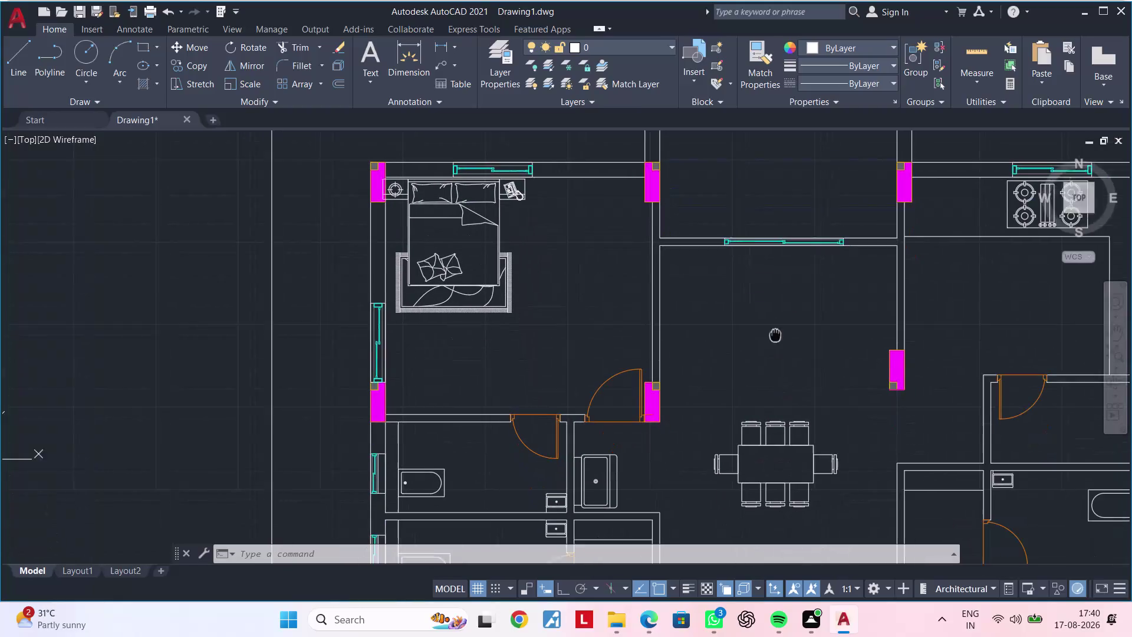
Cancel any active command and pan the floor plan to frame the upper rooms.
key(Escape)
key(Escape)
key(Escape)
scroll(down, 3)
middle_drag(775, 338, 649, 331)
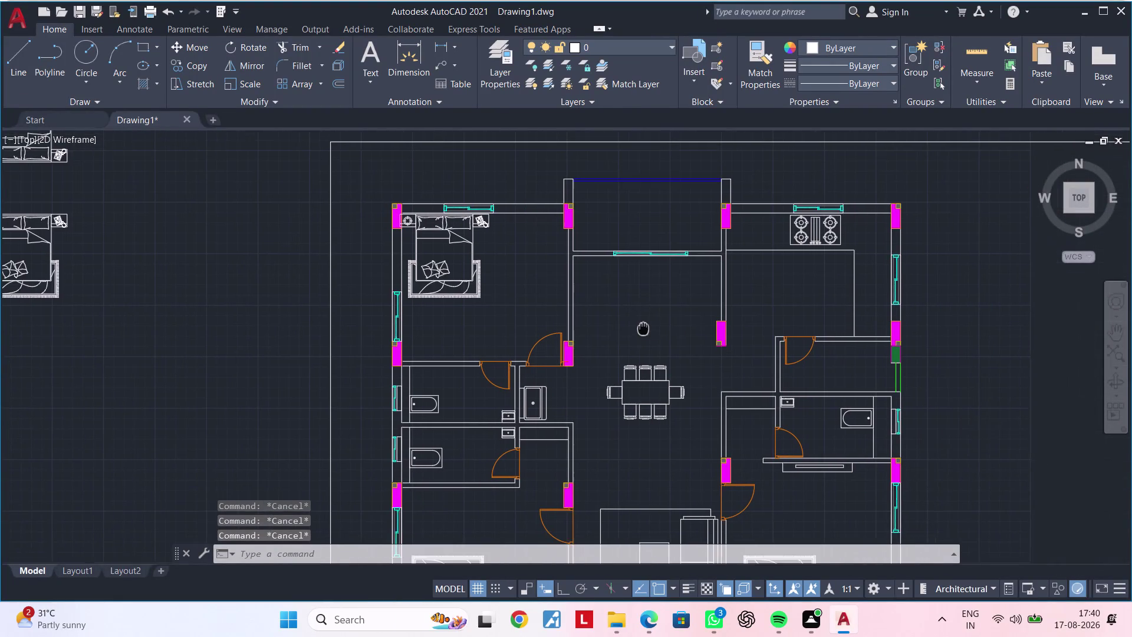
middle_drag(650, 330, 643, 329)
key(Escape)
key(Escape)
middle_drag(631, 284, 538, 282)
scroll(up, 3)
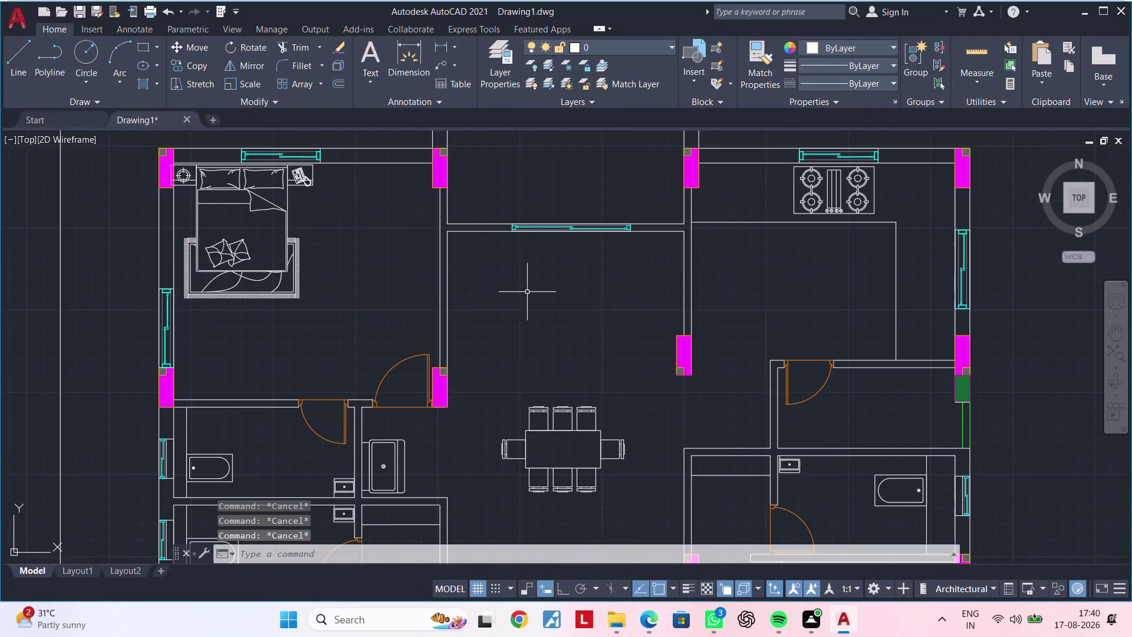
middle_drag(533, 289, 462, 330)
key(Escape)
key(Escape)
key(Escape)
key(Escape)
key(Escape)
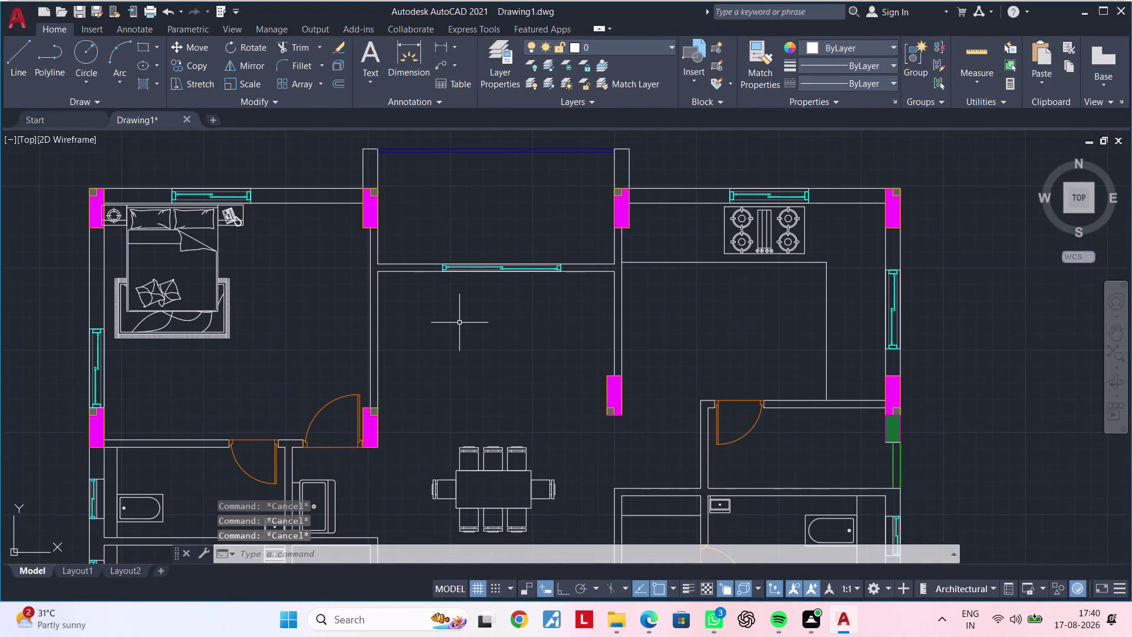
key(Escape)
key(Escape)
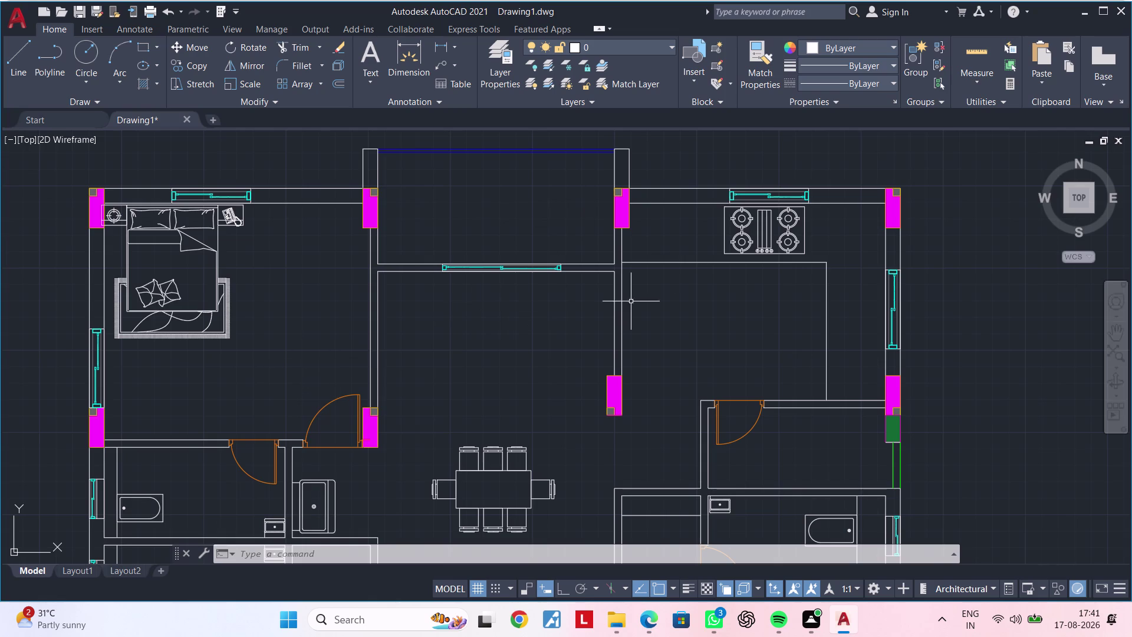
Open DesignCenter with the ADC command.
key(a)
key(d)
key(c)
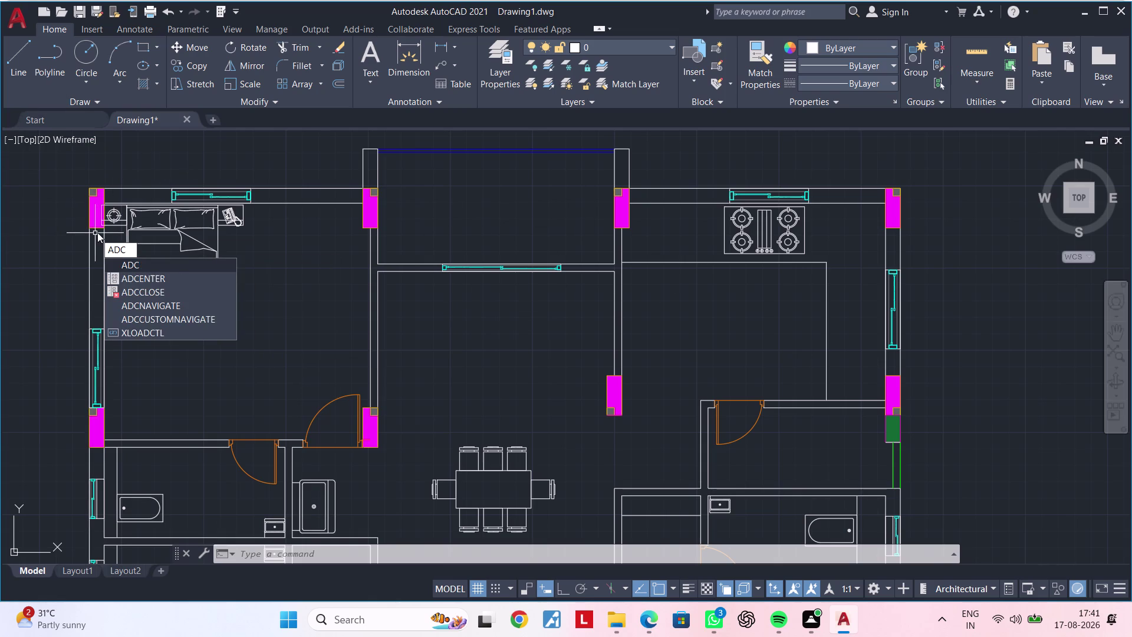
click(192, 276)
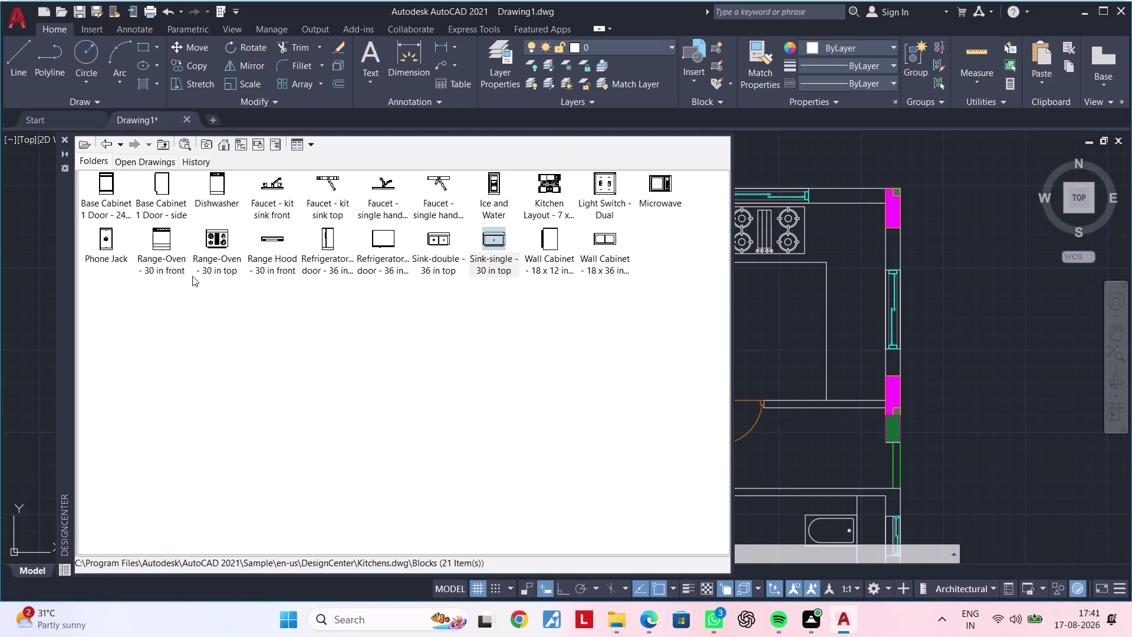
Load 01-06-cad-blocks-net-plan-chairs.dwg from Furnitures CAD Blocks > CHAIRS.
click(92, 142)
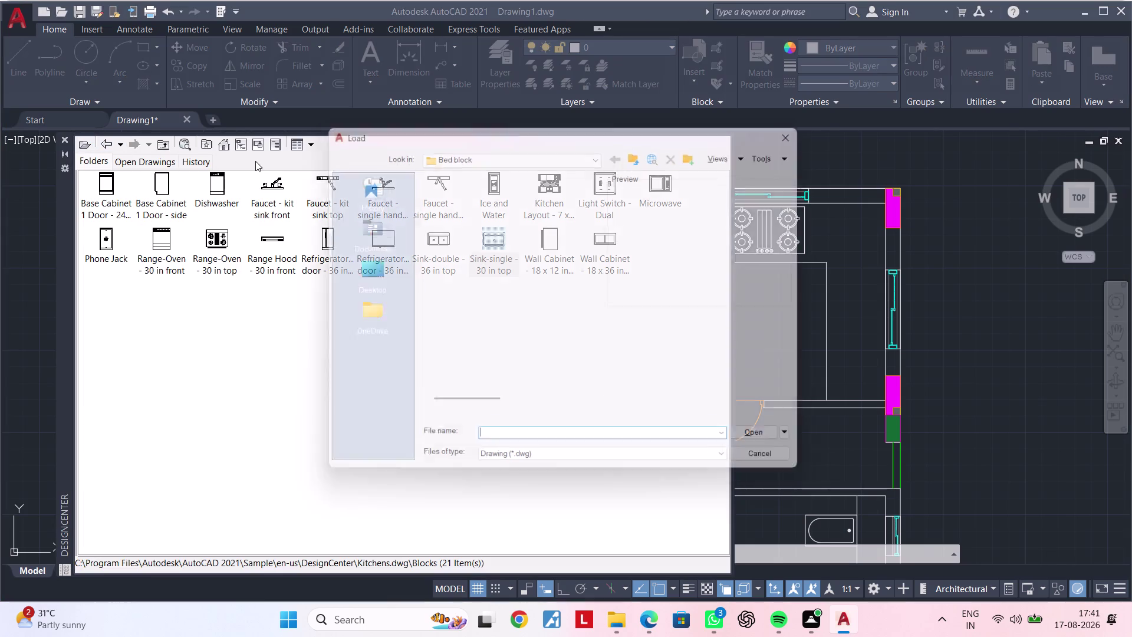
click(515, 155)
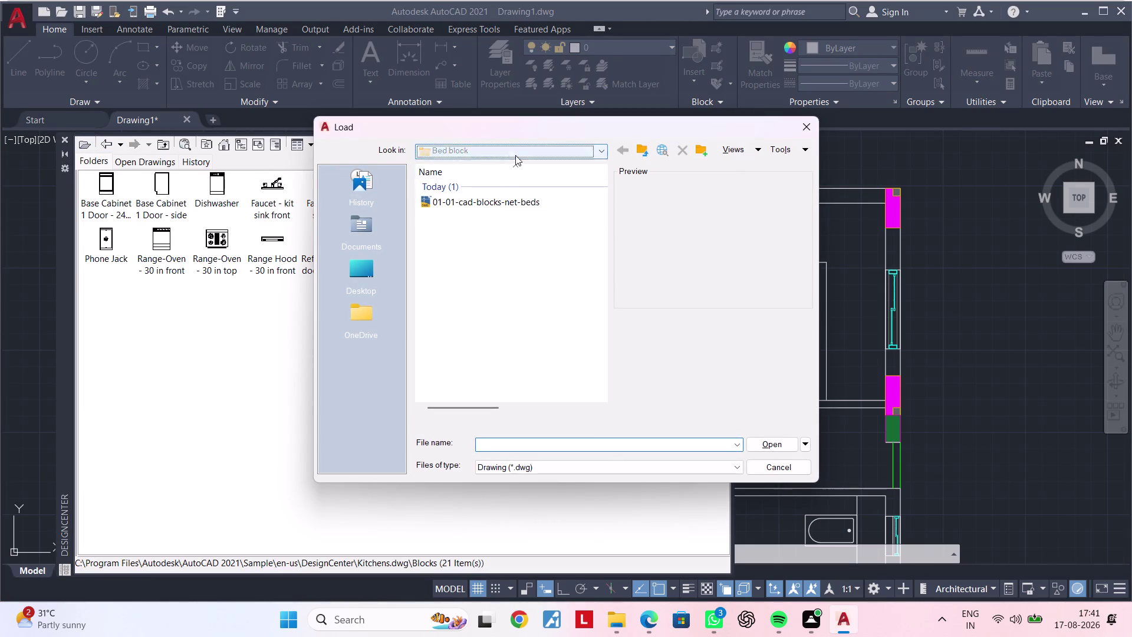
double_click(546, 261)
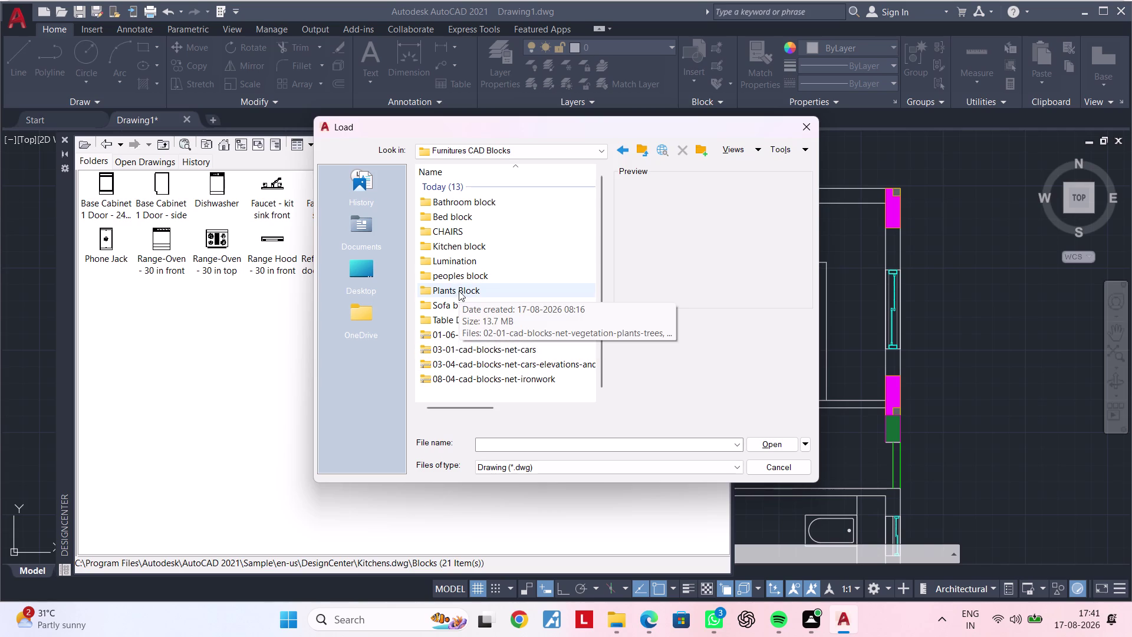
double_click(456, 226)
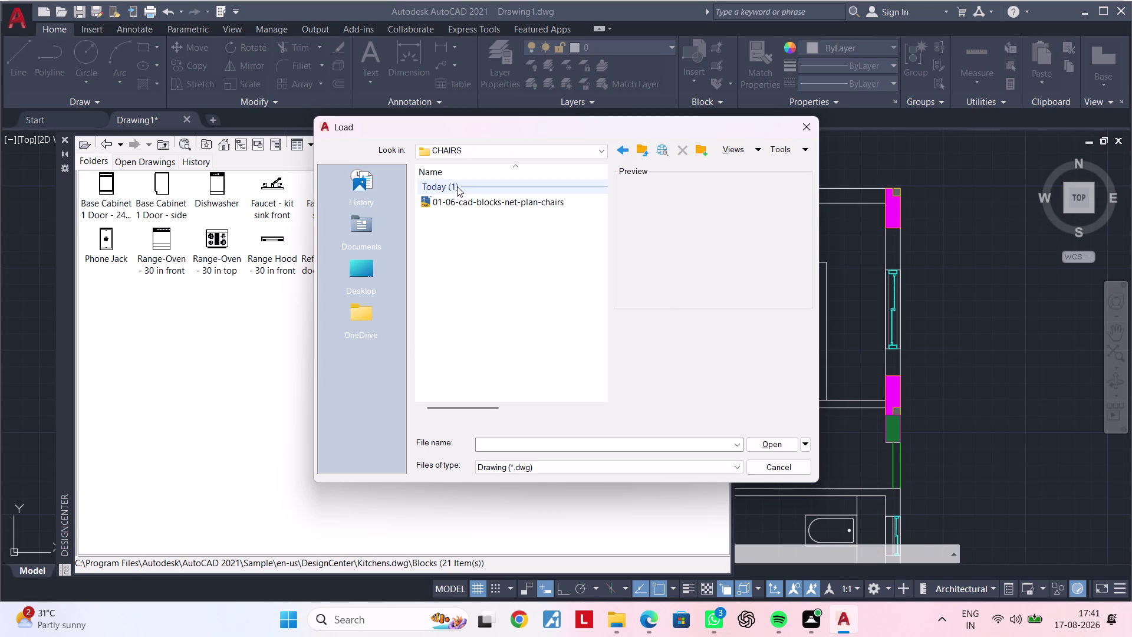
double_click(464, 204)
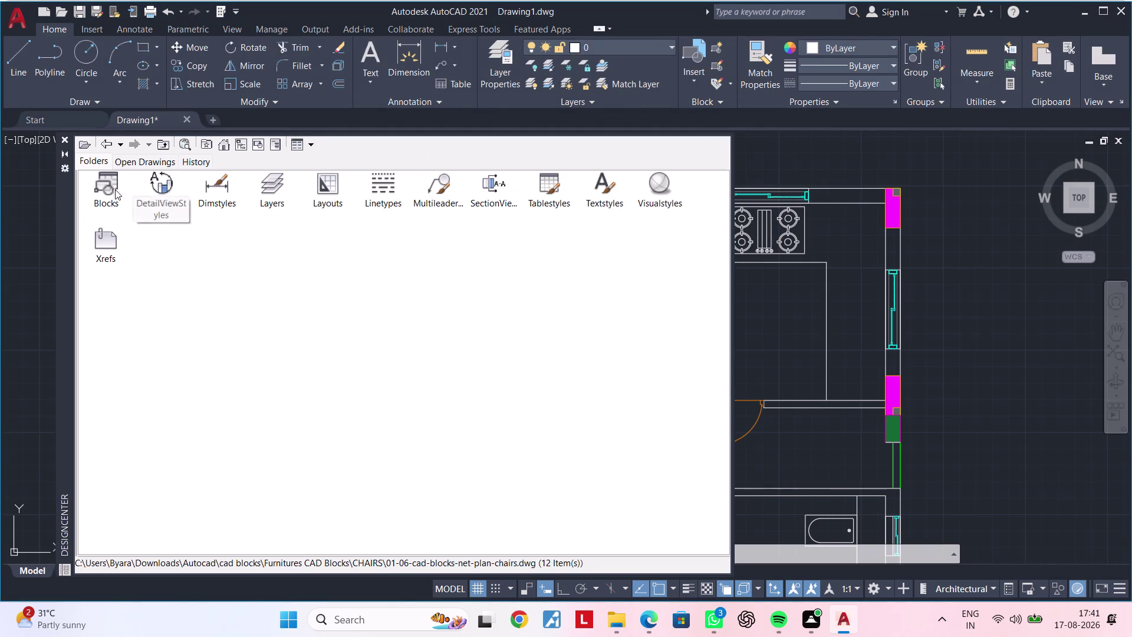
Open the chairs drawing's Blocks category and scroll through its 98 chair thumbnails.
click(110, 184)
double_click(111, 184)
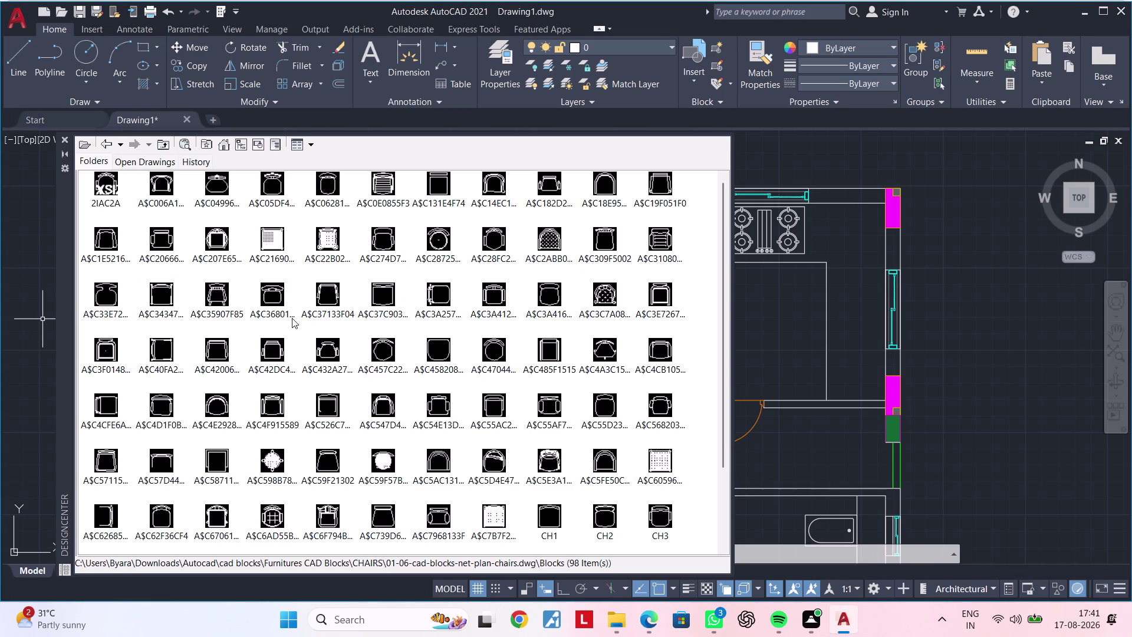
scroll(down, 3)
scroll(down, 3)
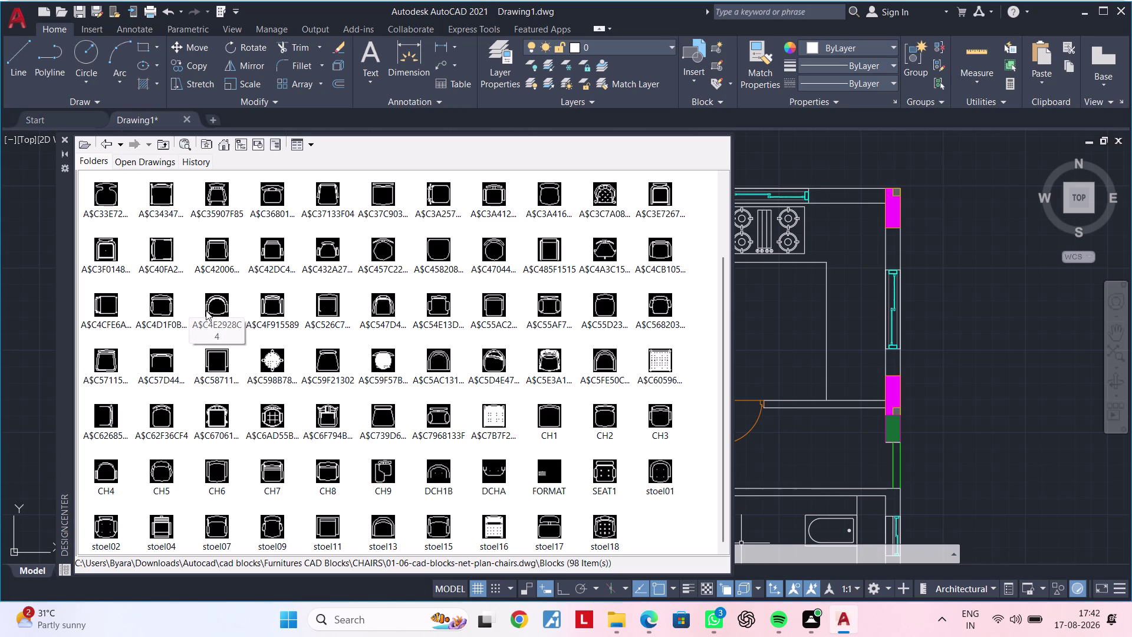
scroll(up, 3)
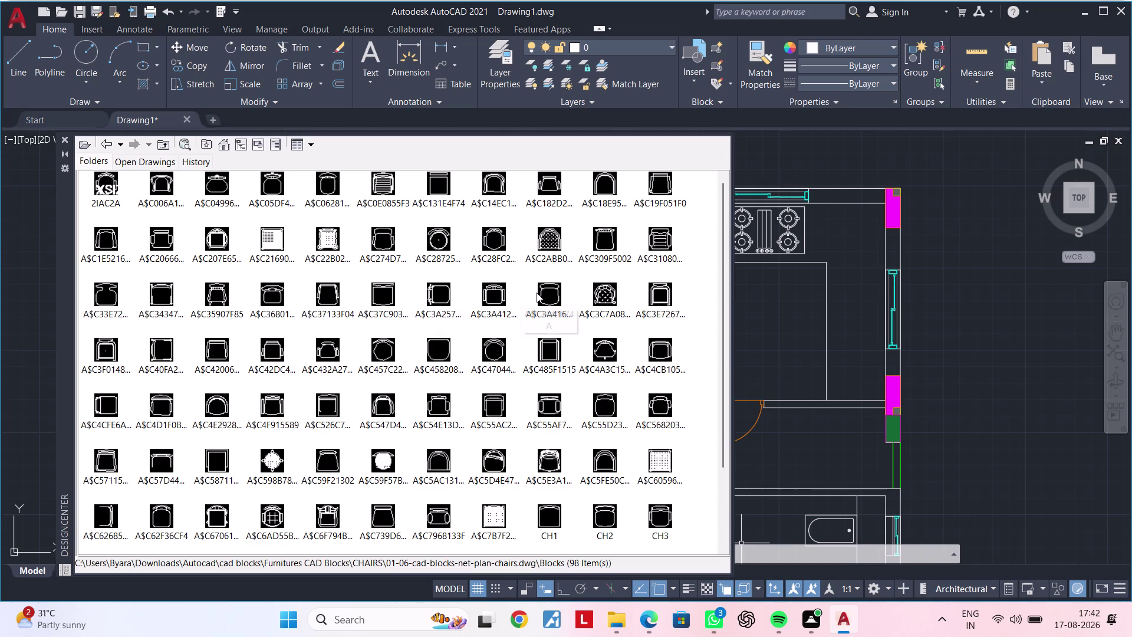
scroll(up, 3)
scroll(up, 3)
scroll(up, 3)
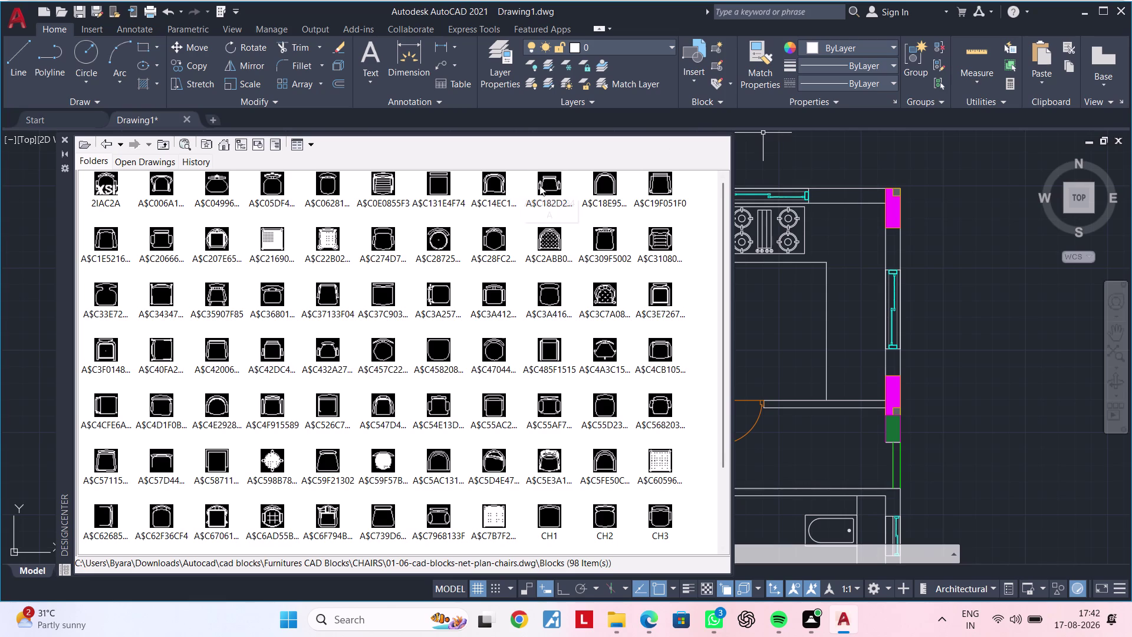
click(337, 190)
click(331, 185)
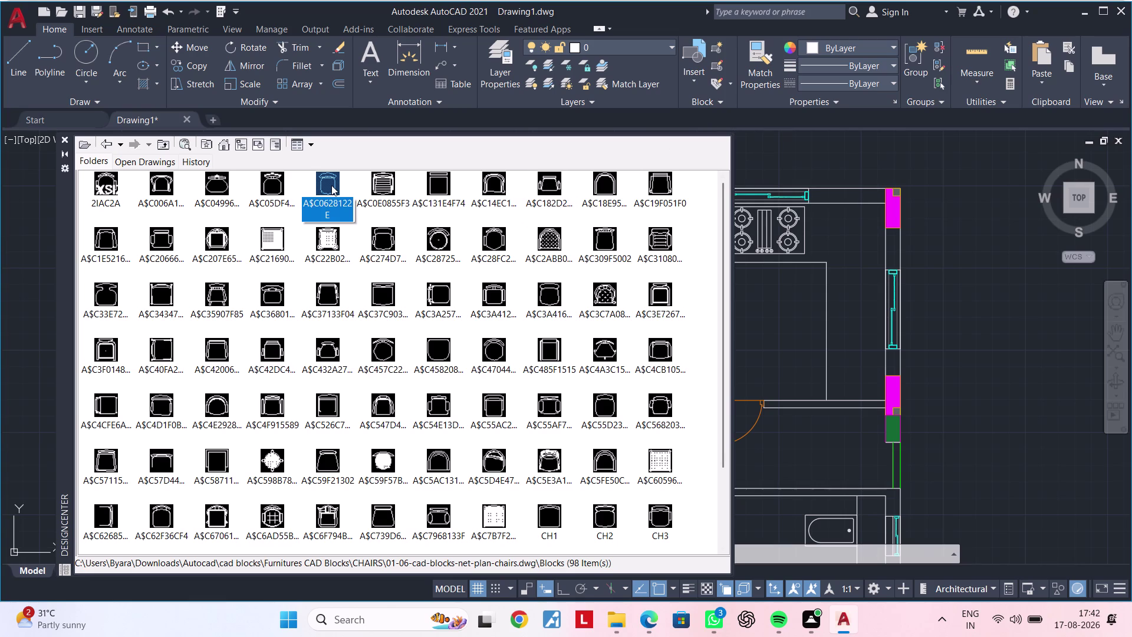
double_click(330, 184)
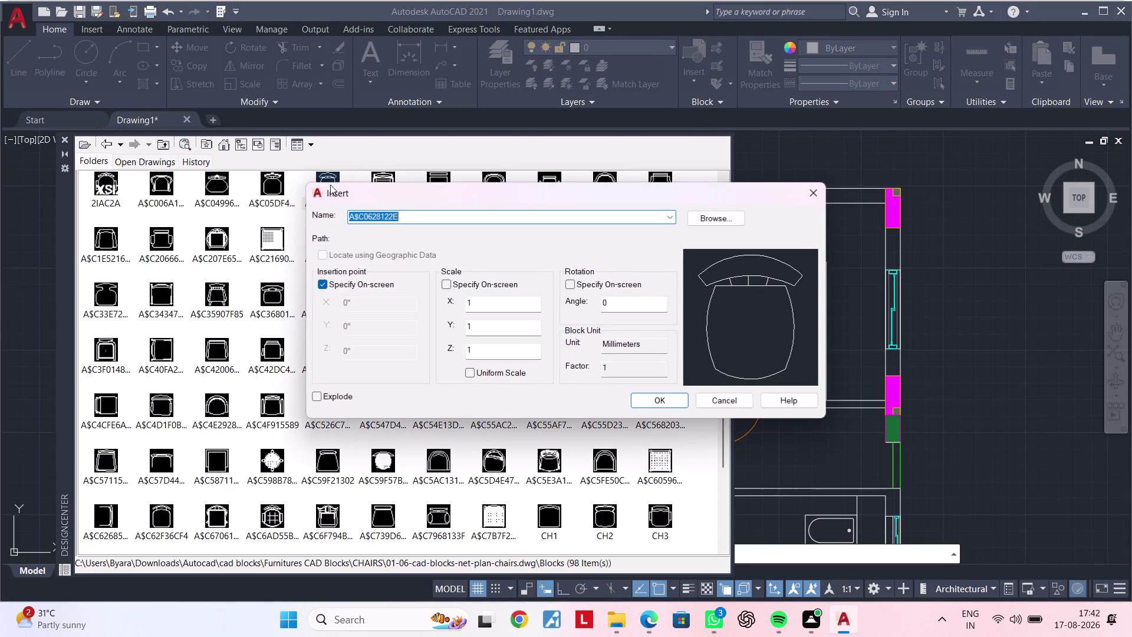
click(806, 189)
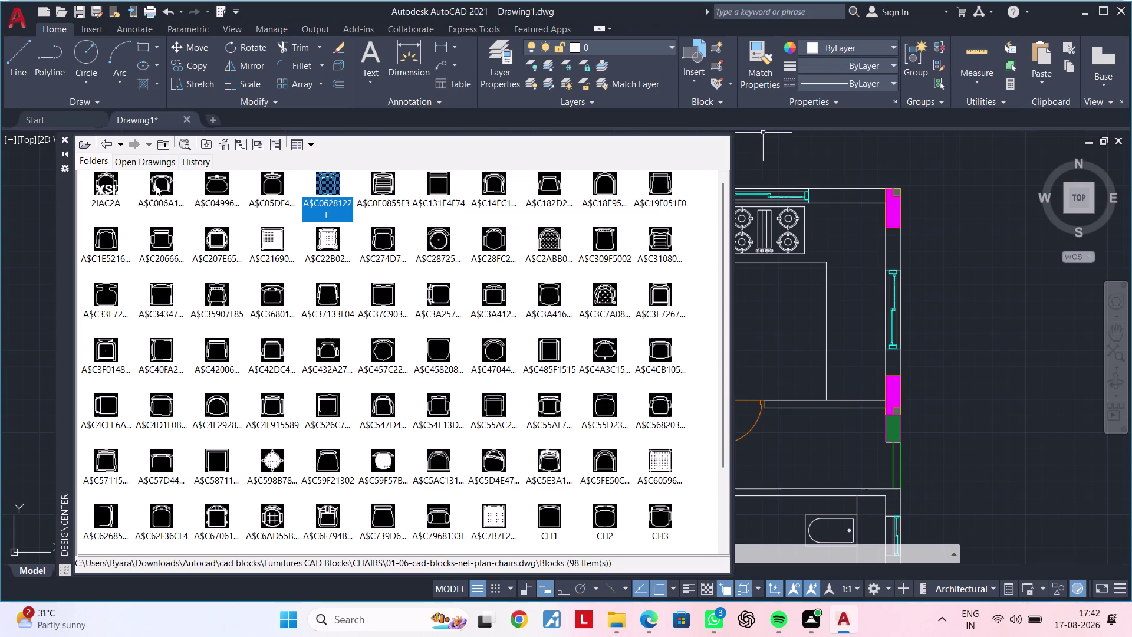
double_click(159, 185)
double_click(166, 184)
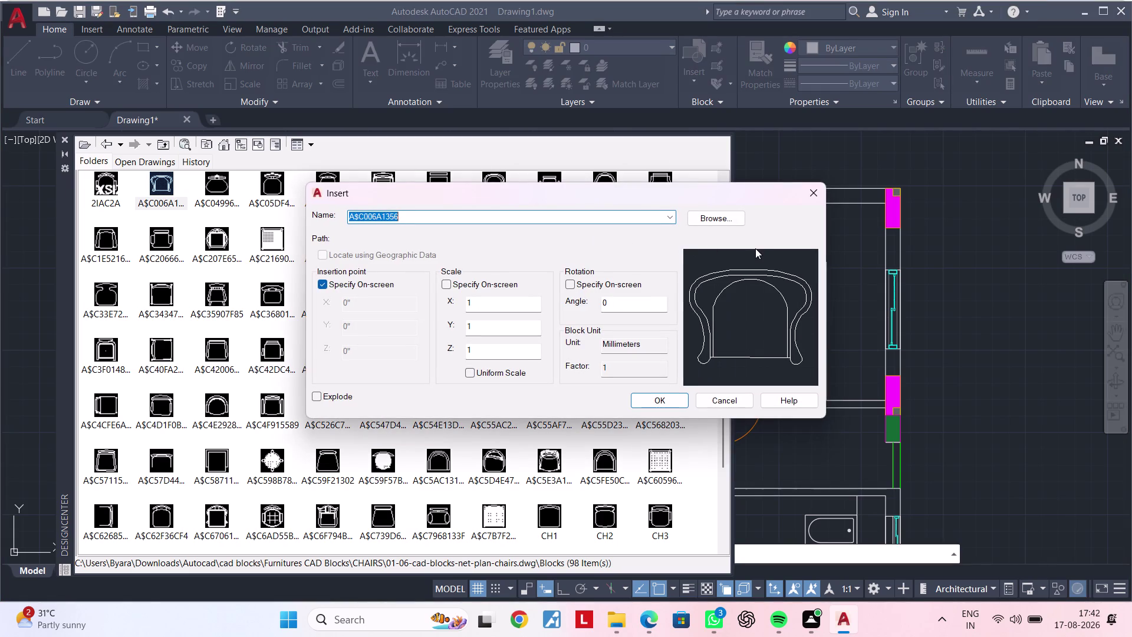
click(814, 194)
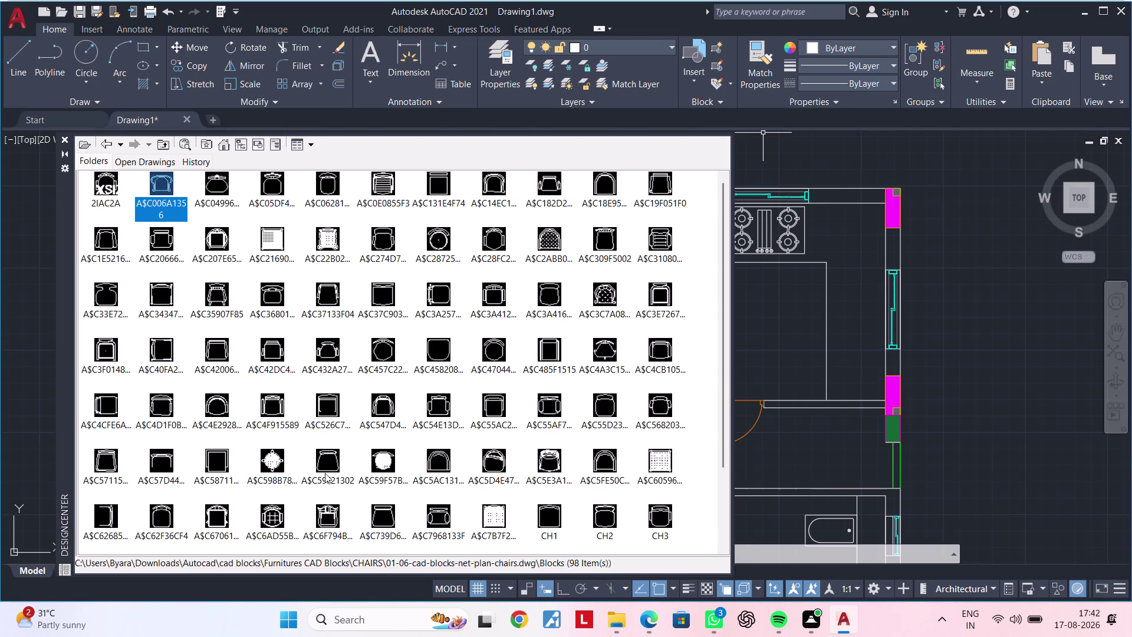
scroll(down, 3)
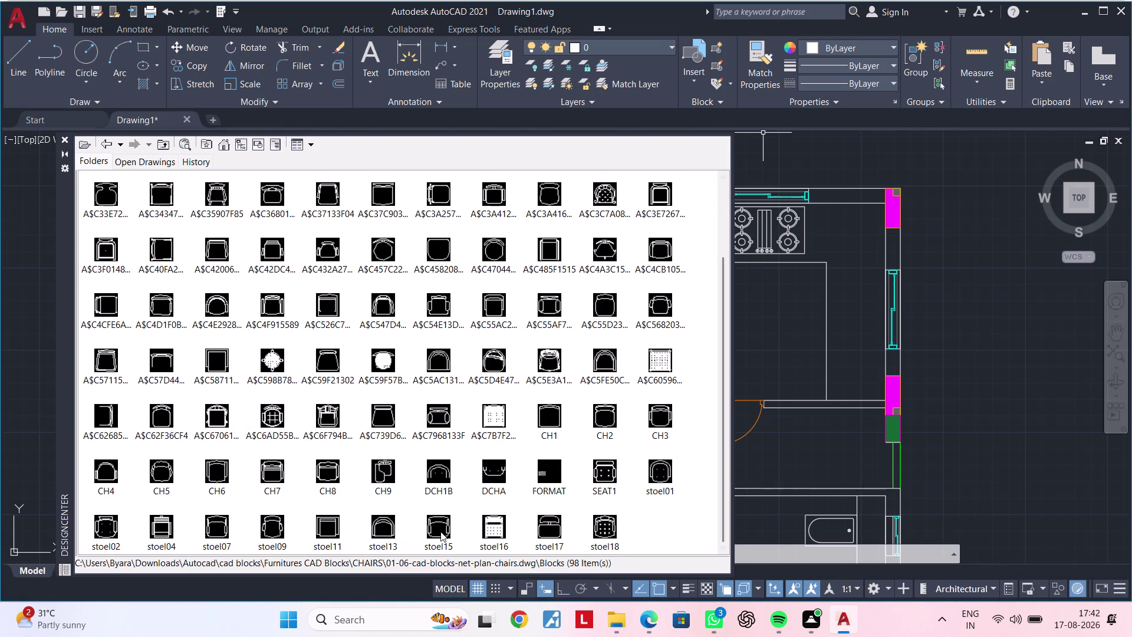
double_click(441, 531)
double_click(439, 519)
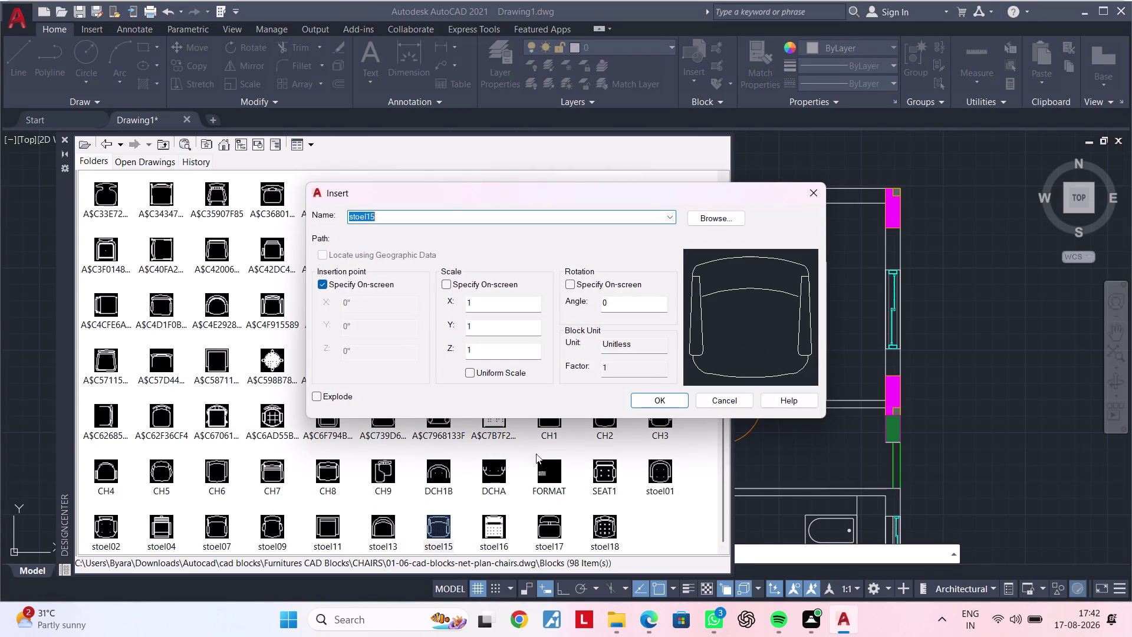
click(813, 198)
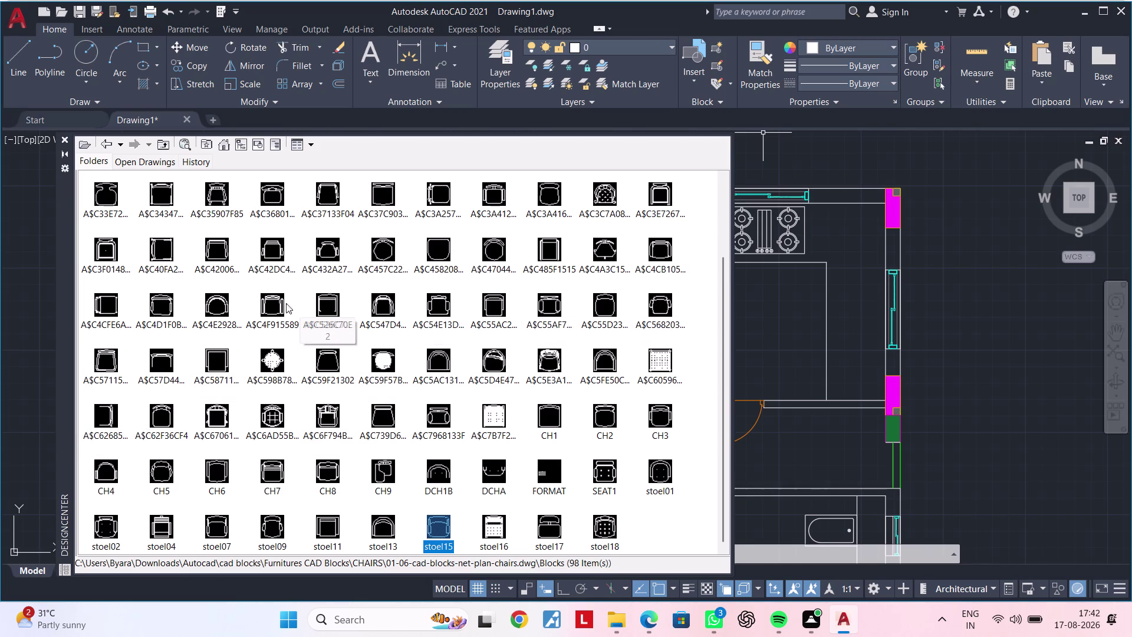
scroll(up, 3)
click(218, 304)
scroll(up, 3)
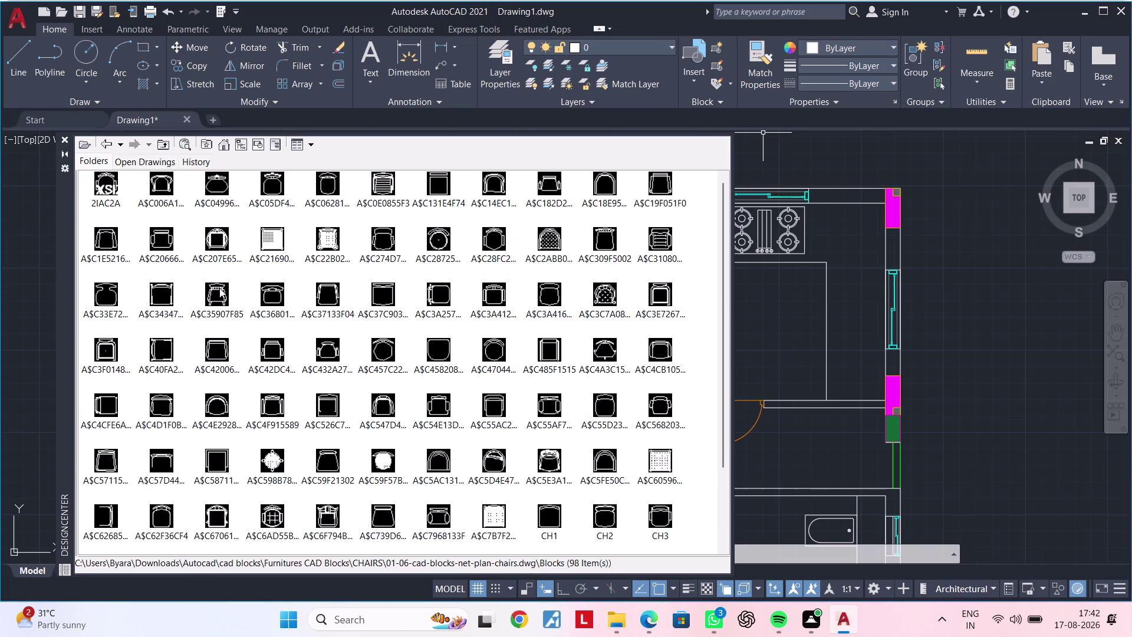
double_click(215, 400)
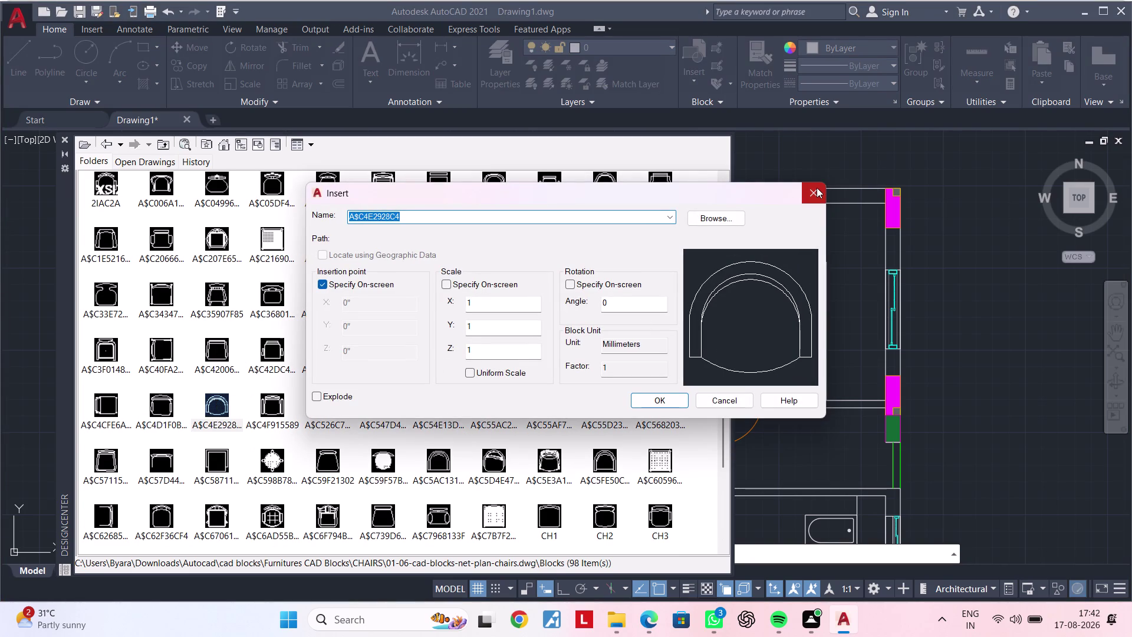
click(811, 181)
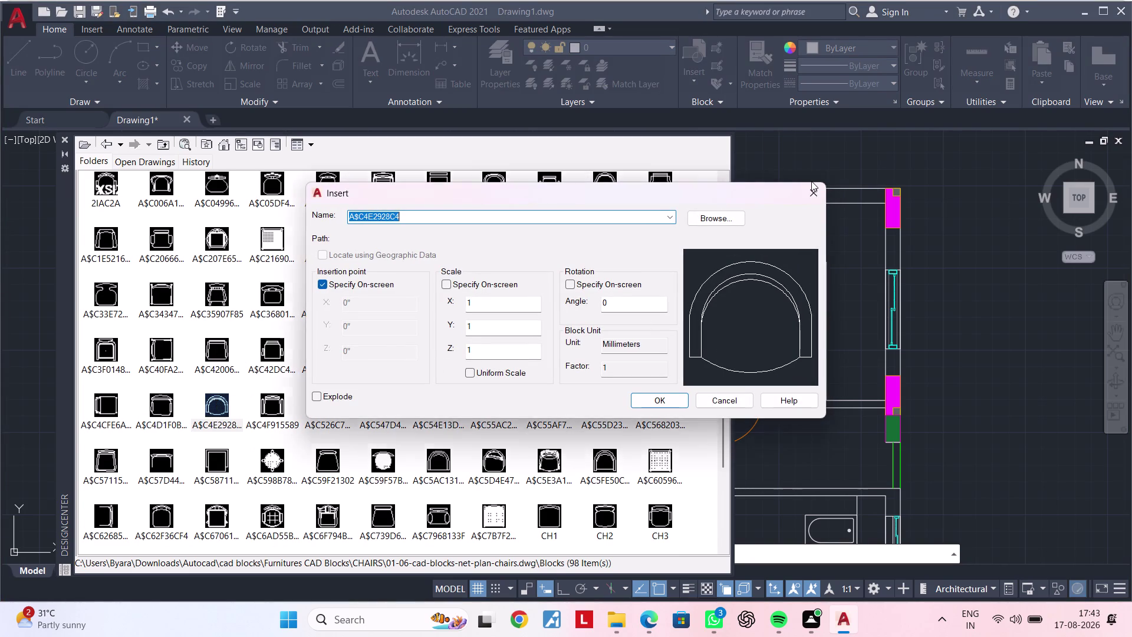
click(809, 185)
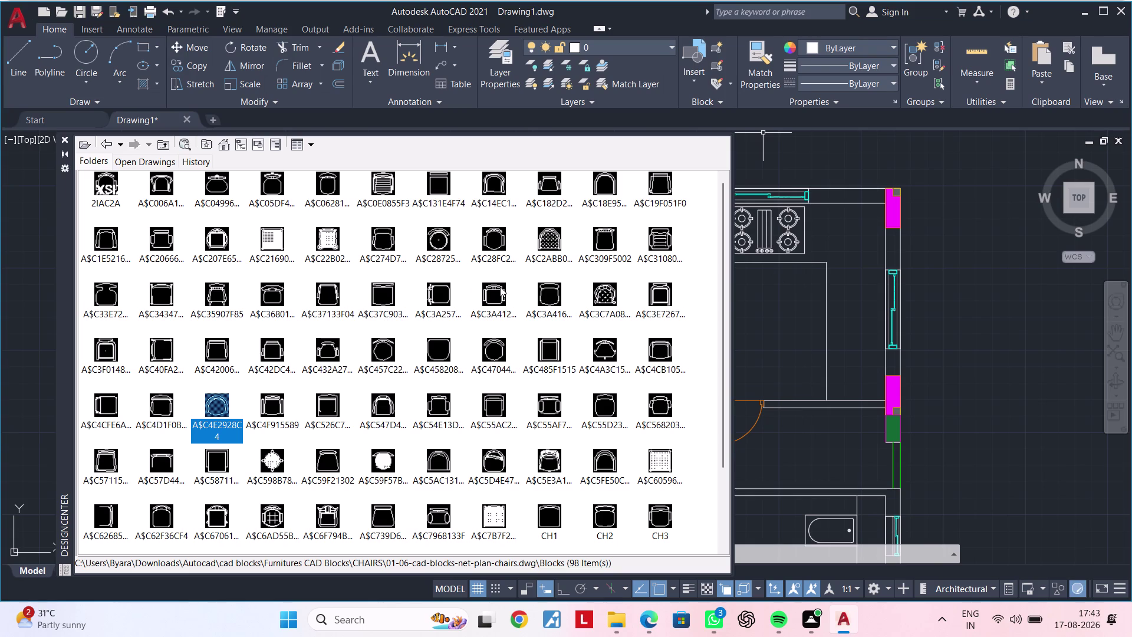
scroll(up, 3)
double_click(491, 236)
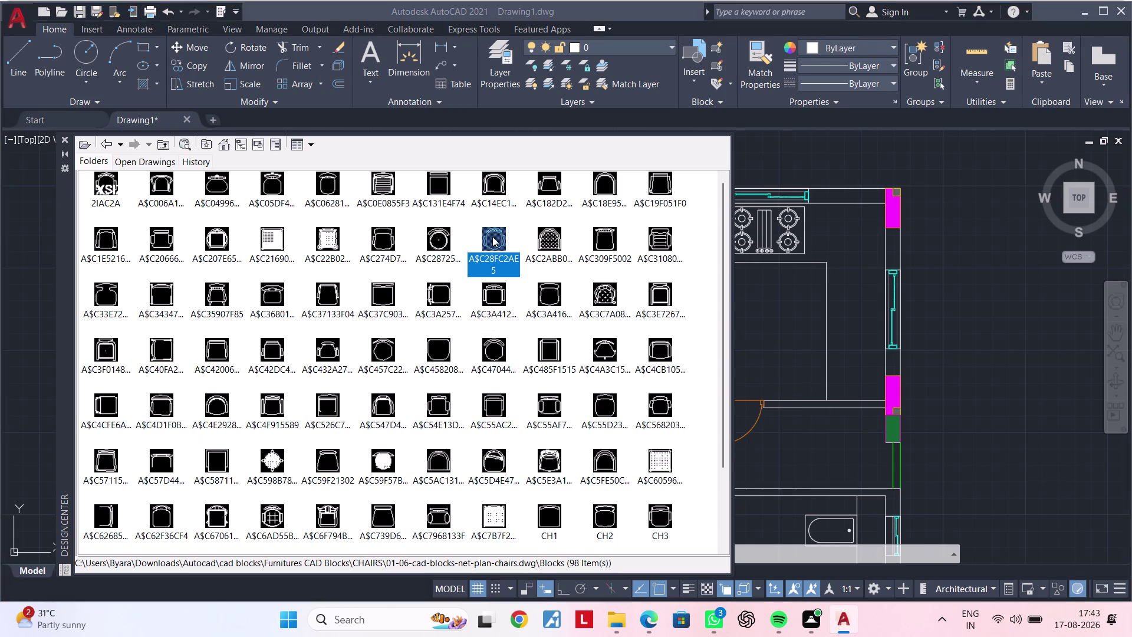
click(816, 190)
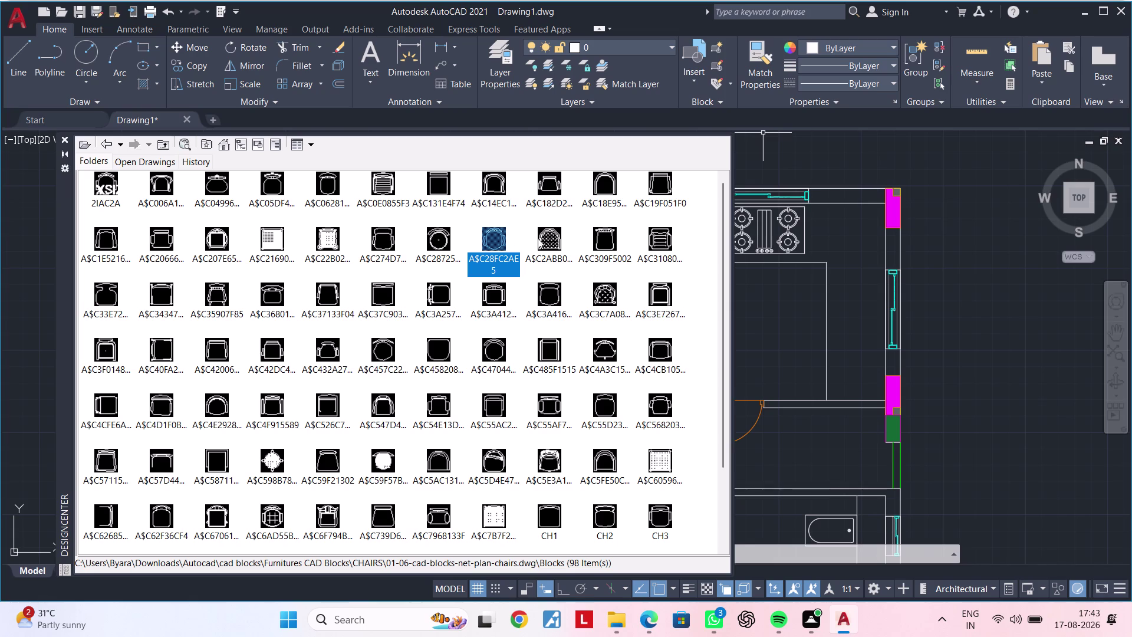
double_click(543, 185)
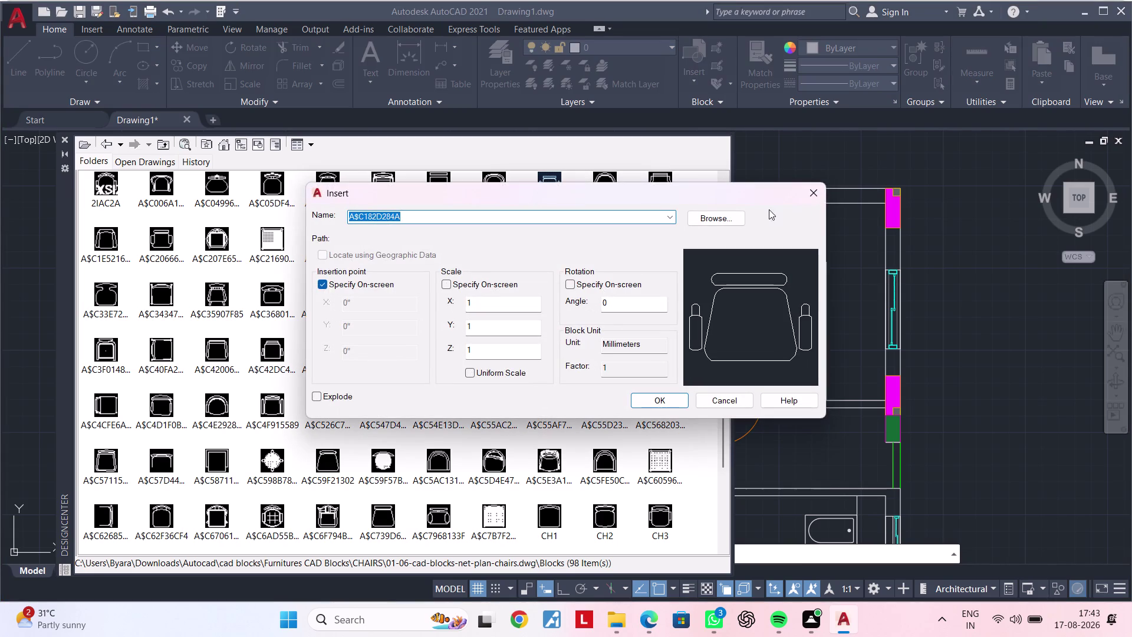
click(810, 193)
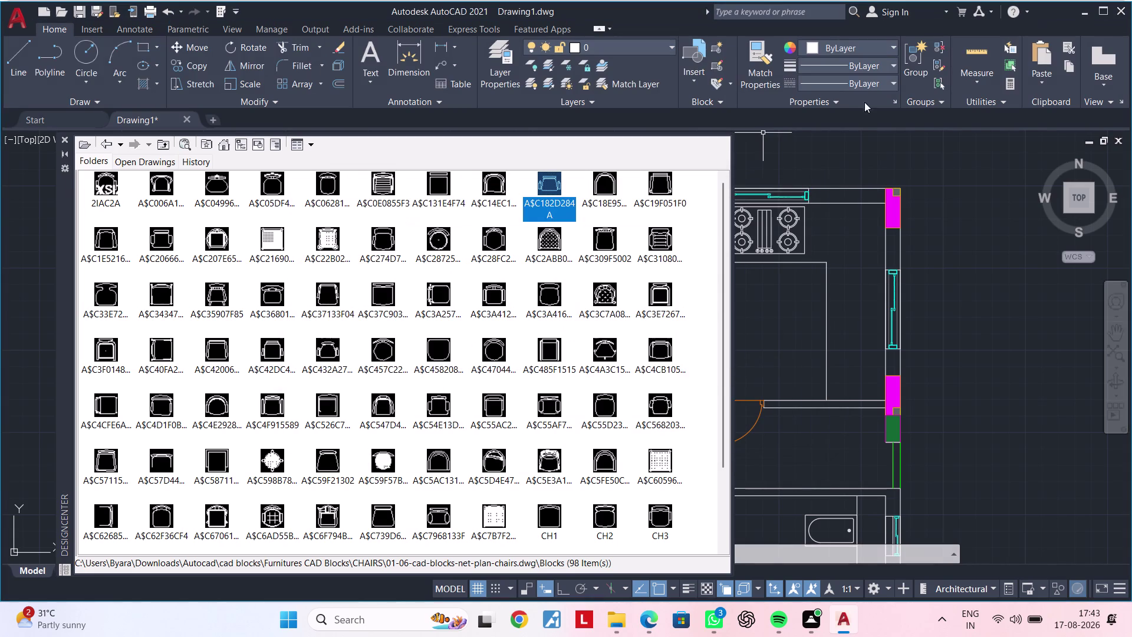
scroll(up, 3)
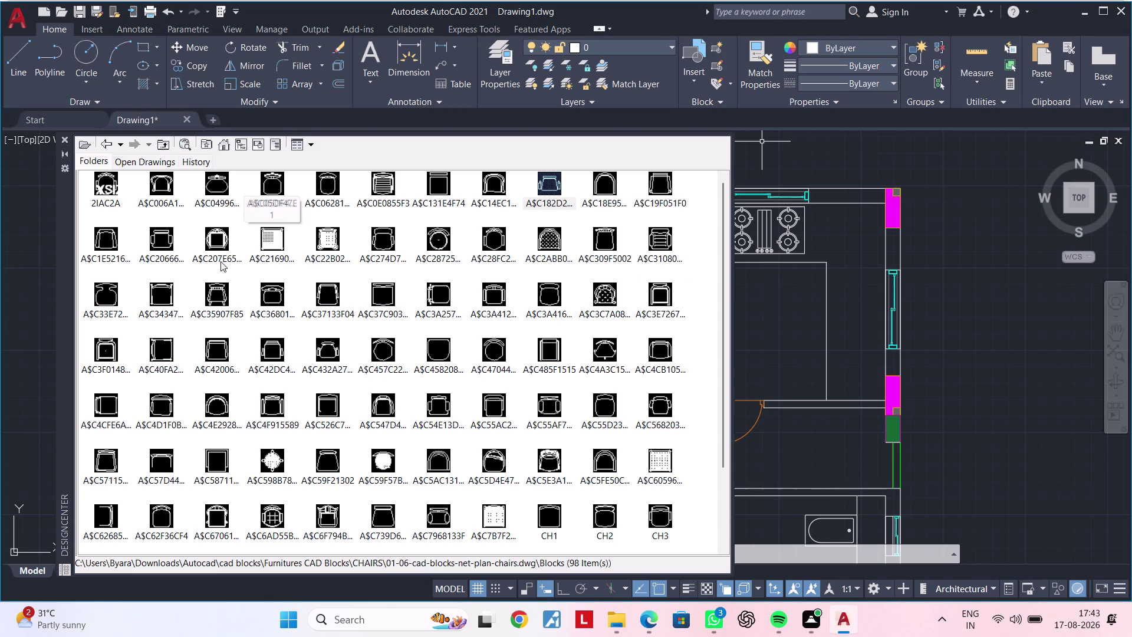
double_click(214, 238)
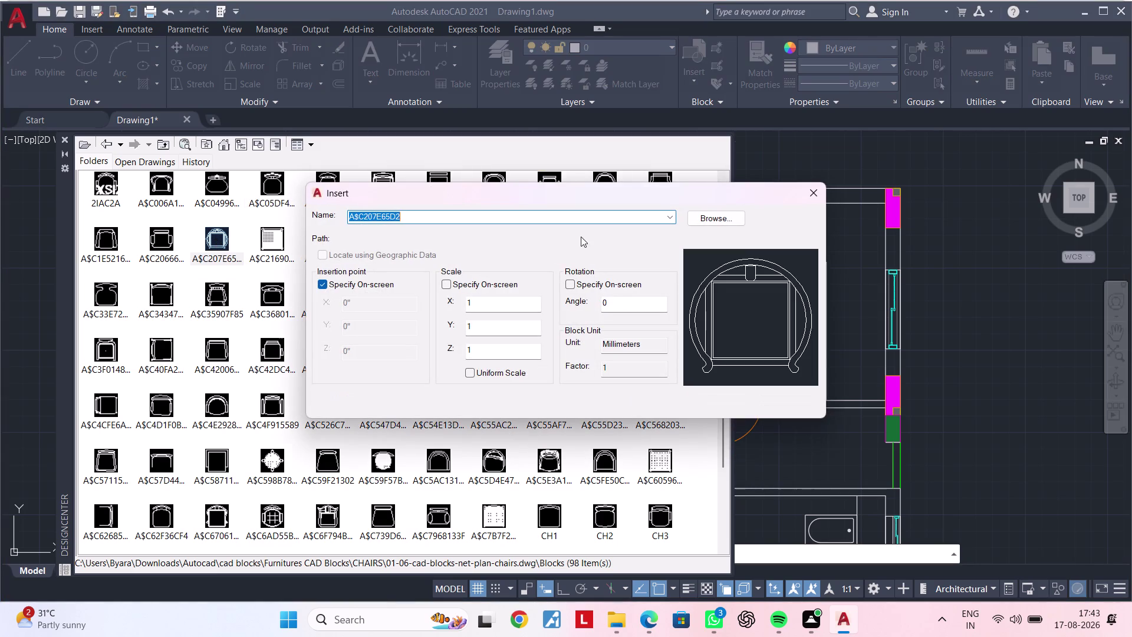
click(820, 198)
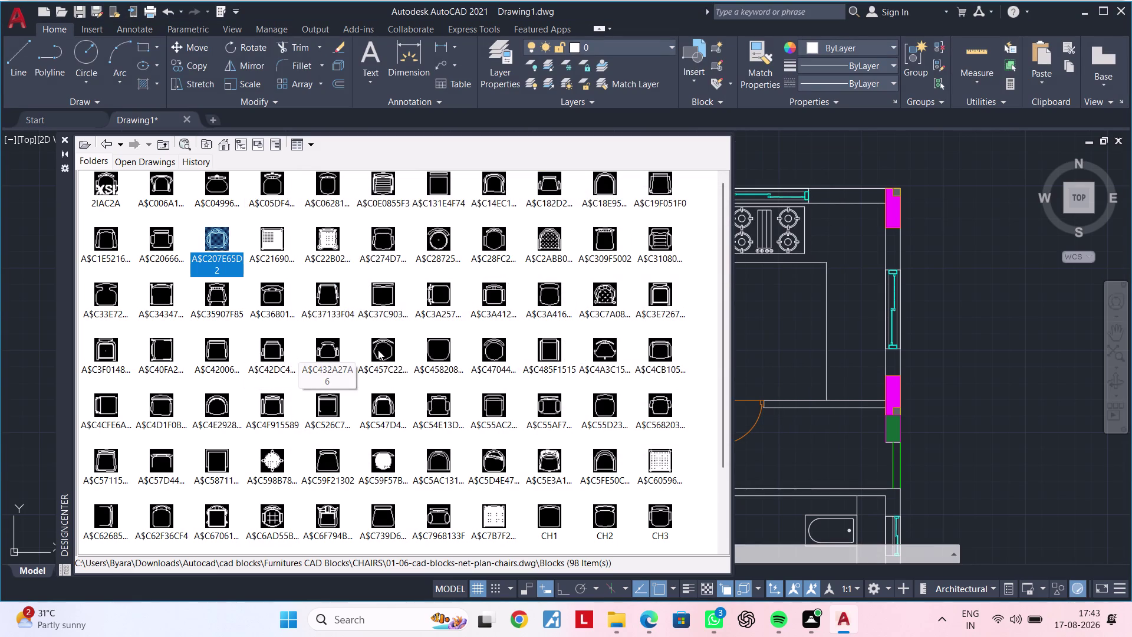
double_click(322, 355)
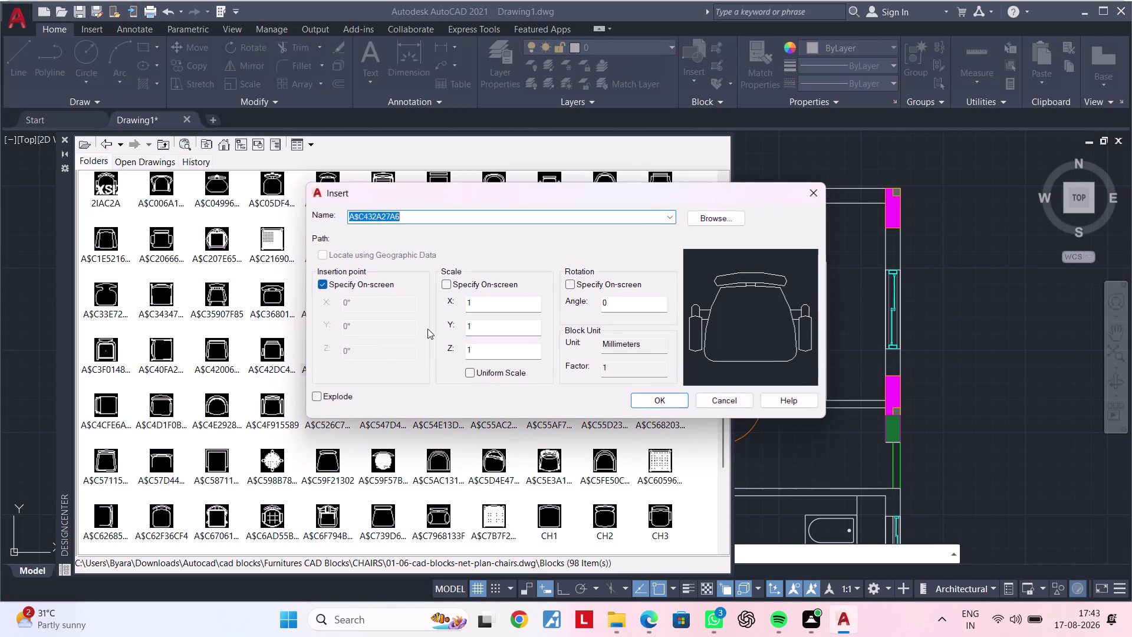
click(819, 194)
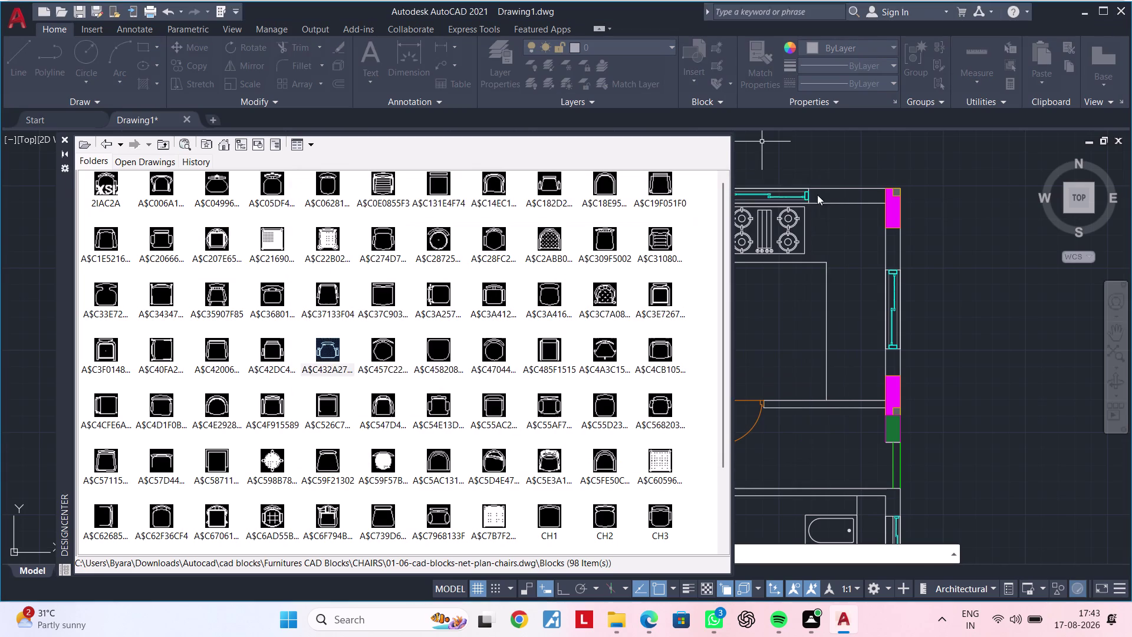
double_click(216, 404)
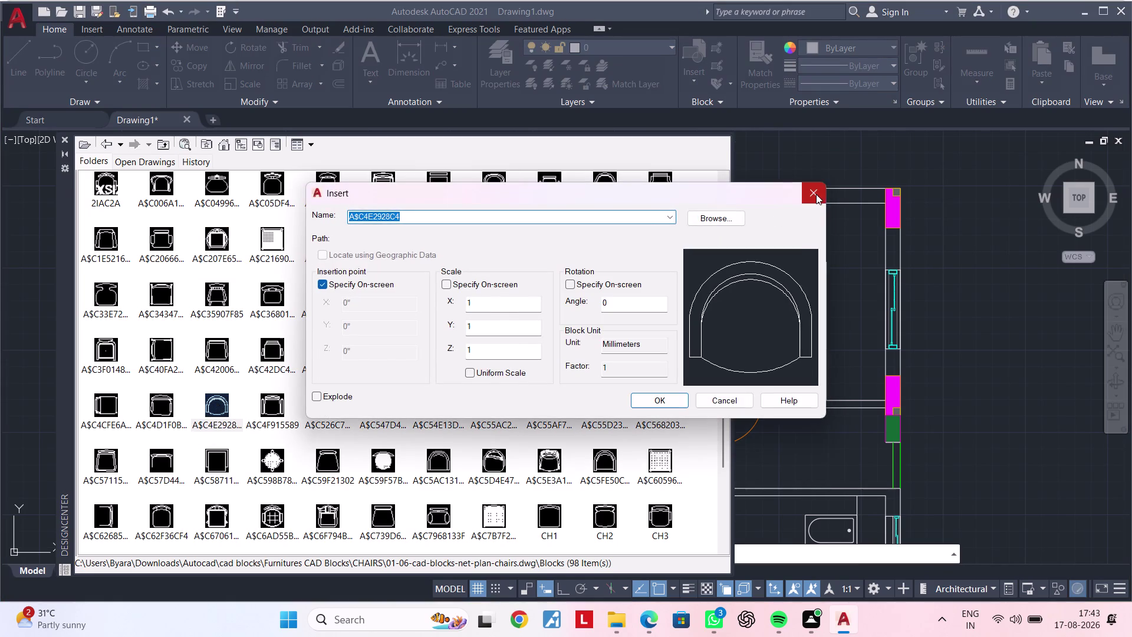
click(815, 194)
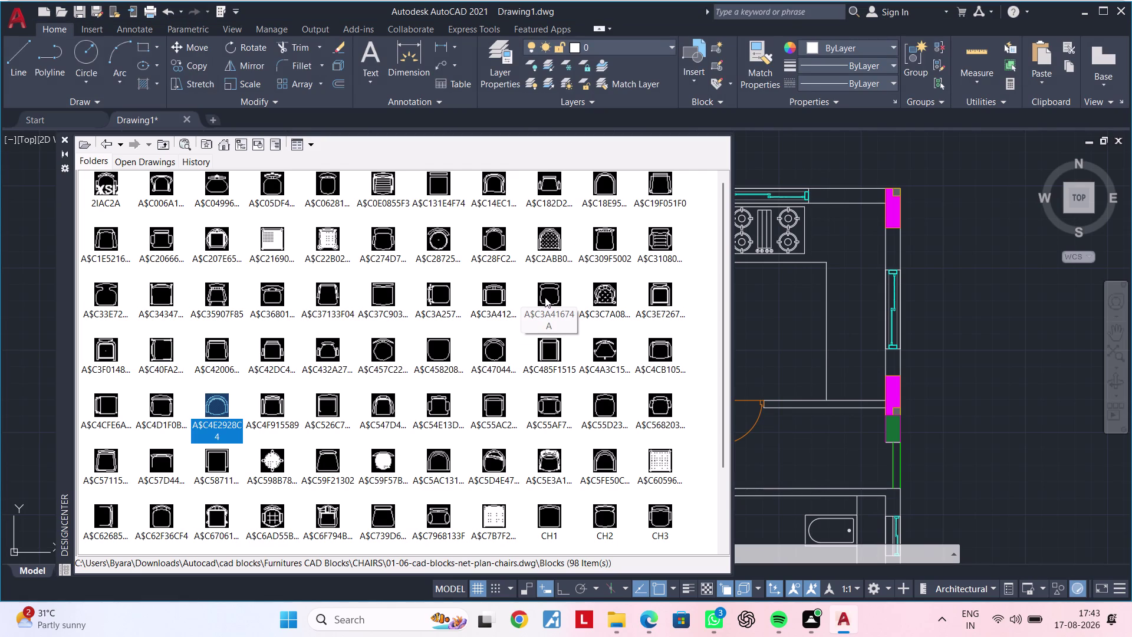
double_click(658, 352)
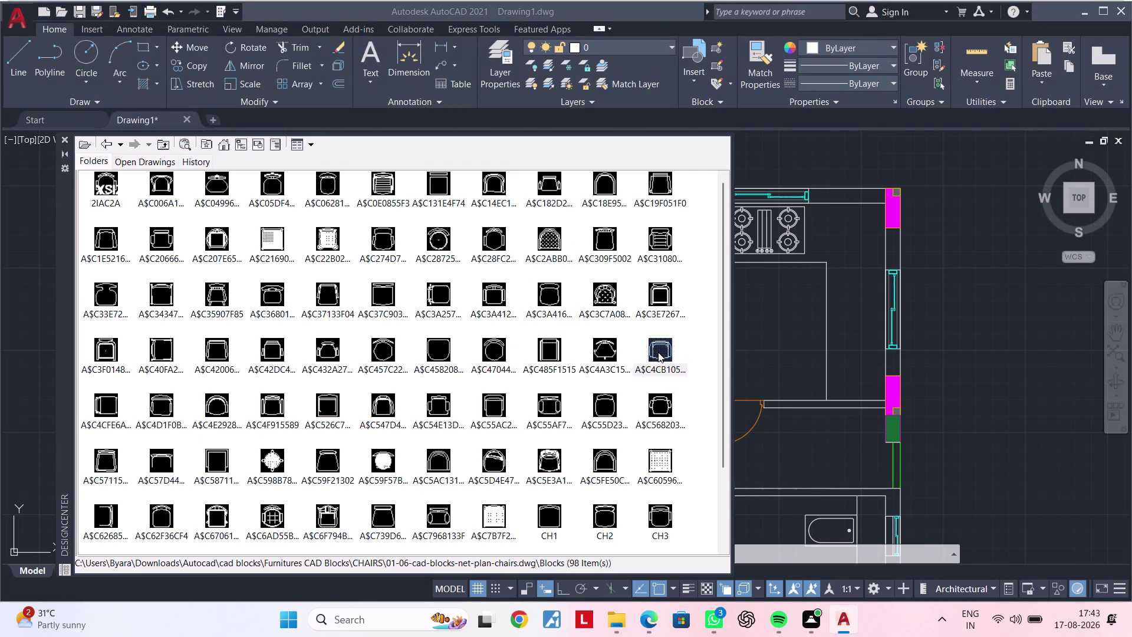
click(810, 199)
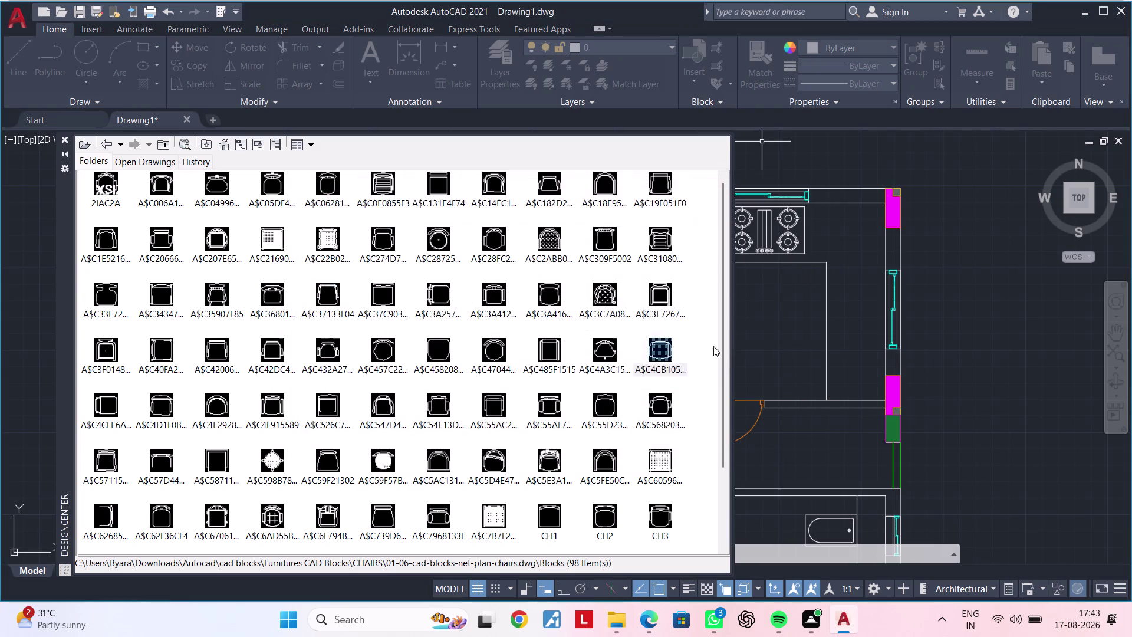
Escape the stray selection window and open DesignCenter's Load dialog on the CHAIRS folder.
drag(661, 348, 847, 328)
click(841, 329)
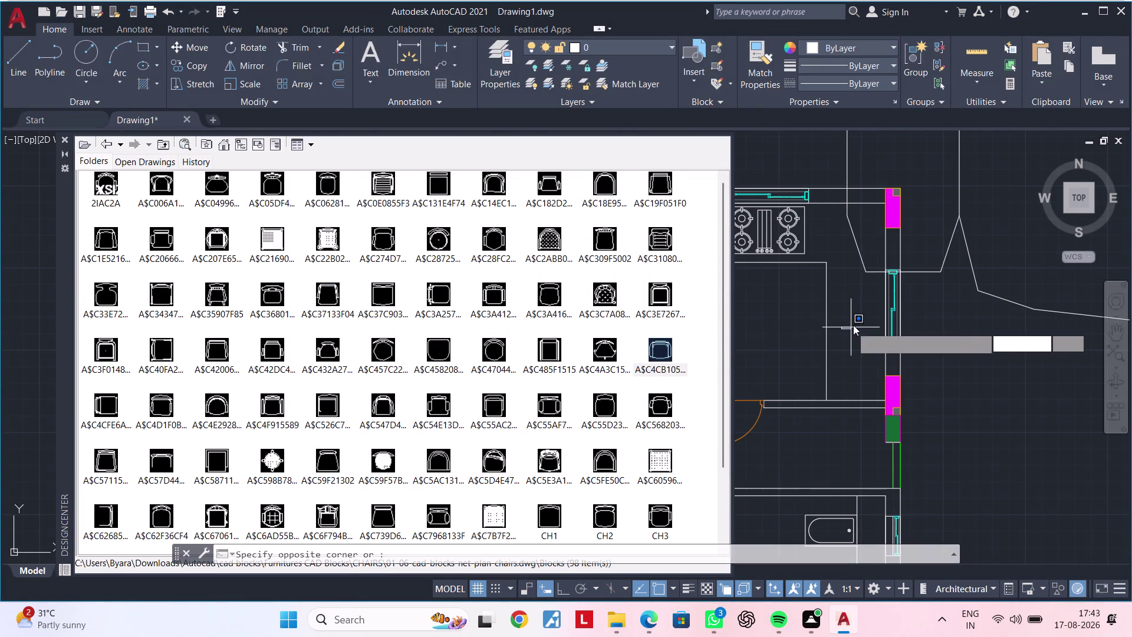
scroll(down, 3)
scroll(down, 3)
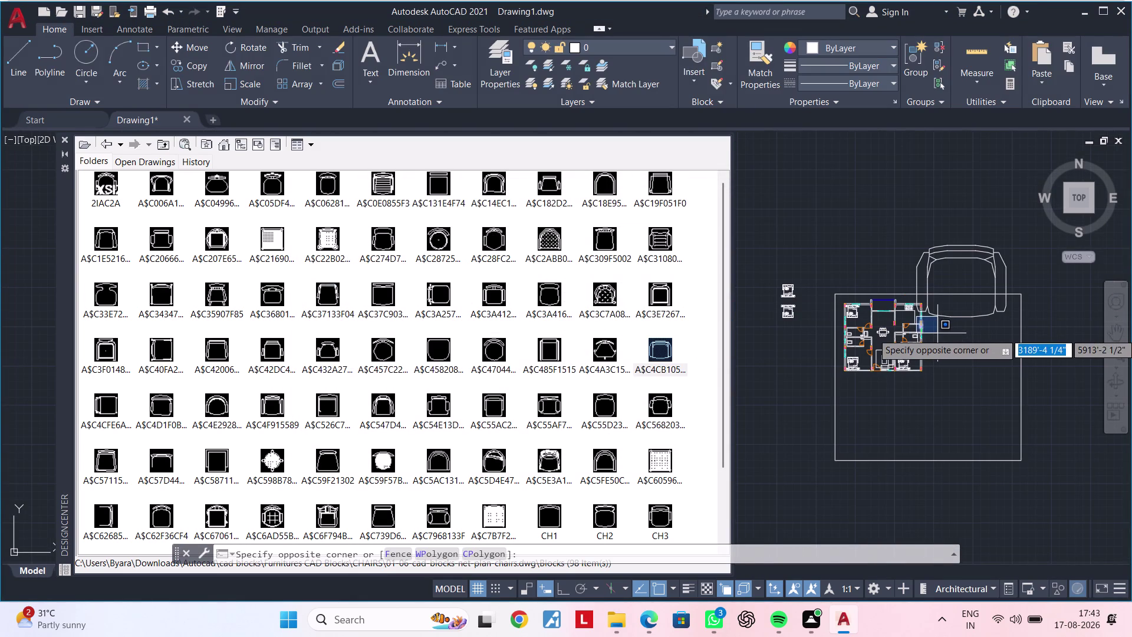
key(Escape)
key(Escape)
key(Escape)
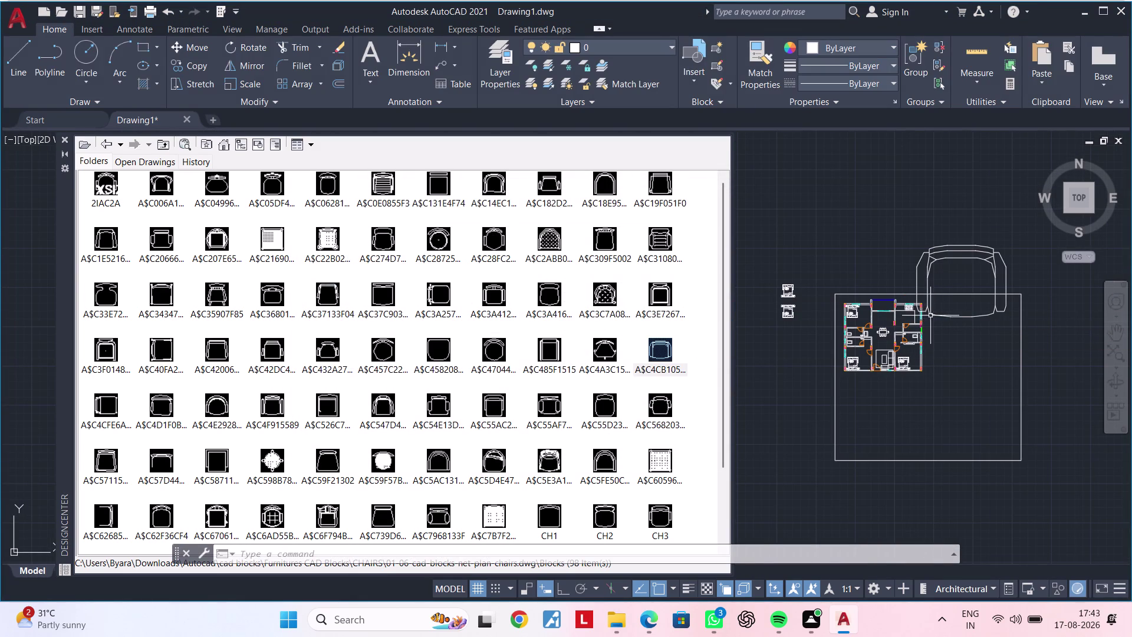
scroll(down, 3)
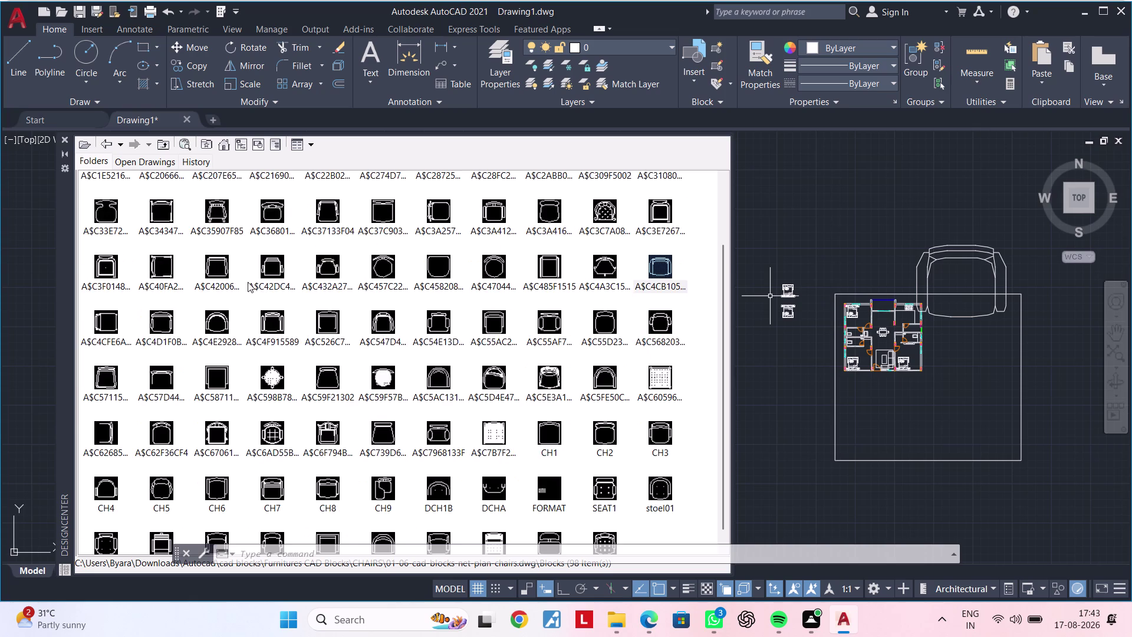
scroll(up, 3)
click(78, 145)
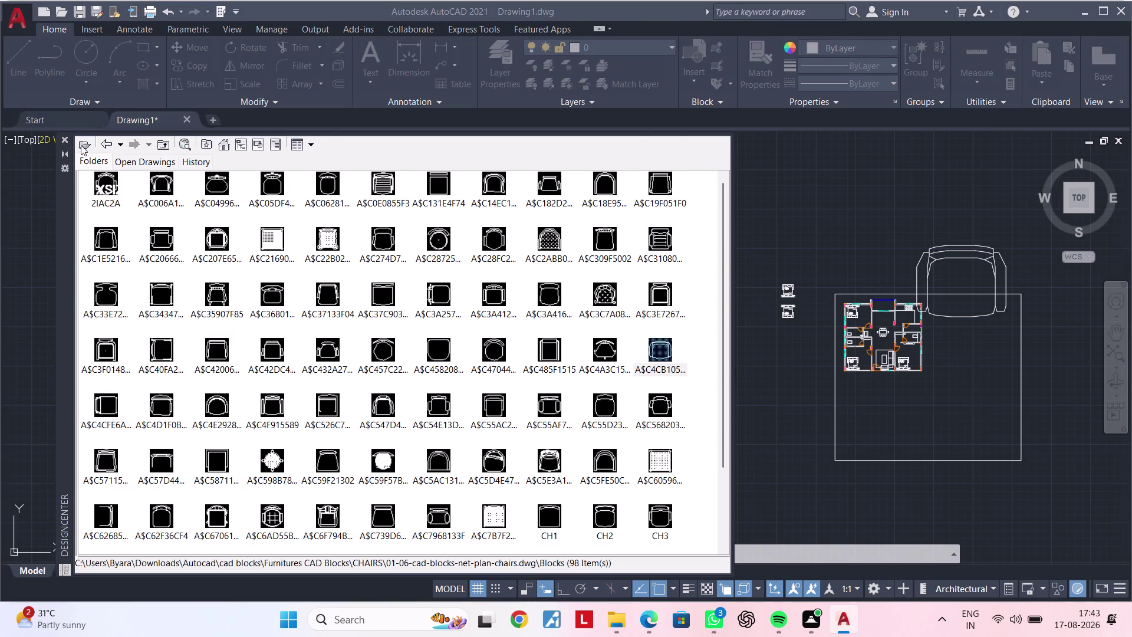
click(544, 160)
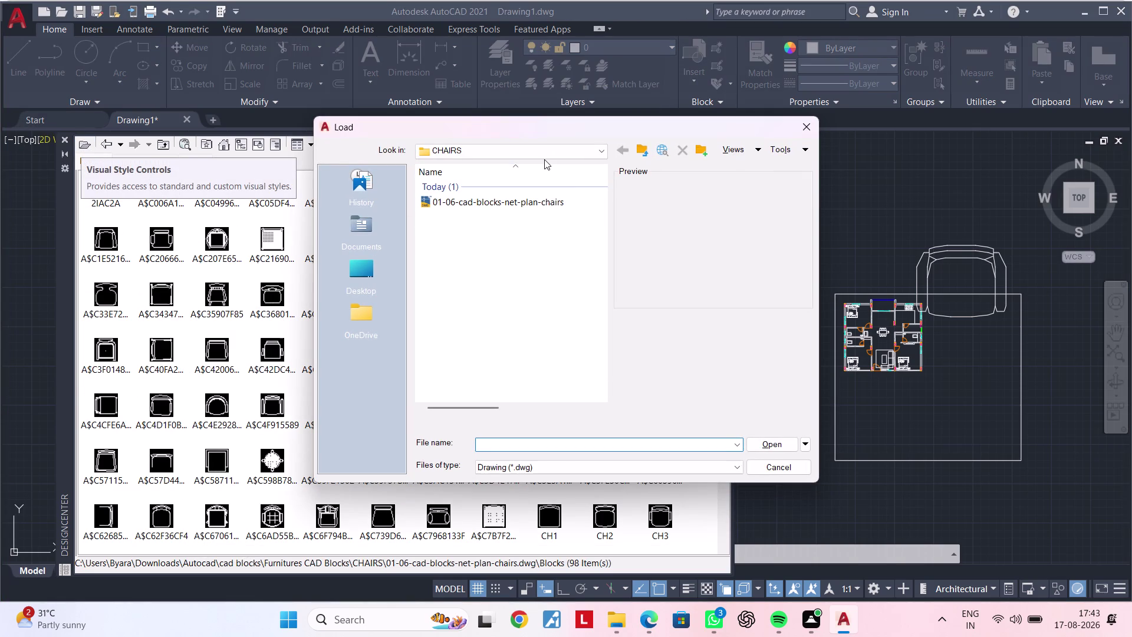
Load the sofa armchair elevations drawing from Sofa block, view its blocks, then go back.
click(546, 154)
double_click(577, 259)
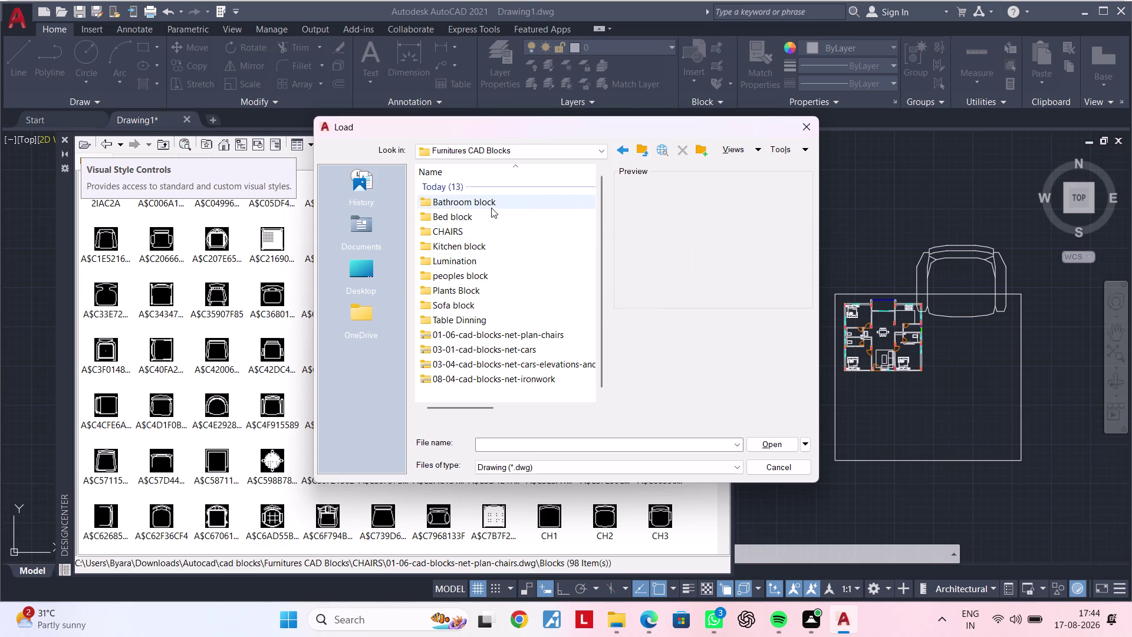
double_click(486, 307)
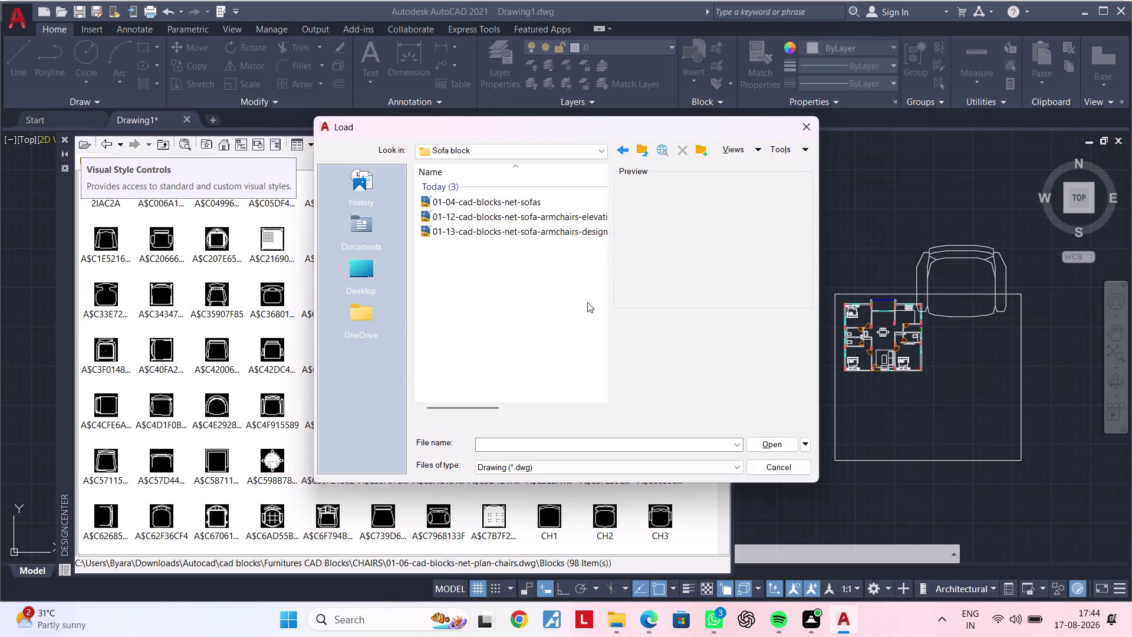
double_click(564, 219)
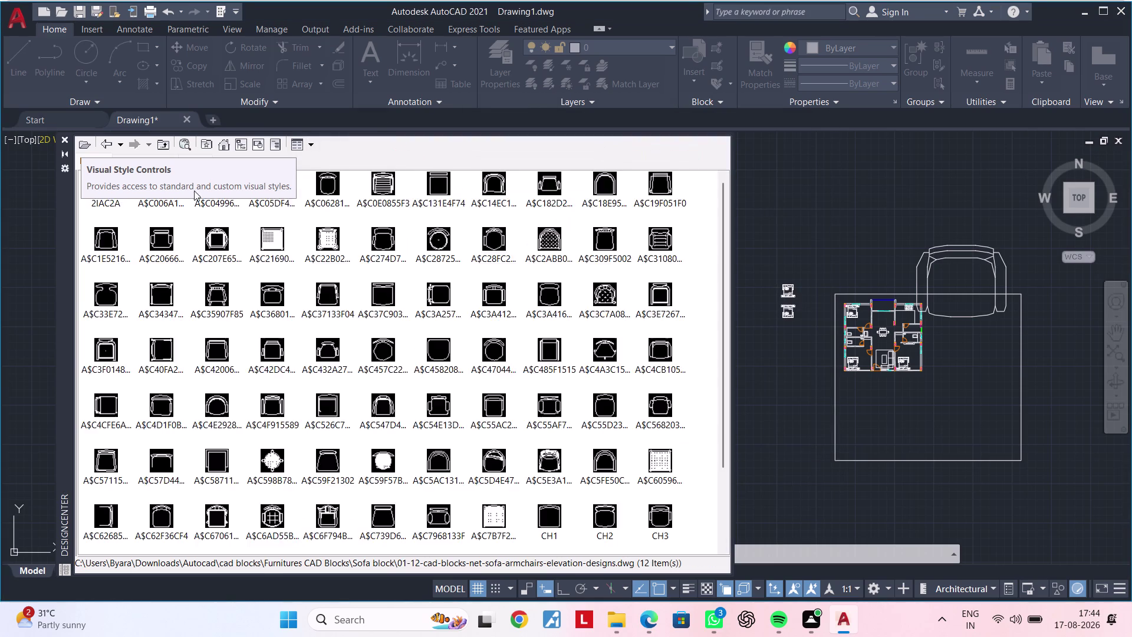
double_click(113, 204)
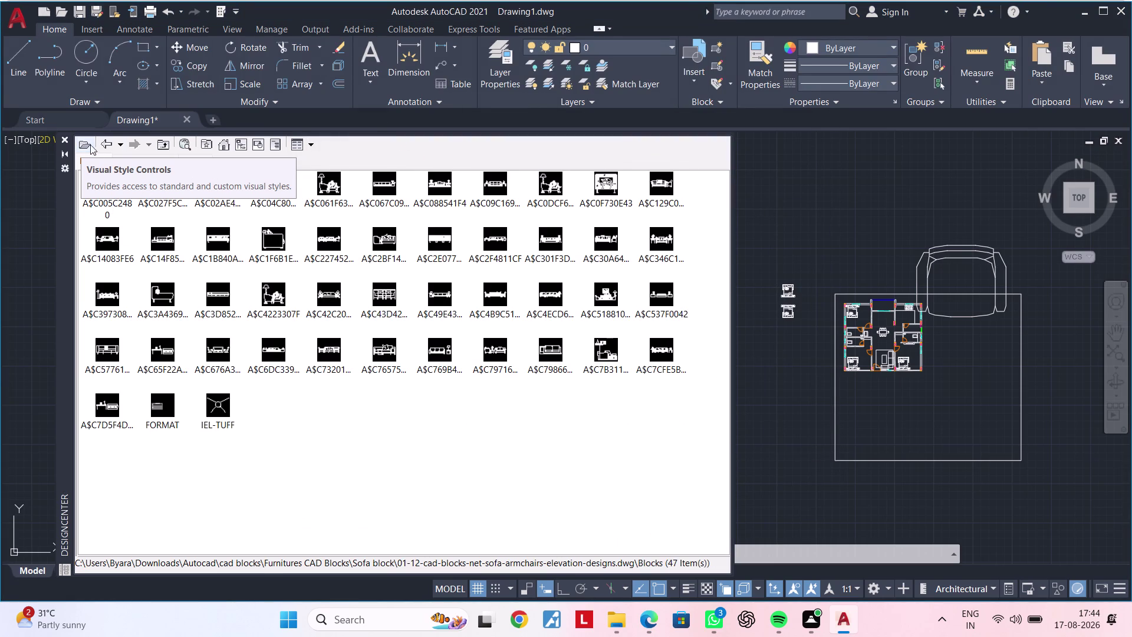
click(103, 145)
click(103, 144)
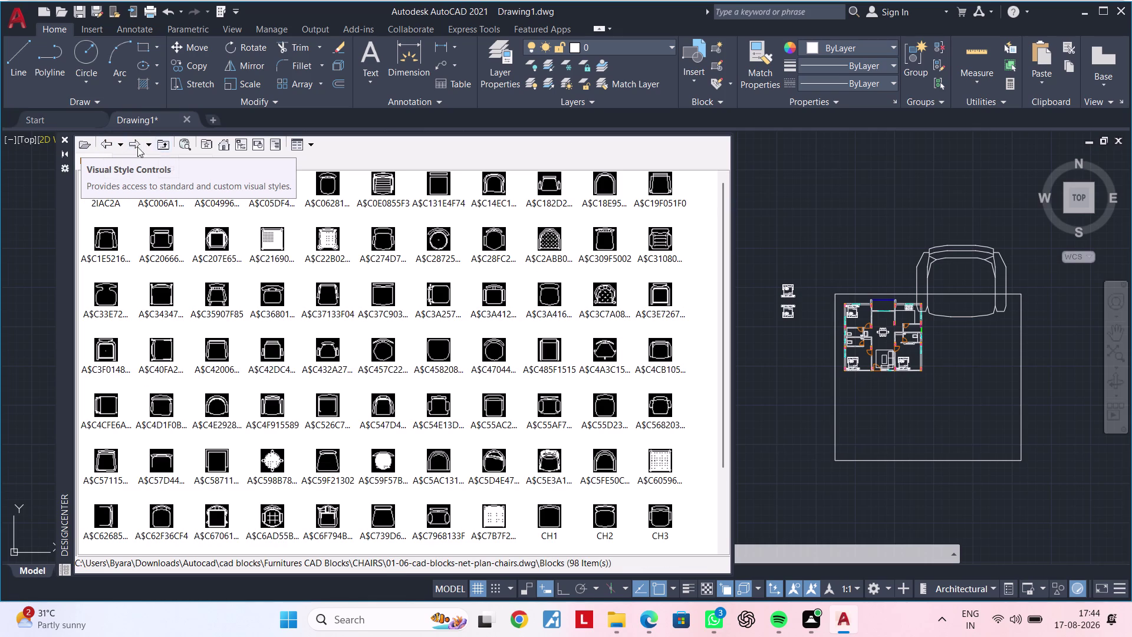
Load another drawing from the Sofa block folder, view its blocks, then step back.
click(89, 146)
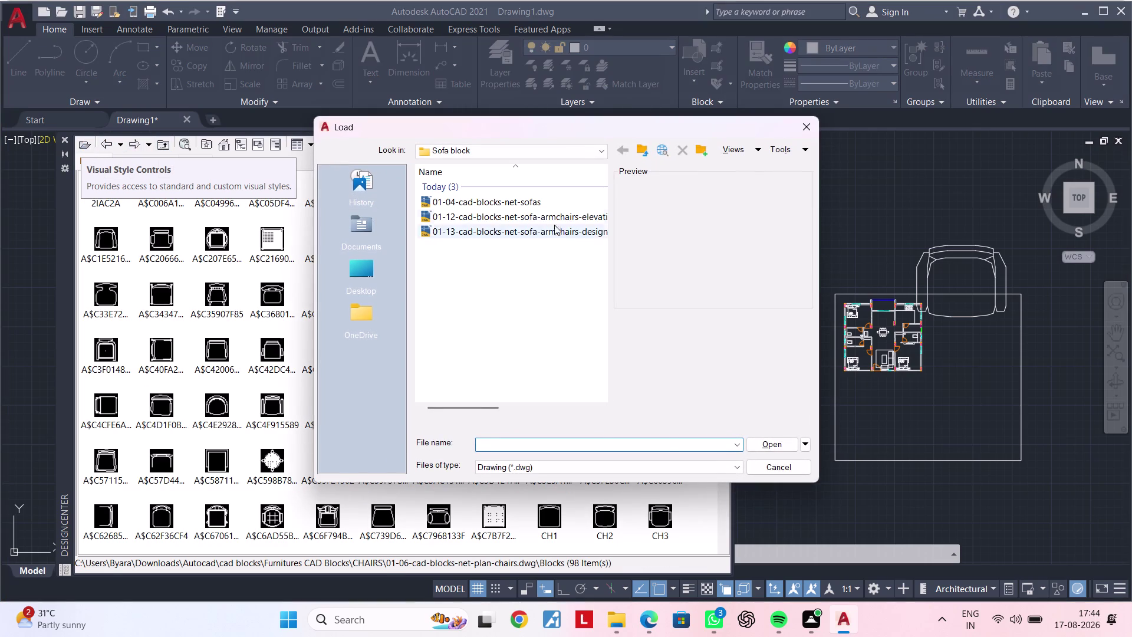
double_click(536, 218)
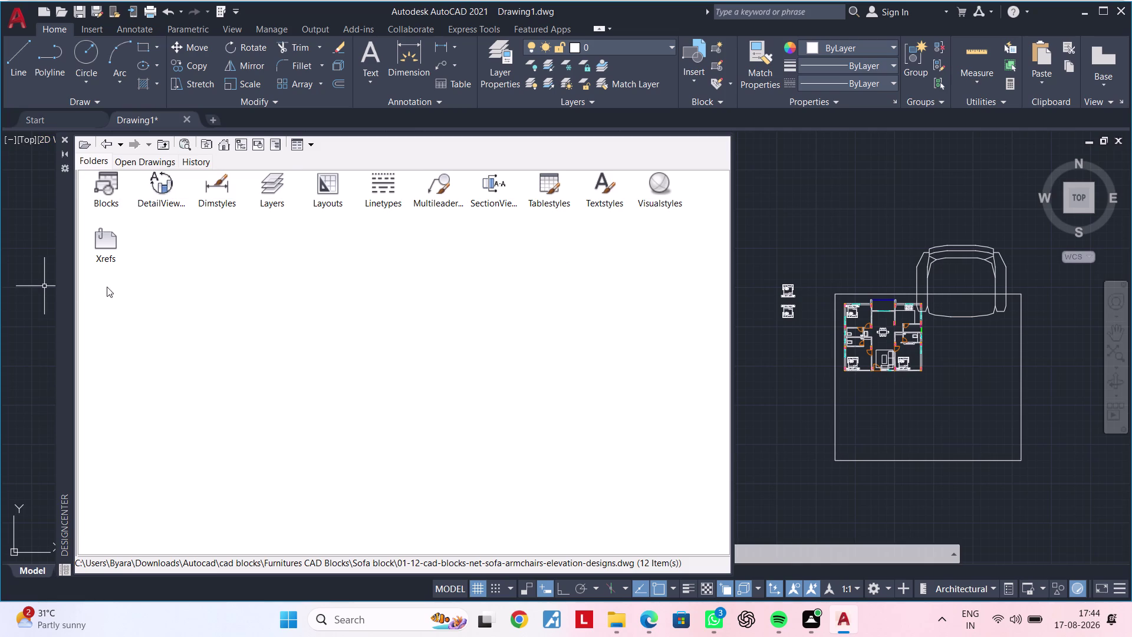
double_click(97, 188)
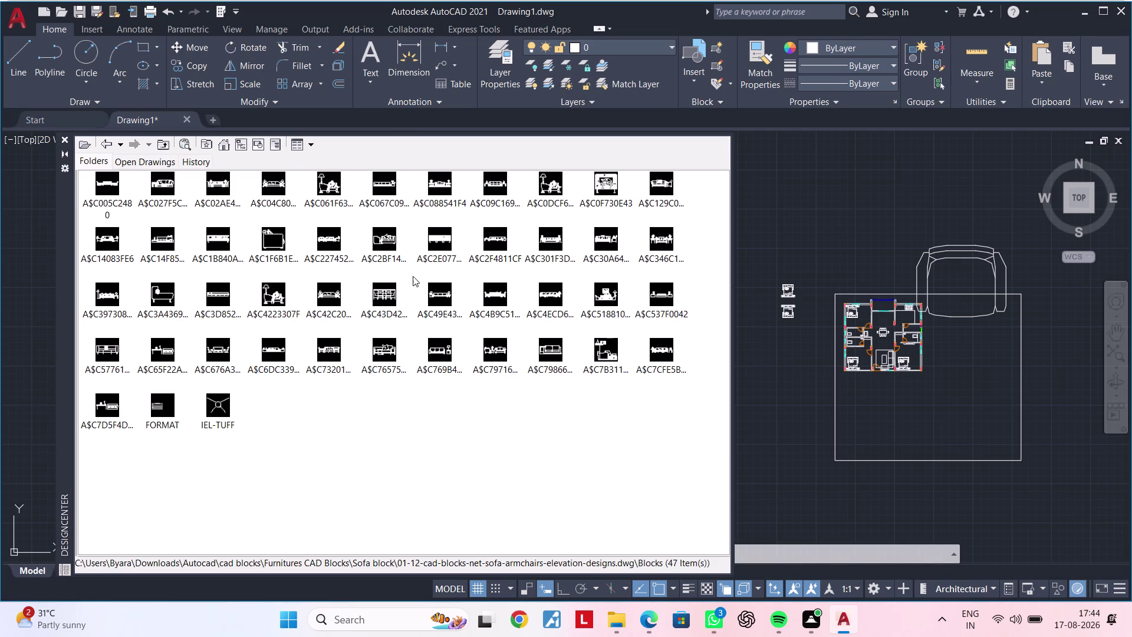
click(106, 141)
click(106, 141)
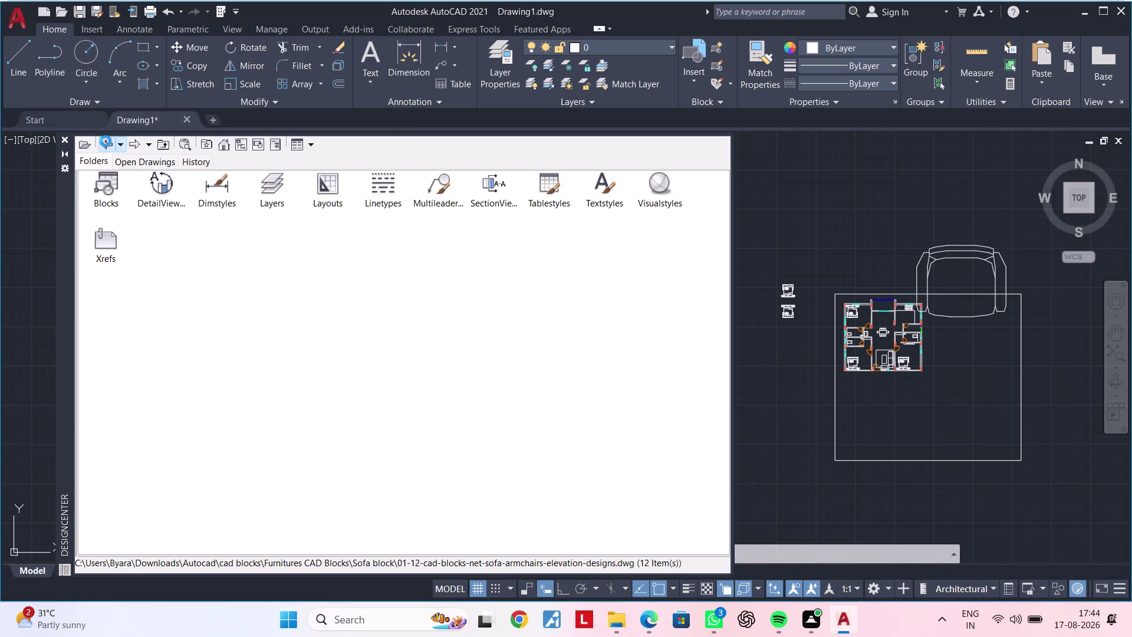
click(87, 148)
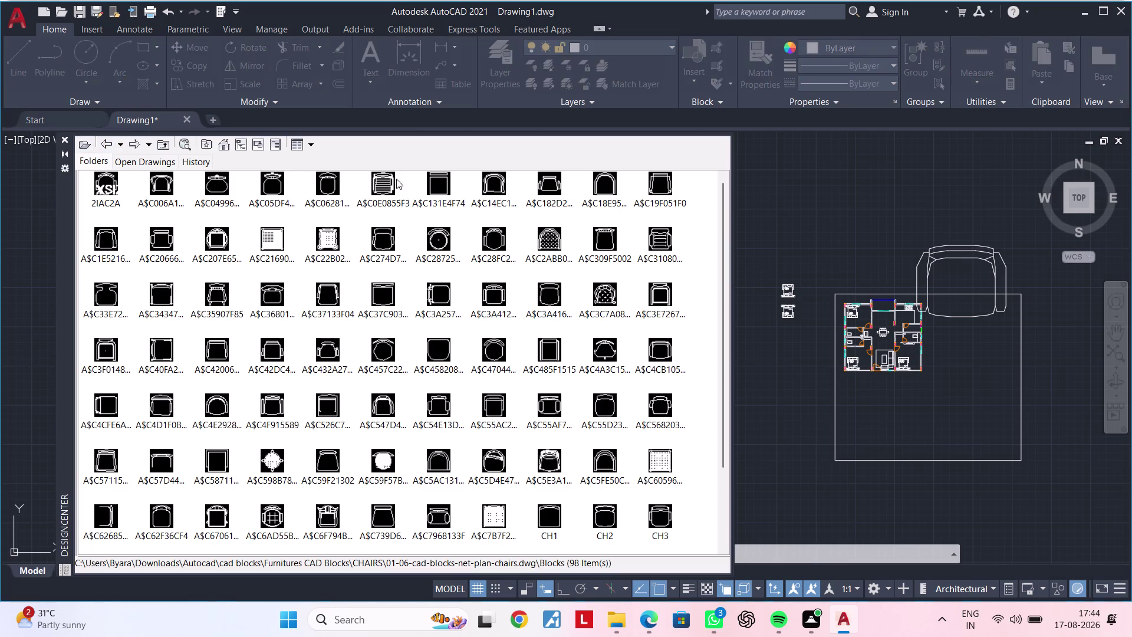
Load 01-13-cad-blocks-net-sofa-armchairs-designs.dwg and show its 92 blocks.
click(550, 228)
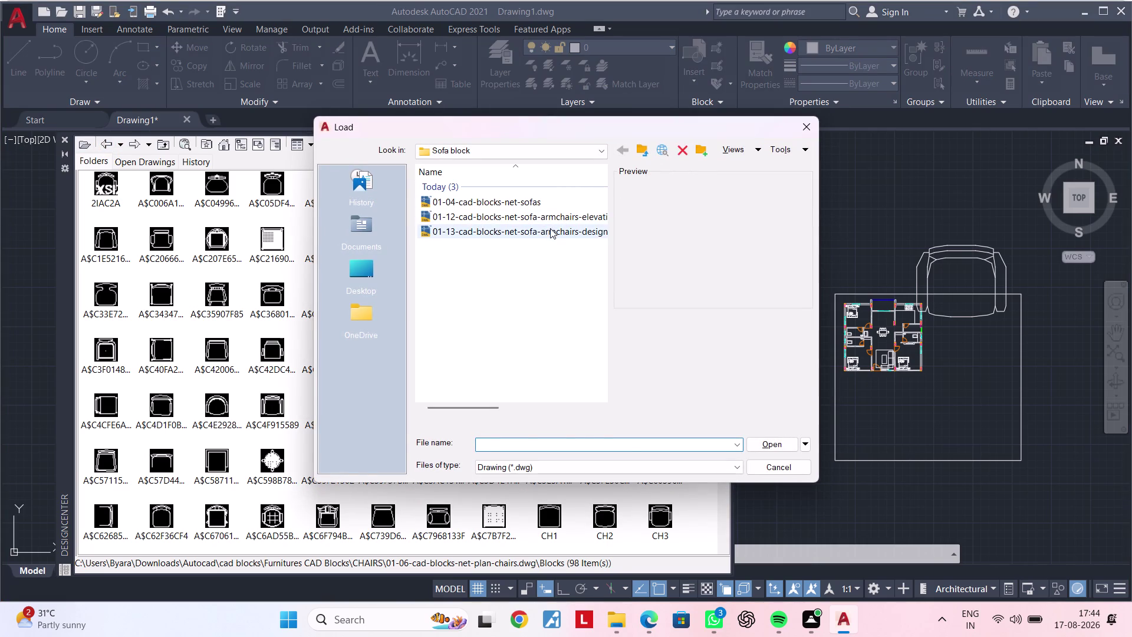
click(550, 228)
click(111, 183)
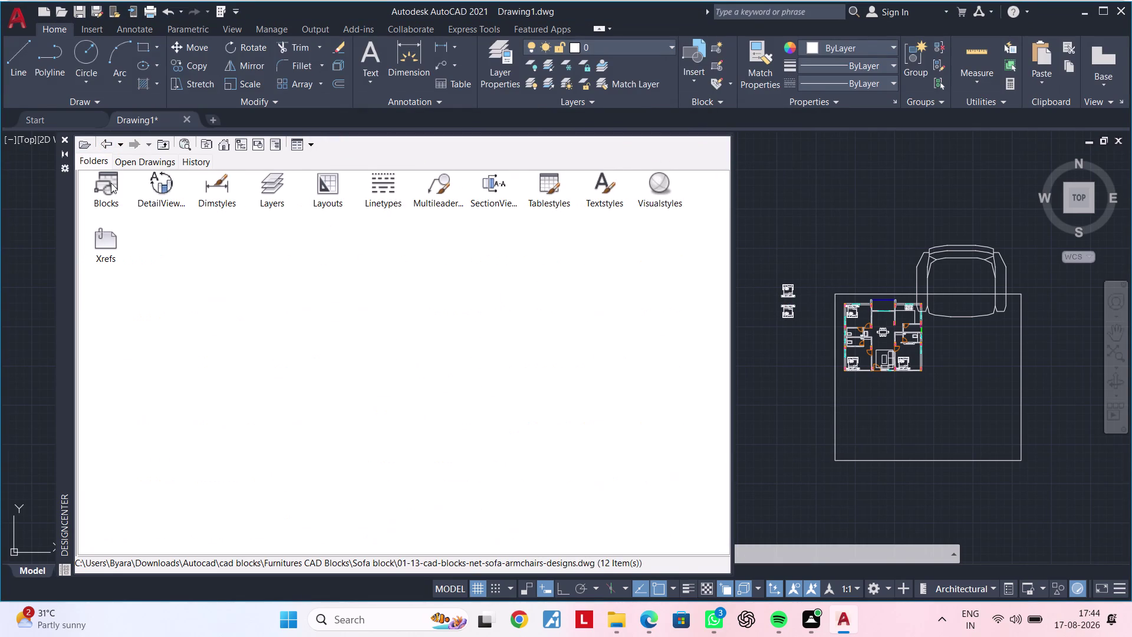
click(111, 183)
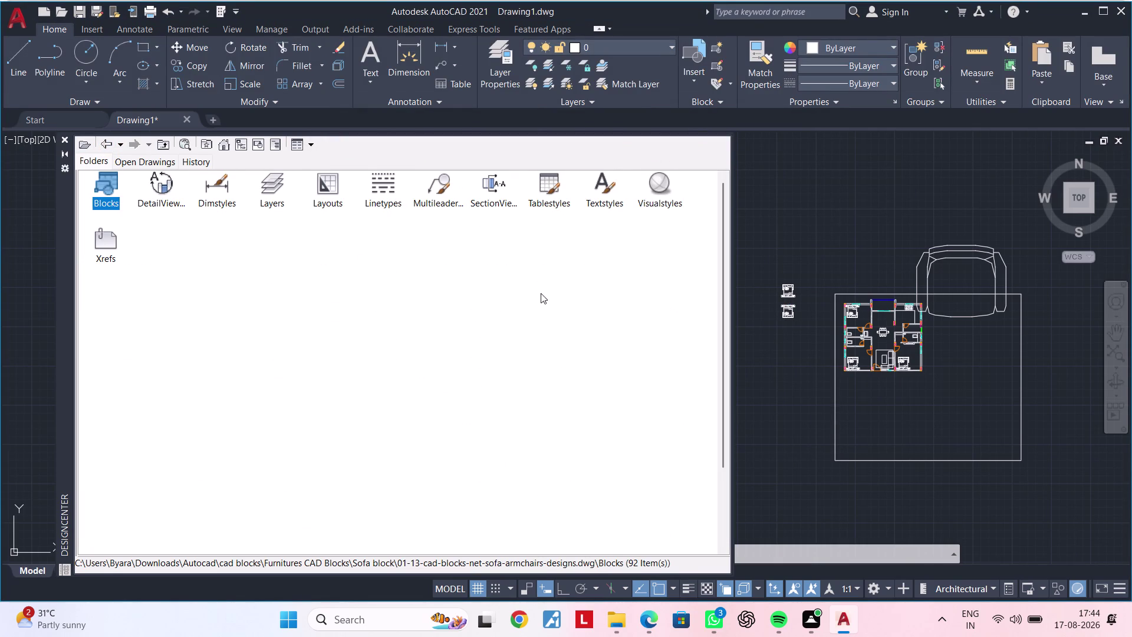
scroll(up, 3)
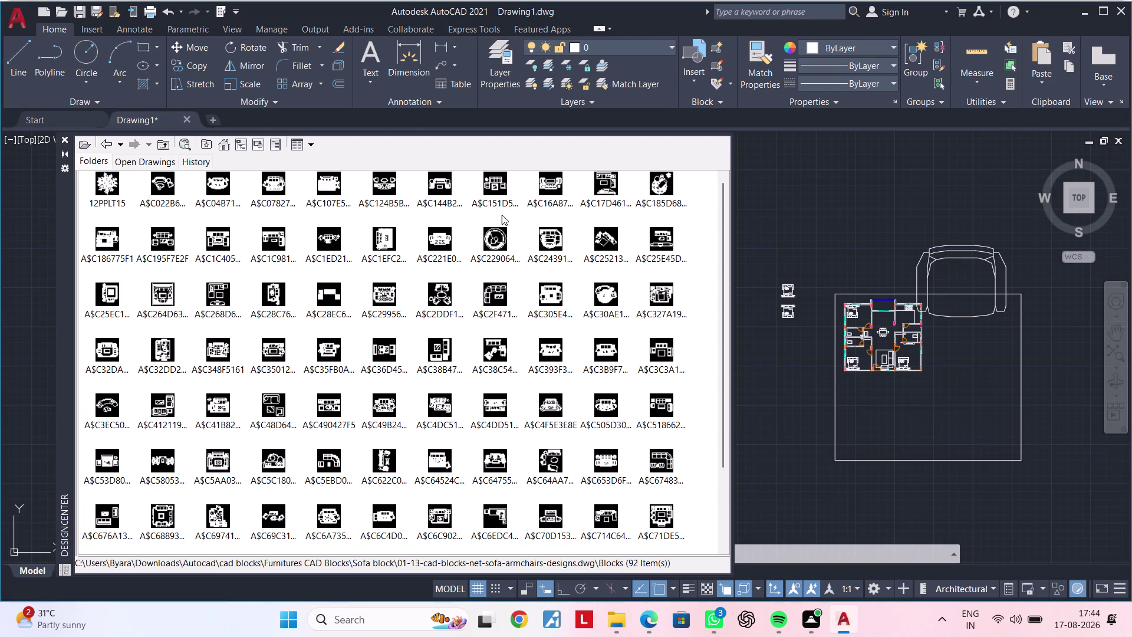
Try inserting the round sofa set, then drag the curved sofa block into the drawing.
scroll(up, 3)
click(215, 182)
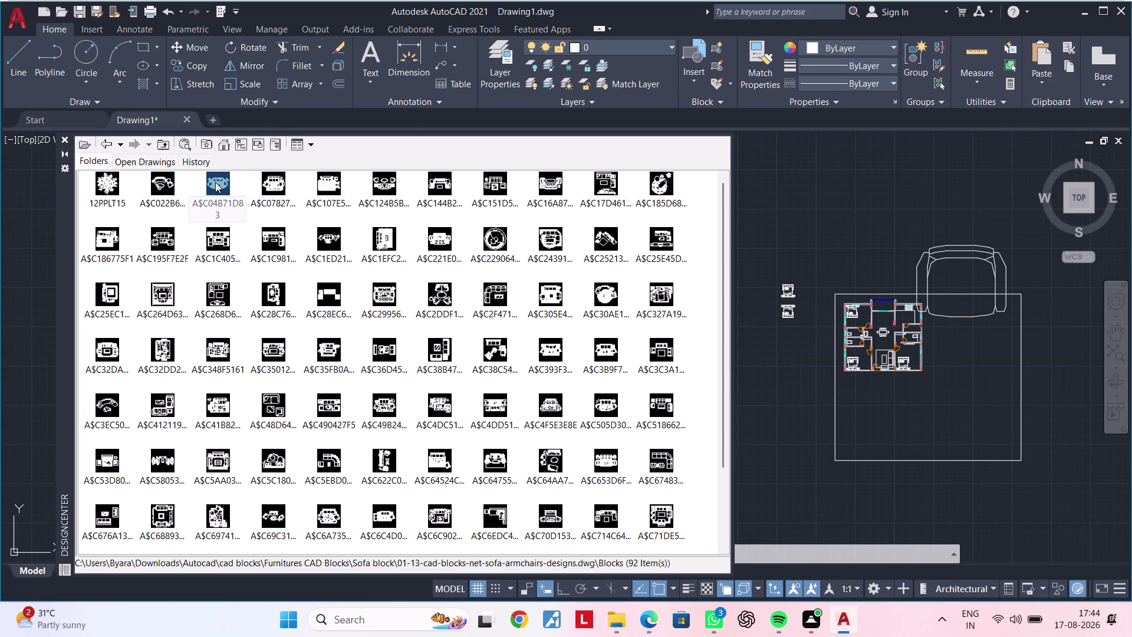
double_click(215, 182)
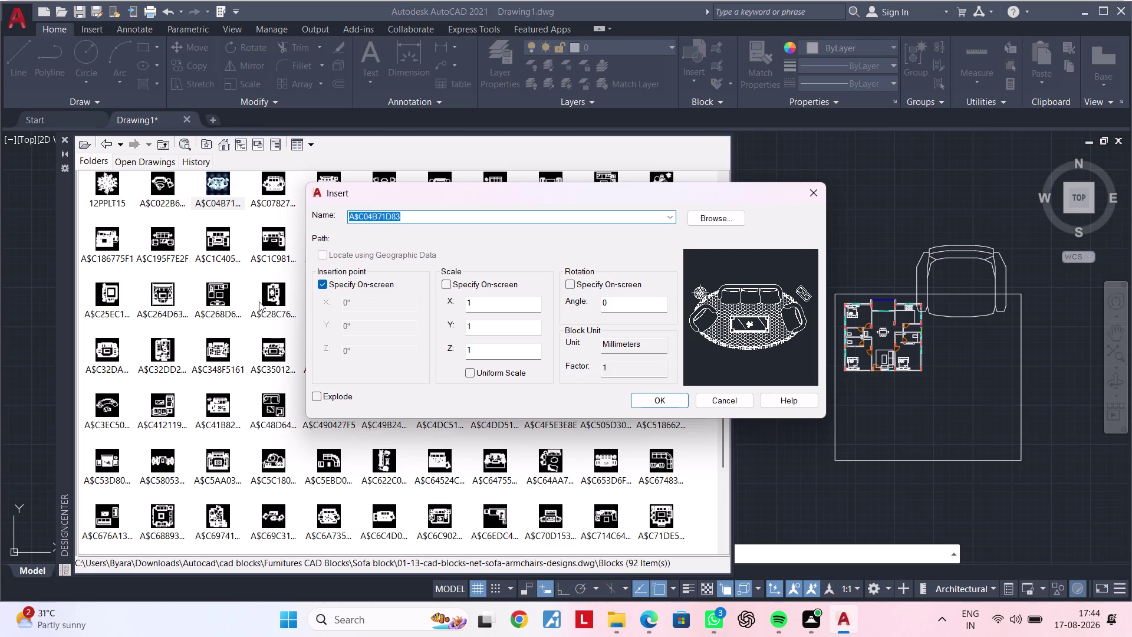
key(Escape)
double_click(113, 407)
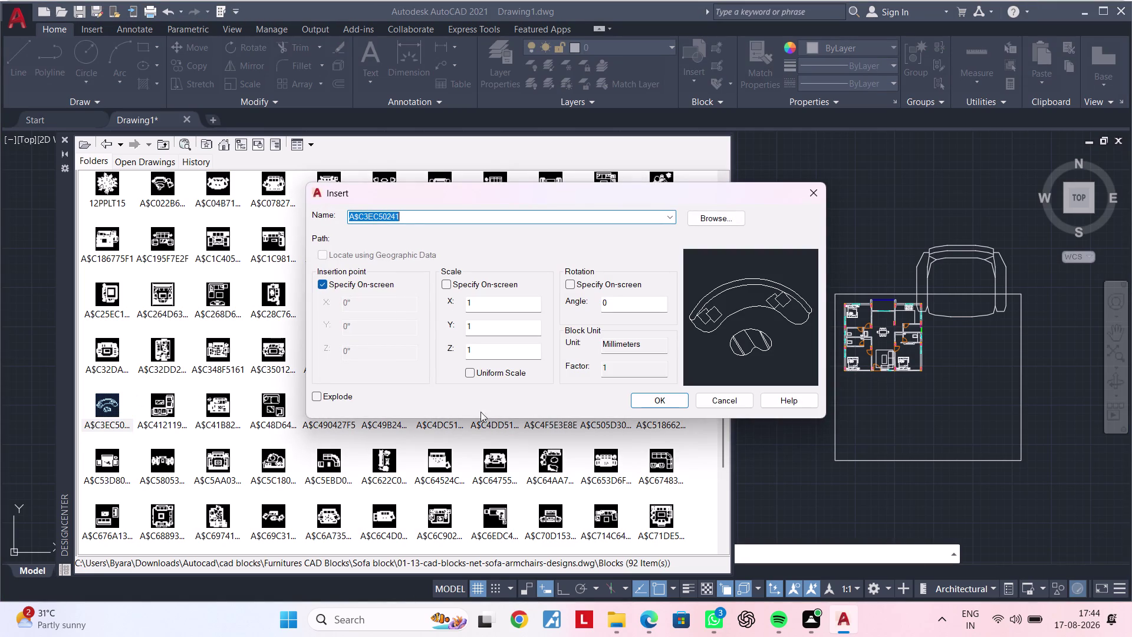
click(818, 198)
click(106, 404)
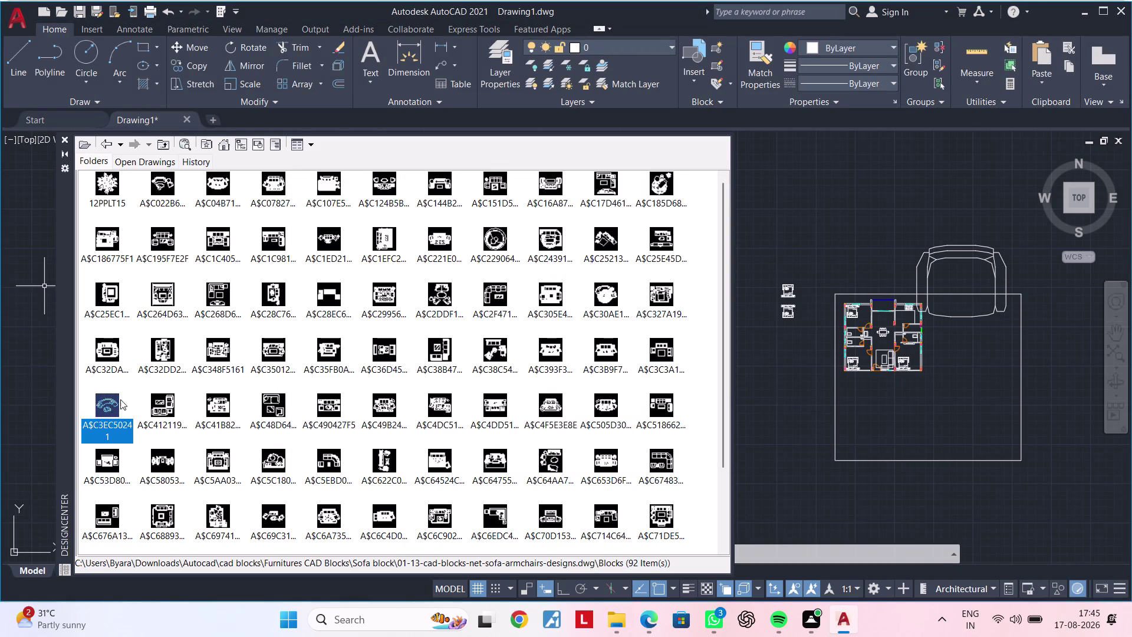
drag(130, 398, 884, 392)
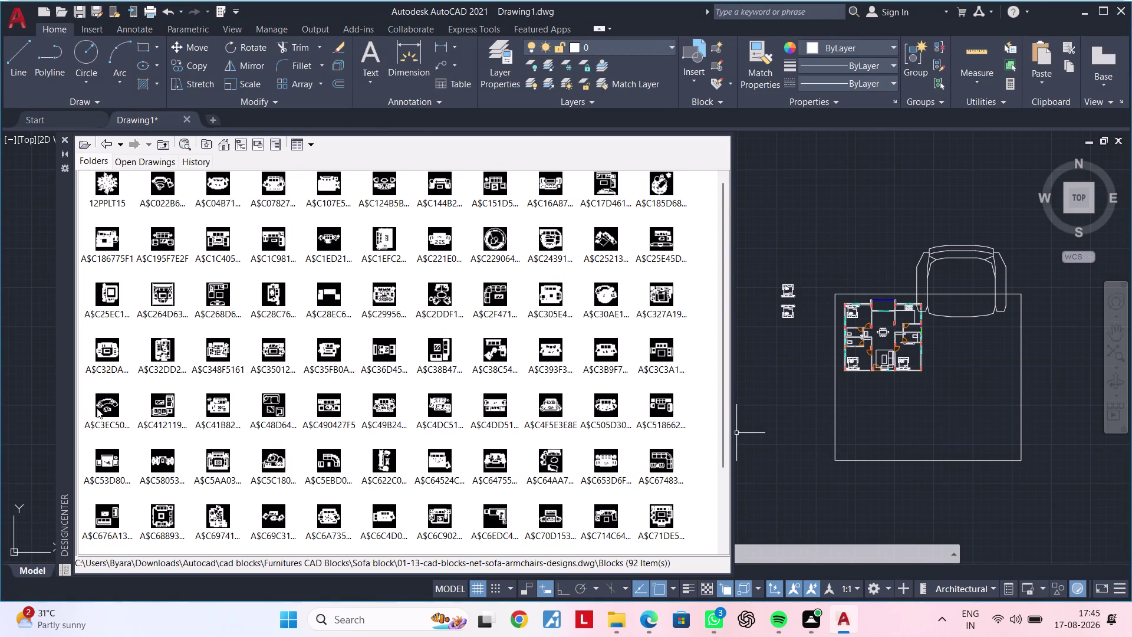
drag(105, 401, 323, 401)
drag(324, 400, 945, 364)
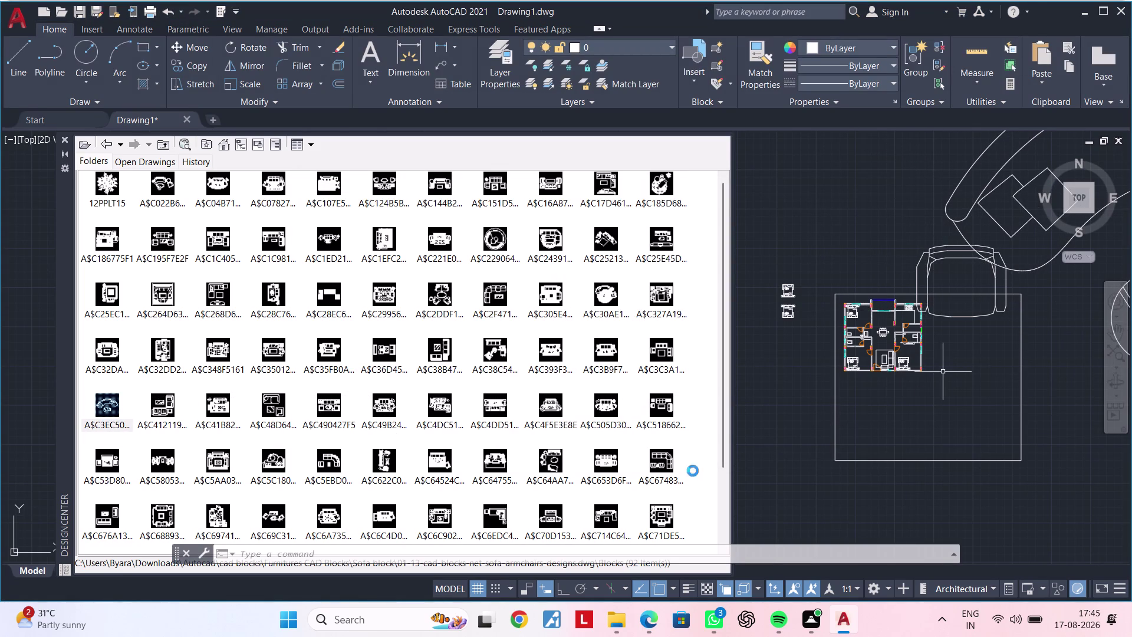
Insert the lounge set block and place it in the drawing.
scroll(up, 3)
scroll(down, 3)
scroll(down, 3)
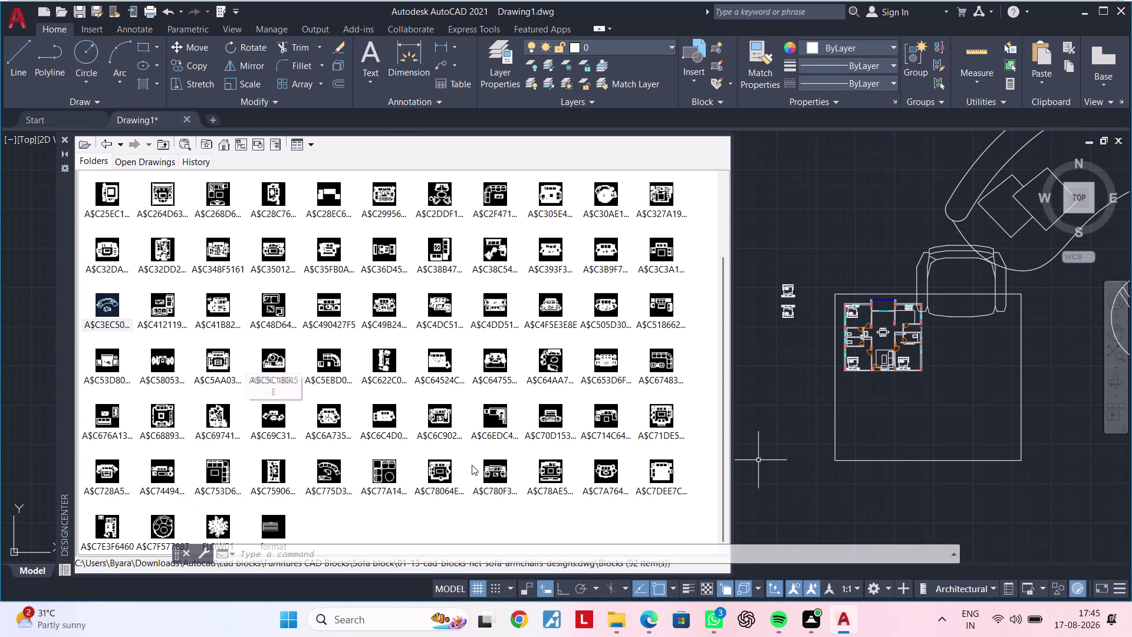
scroll(up, 3)
scroll(down, 3)
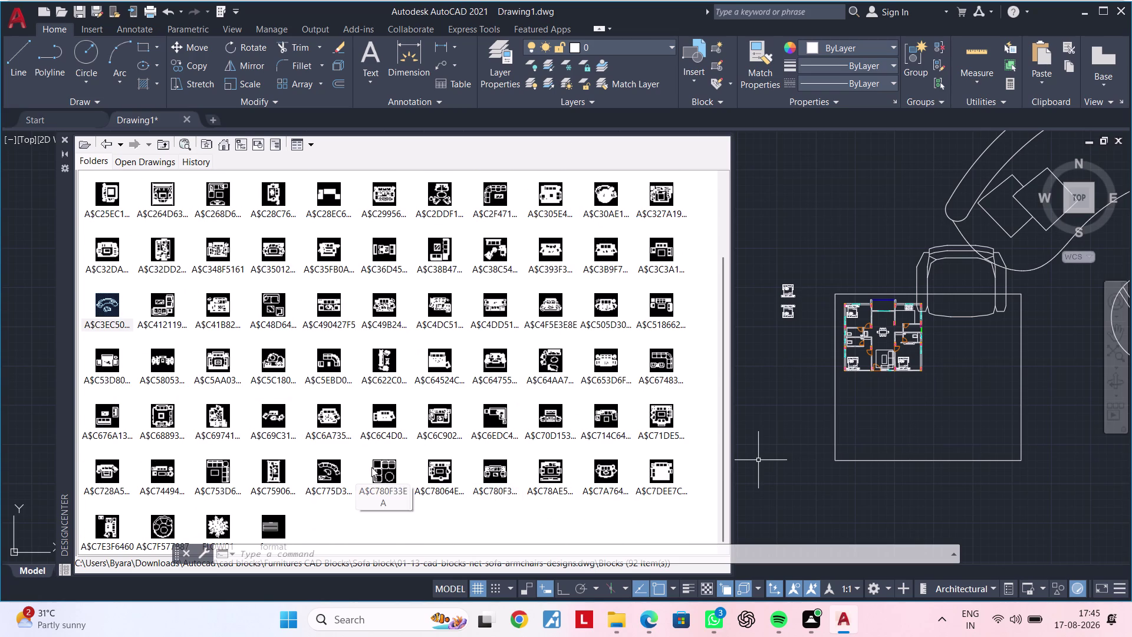
double_click(274, 409)
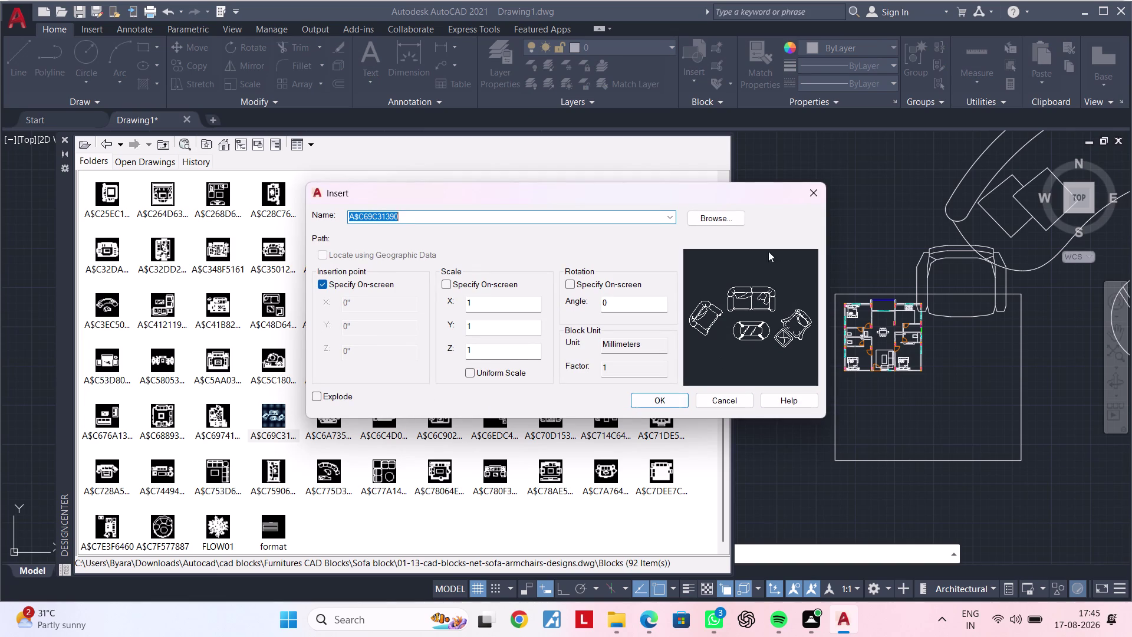
click(811, 194)
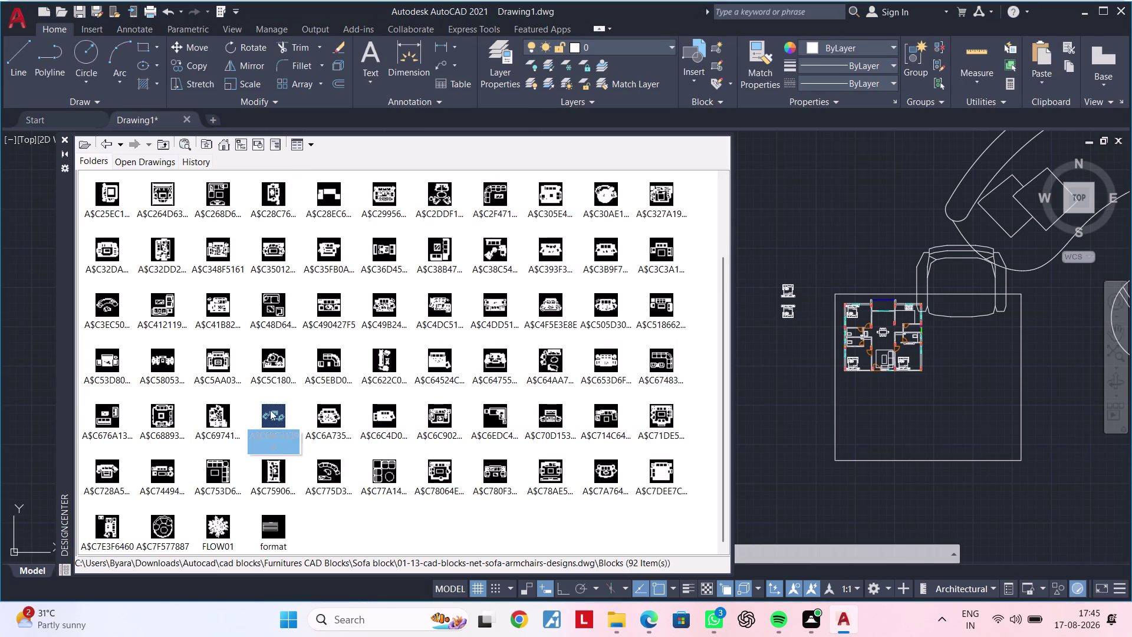
drag(270, 414, 792, 422)
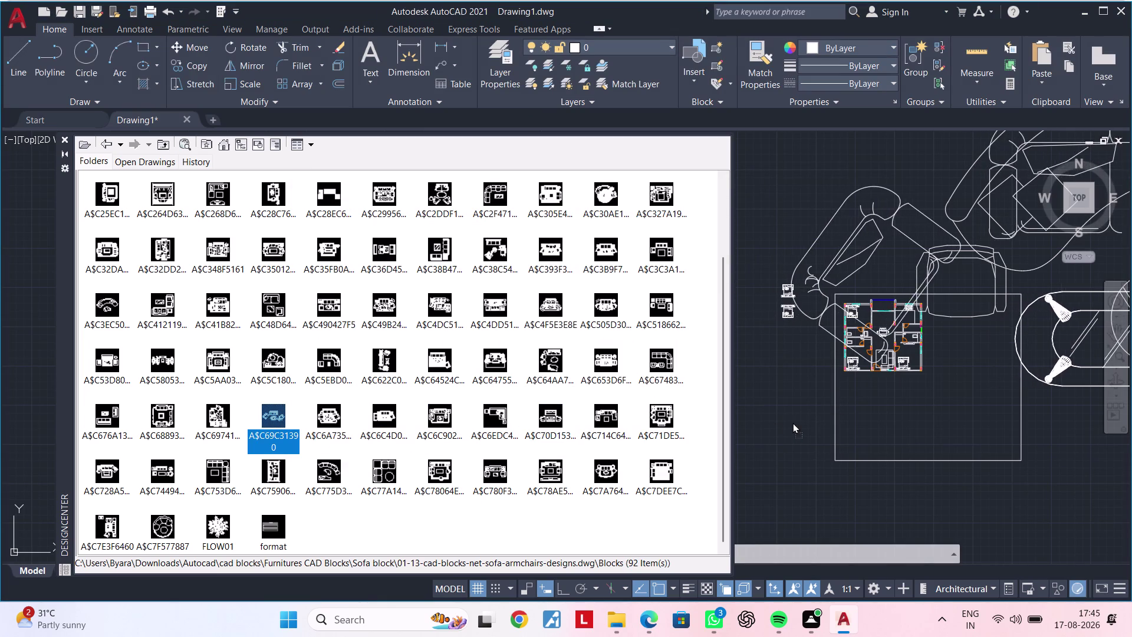
drag(792, 422, 964, 506)
double_click(964, 505)
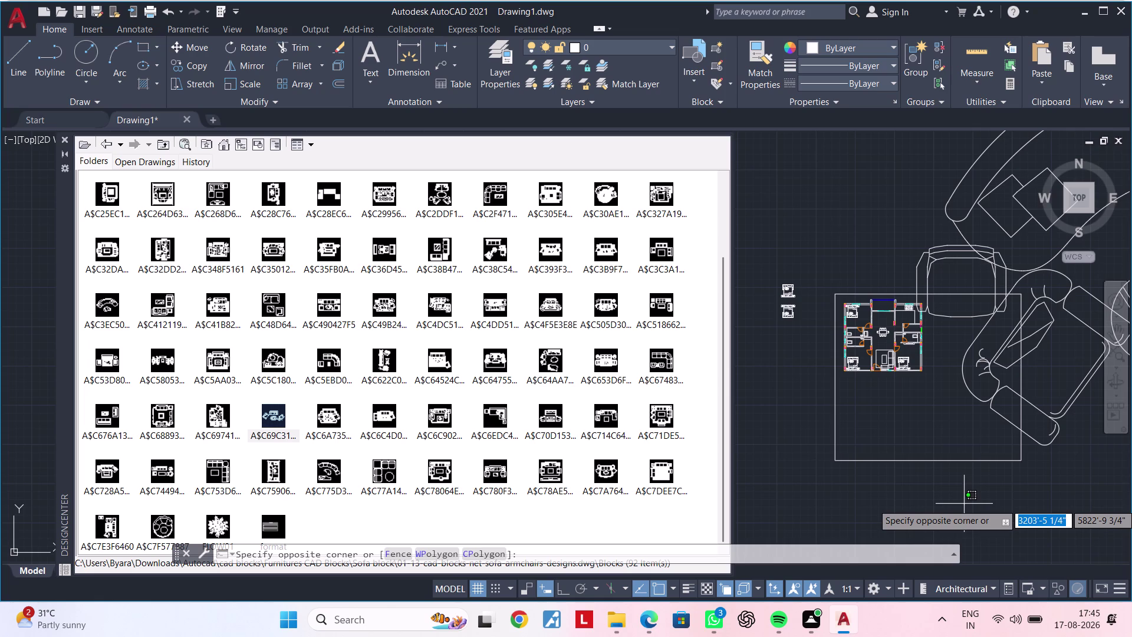
Cancel the unfinished selection and close DesignCenter.
key(Escape)
key(Escape)
key(Escape)
key(Escape)
key(Escape)
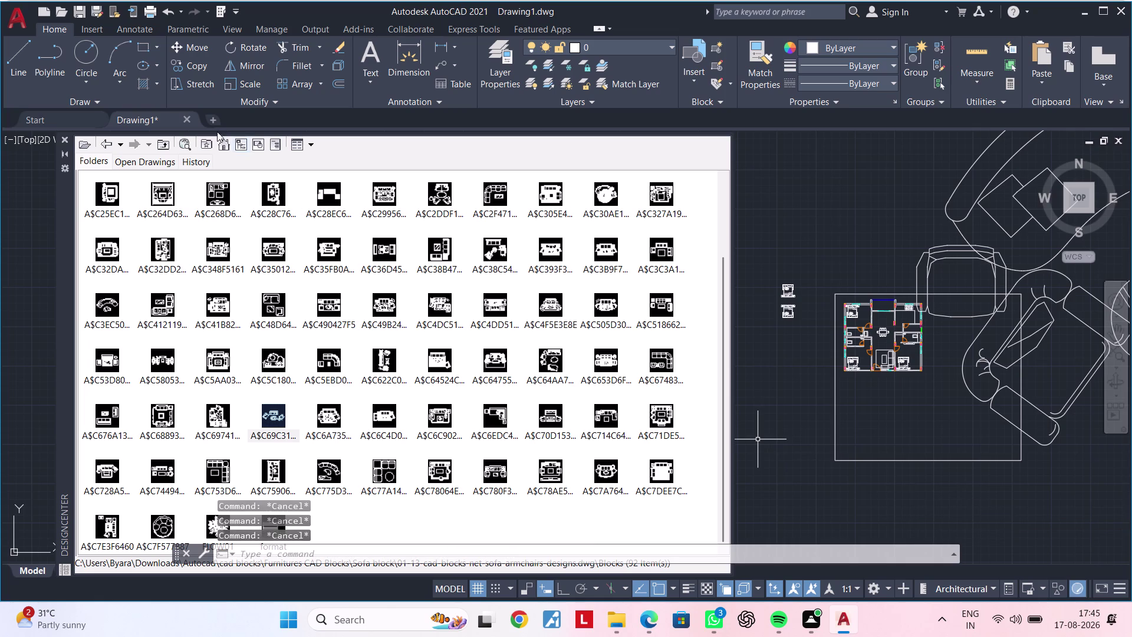
click(67, 141)
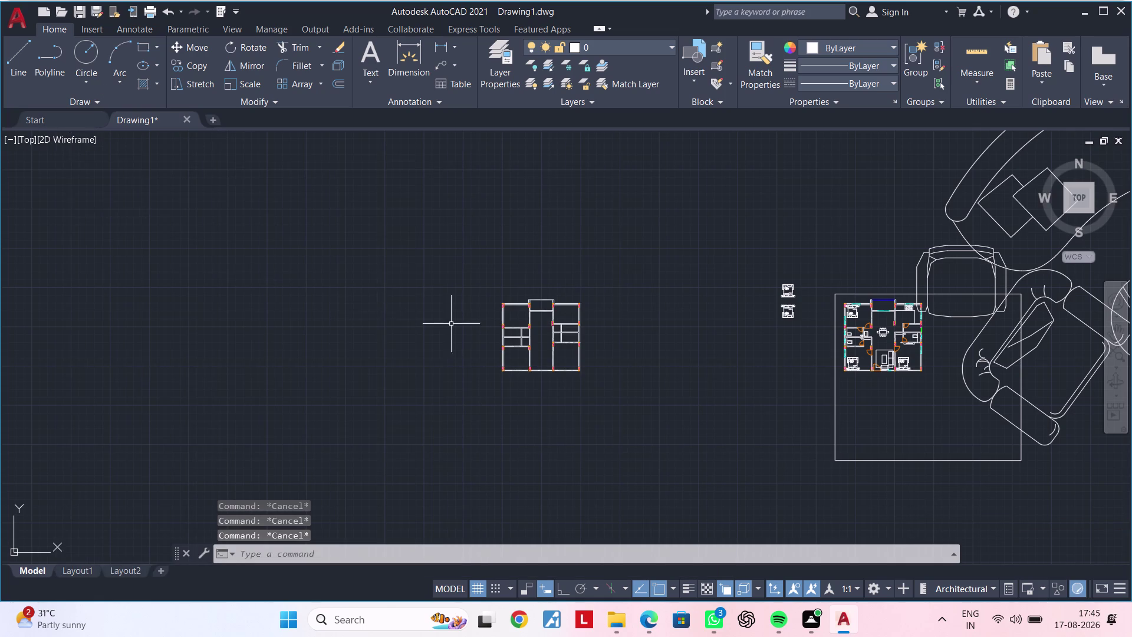
Move the sofa, table and armchairs to the left of the plan.
scroll(down, 3)
middle_drag(641, 398, 177, 361)
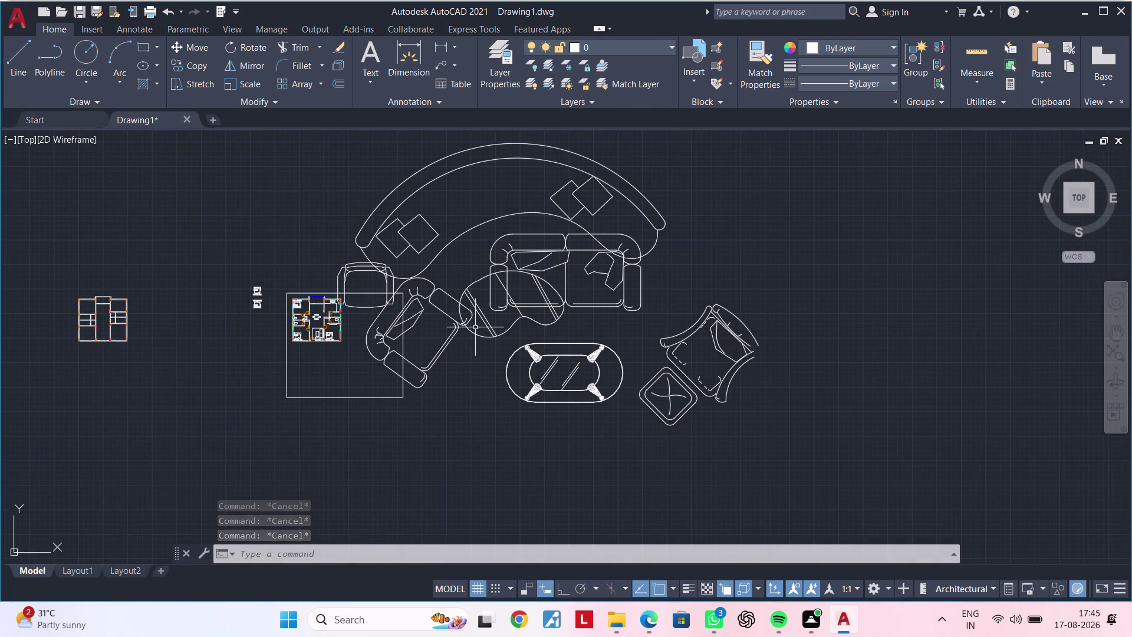
scroll(down, 3)
middle_drag(494, 357, 518, 372)
click(558, 386)
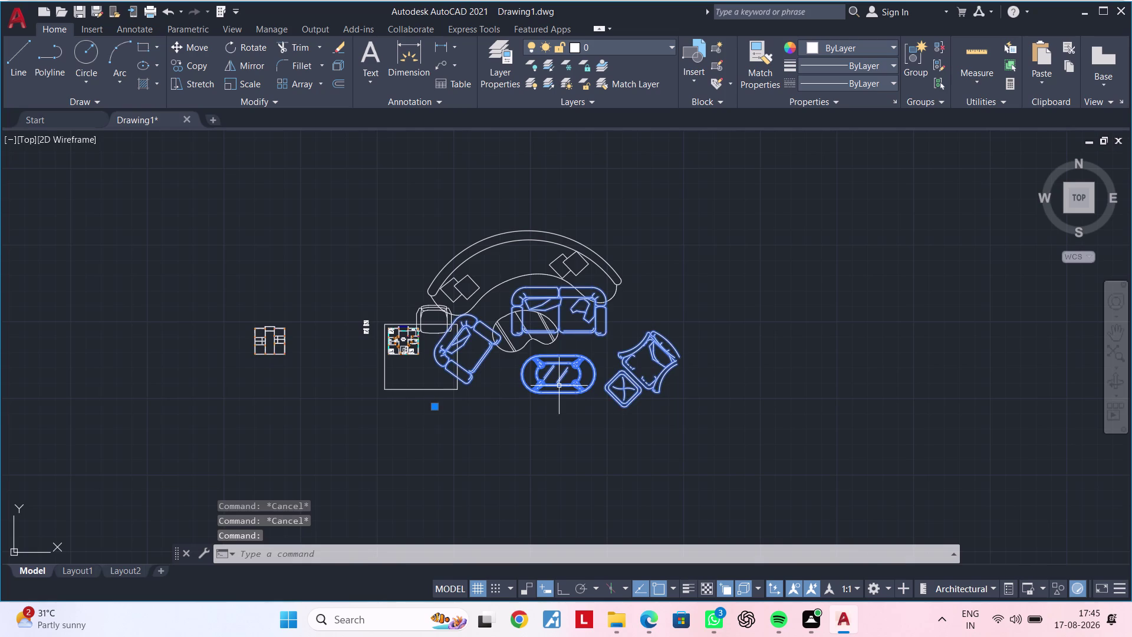
text(M)
key(space)
click(559, 385)
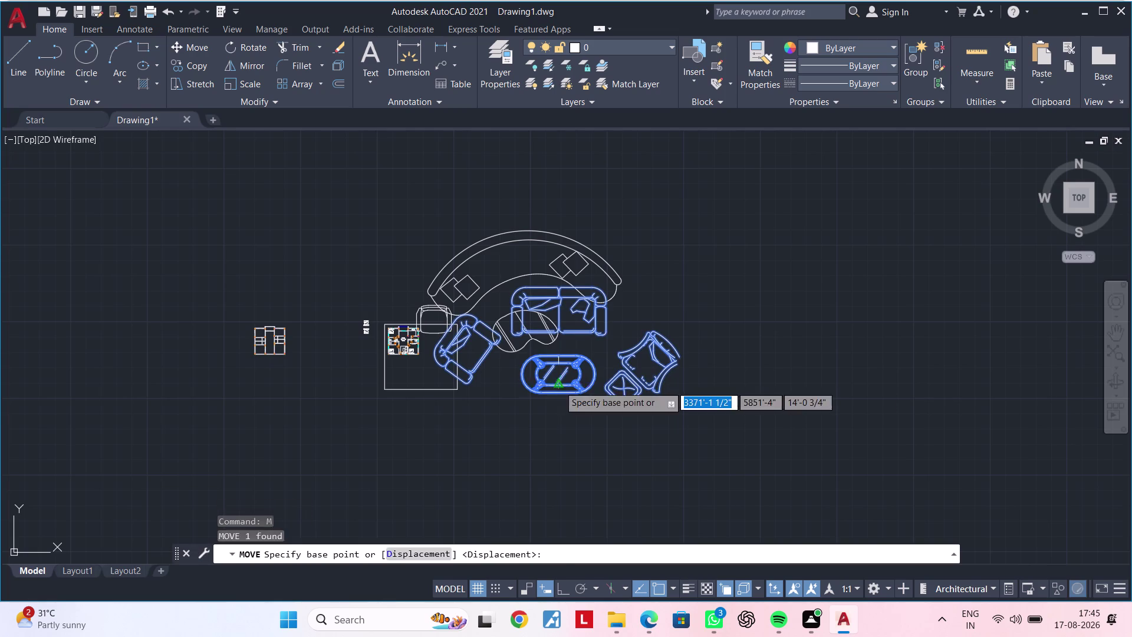
middle_drag(185, 417, 395, 380)
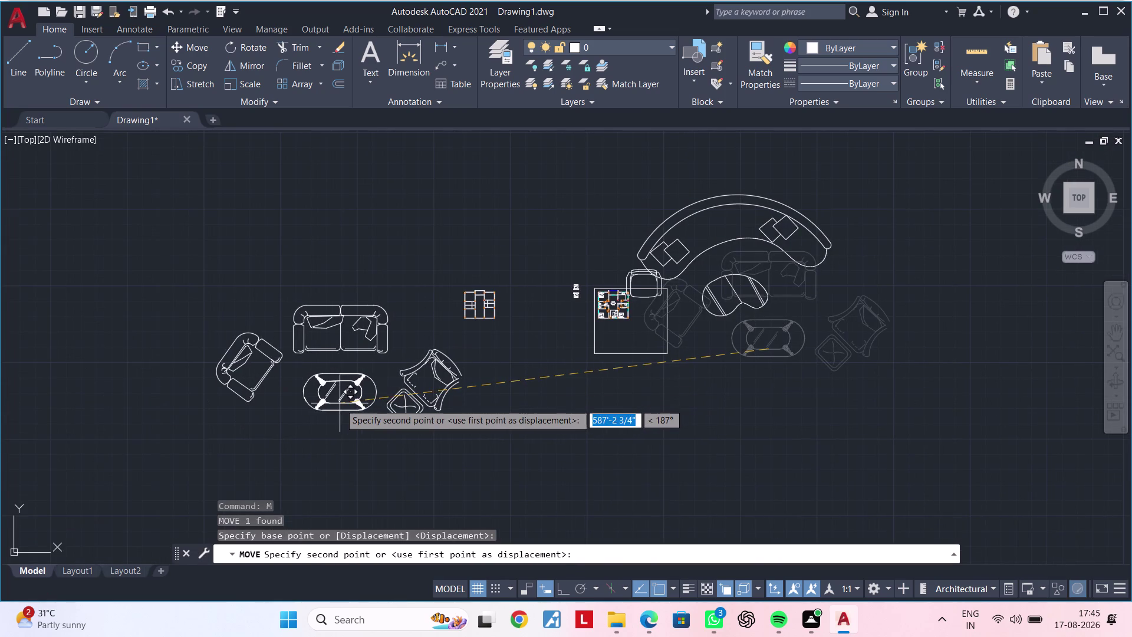
click(335, 400)
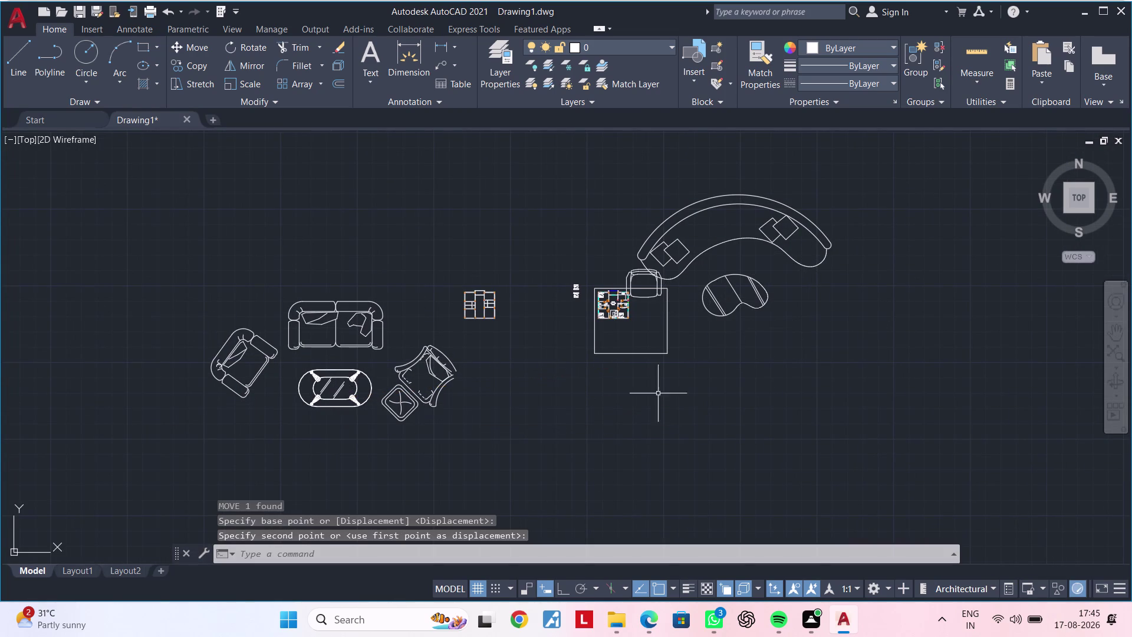
Move the curved sofa and ottoman onto the apartment floor plan.
scroll(up, 3)
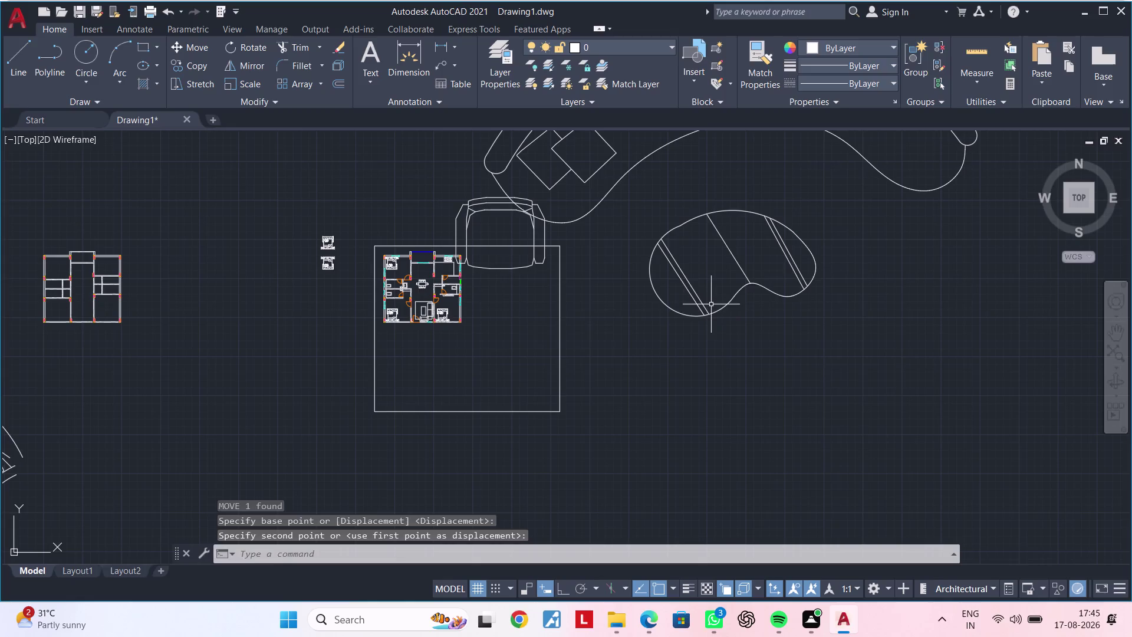
click(709, 312)
scroll(down, 3)
middle_drag(717, 345, 716, 368)
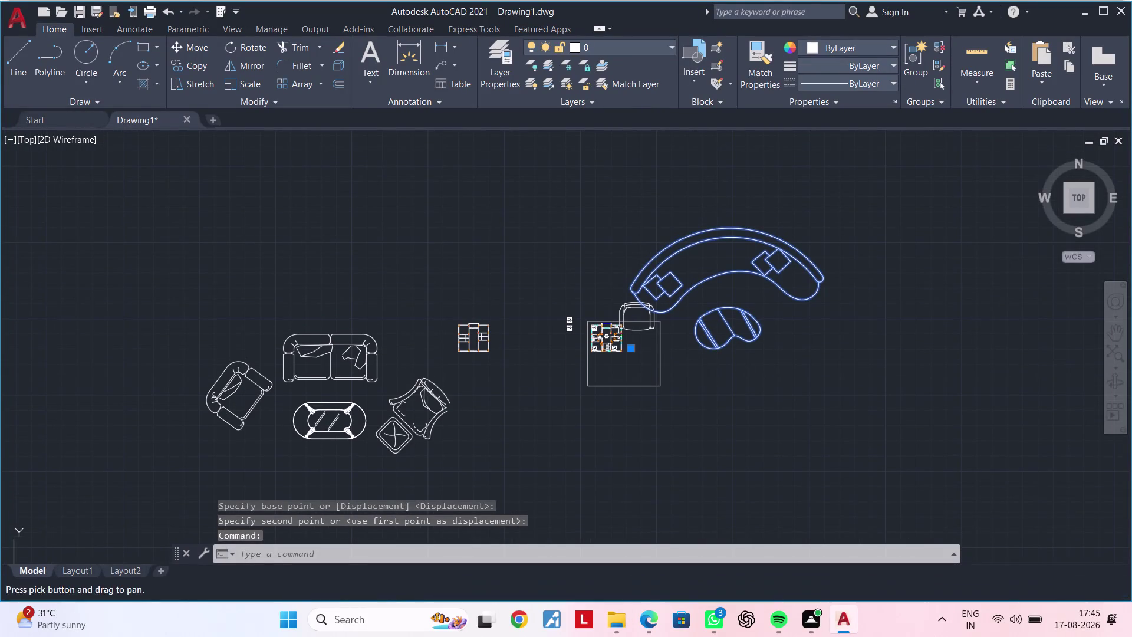
text(M)
key(space)
click(701, 281)
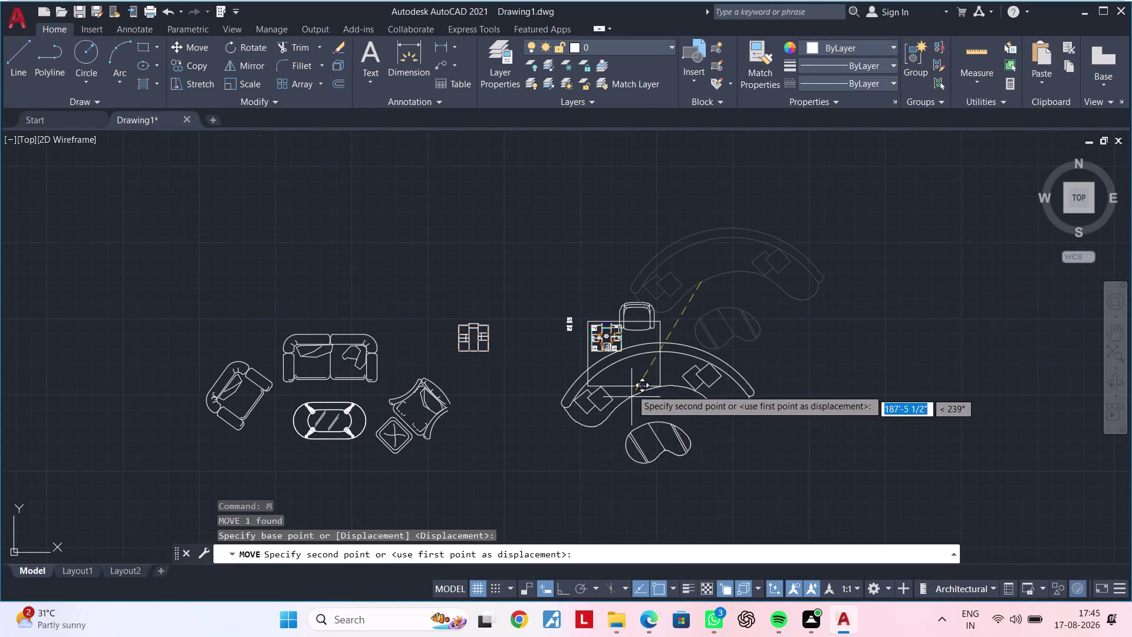
scroll(up, 3)
scroll(up, 3)
click(566, 260)
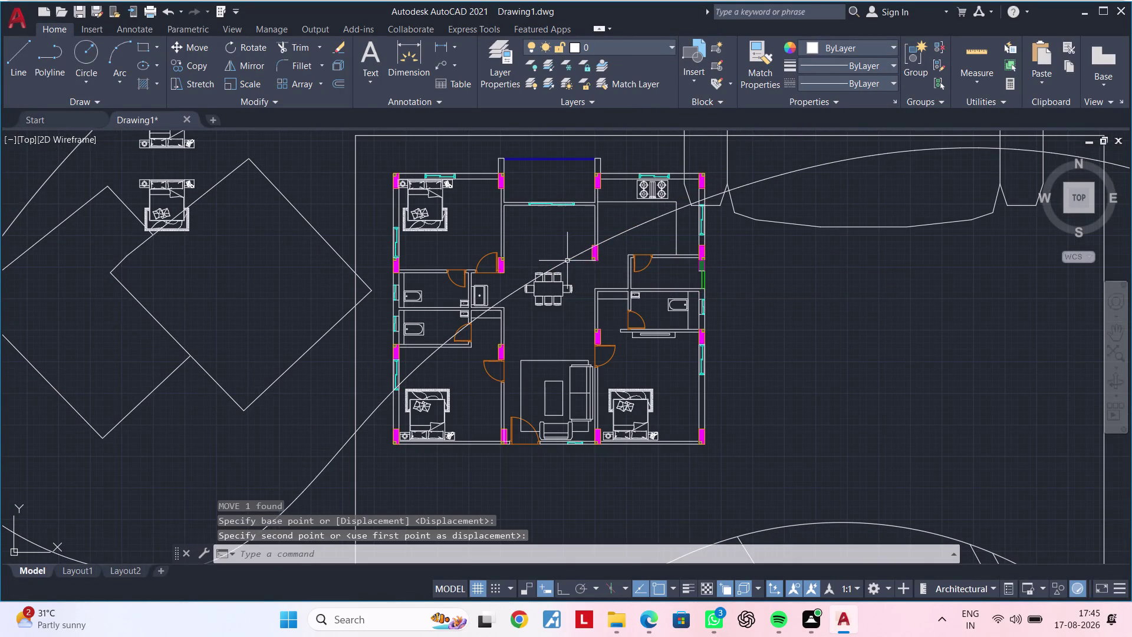
Select the curved sofa over the plan and start the SCALE command.
click(581, 253)
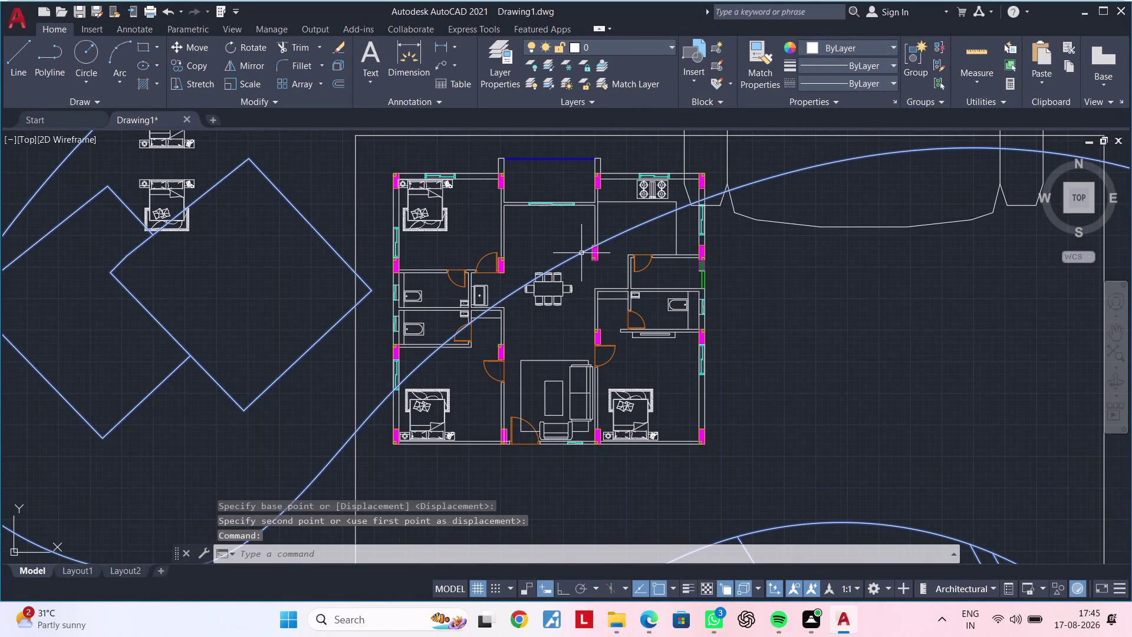
text(SC)
key(space)
Scale the curved sofa down to room size from a picked base point.
click(582, 253)
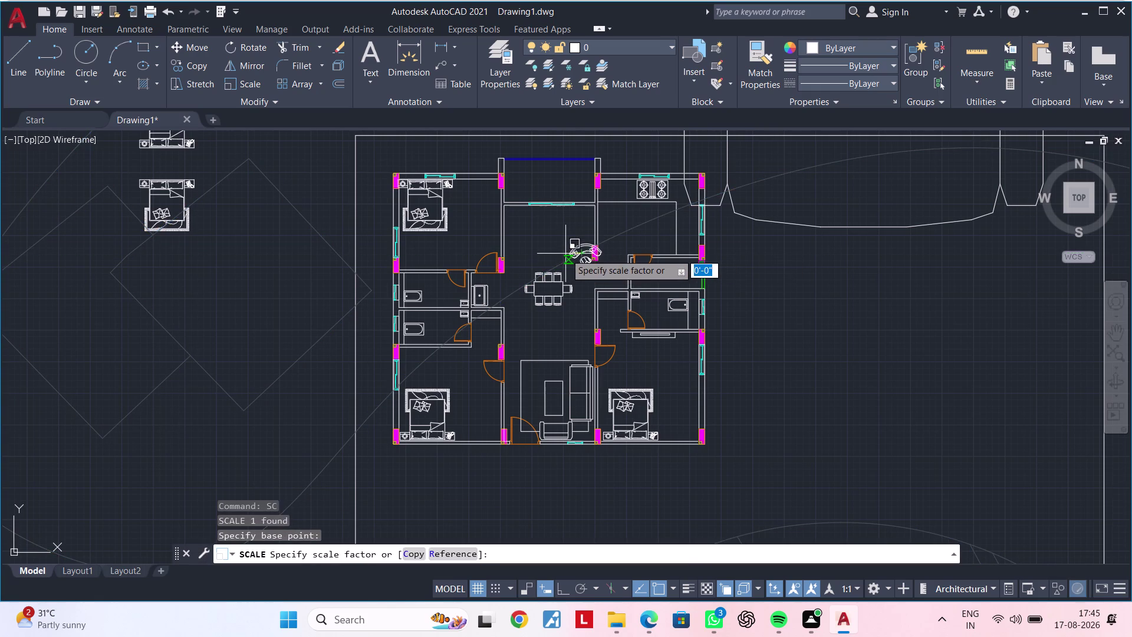
scroll(up, 3)
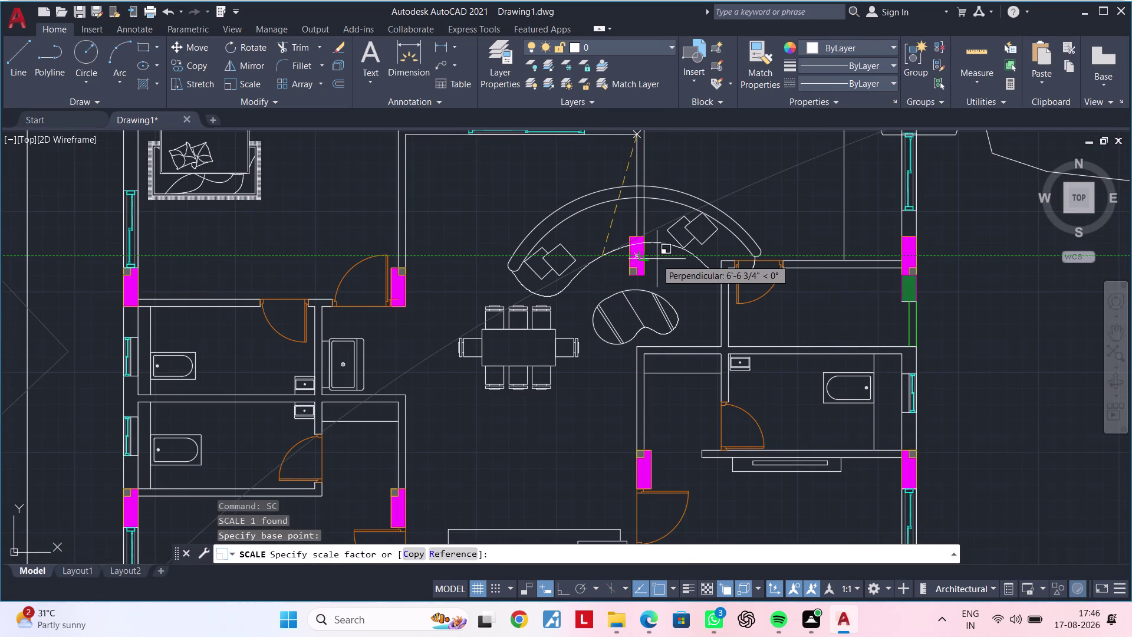
click(637, 258)
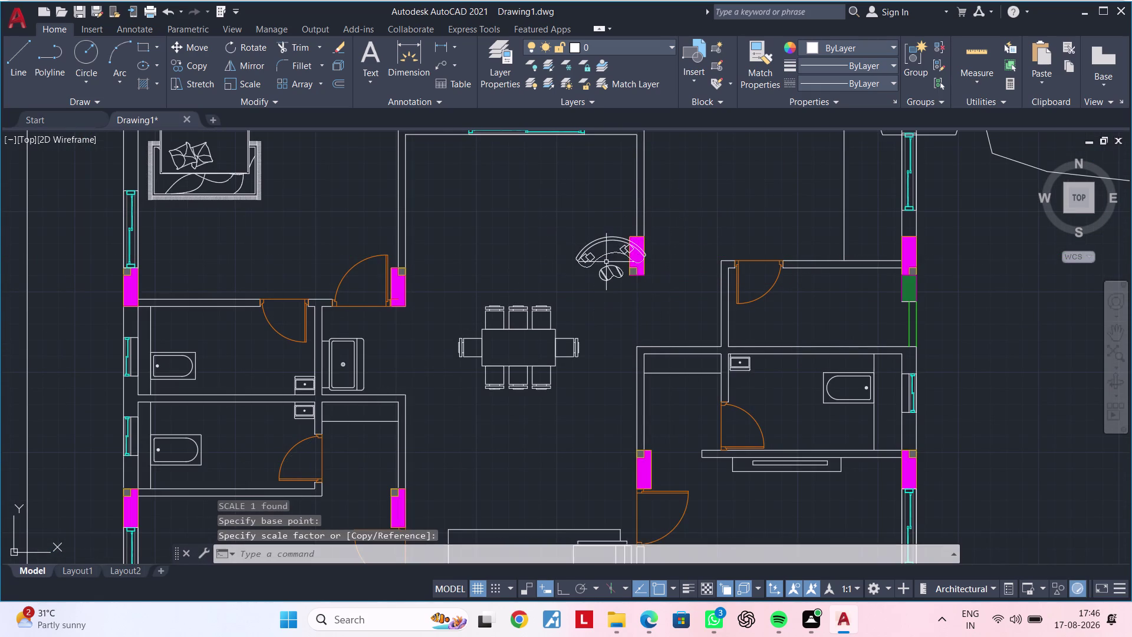
scroll(up, 3)
middle_drag(600, 261, 611, 308)
Rotate the curved sofa and ottoman a quarter turn with ortho on.
click(611, 294)
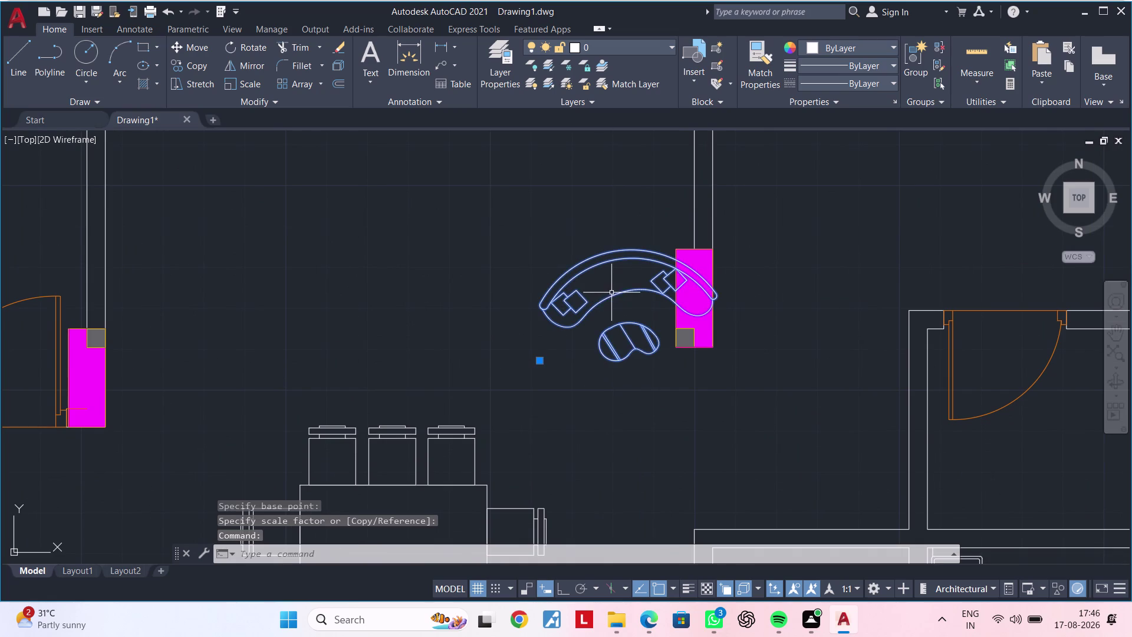
text(RO)
key(space)
click(597, 183)
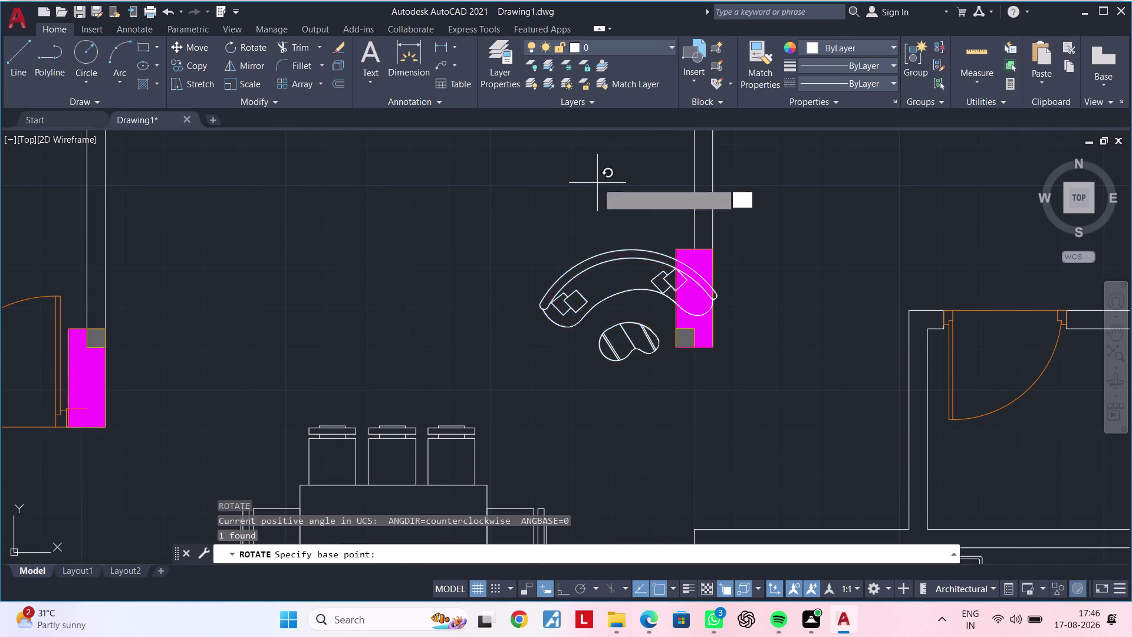
click(561, 583)
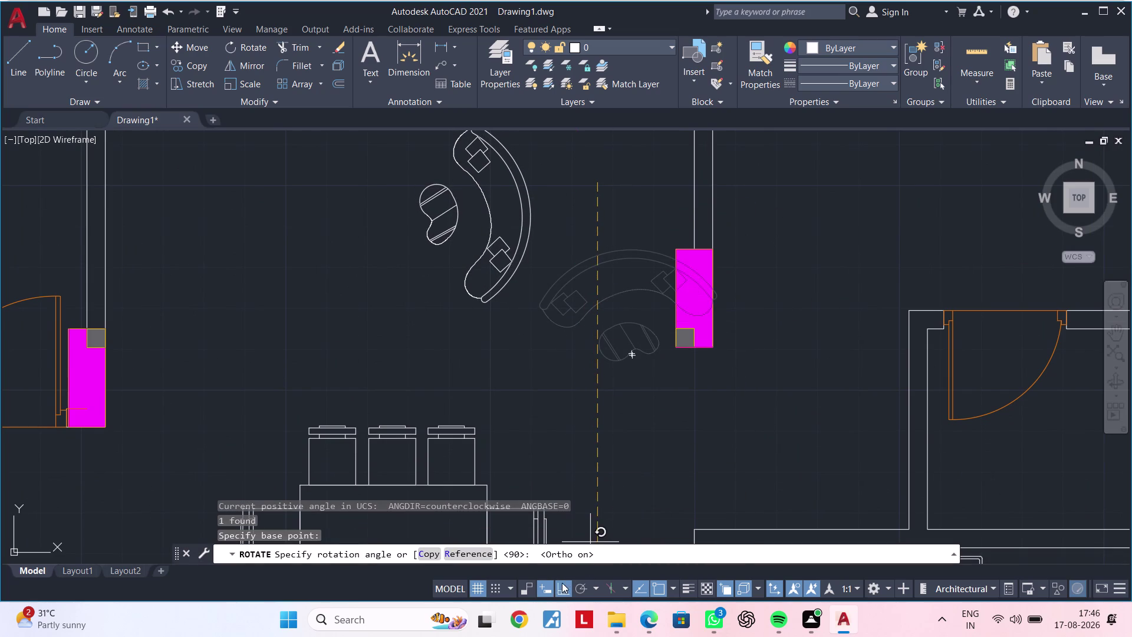
click(577, 452)
middle_drag(591, 422, 618, 495)
scroll(down, 3)
middle_drag(595, 414, 619, 413)
click(592, 334)
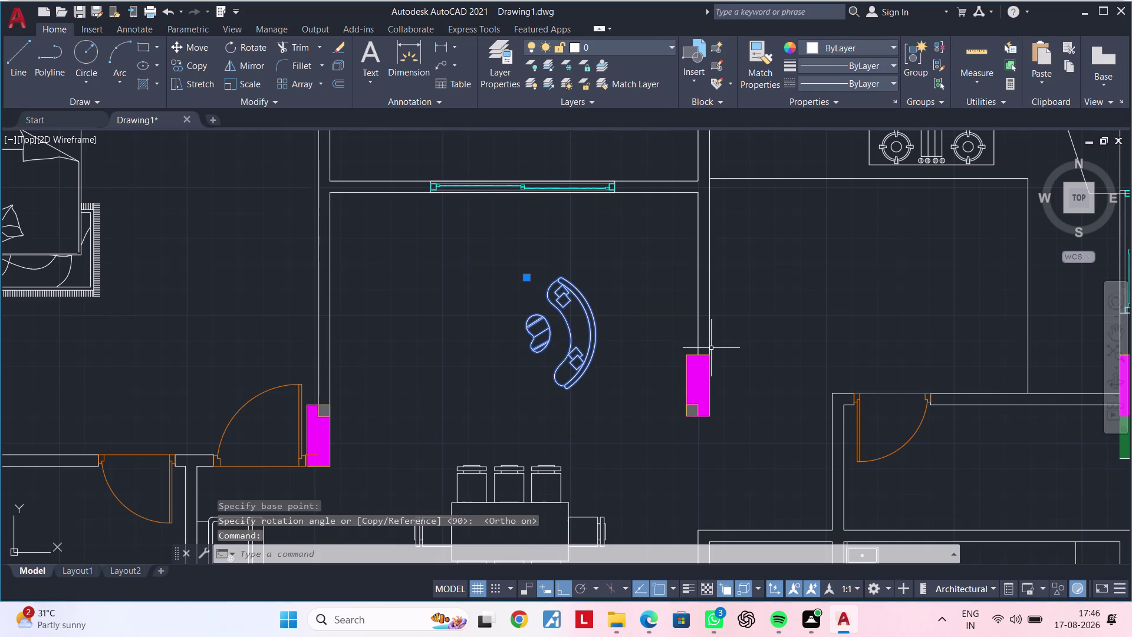
Move the curved sofa near the room's right wall, then view the whole plan.
text(M)
key(space)
click(571, 322)
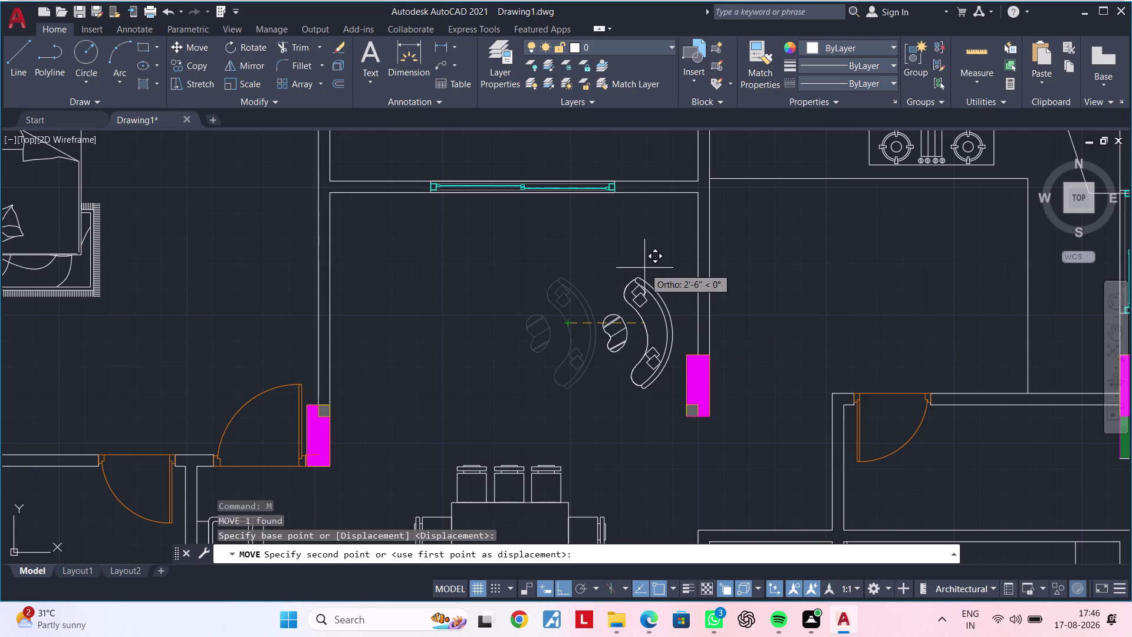
click(563, 587)
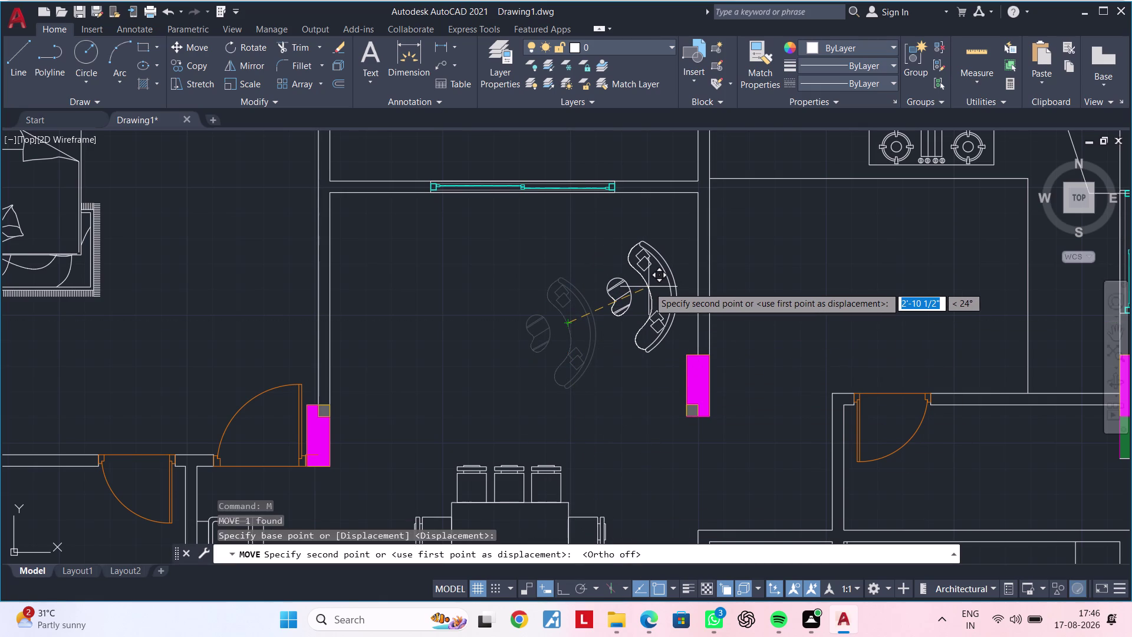
click(647, 287)
scroll(up, 3)
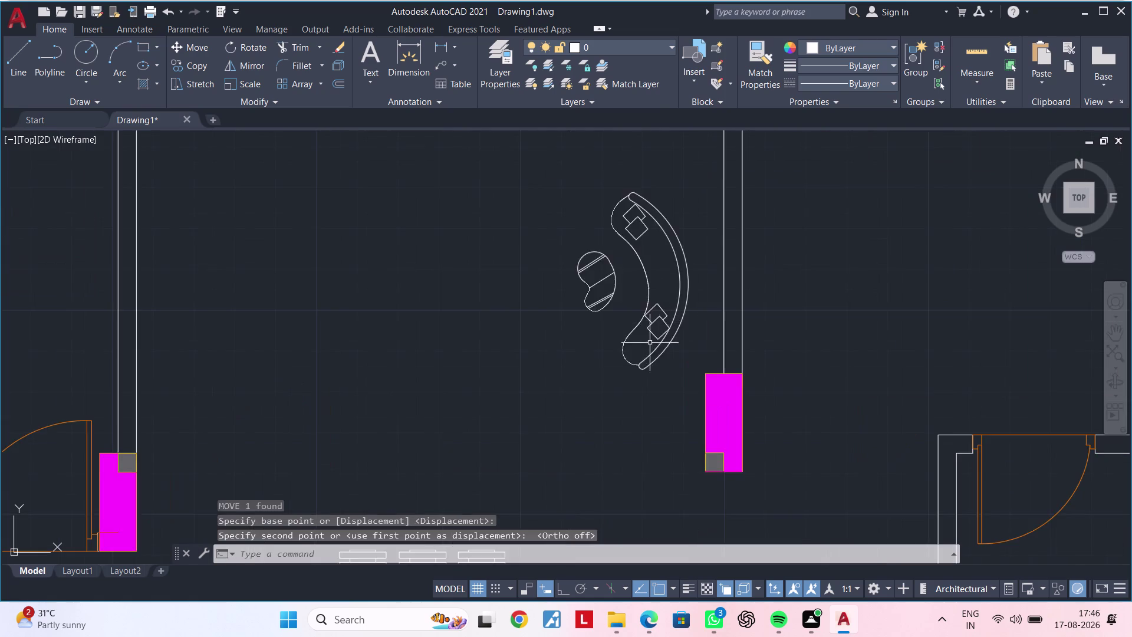
scroll(down, 3)
scroll(down, 3)
middle_drag(658, 384, 663, 364)
middle_drag(654, 380, 656, 380)
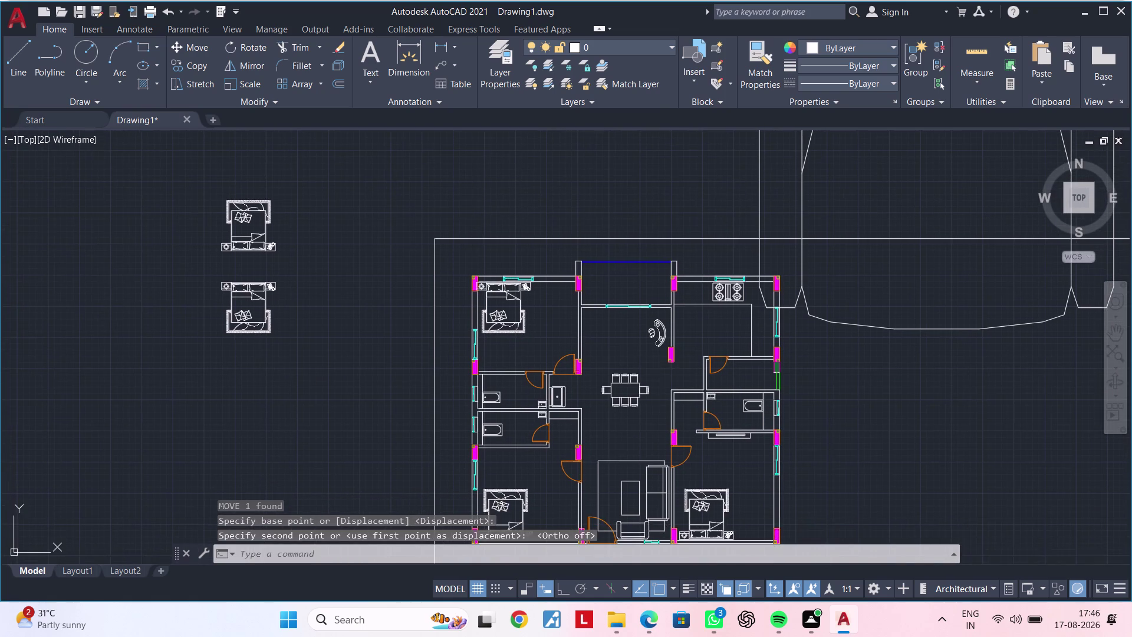
middle_drag(655, 381, 695, 358)
scroll(up, 3)
key(Escape)
key(Escape)
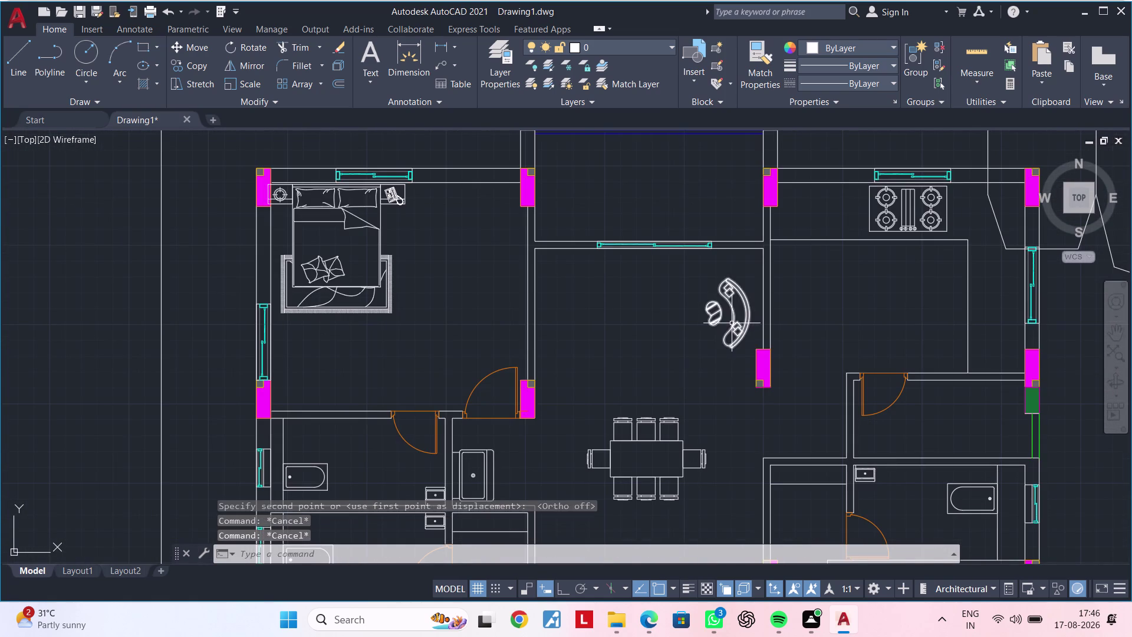
Scale the curved sofa up to a larger size.
click(731, 323)
text(SC)
key(space)
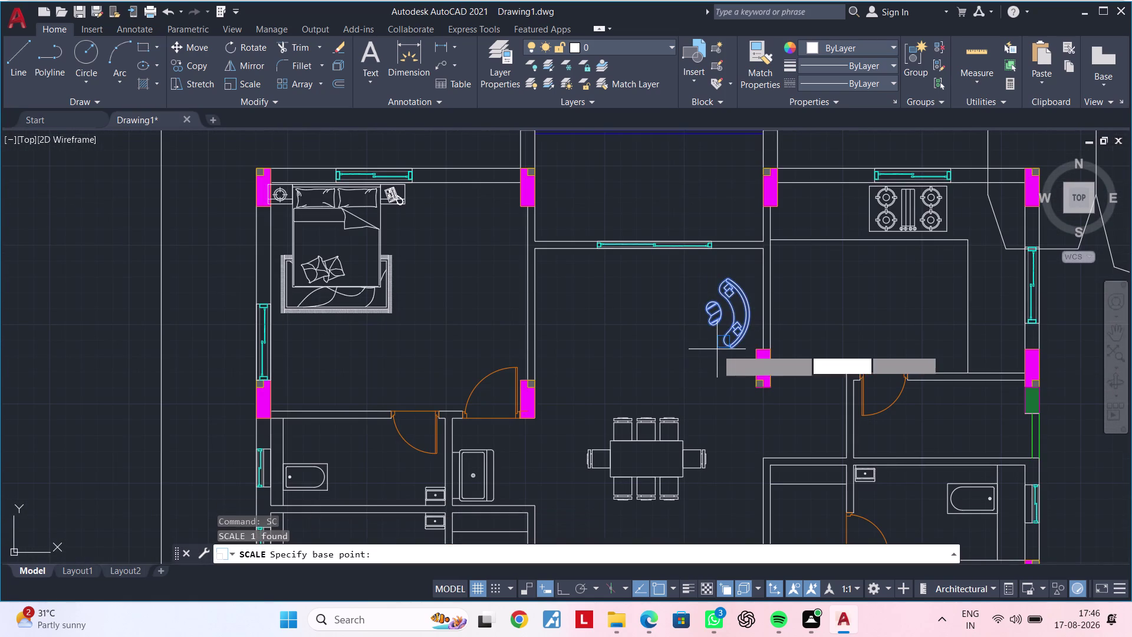
click(716, 267)
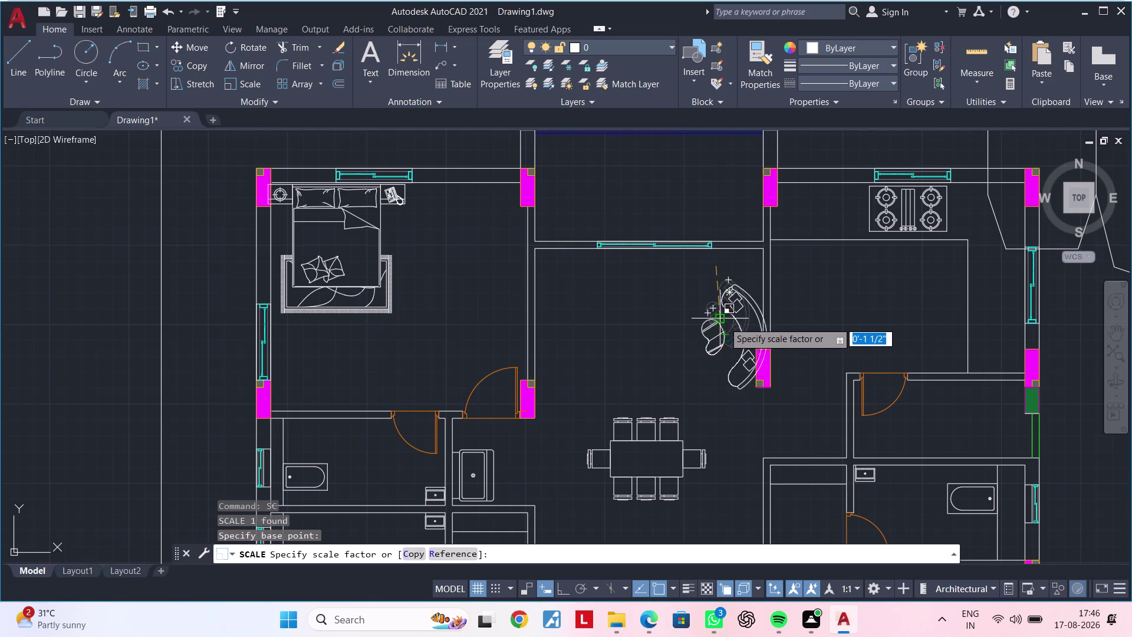
click(723, 312)
key(Escape)
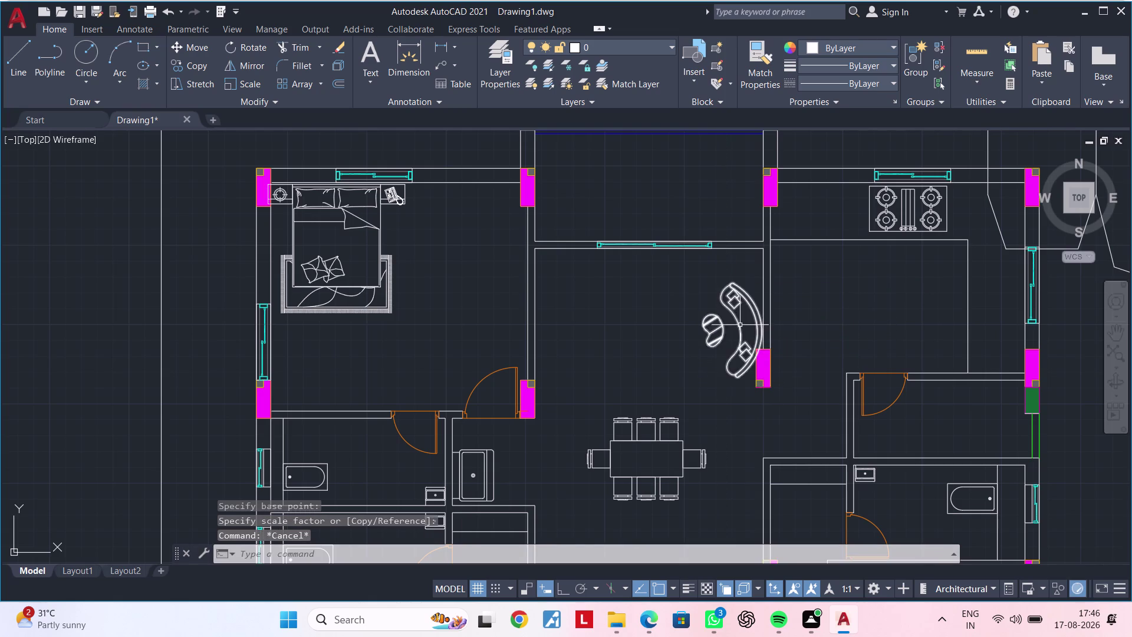
Move the enlarged sofa into its final spot near the top wall.
click(740, 324)
text(M)
key(space)
click(734, 320)
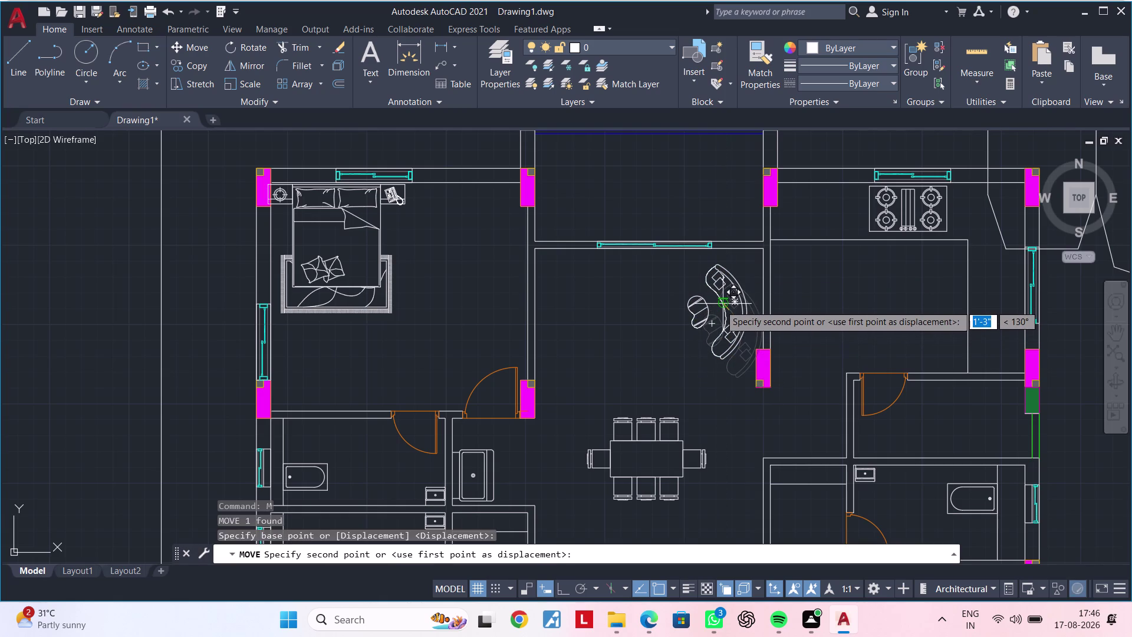
click(720, 304)
scroll(down, 3)
middle_drag(712, 332, 736, 330)
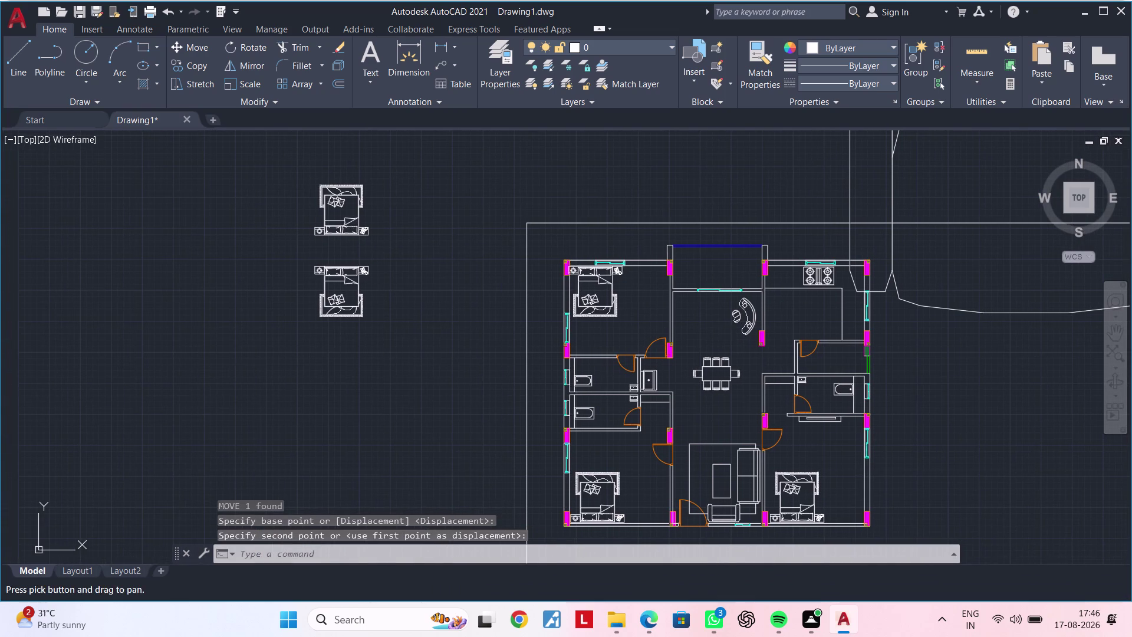
Explode the spare sofa set block into separate pieces.
key(Escape)
key(Escape)
key(Escape)
key(Escape)
middle_drag(753, 333, 769, 330)
scroll(down, 3)
middle_drag(742, 378, 720, 326)
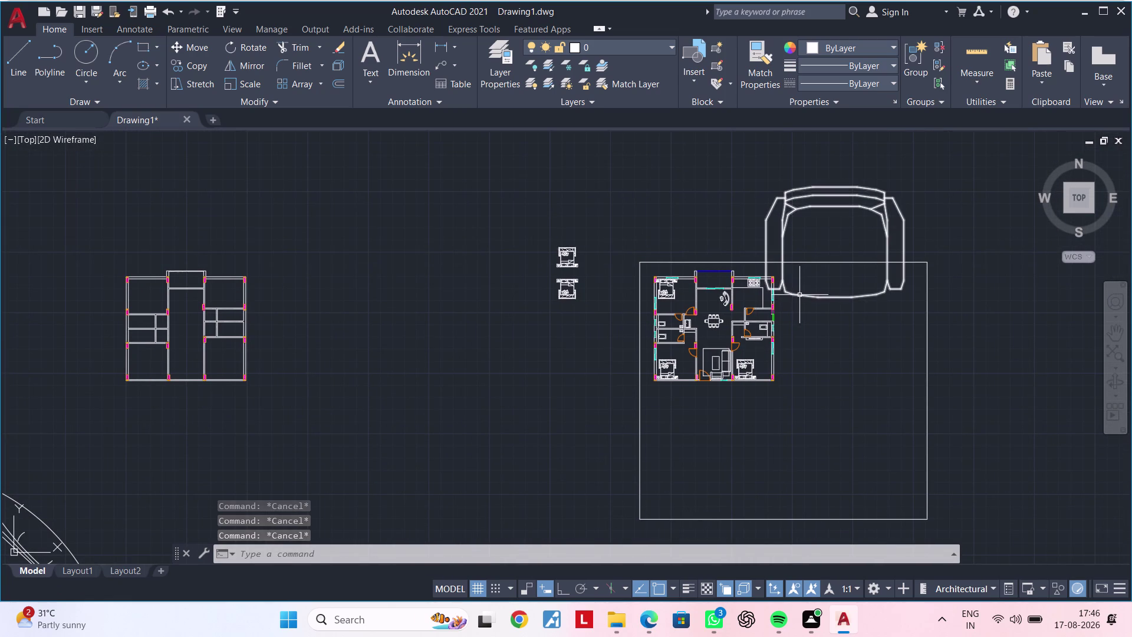
scroll(down, 3)
middle_drag(638, 409, 707, 354)
scroll(up, 3)
middle_drag(506, 420, 638, 348)
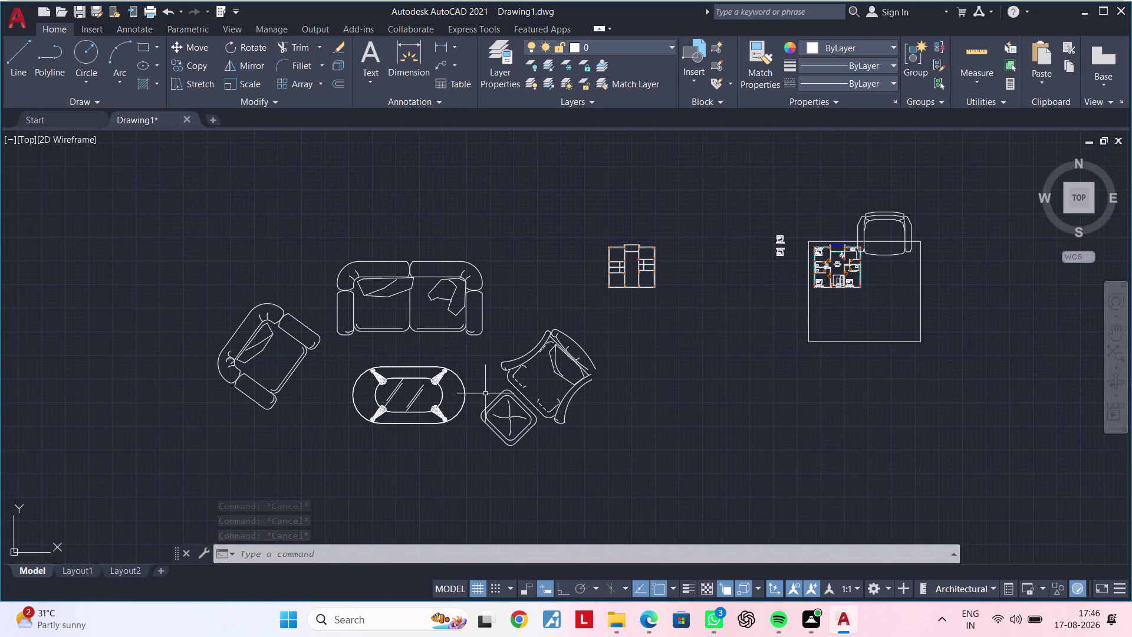
click(402, 411)
middle_drag(308, 438, 308, 438)
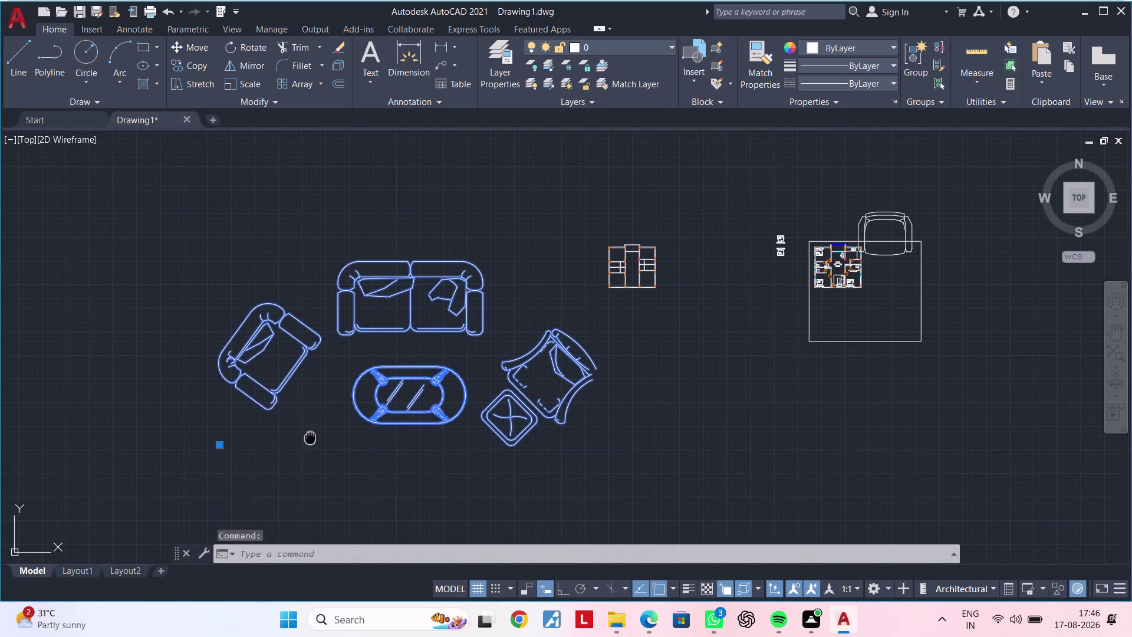
middle_drag(308, 438, 405, 426)
text(X)
key(space)
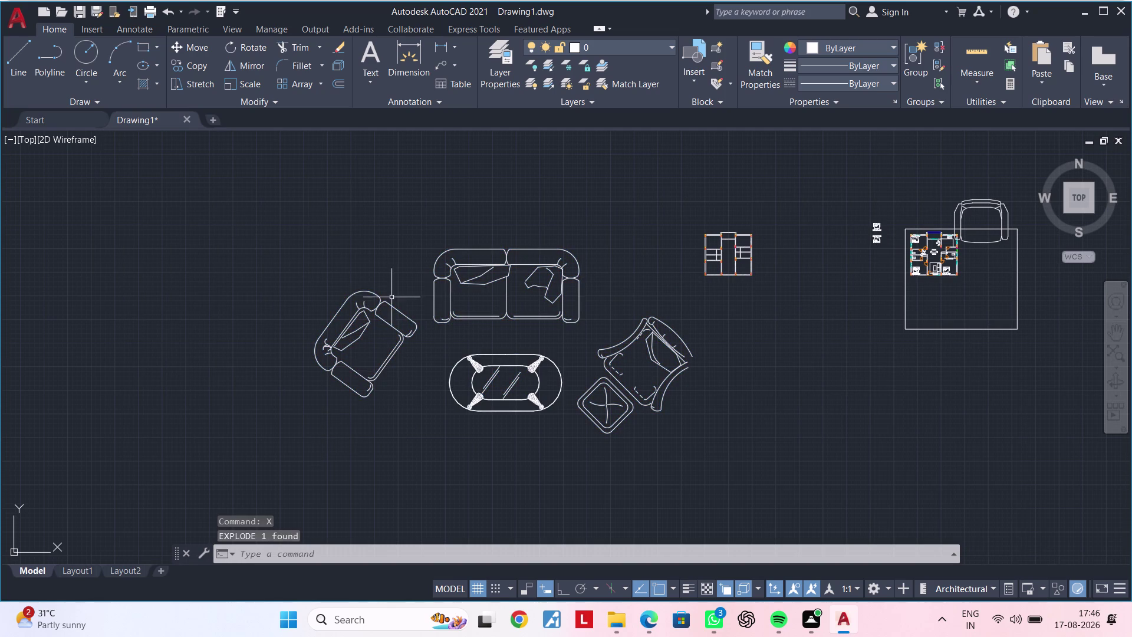
Window-select all parts of the angled armchair.
click(399, 269)
click(302, 423)
key(Escape)
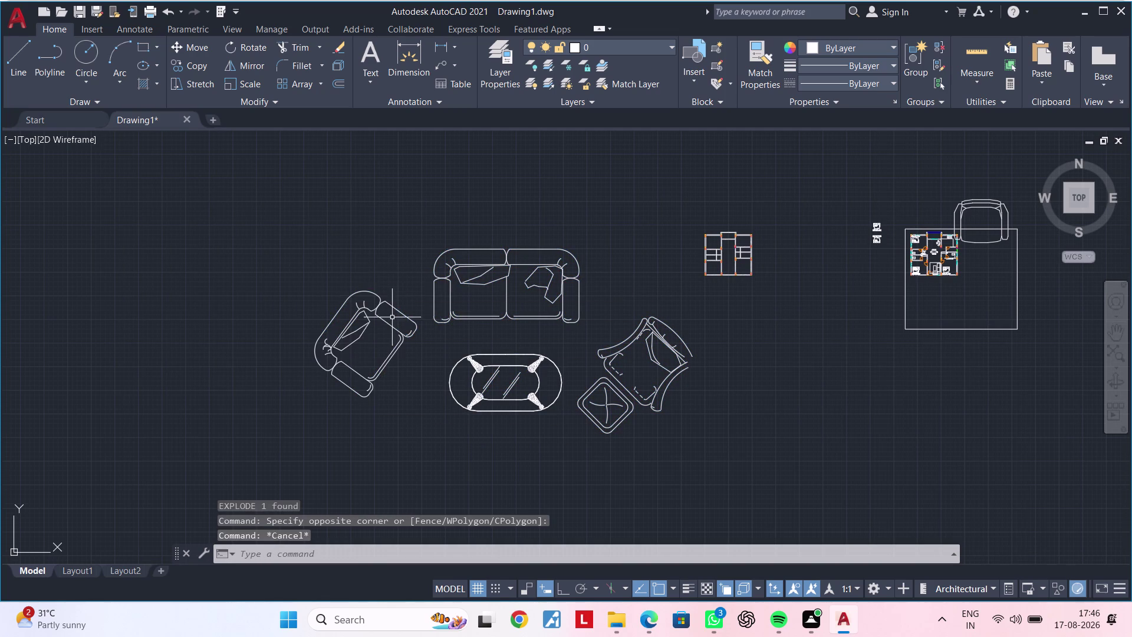
click(414, 272)
click(299, 433)
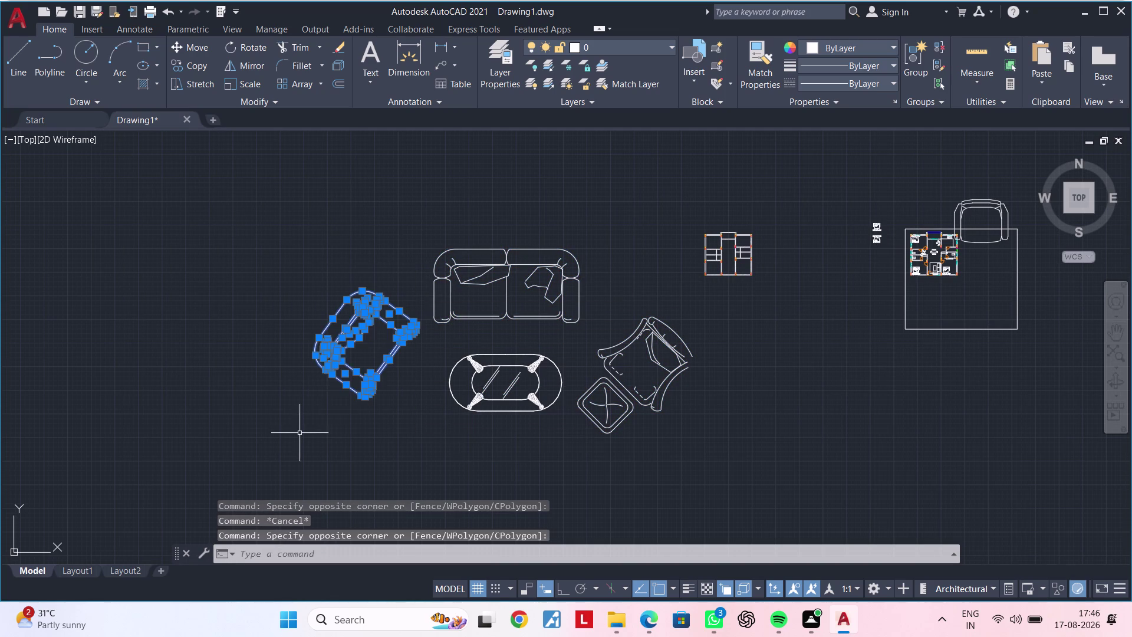
scroll(up, 3)
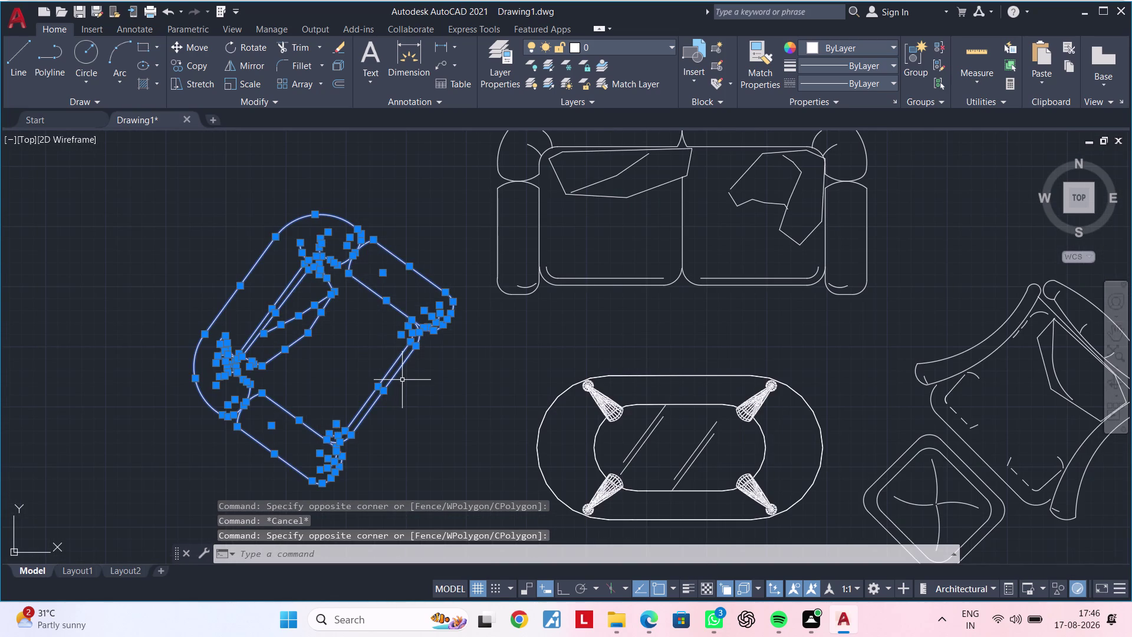
Create a block named CH from the selected armchair.
text(B)
key(space)
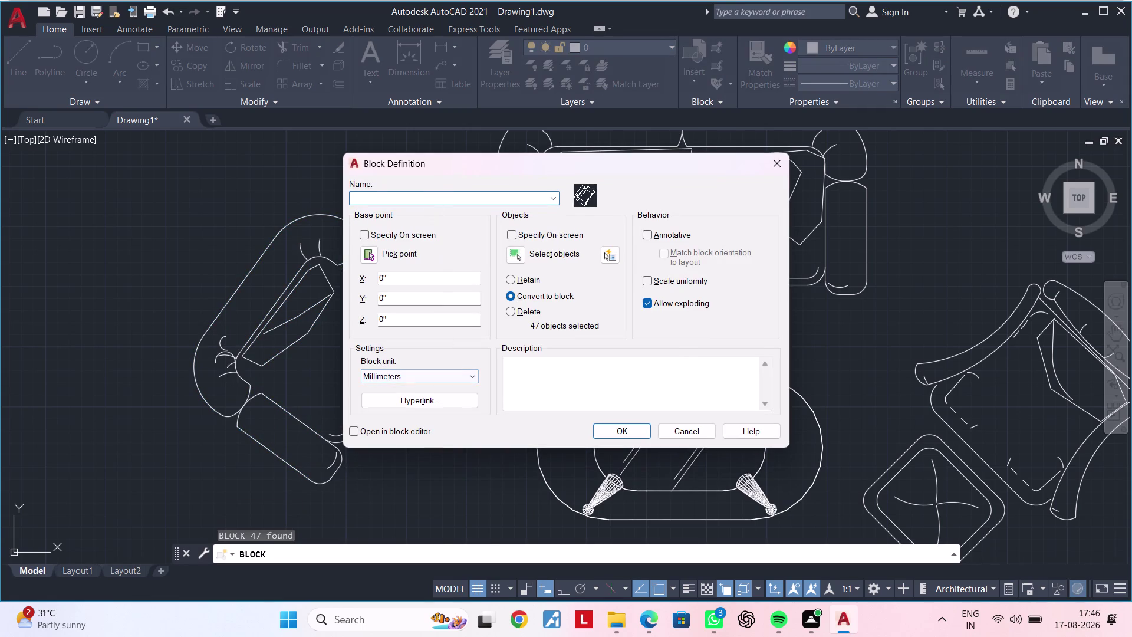
click(430, 198)
key(c)
key(h)
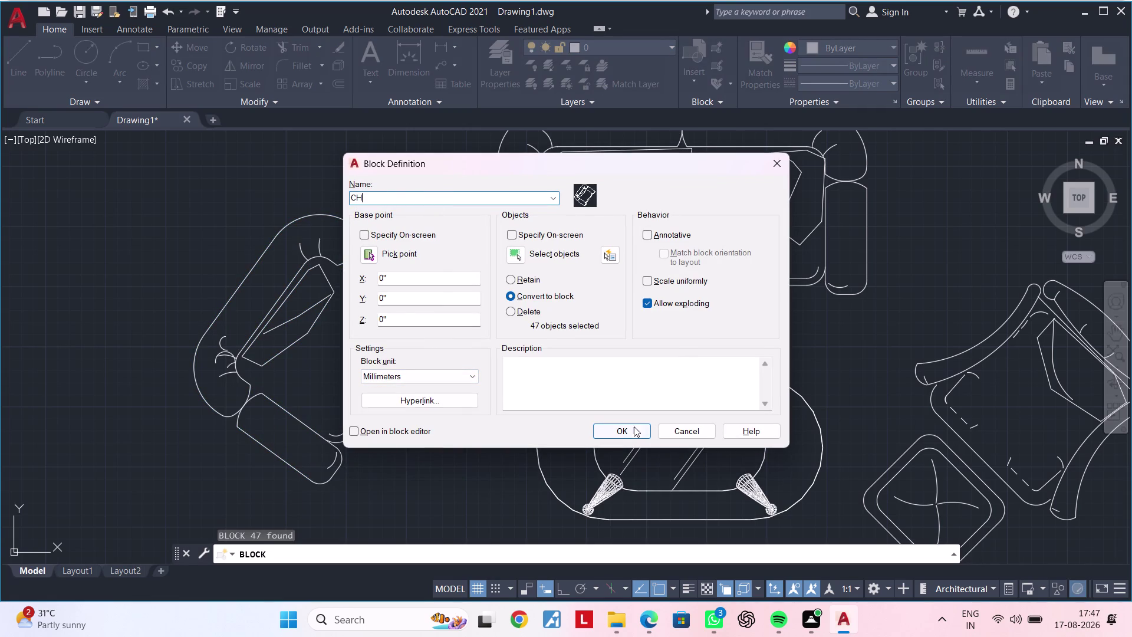
click(625, 426)
click(386, 384)
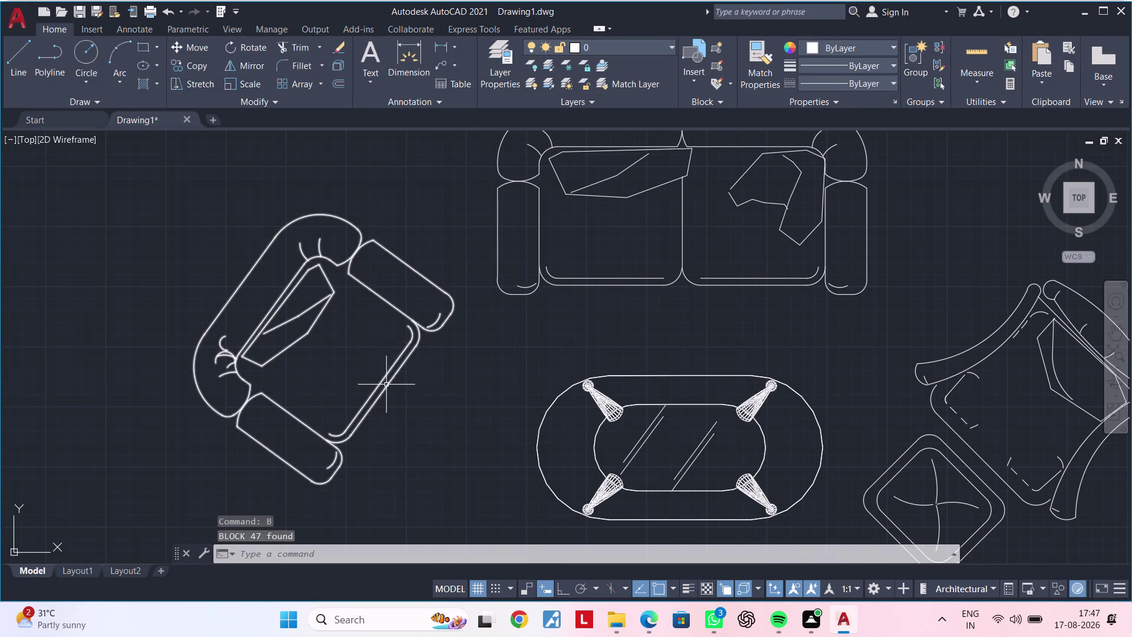
scroll(down, 3)
Move the CH armchair block inside the apartment plan.
text(M)
key(space)
click(371, 381)
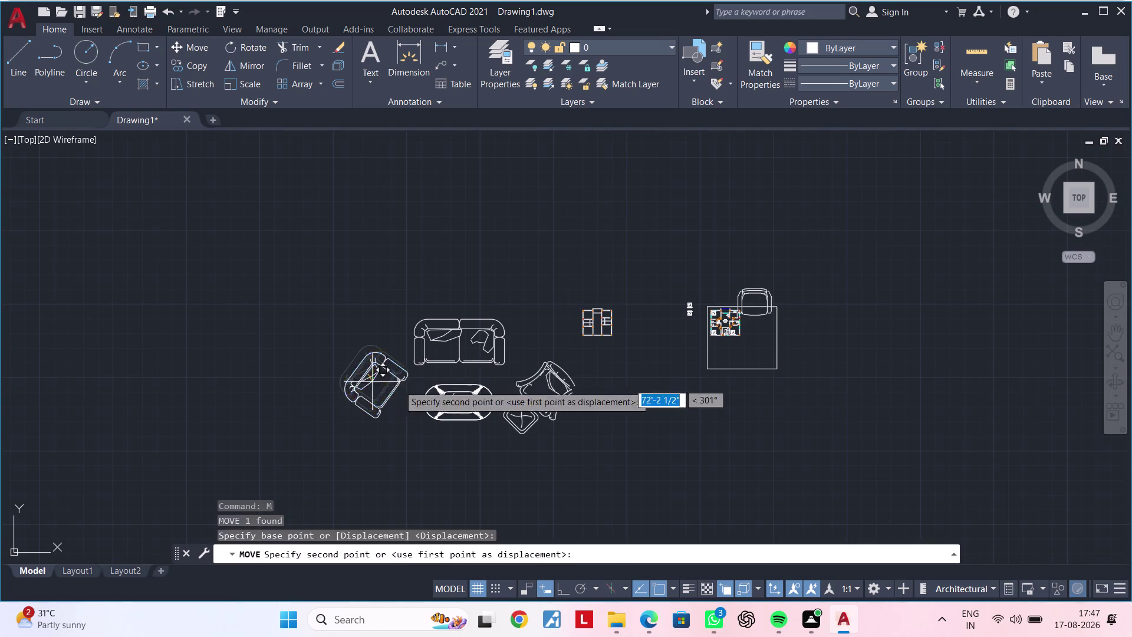
scroll(down, 3)
middle_drag(695, 373, 392, 396)
scroll(up, 3)
scroll(up, 3)
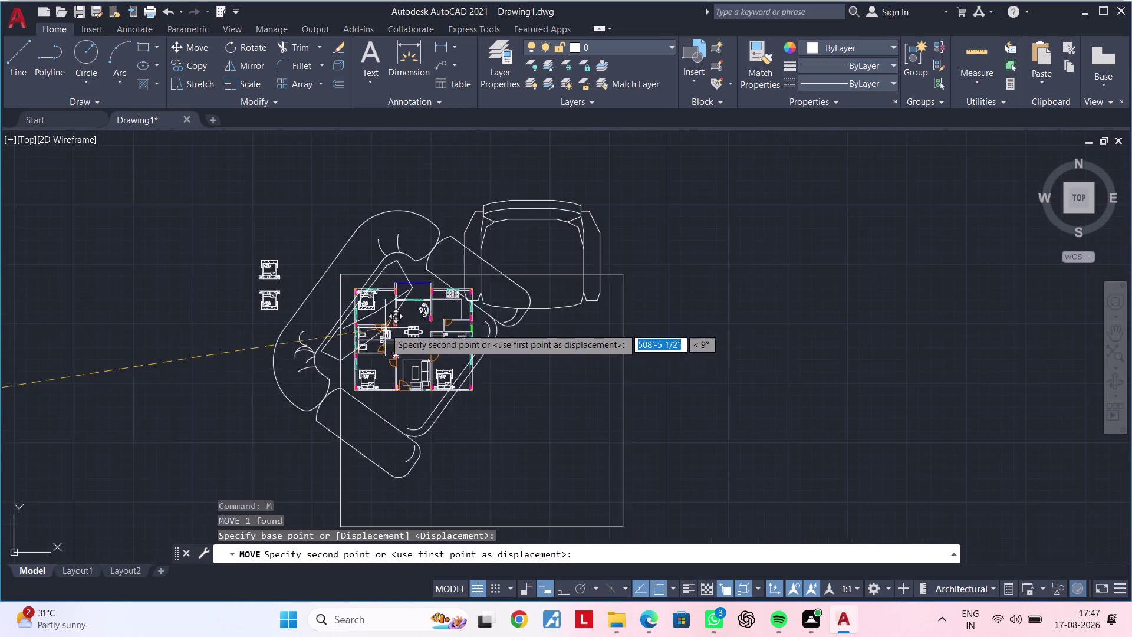
scroll(up, 3)
scroll(up, 3)
click(451, 373)
Scale the oversized armchair down to a realistic size.
click(460, 354)
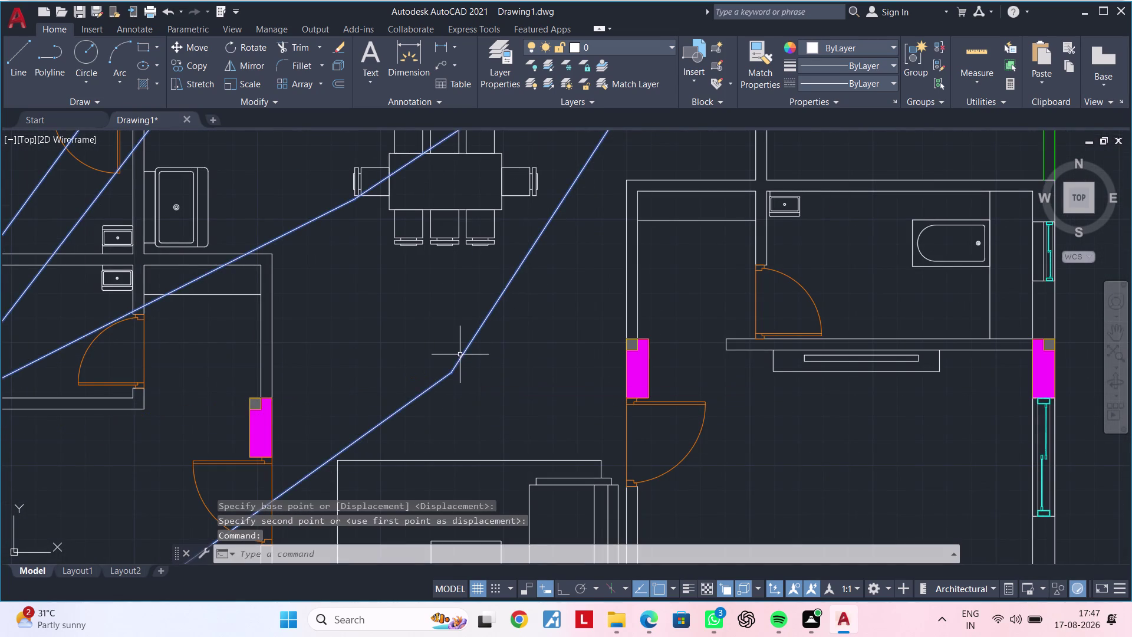
text(S)
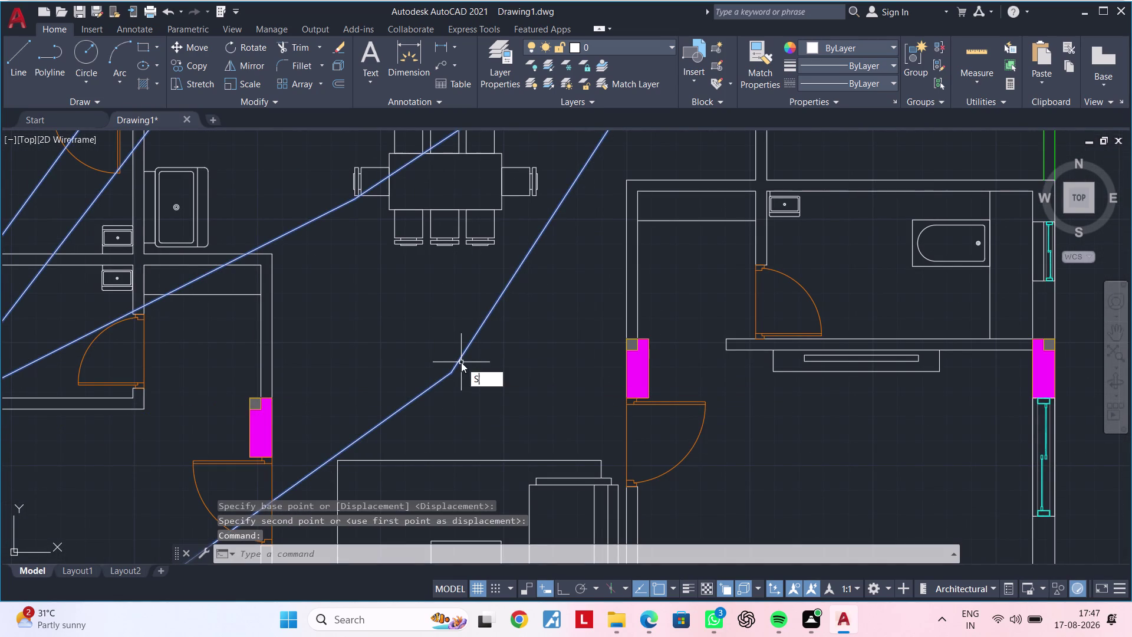
text(C)
key(space)
click(461, 362)
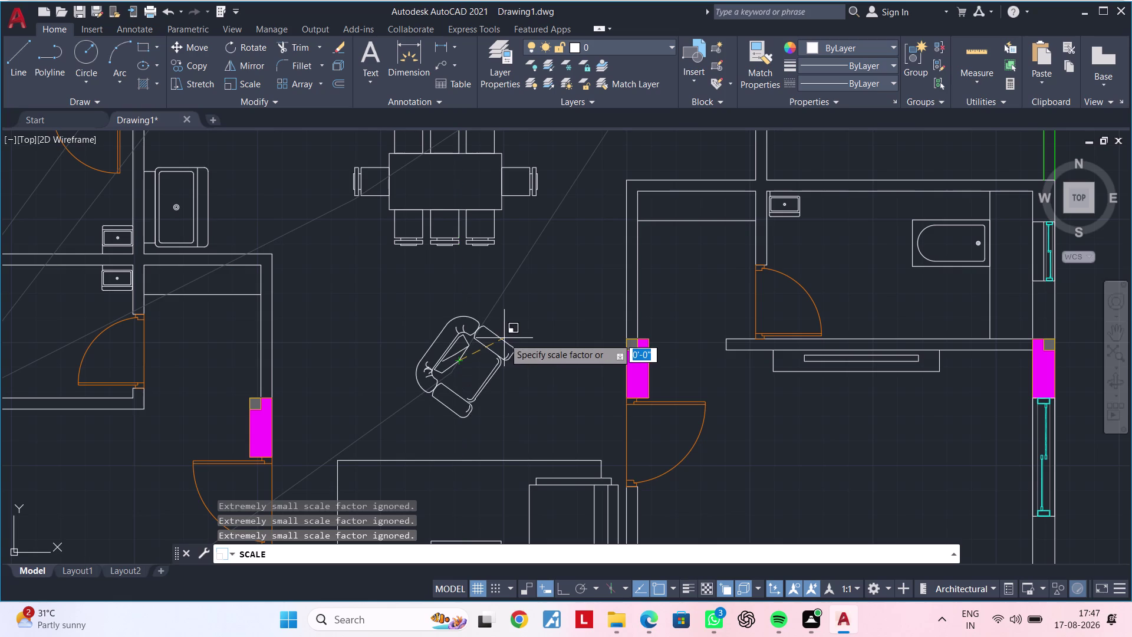
click(501, 340)
scroll(down, 3)
middle_drag(491, 372, 432, 442)
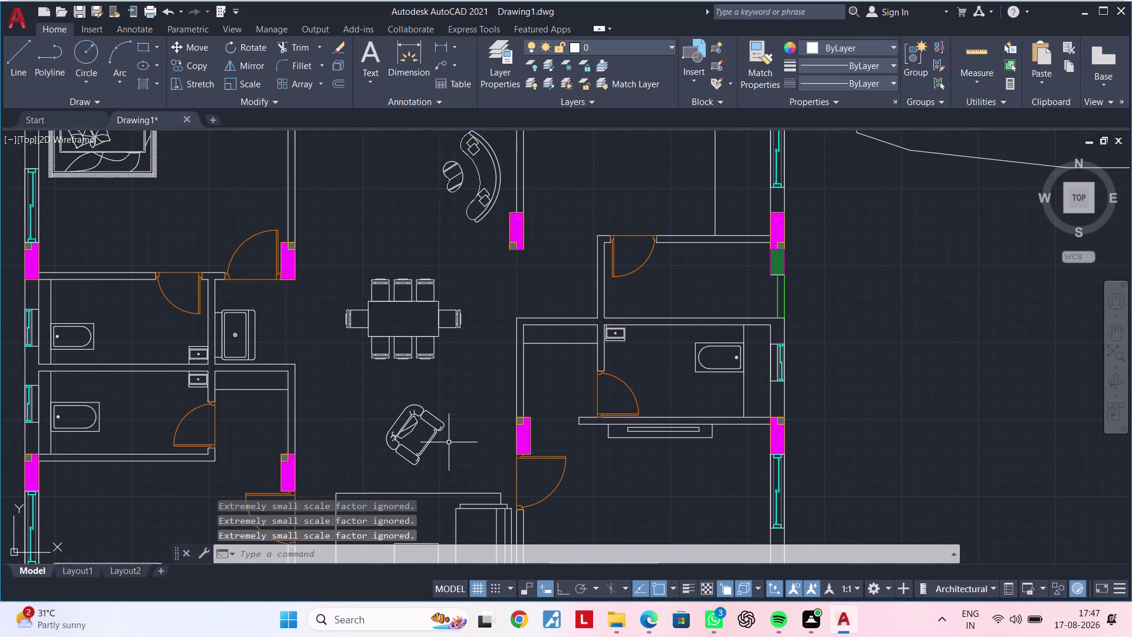
Move the shrunken armchair beside the curved sofa in the living room.
click(440, 426)
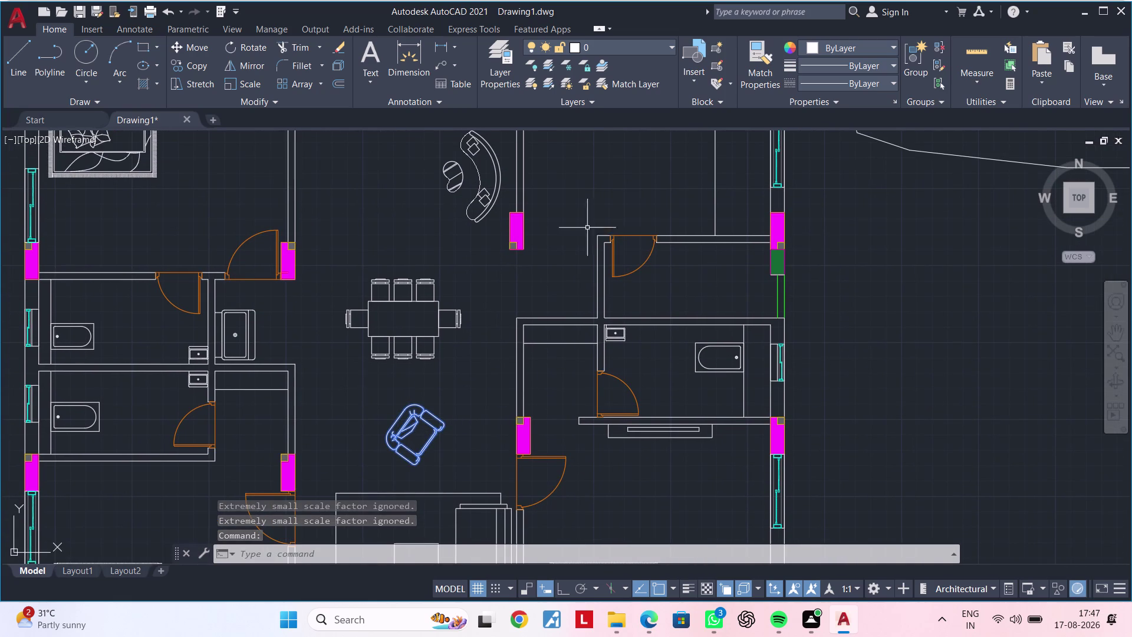
text(M)
key(space)
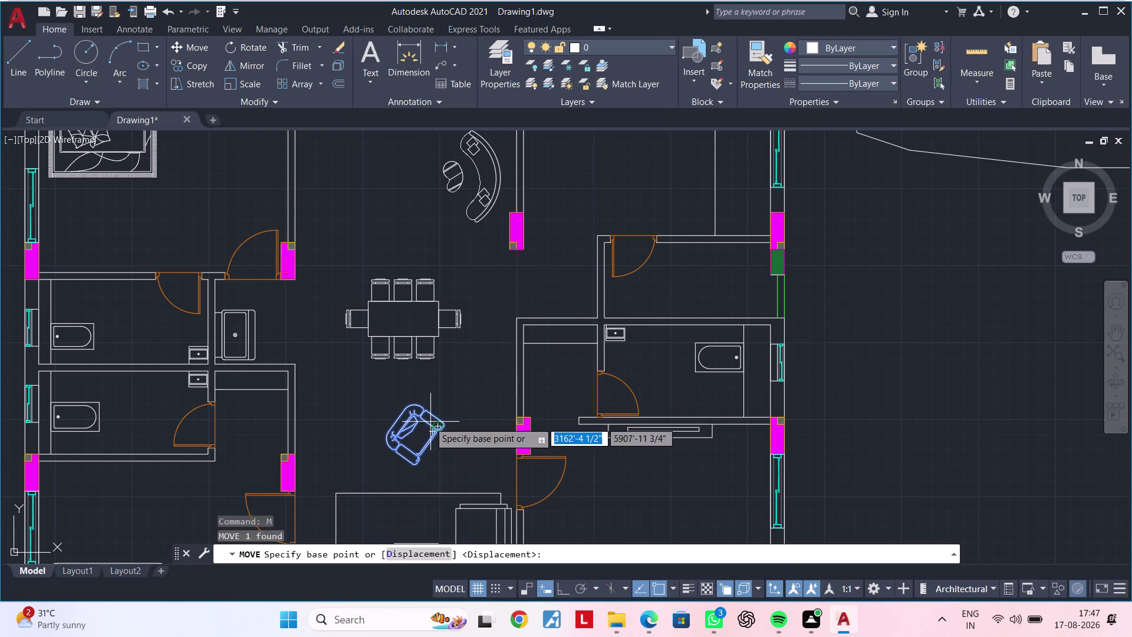
drag(423, 422, 422, 412)
middle_drag(392, 171, 412, 258)
scroll(up, 3)
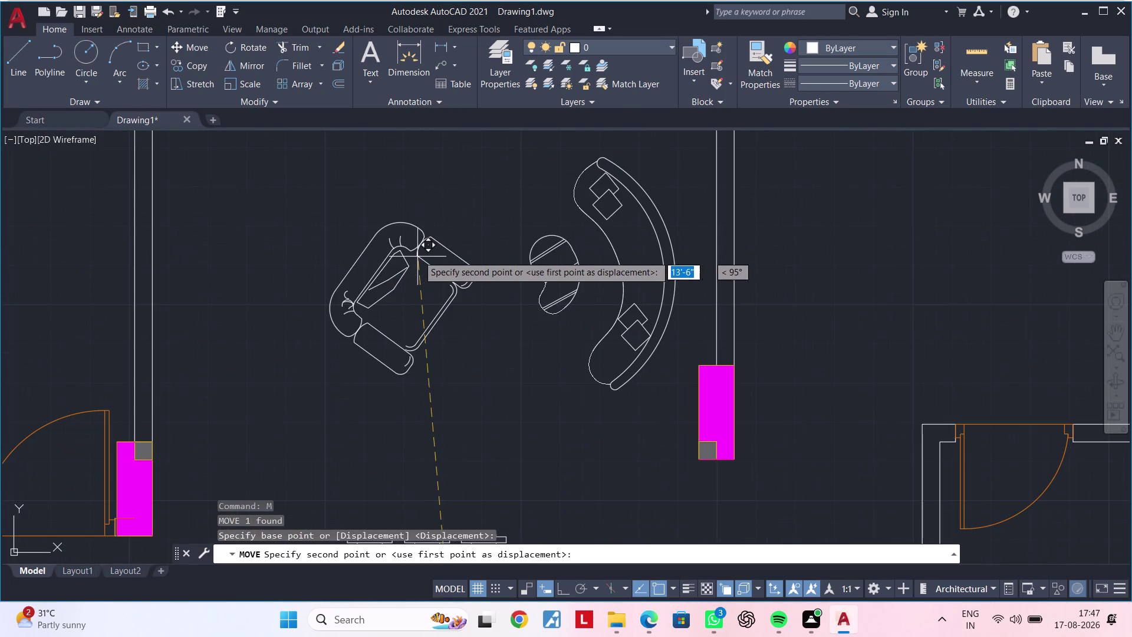
scroll(down, 3)
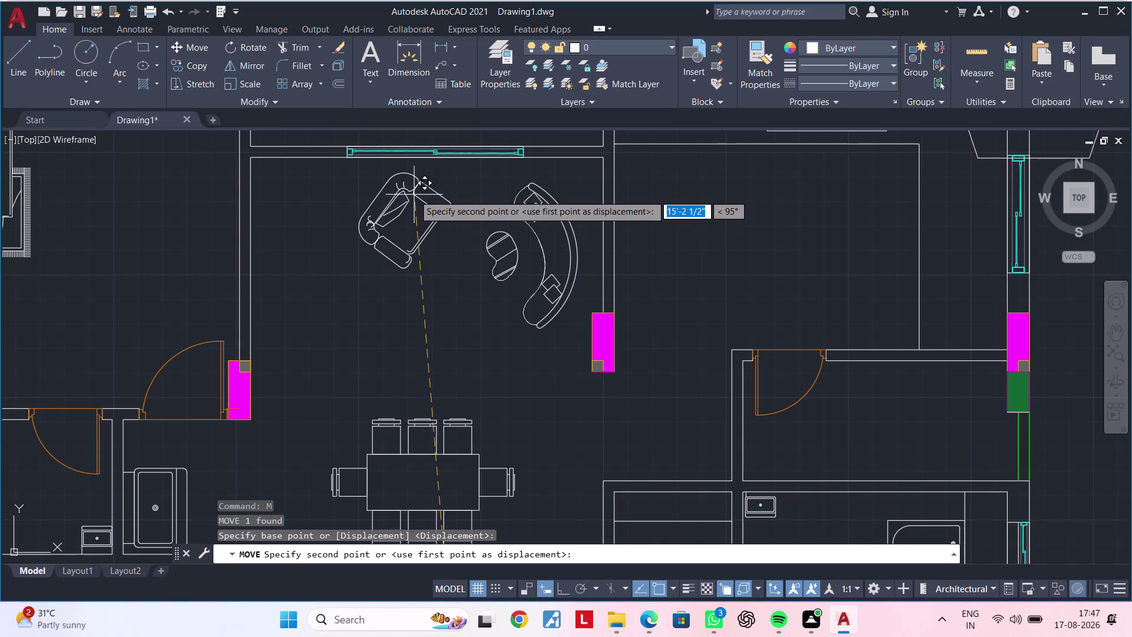
click(418, 192)
key(Escape)
click(425, 237)
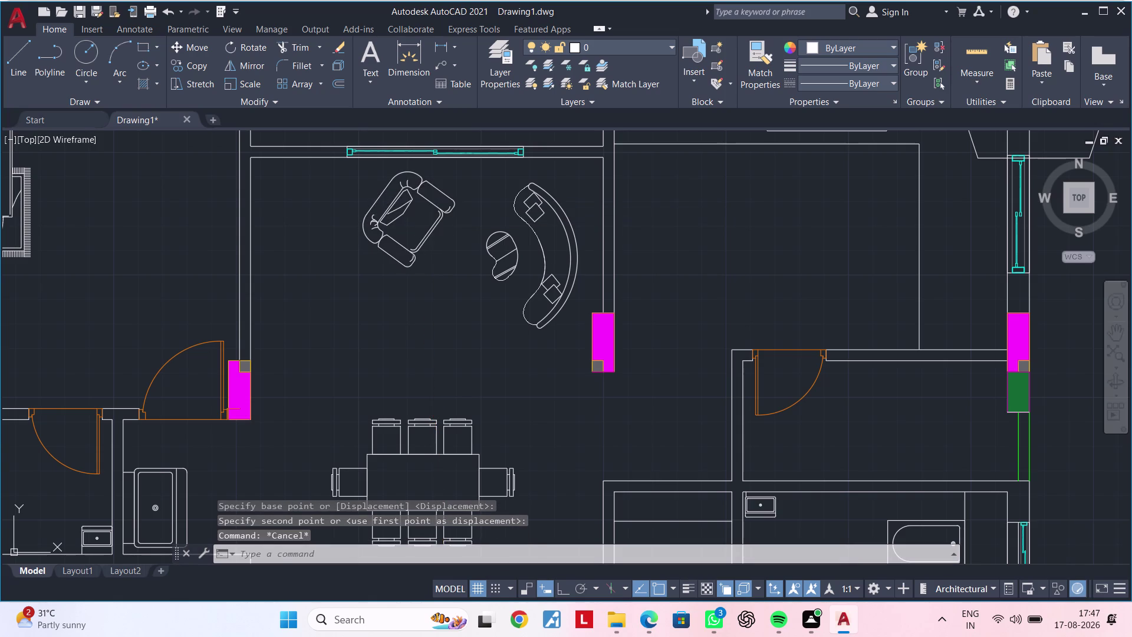
text(MI)
key(space)
Mirror the armchair across a horizontal line, keeping the original.
click(347, 307)
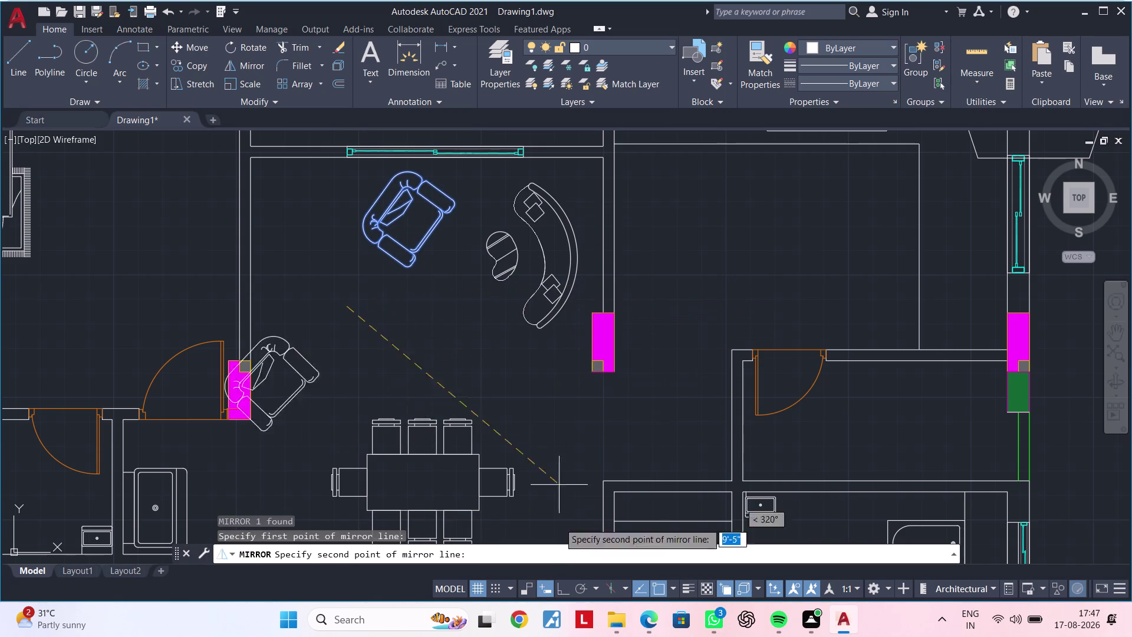
click(560, 581)
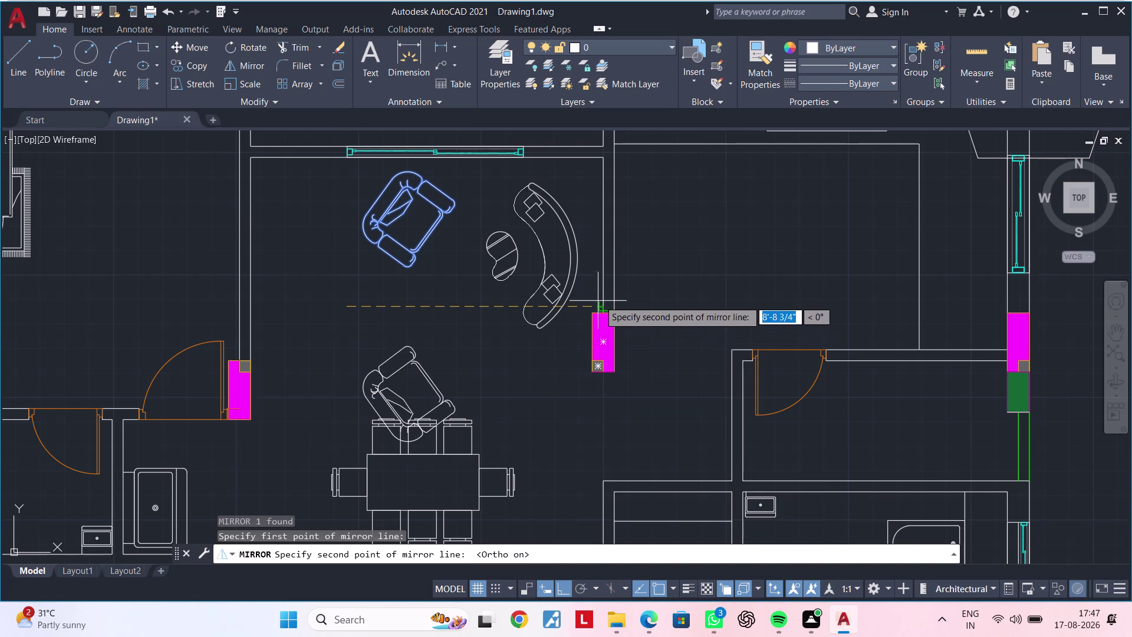
click(603, 299)
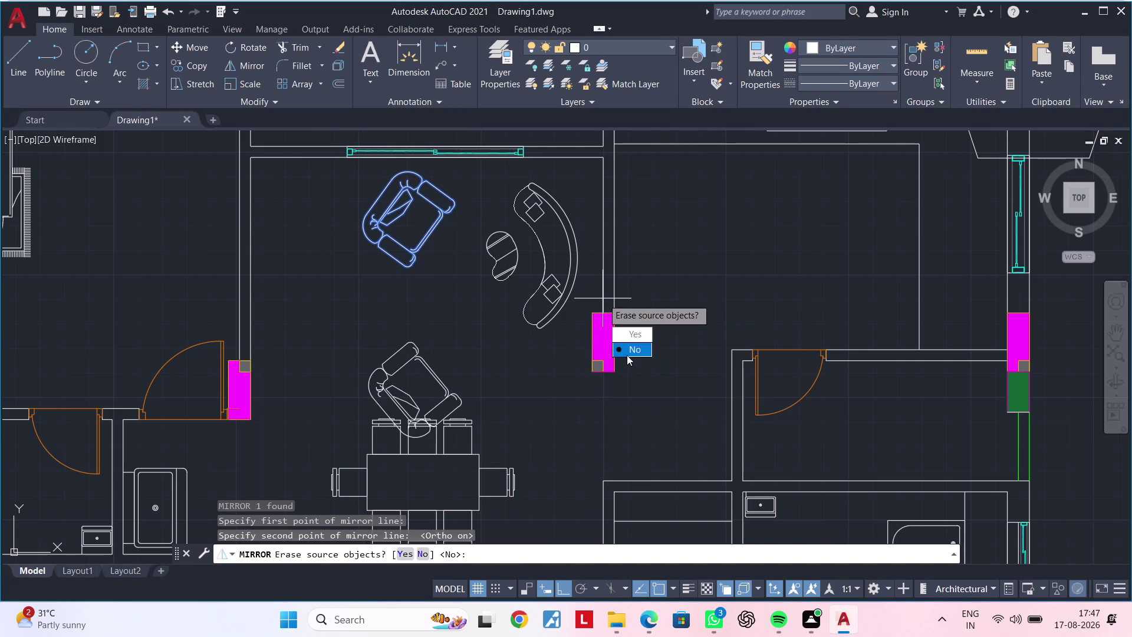
drag(627, 355, 602, 298)
click(420, 358)
key(m)
key(space)
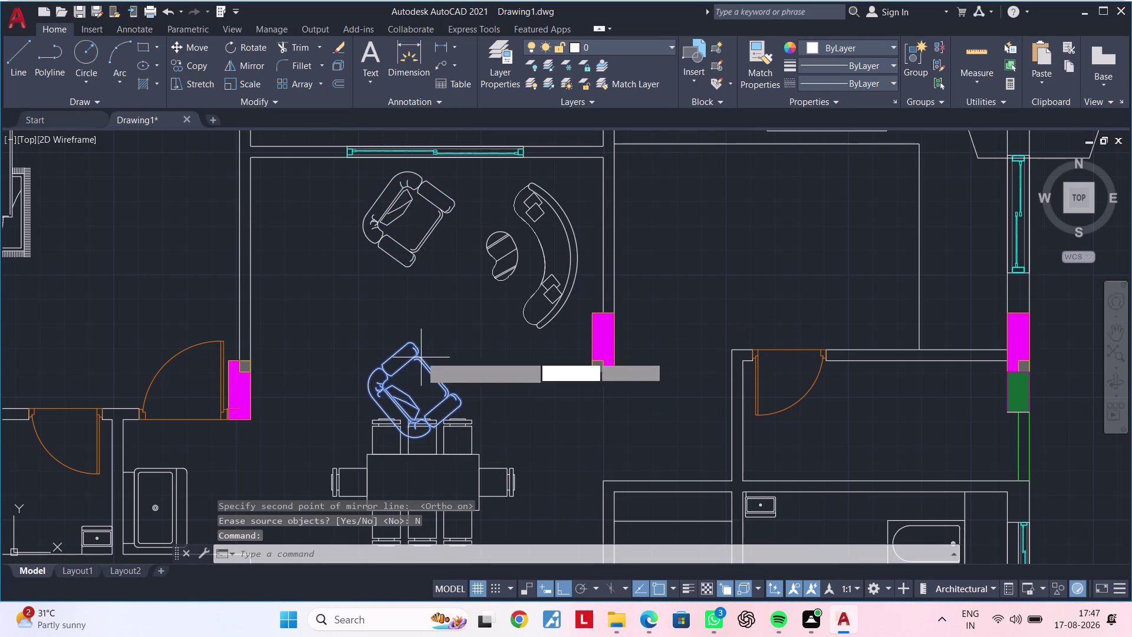
Begin repositioning the mirrored armchair copy, then cancel and pan over the plan.
click(421, 355)
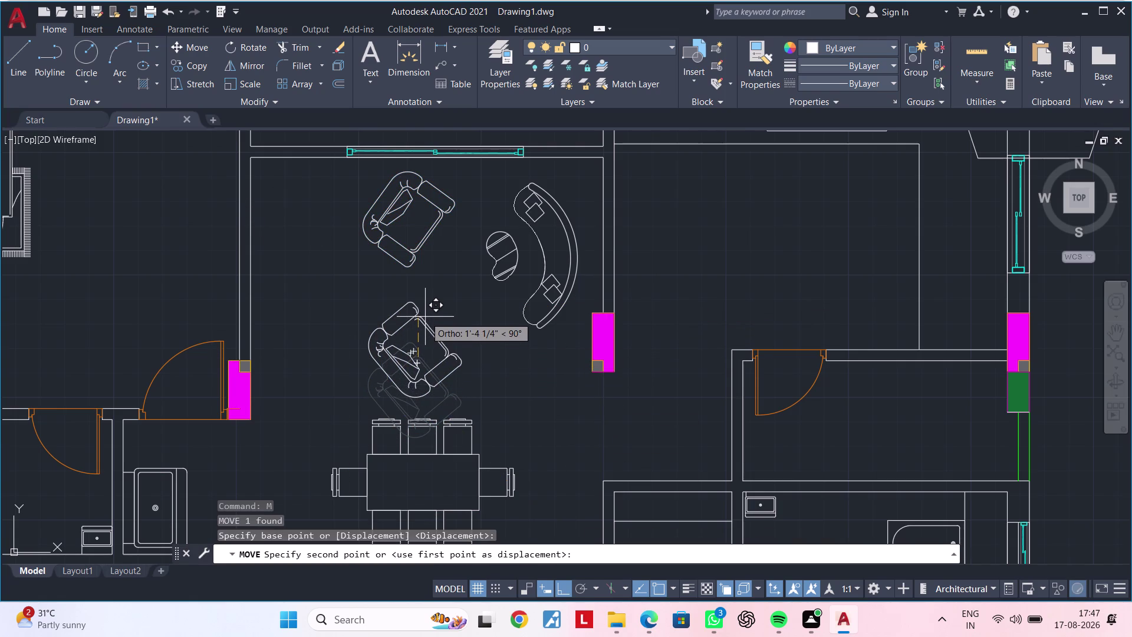
scroll(up, 3)
click(438, 293)
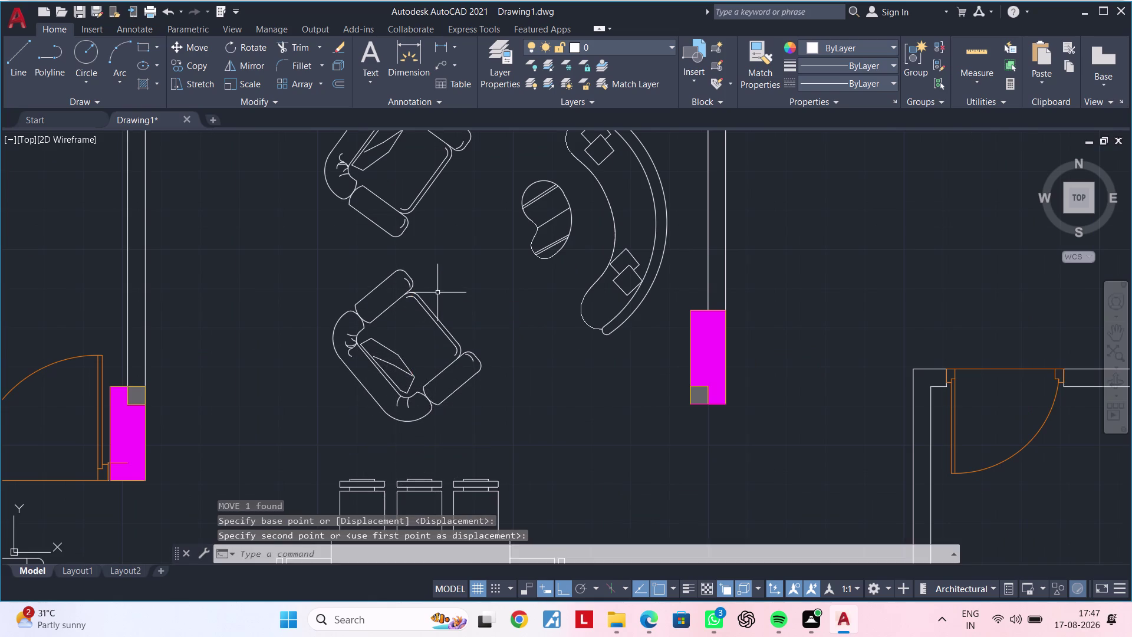
scroll(down, 3)
middle_drag(463, 301, 541, 277)
scroll(up, 3)
middle_drag(529, 282, 607, 266)
scroll(up, 3)
middle_drag(611, 275, 586, 298)
key(Escape)
key(Escape)
key(Escape)
key(Escape)
key(Escape)
key(Escape)
scroll(down, 3)
middle_drag(586, 297, 549, 302)
key(Escape)
key(Escape)
text(L)
key(space)
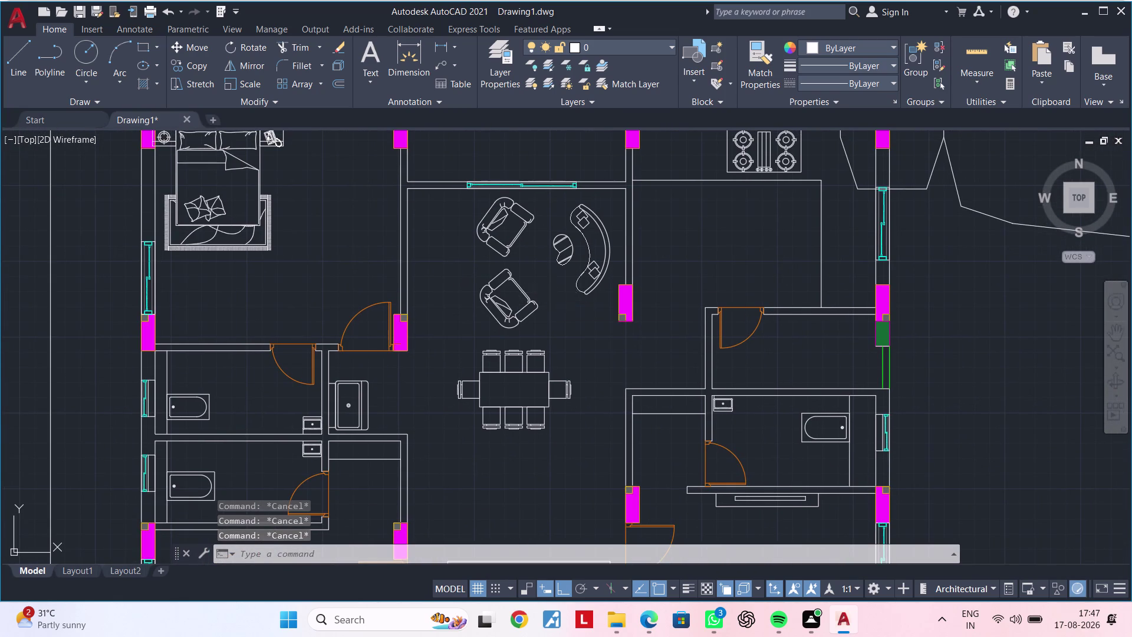
scroll(up, 3)
click(500, 244)
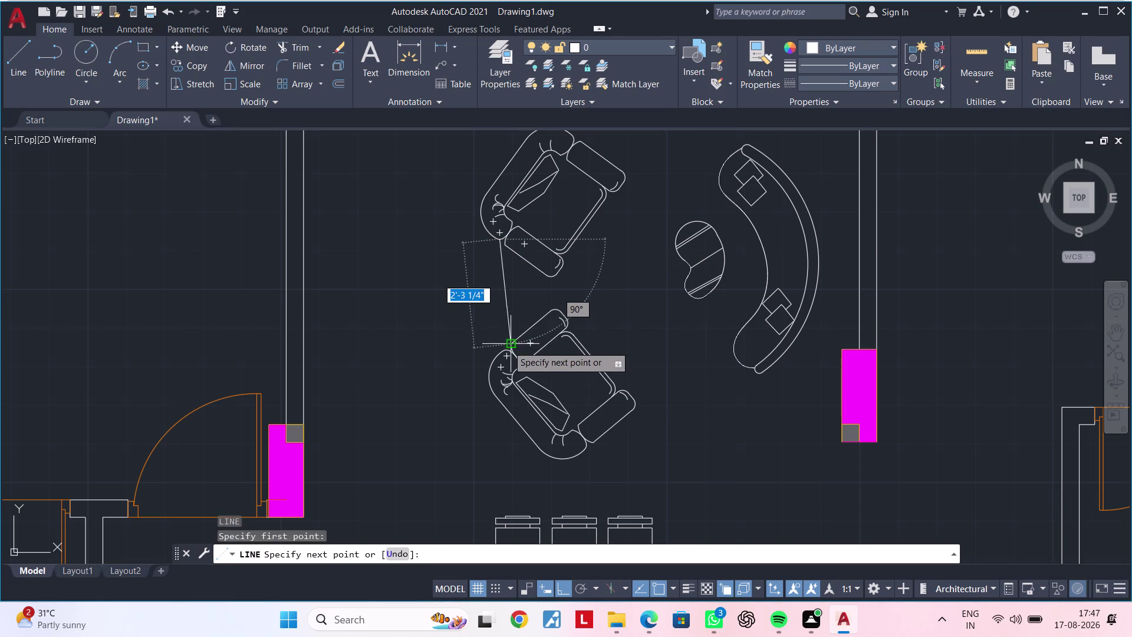
click(496, 349)
key(Escape)
scroll(down, 3)
middle_drag(611, 308, 509, 252)
scroll(up, 3)
scroll(up, 3)
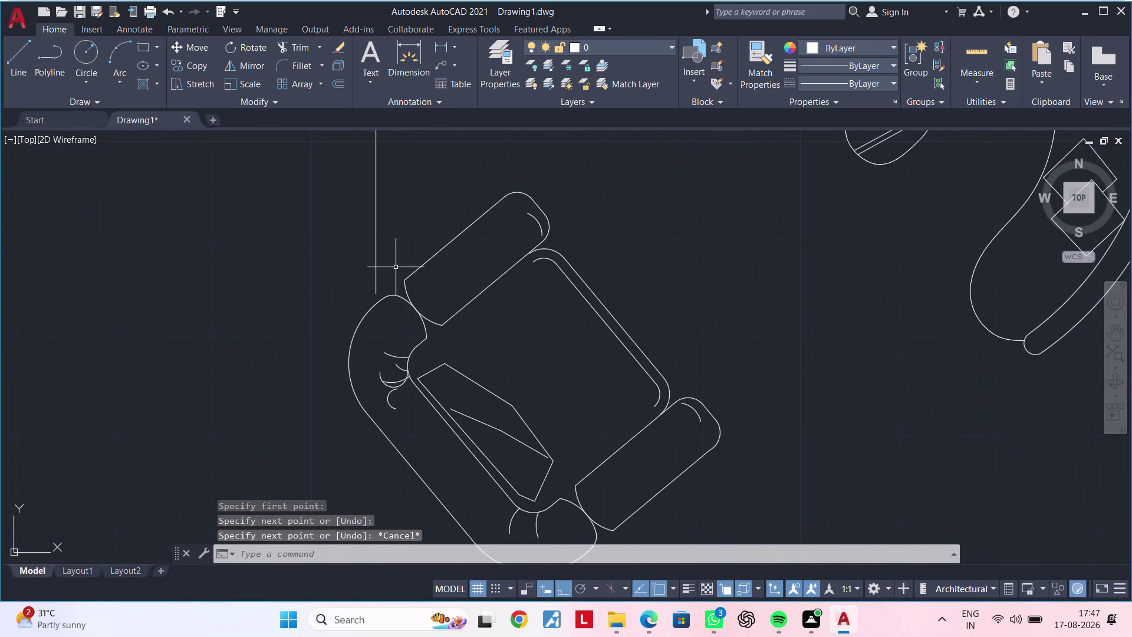
key(e)
text(X)
key(space)
drag(390, 258, 349, 266)
scroll(down, 3)
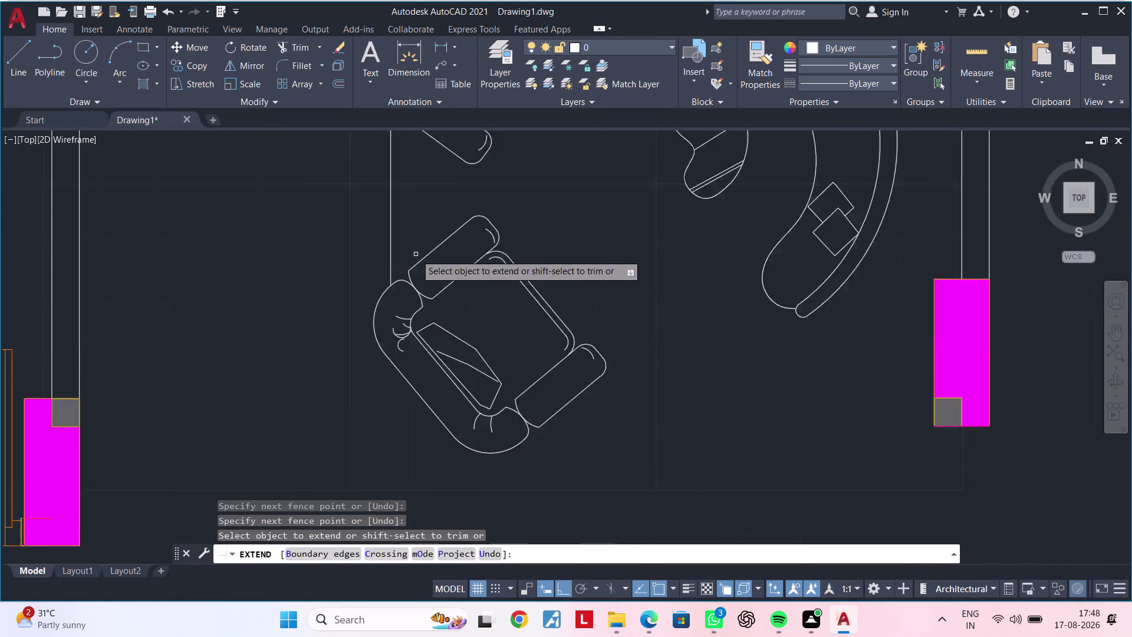
scroll(down, 3)
middle_drag(500, 253, 501, 219)
key(Escape)
key(Escape)
key(space)
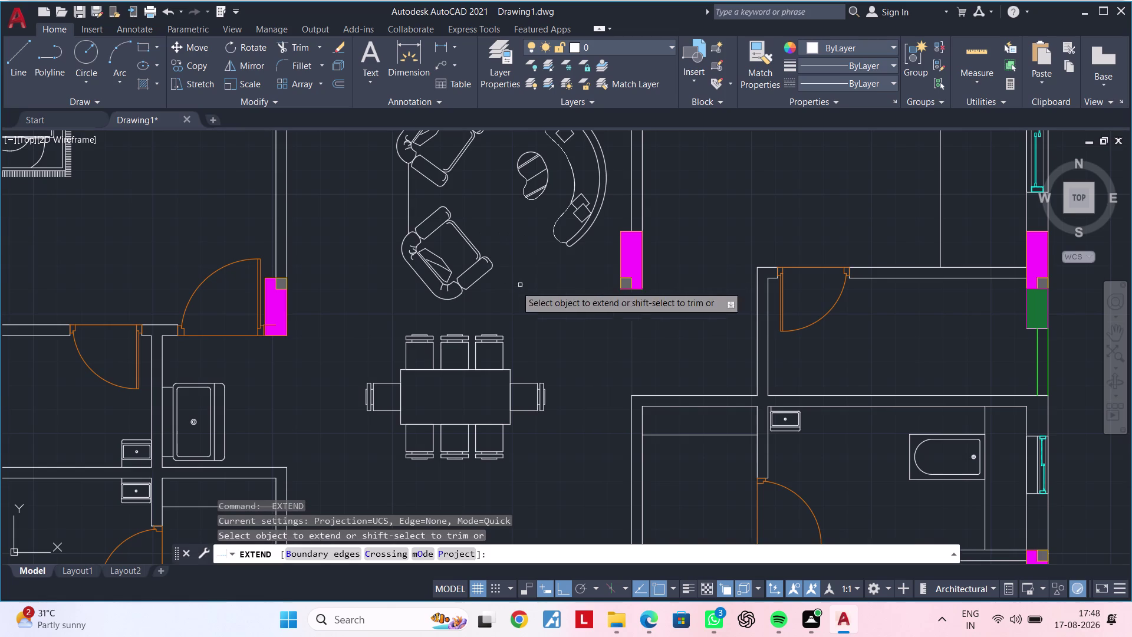
scroll(up, 3)
key(Escape)
key(Escape)
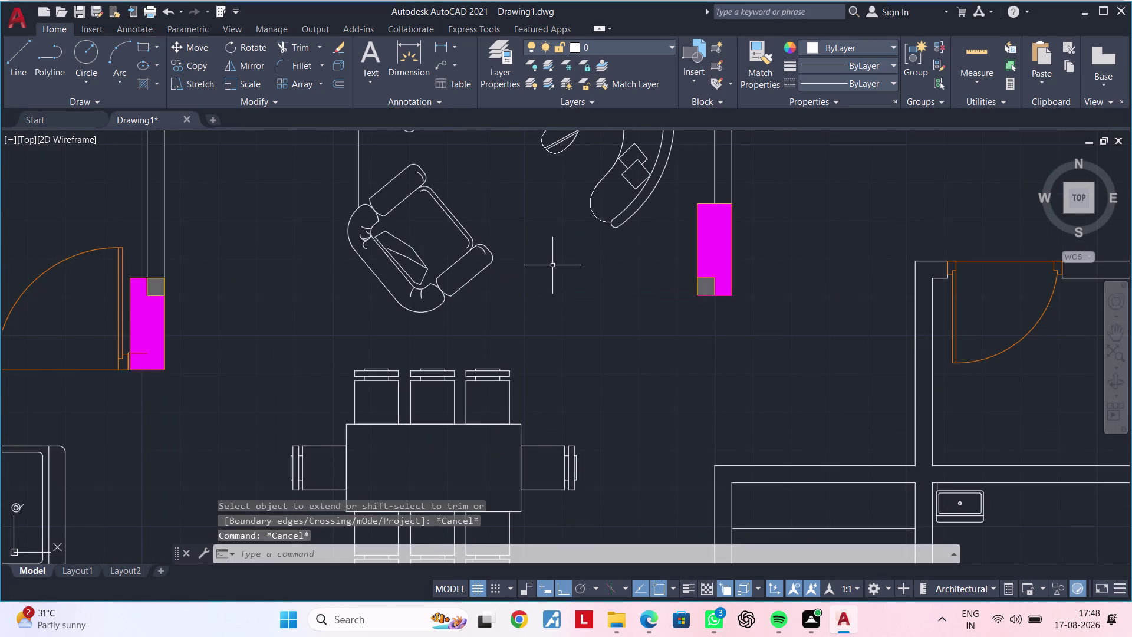
scroll(down, 3)
middle_drag(557, 279, 645, 298)
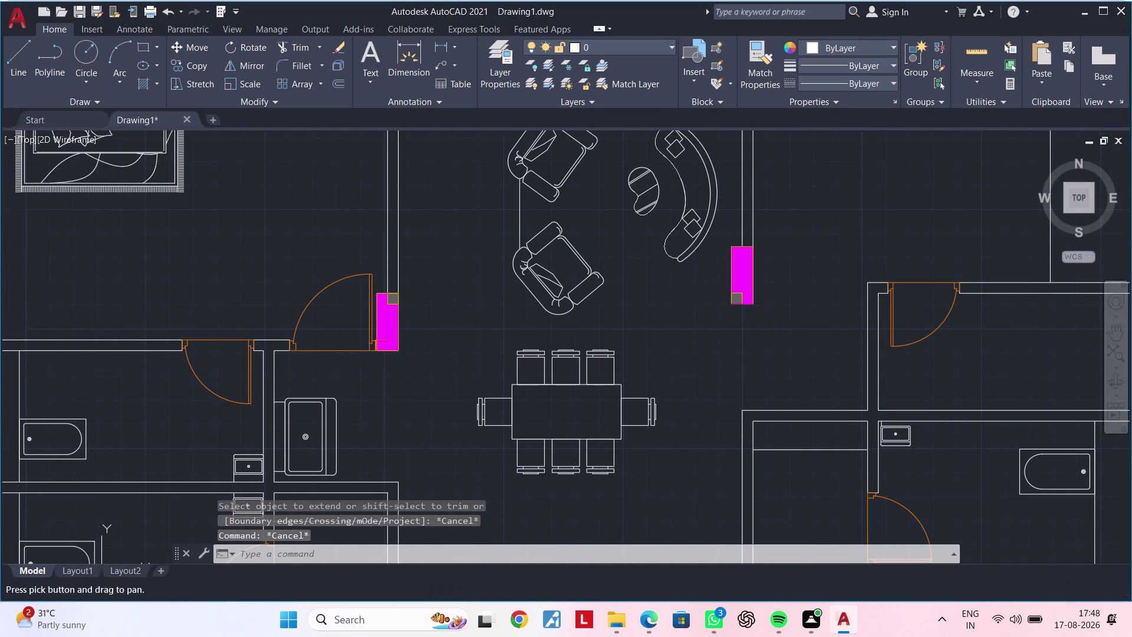
key(Escape)
key(Escape)
click(518, 224)
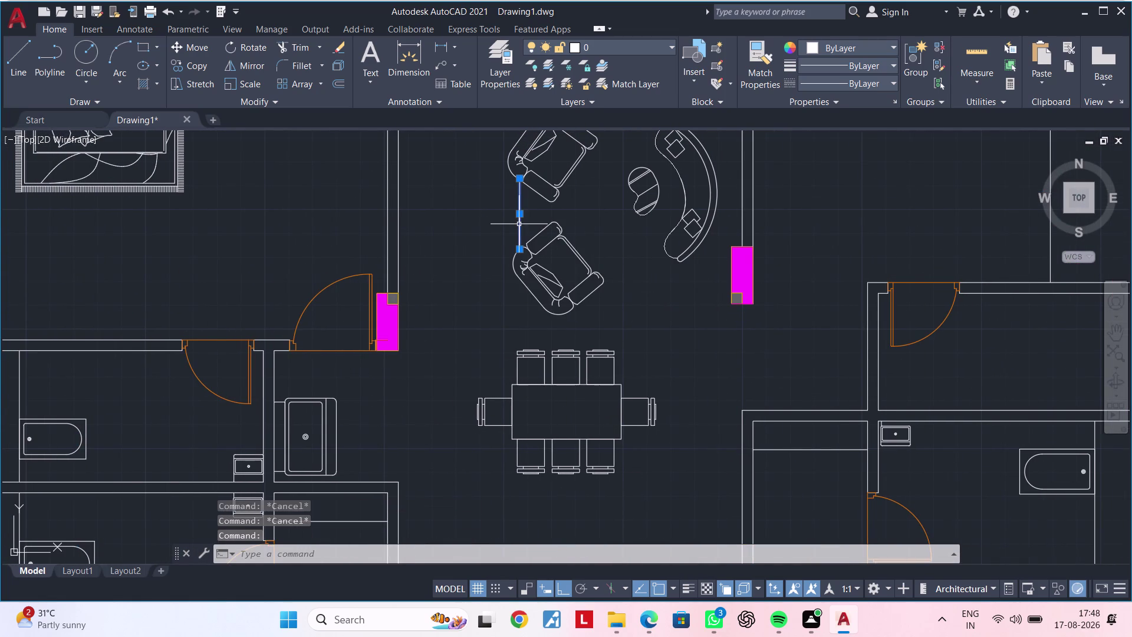
key(Delete)
click(566, 241)
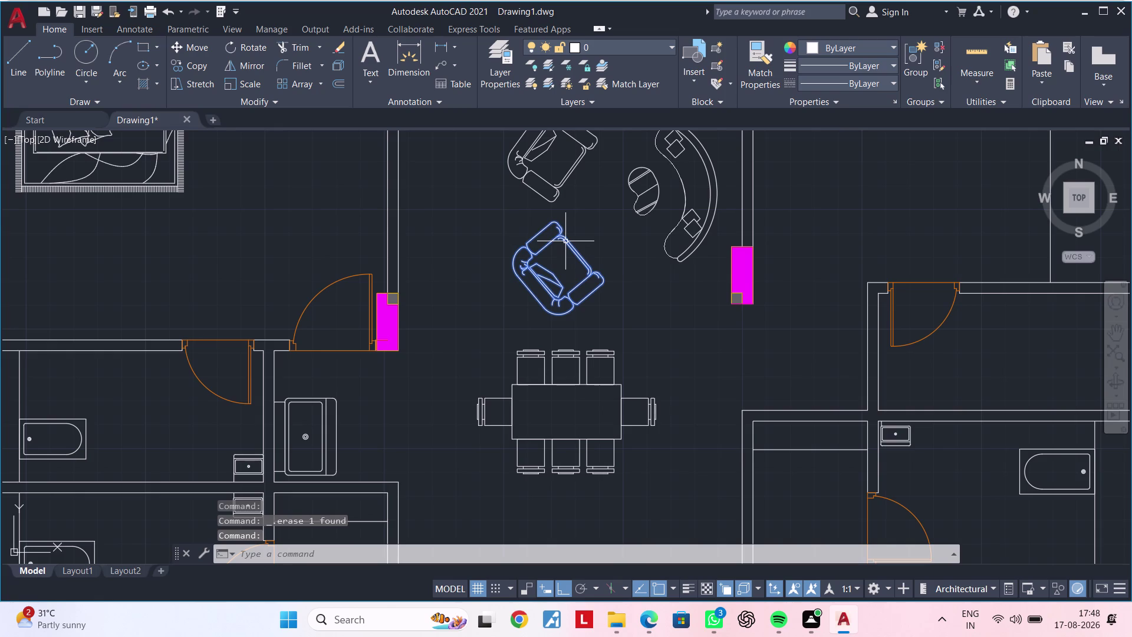
Try scaling an armchair from a base point, then cancel the attempt.
text(SC)
key(space)
click(566, 242)
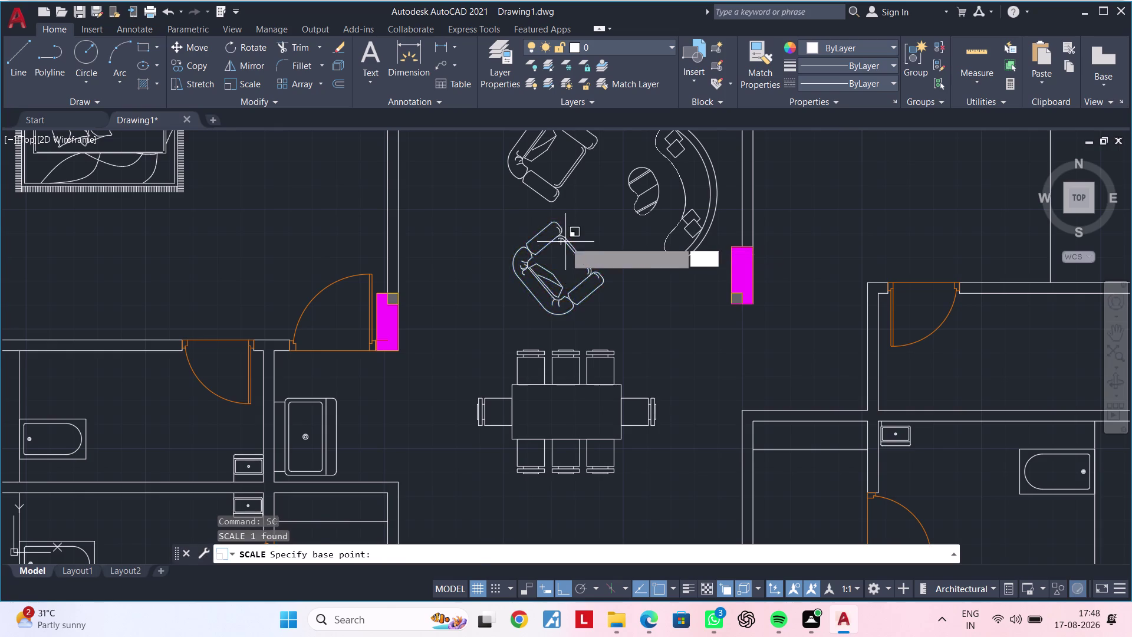
click(607, 232)
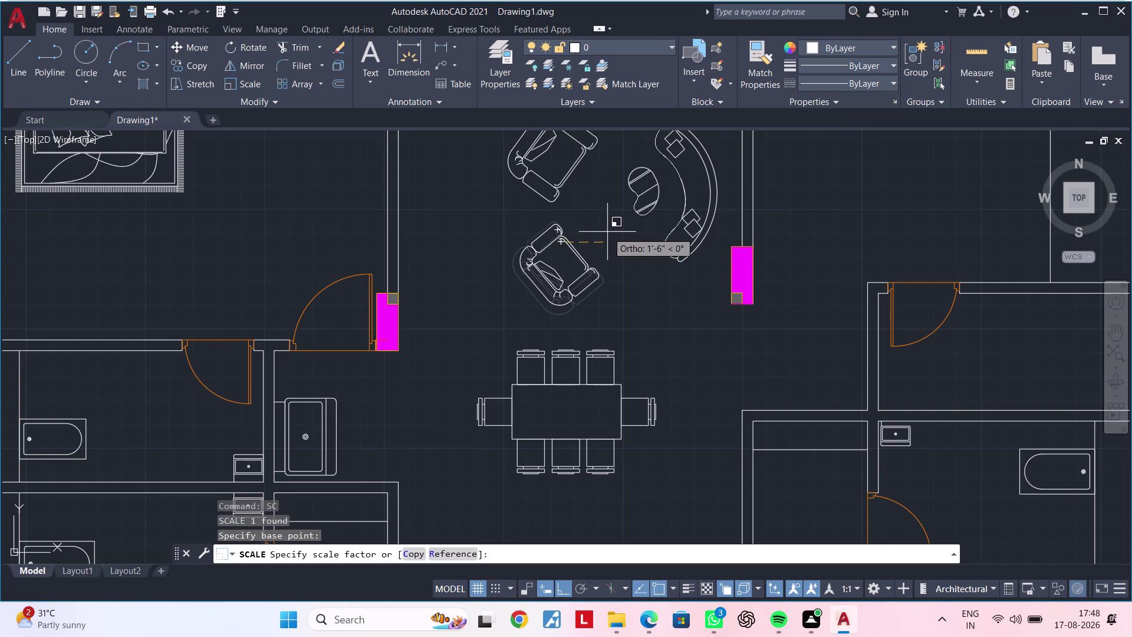
scroll(down, 3)
middle_drag(600, 236, 609, 307)
click(588, 262)
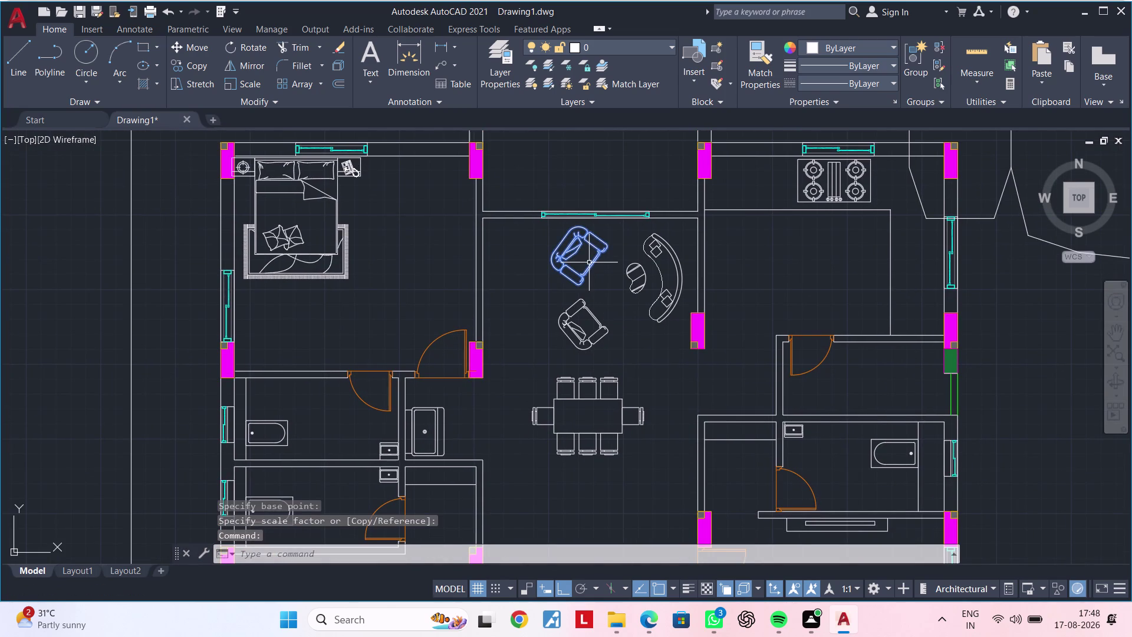
key(d)
key(Escape)
text(SC)
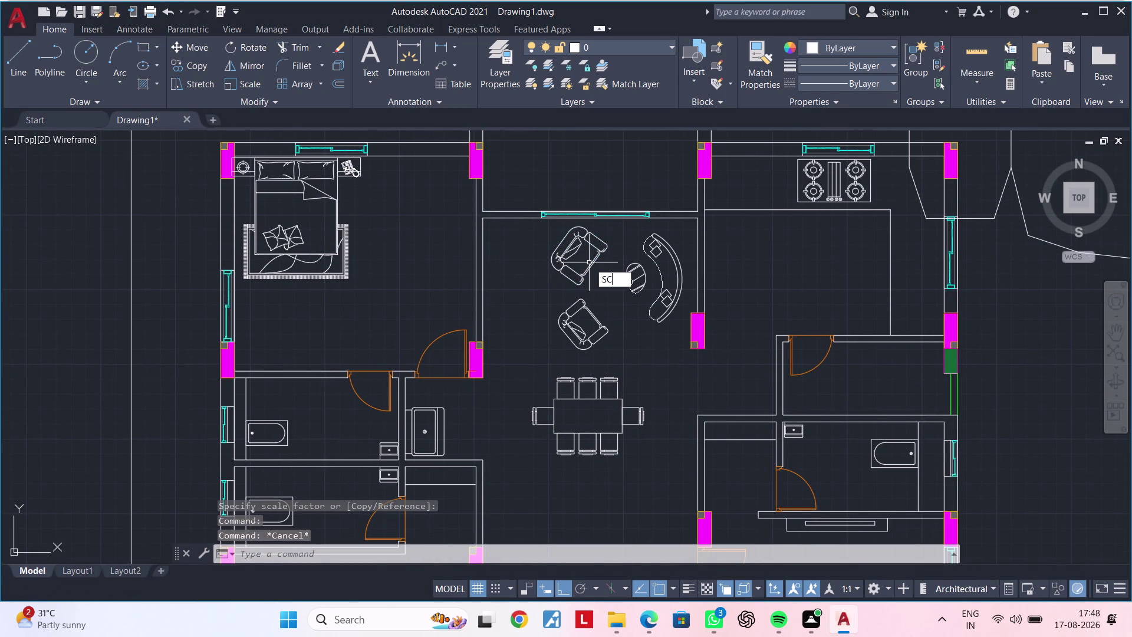
key(Escape)
Scale the upper armchair from a base point on its side.
text(SC)
key(space)
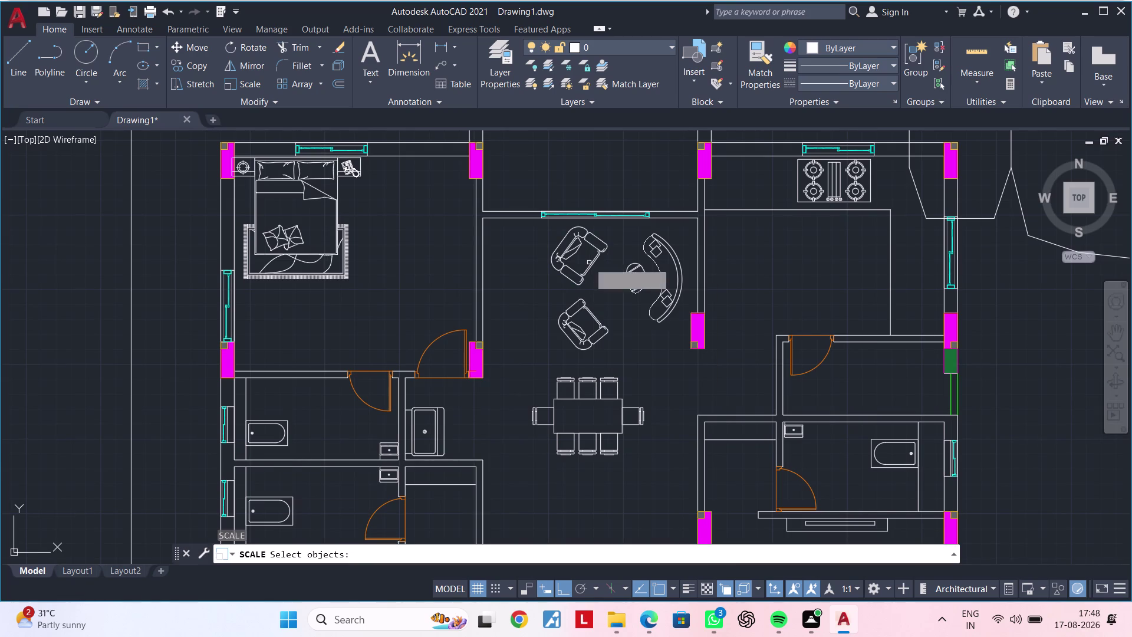
click(592, 263)
key(space)
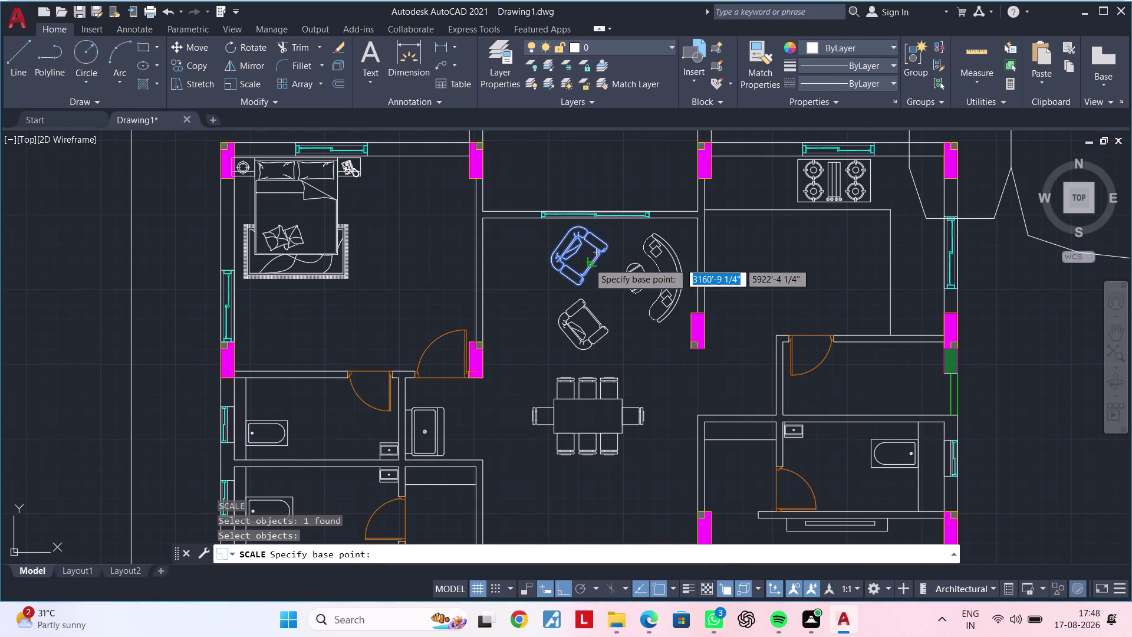
click(588, 262)
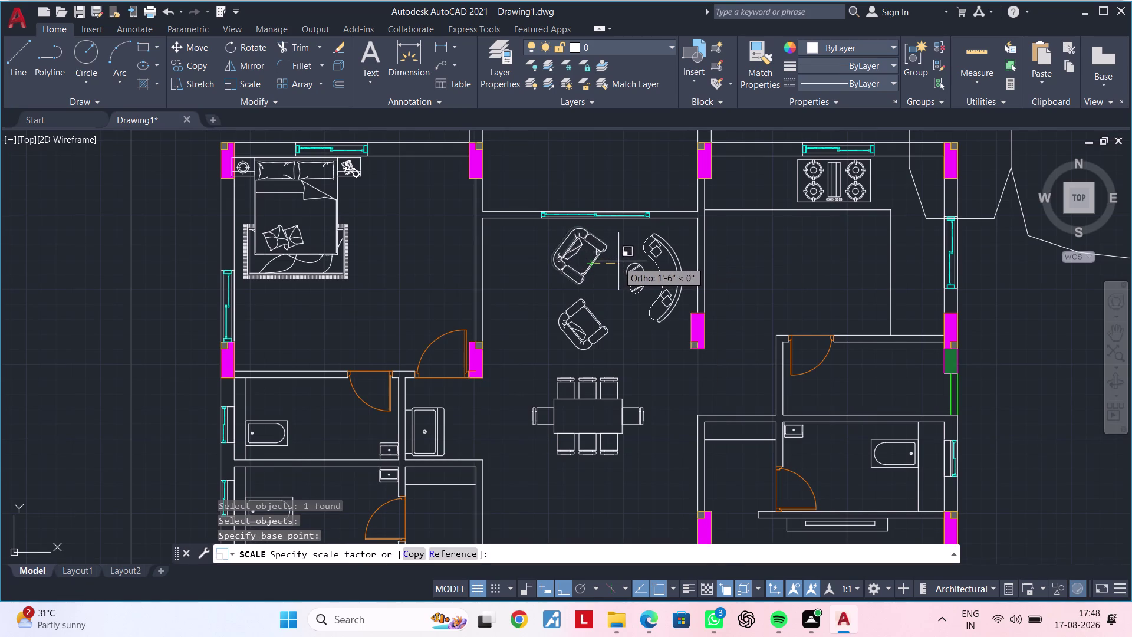
click(619, 261)
scroll(up, 3)
middle_drag(607, 266, 654, 204)
key(Escape)
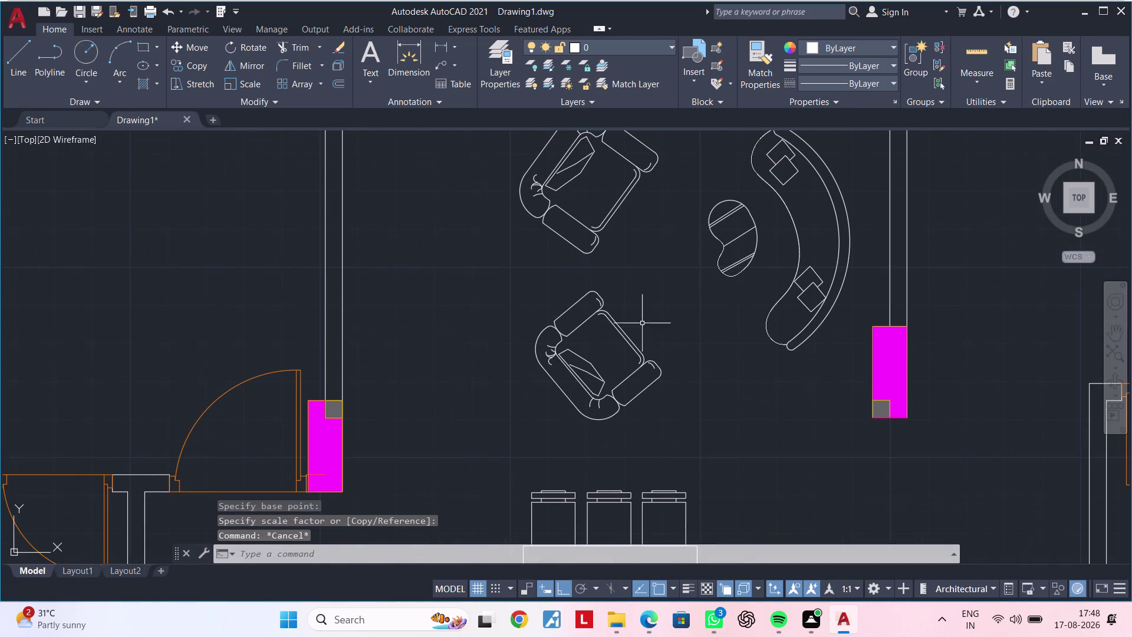
Move the lower armchair slightly upward beside the curved sofa.
click(626, 334)
text(M)
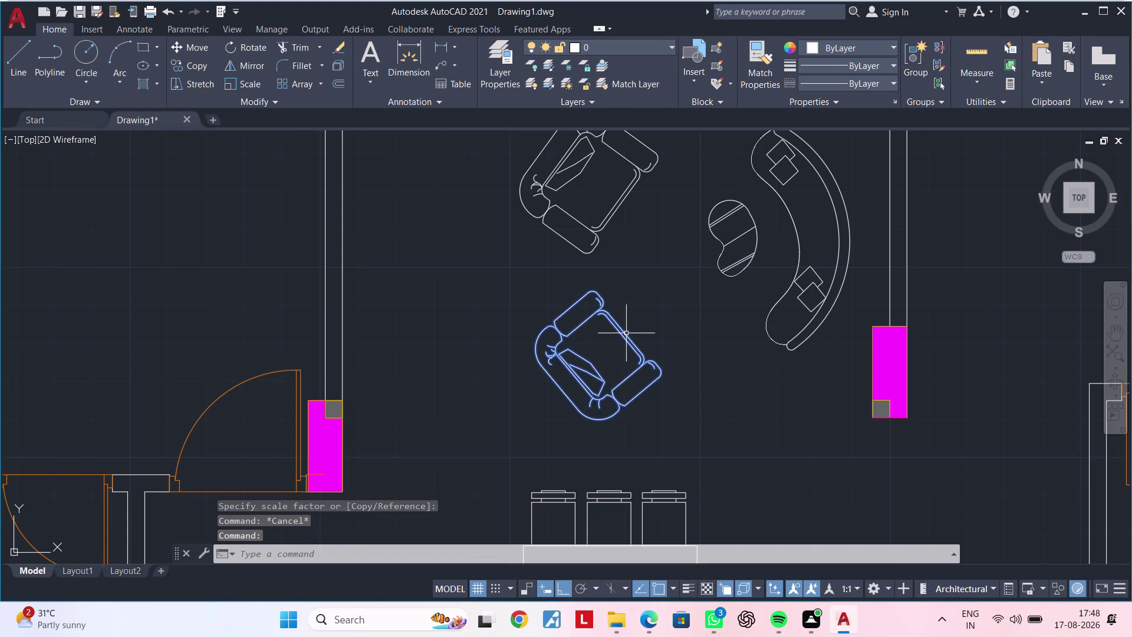
key(space)
click(633, 330)
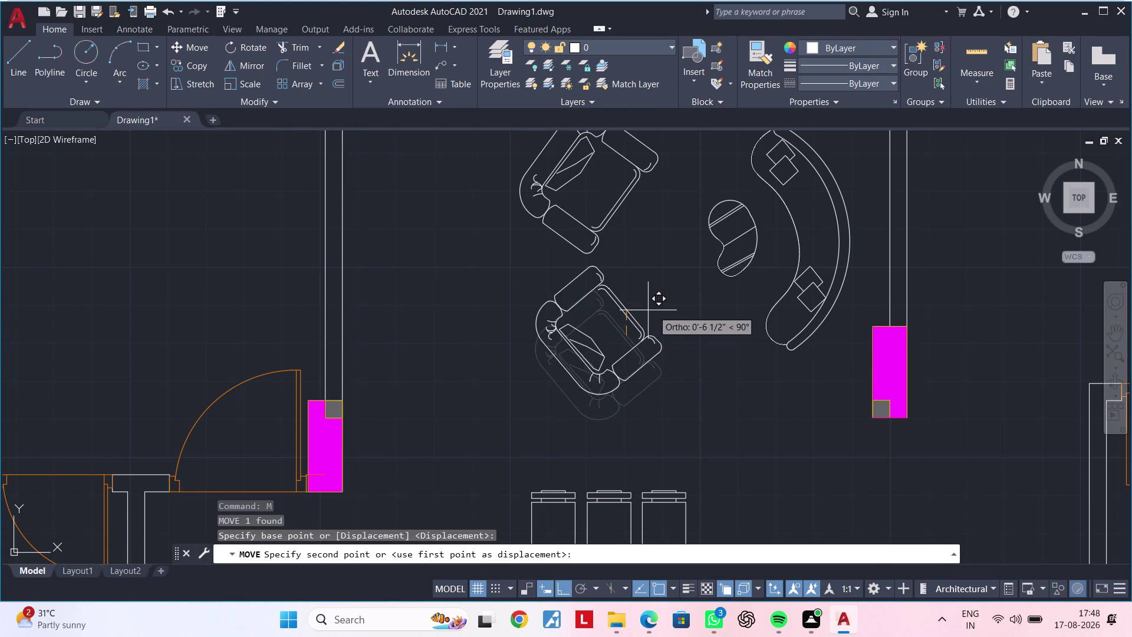
click(668, 313)
scroll(down, 3)
middle_drag(672, 312, 631, 312)
key(Escape)
key(Escape)
key(Escape)
key(Escape)
key(Escape)
key(Escape)
key(Escape)
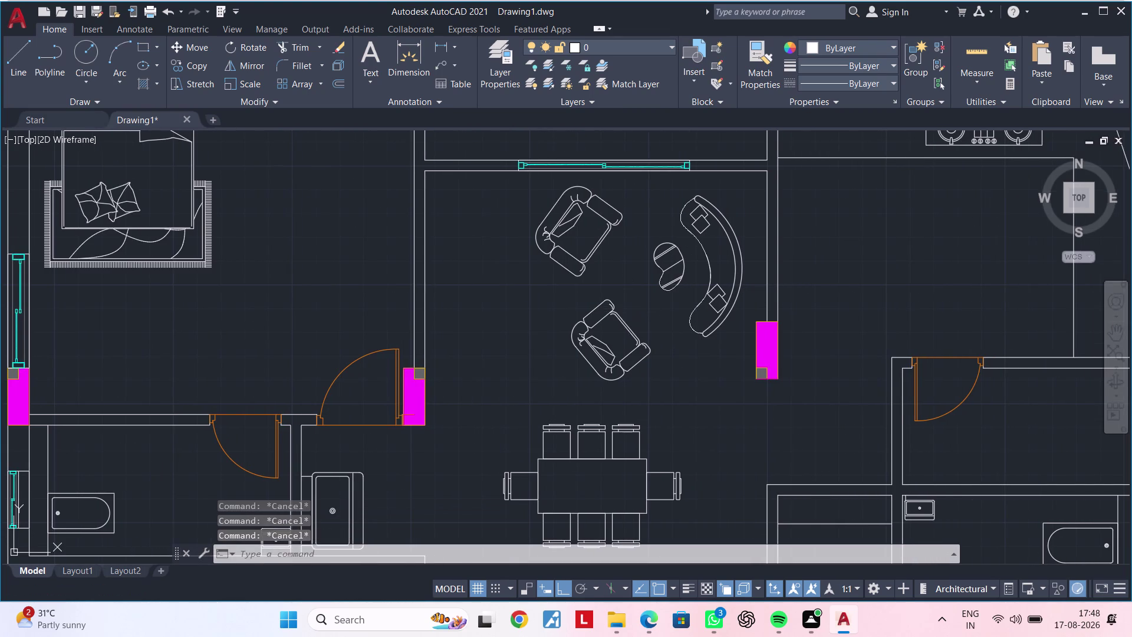
key(Escape)
key(Escape)
key(Escape)
middle_drag(677, 366, 666, 356)
key(Escape)
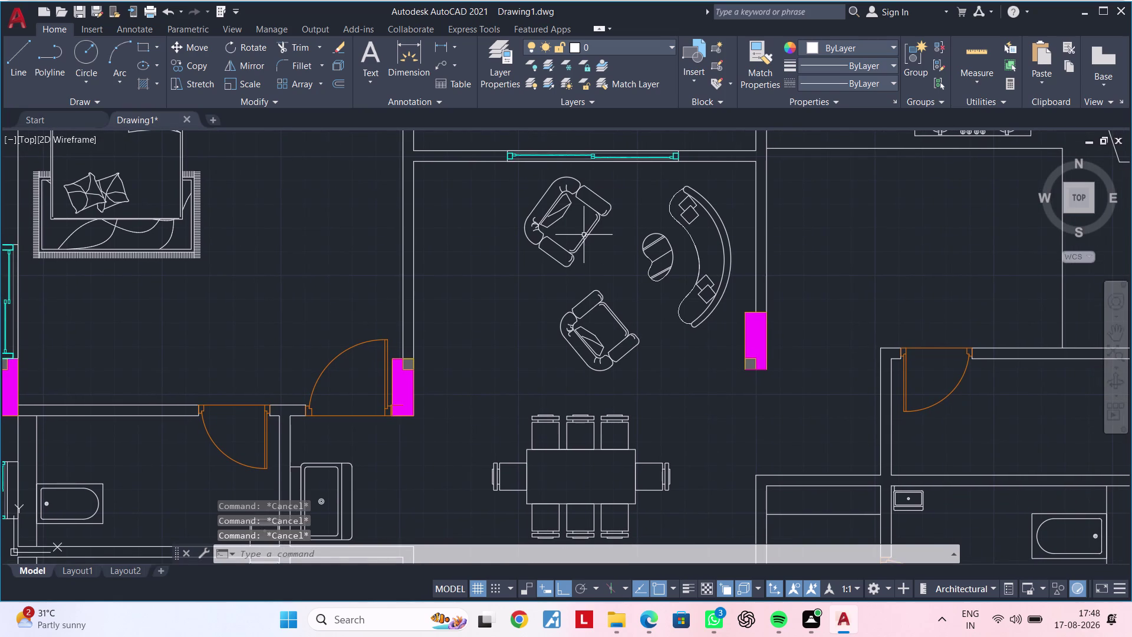
Move the upper armchair into line with the lower armchair.
click(584, 234)
text(M)
key(space)
click(584, 235)
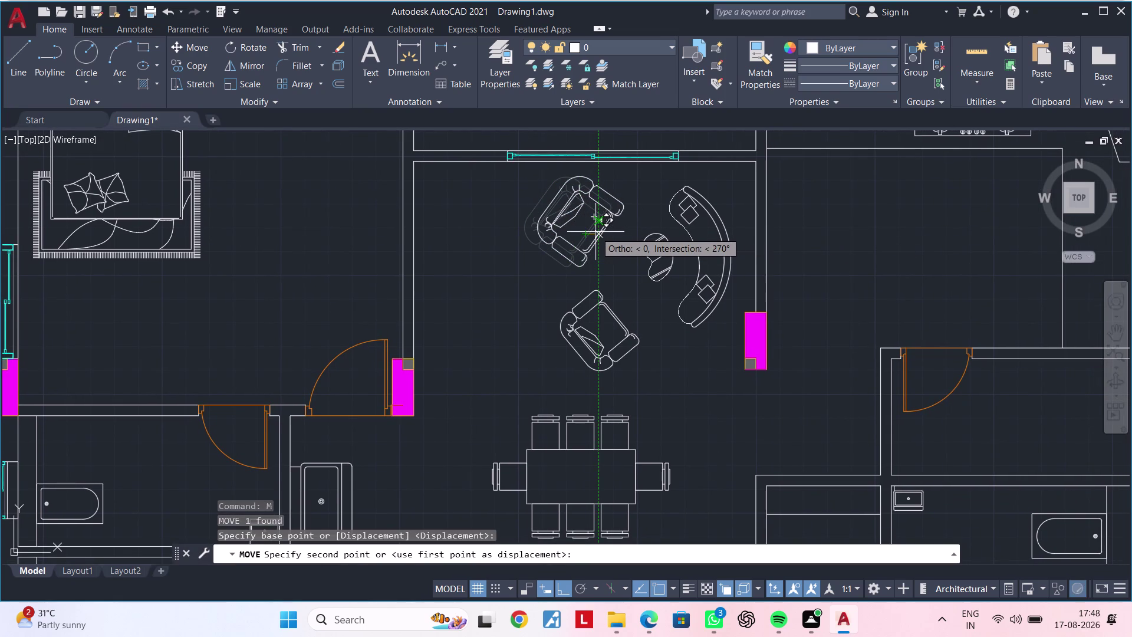
click(596, 232)
scroll(down, 3)
middle_drag(609, 237, 589, 278)
key(Escape)
key(Escape)
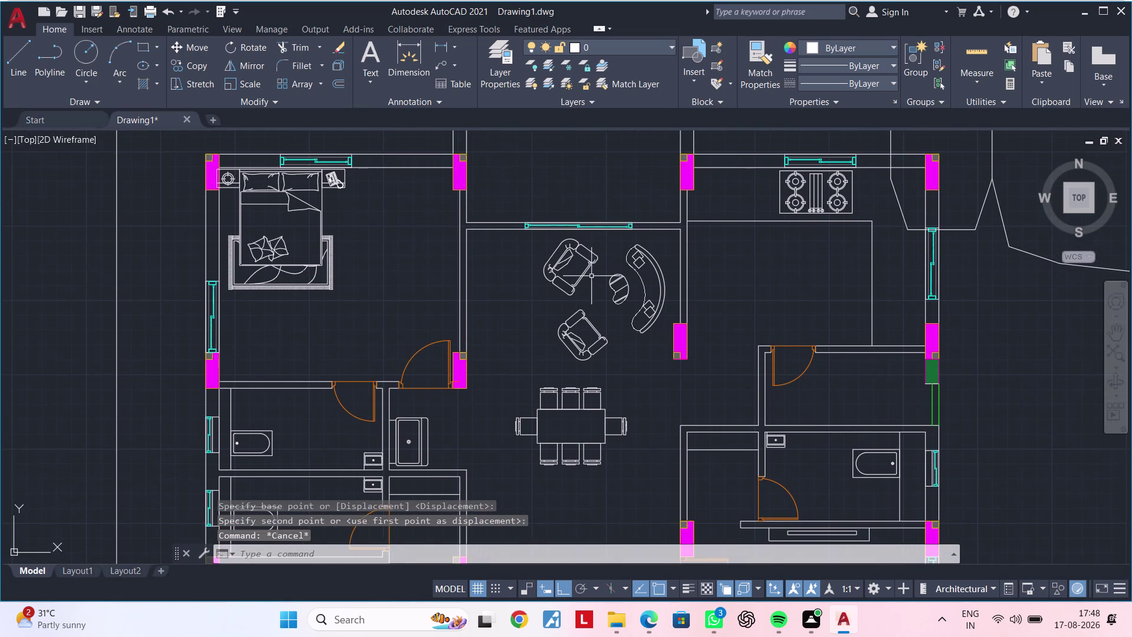
middle_drag(592, 276, 588, 251)
Start a rectangle above the armchairs, then cancel it.
text(REC)
key(space)
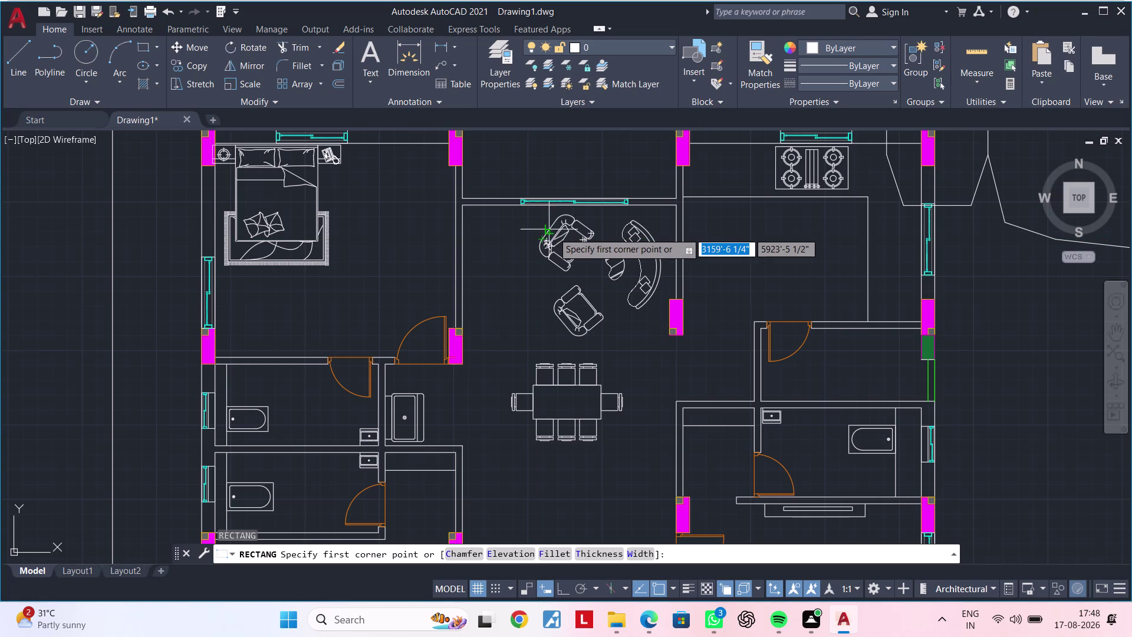
click(548, 228)
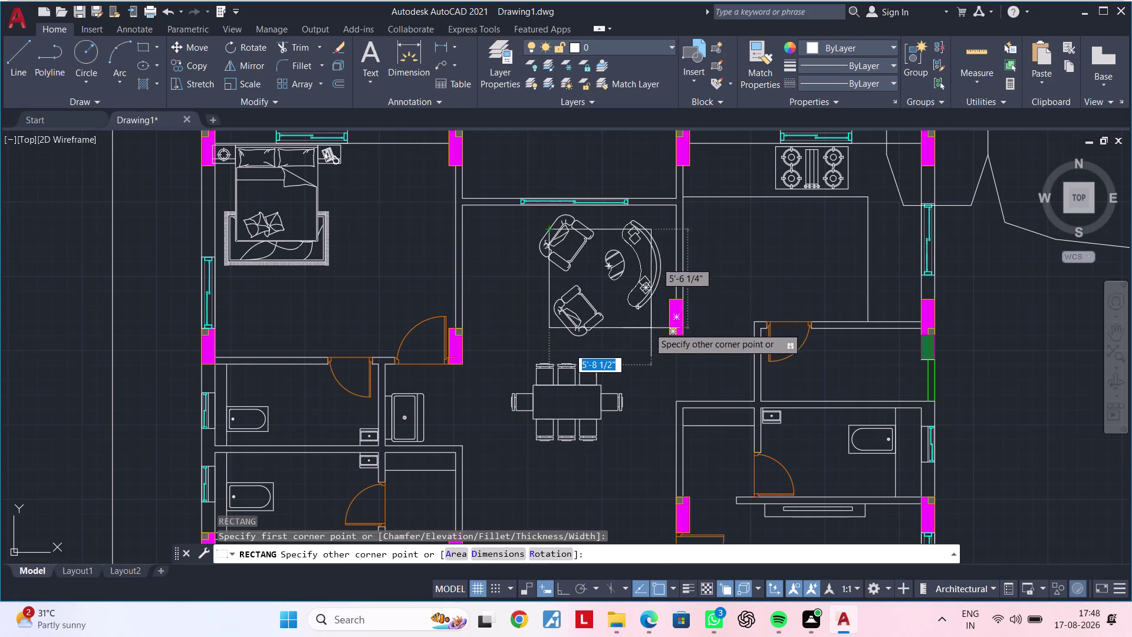
scroll(up, 3)
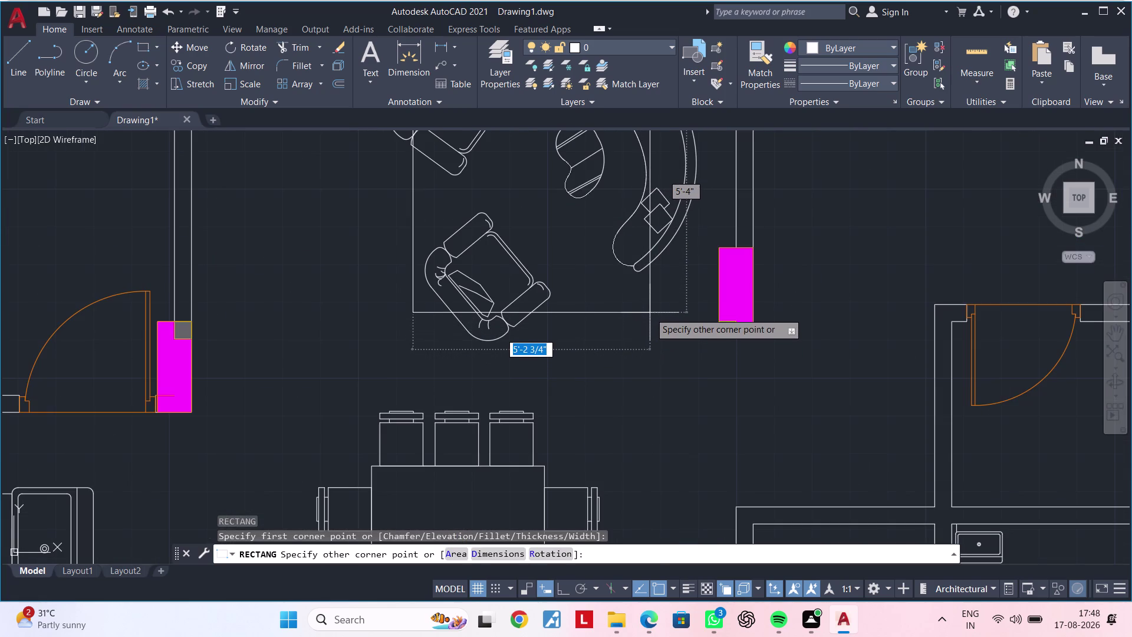
scroll(down, 3)
scroll(up, 3)
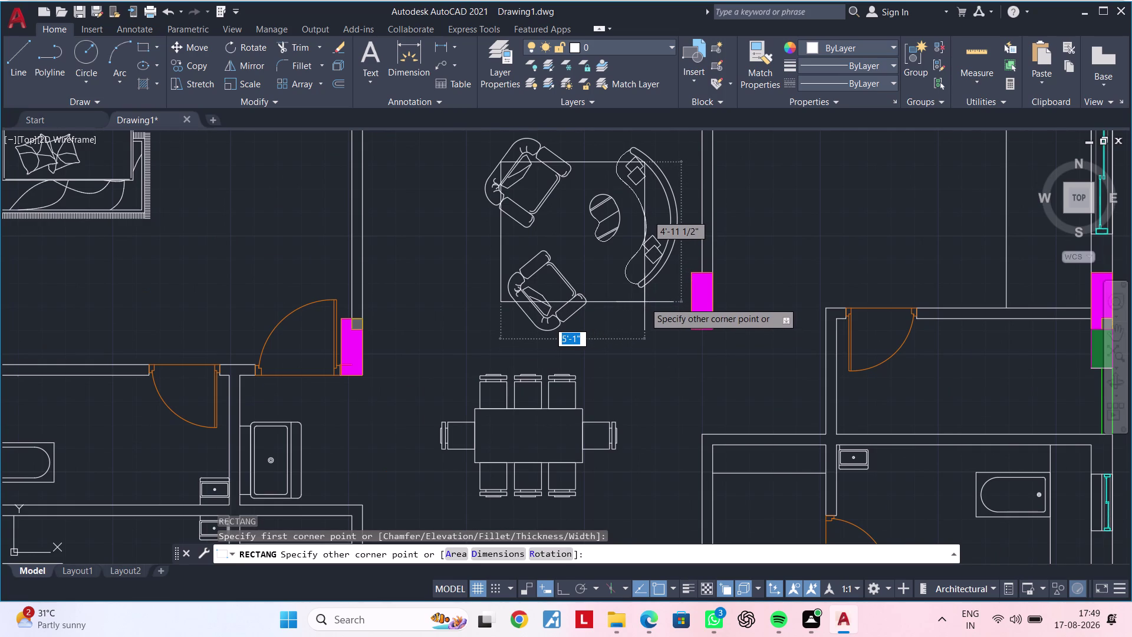
key(Escape)
key(Escape)
Move the curved sofa and side table to a nearby spot.
click(643, 283)
text(M)
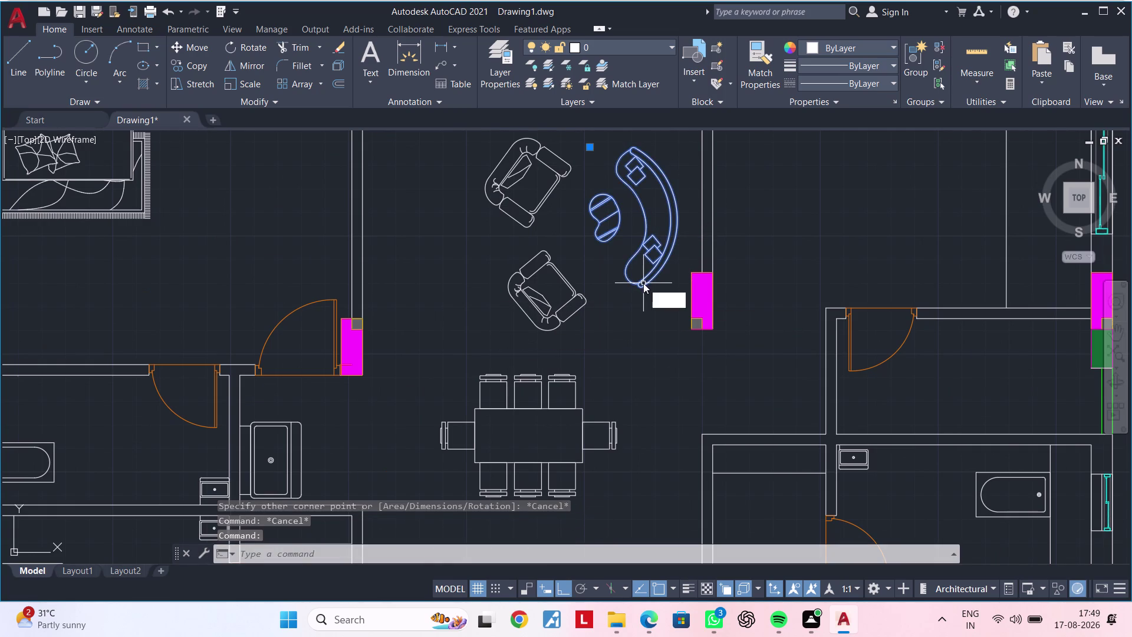
key(space)
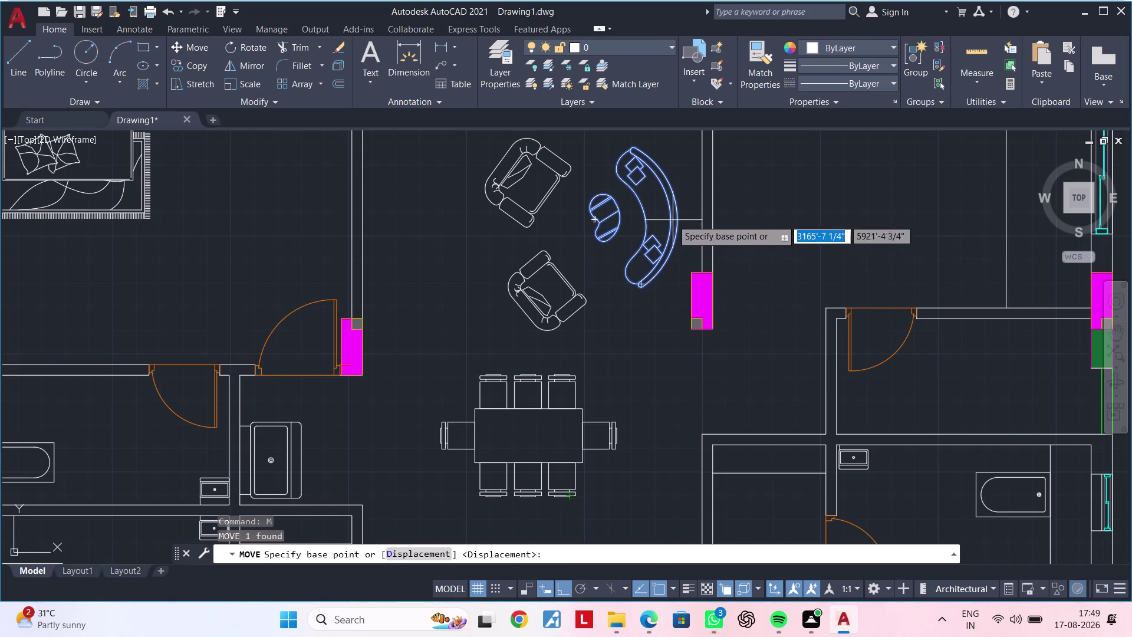
click(666, 215)
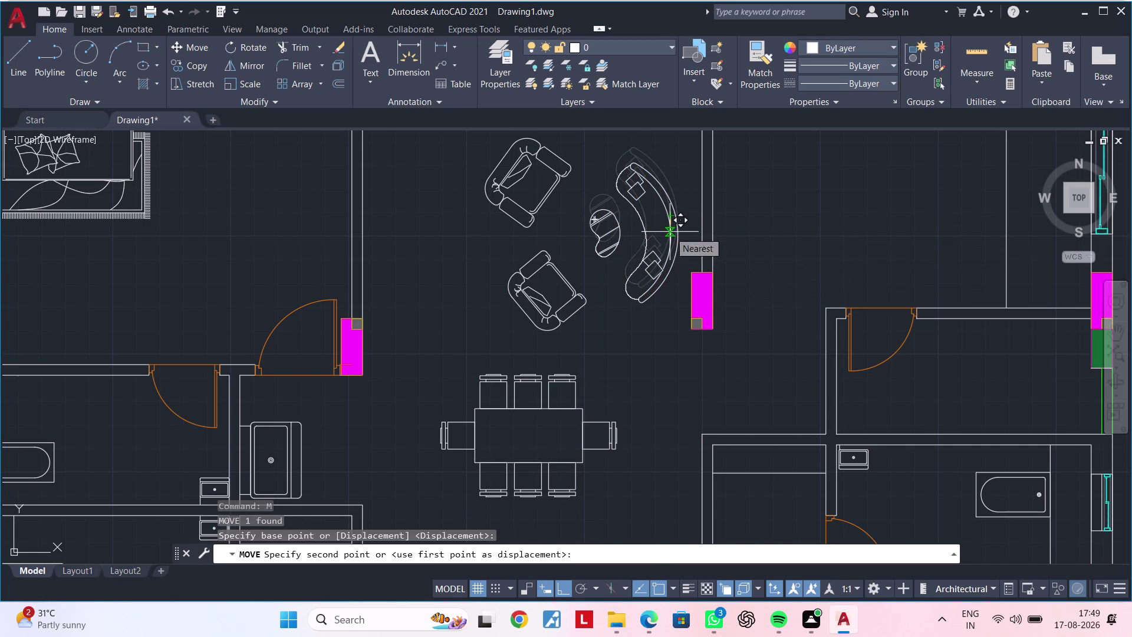
click(670, 231)
key(Escape)
middle_drag(671, 250, 667, 317)
key(Escape)
key(Escape)
Begin a new line near the curved sofa's upper end.
text(L)
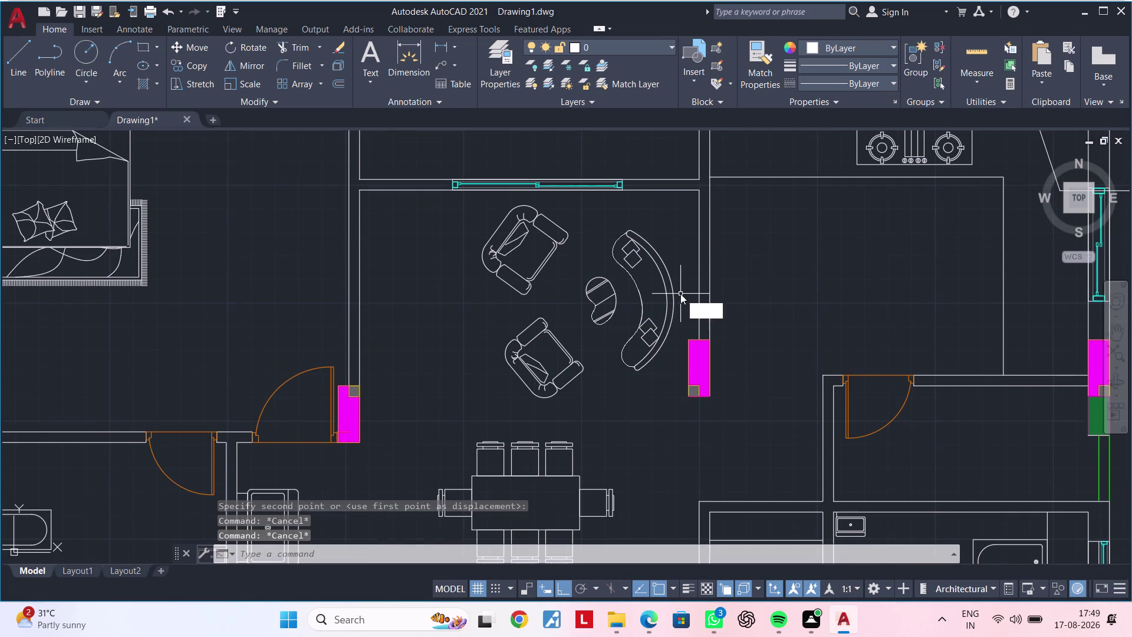
key(space)
scroll(up, 3)
Draw a trial line at the curved sofa's top end, then delete the stray vertical line.
click(617, 231)
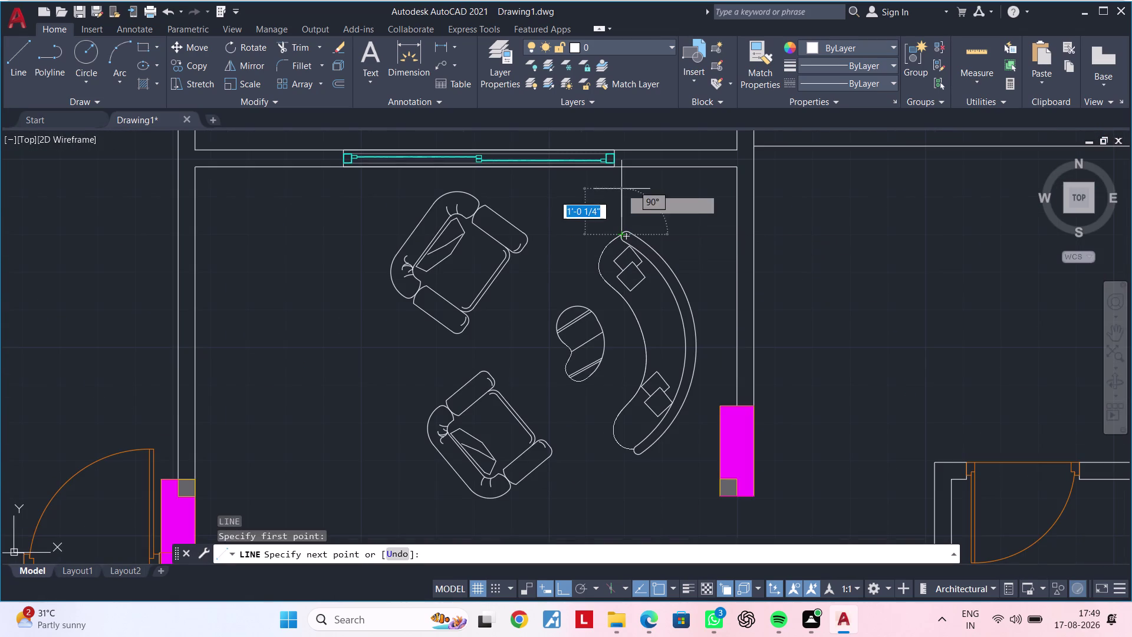
click(622, 185)
key(Escape)
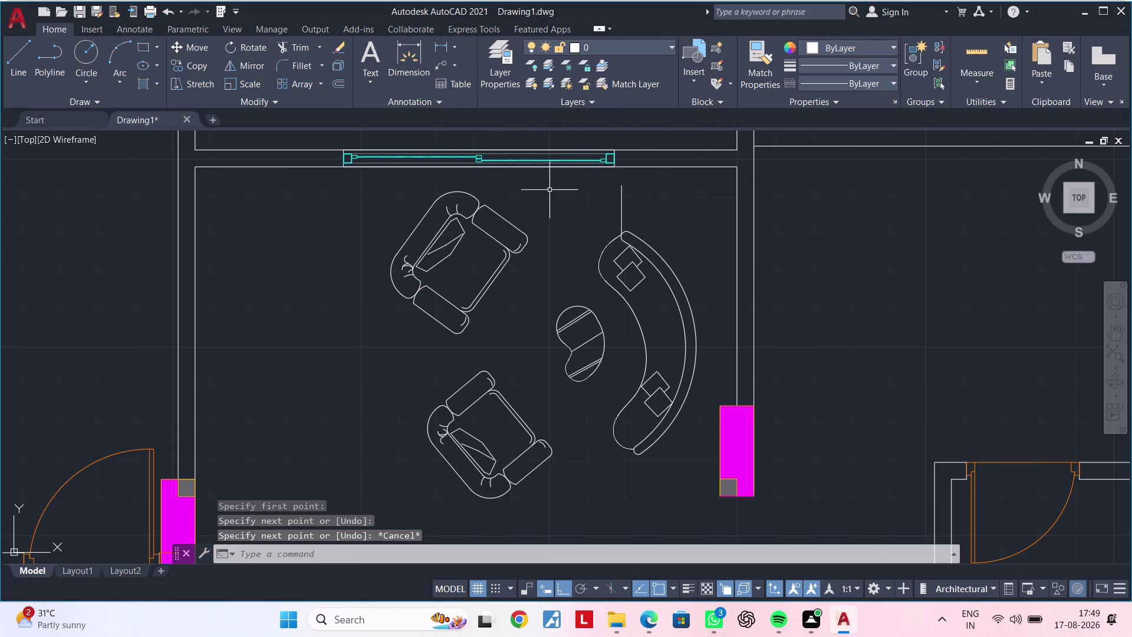
key(space)
key(Escape)
key(Escape)
key(Escape)
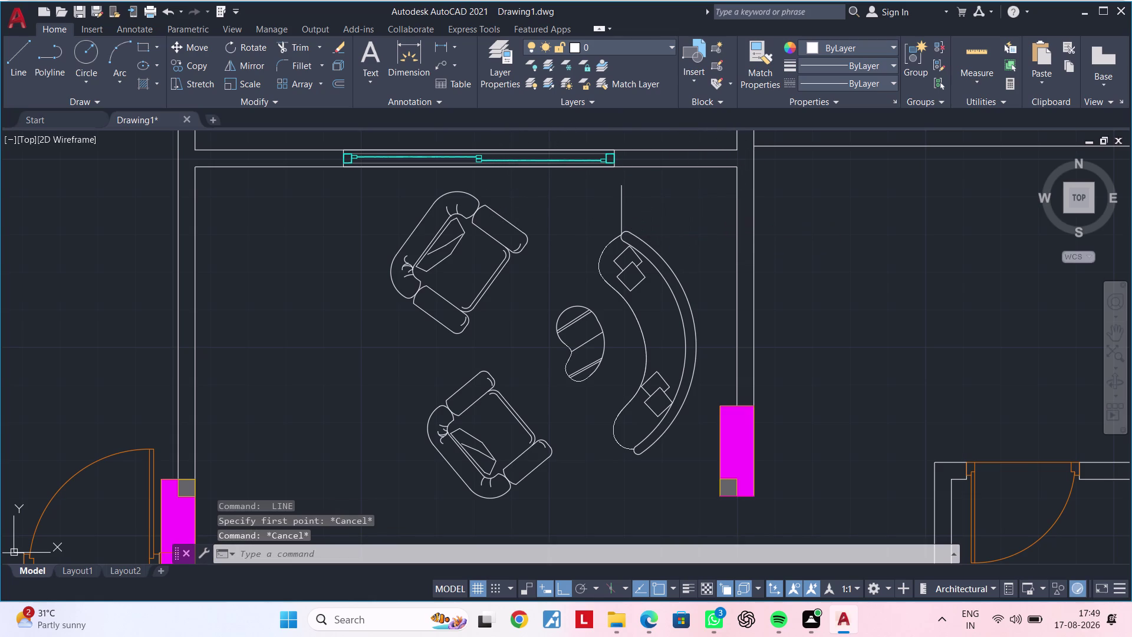
key(Escape)
click(621, 210)
key(Delete)
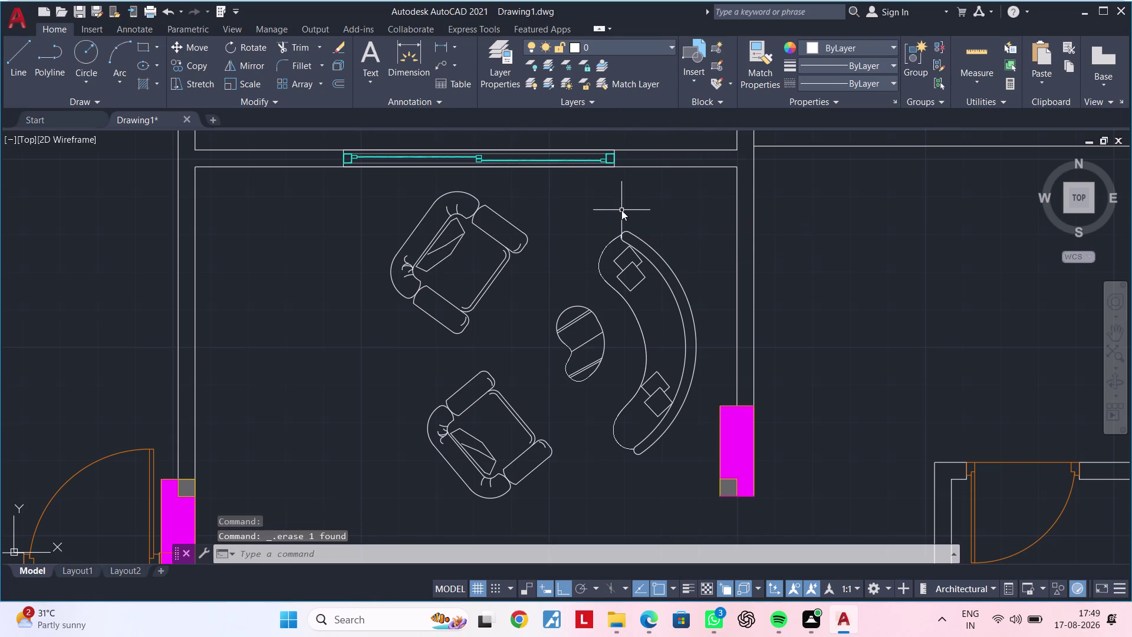
Draw a line from the sofa's top end up and left toward the upper armchair.
key(l)
key(space)
click(625, 227)
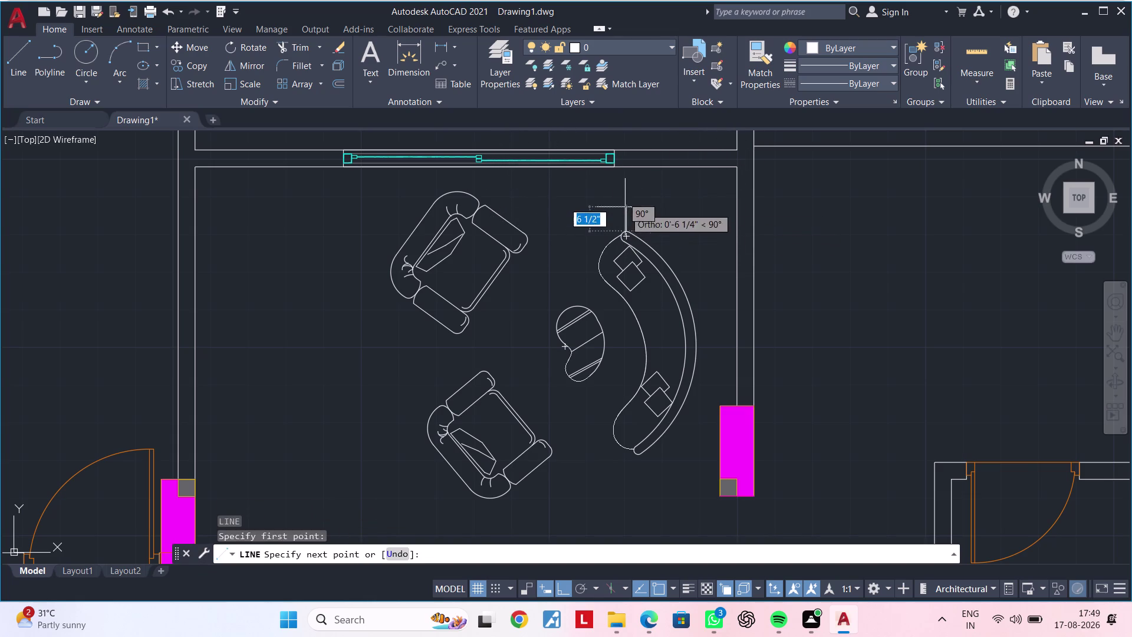
click(625, 204)
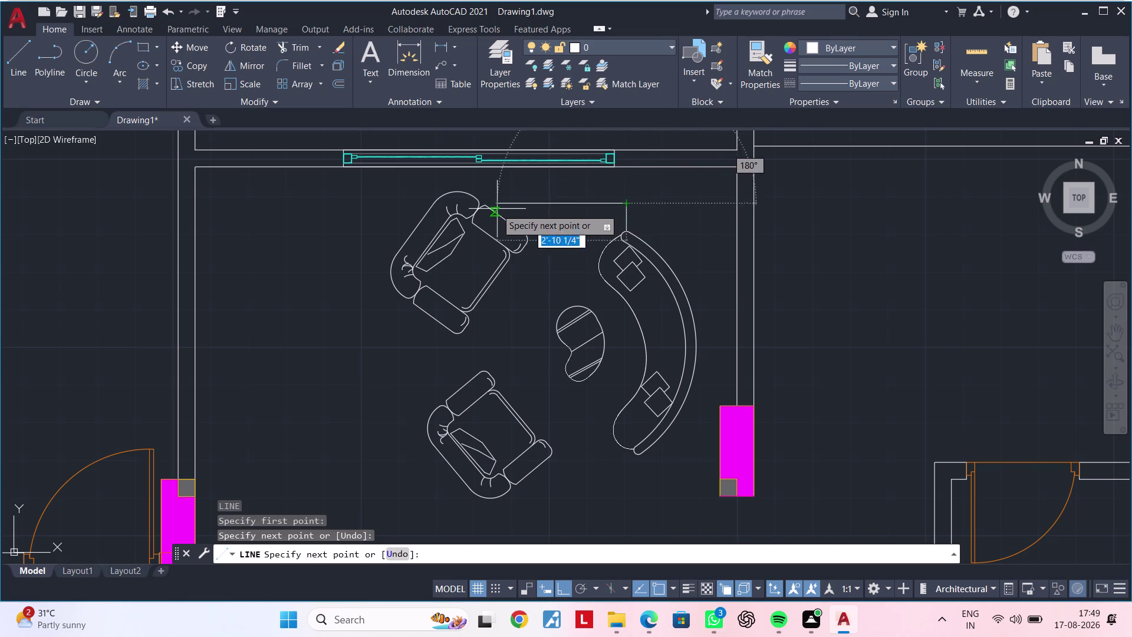
click(492, 205)
key(Escape)
middle_drag(601, 231, 598, 222)
scroll(up, 3)
key(Escape)
Extend the top line with EX so it reaches the upper armchair.
text(EC)
key(Escape)
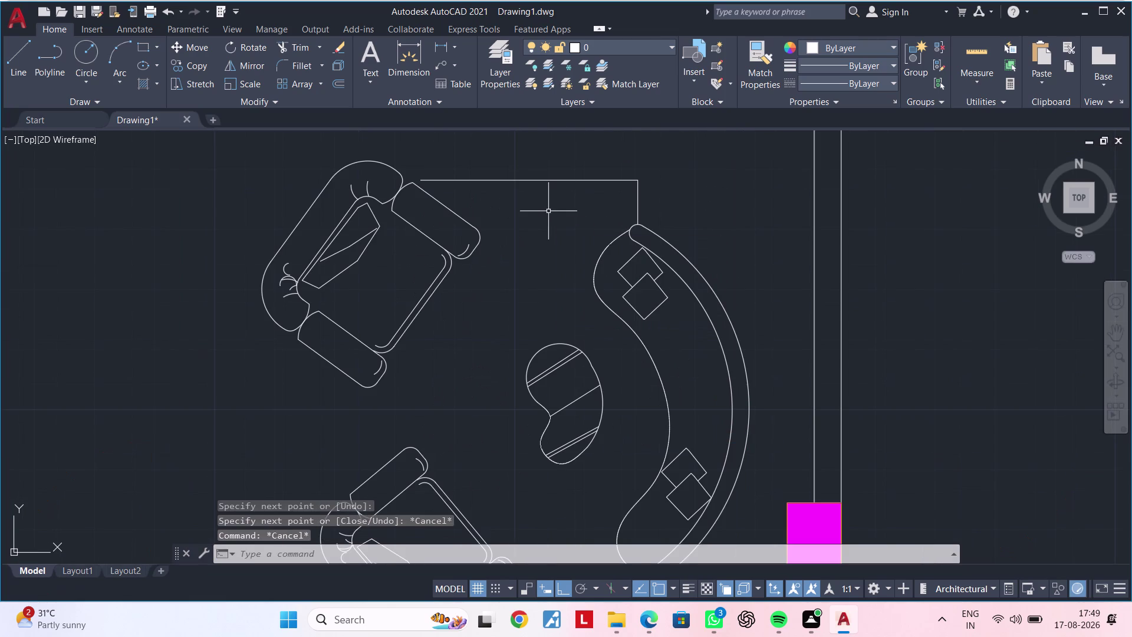
key(Escape)
text(EX)
key(space)
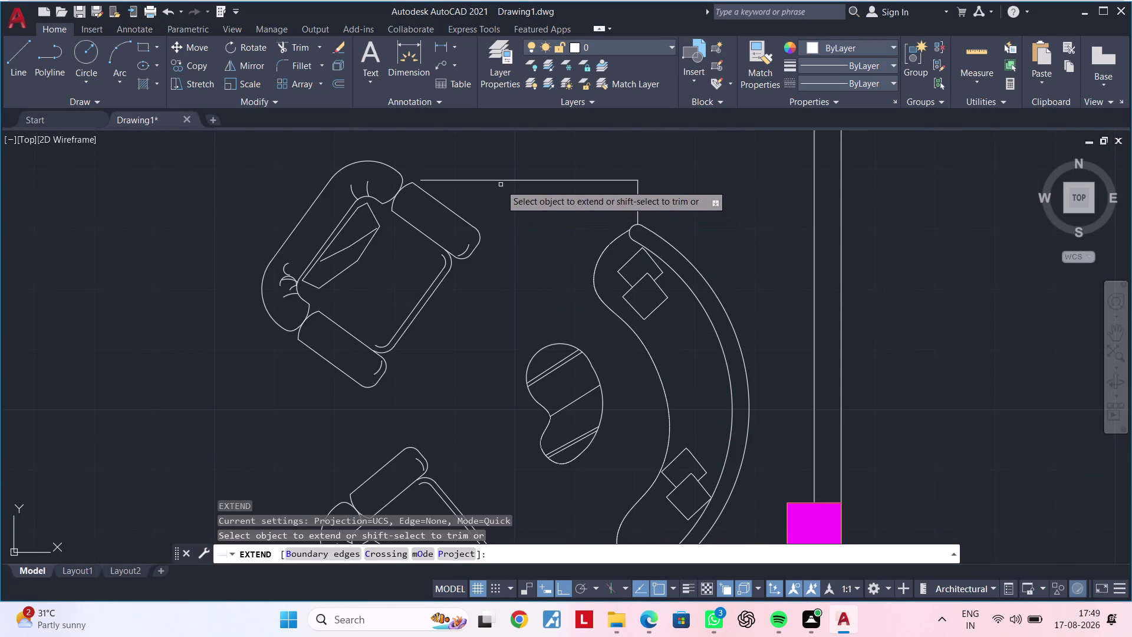
click(500, 180)
scroll(down, 3)
middle_drag(513, 207, 517, 114)
key(Escape)
scroll(up, 3)
key(Escape)
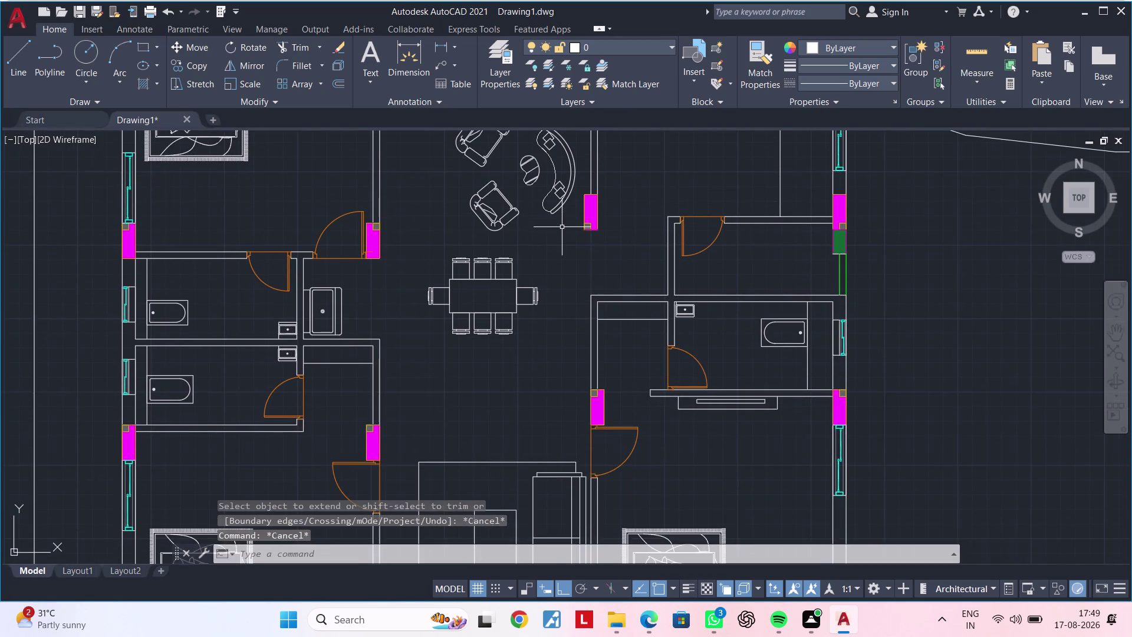
middle_drag(562, 236, 553, 311)
key(Escape)
key(Escape)
Draw a line from the sofa's bottom end down and left to the lower armchair.
key(l)
key(space)
scroll(up, 3)
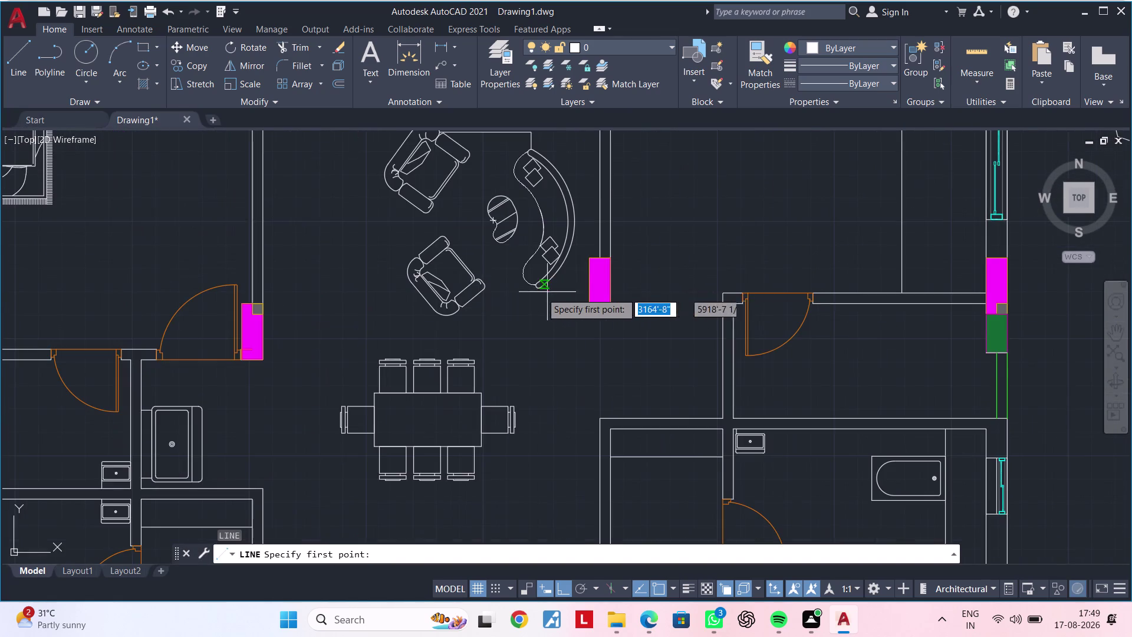
scroll(up, 3)
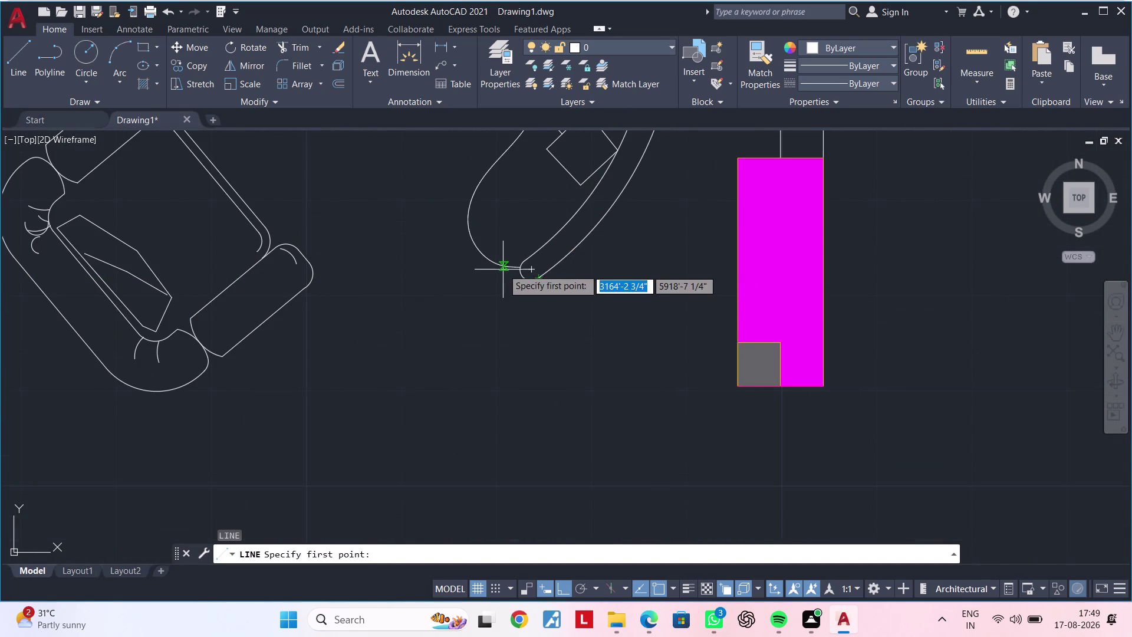
click(503, 266)
click(508, 320)
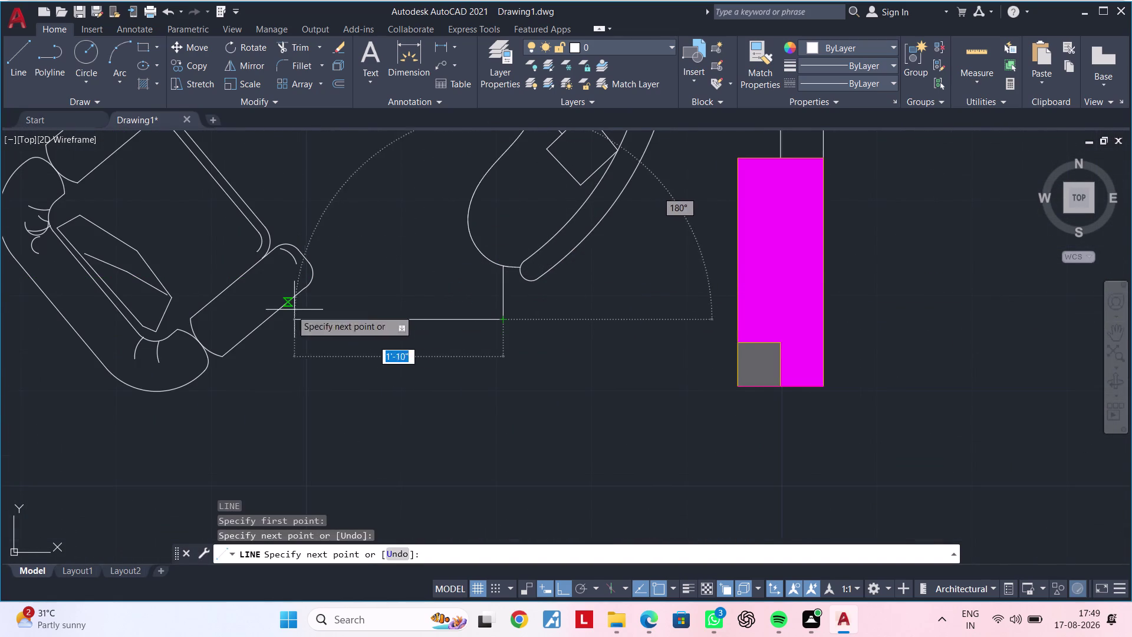
click(272, 319)
key(Escape)
middle_drag(360, 333, 445, 329)
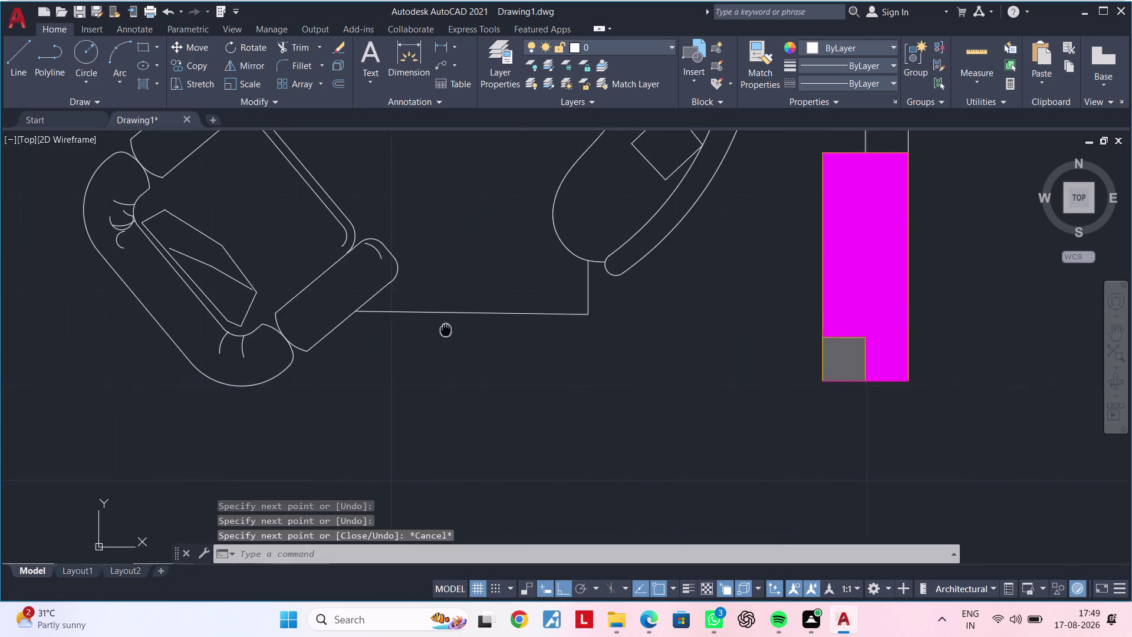
middle_drag(445, 328, 451, 325)
key(Escape)
key(Escape)
Start an extend, cancel it, and pan to the gap between the armchairs.
text(EX)
key(space)
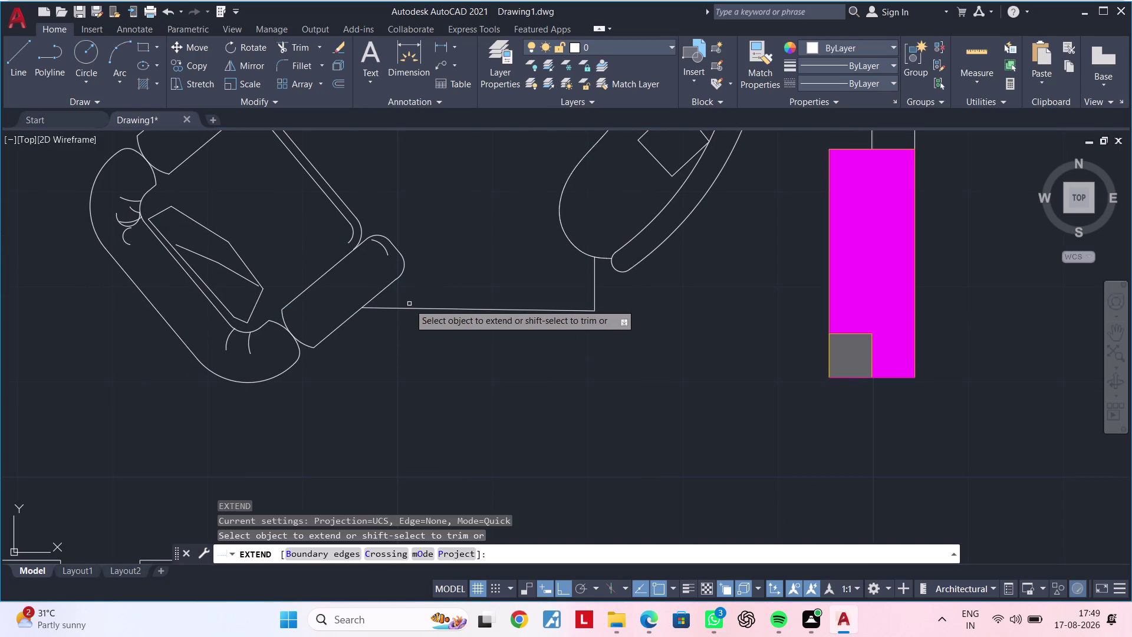
key(Escape)
key(Escape)
scroll(down, 3)
middle_drag(417, 304, 610, 381)
key(Escape)
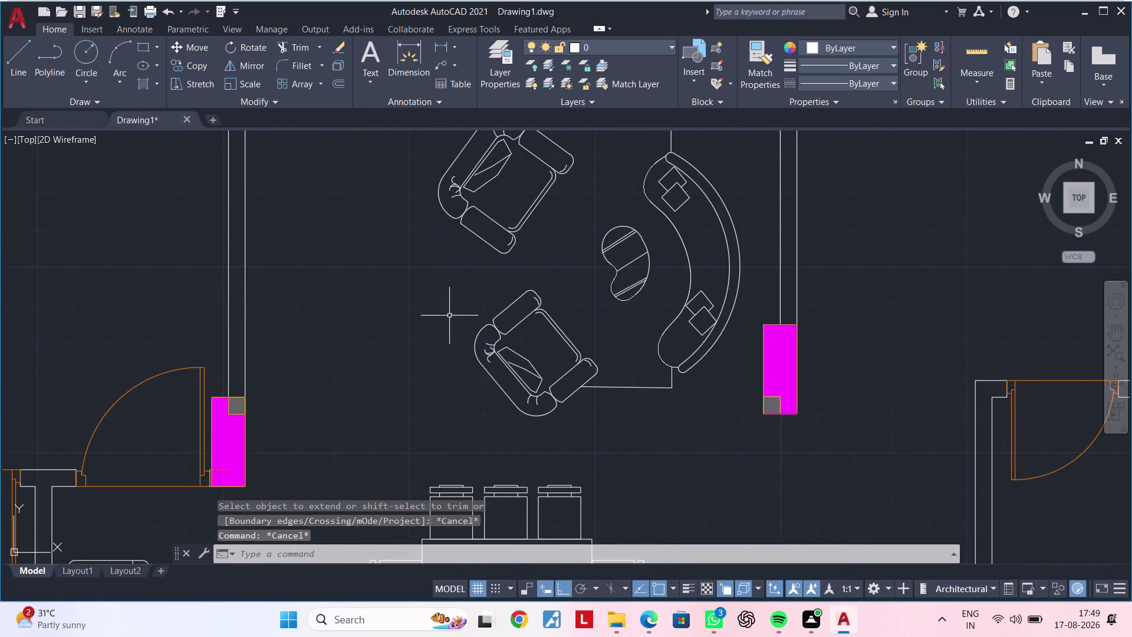
middle_drag(453, 299, 486, 291)
key(Escape)
key(Escape)
Draw a trial line between the two armchairs, then delete it.
text(L)
key(space)
scroll(up, 3)
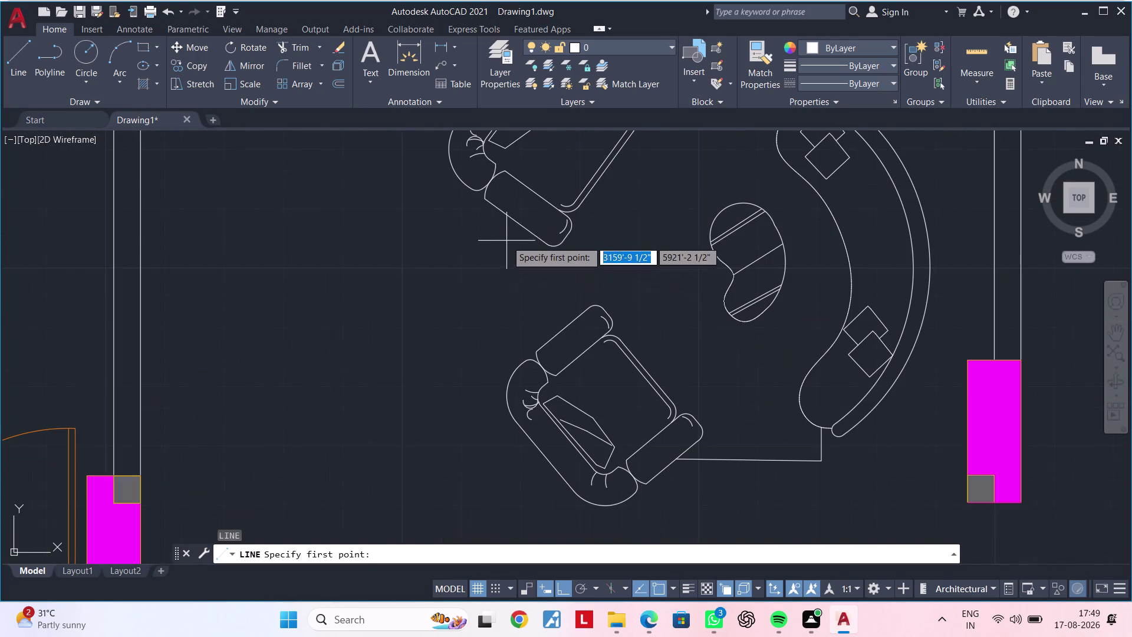
click(515, 221)
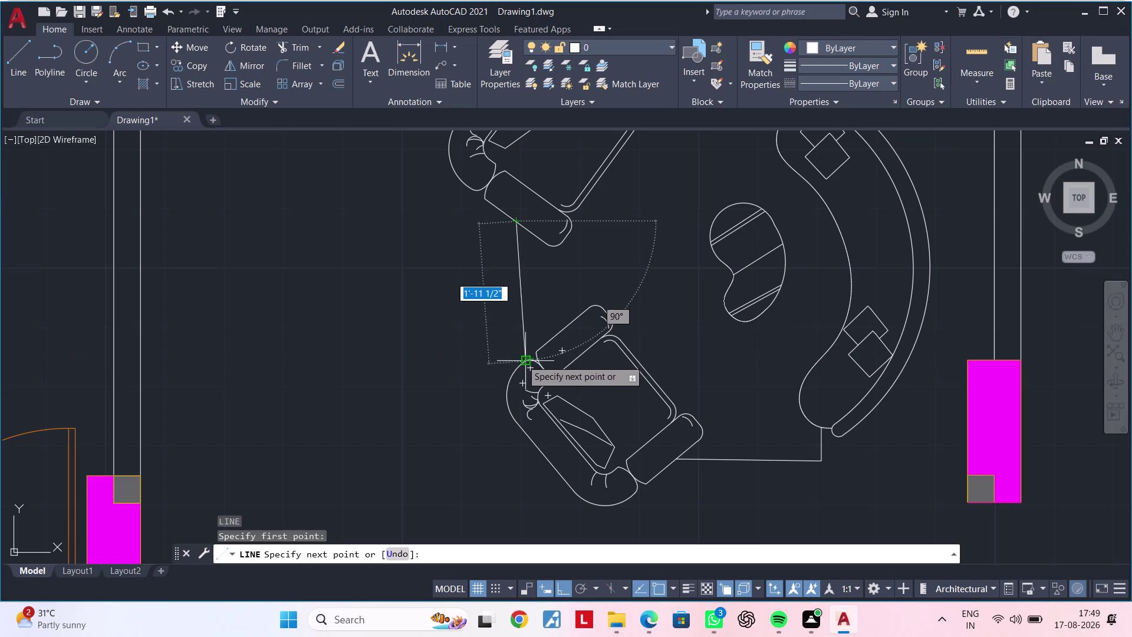
click(518, 365)
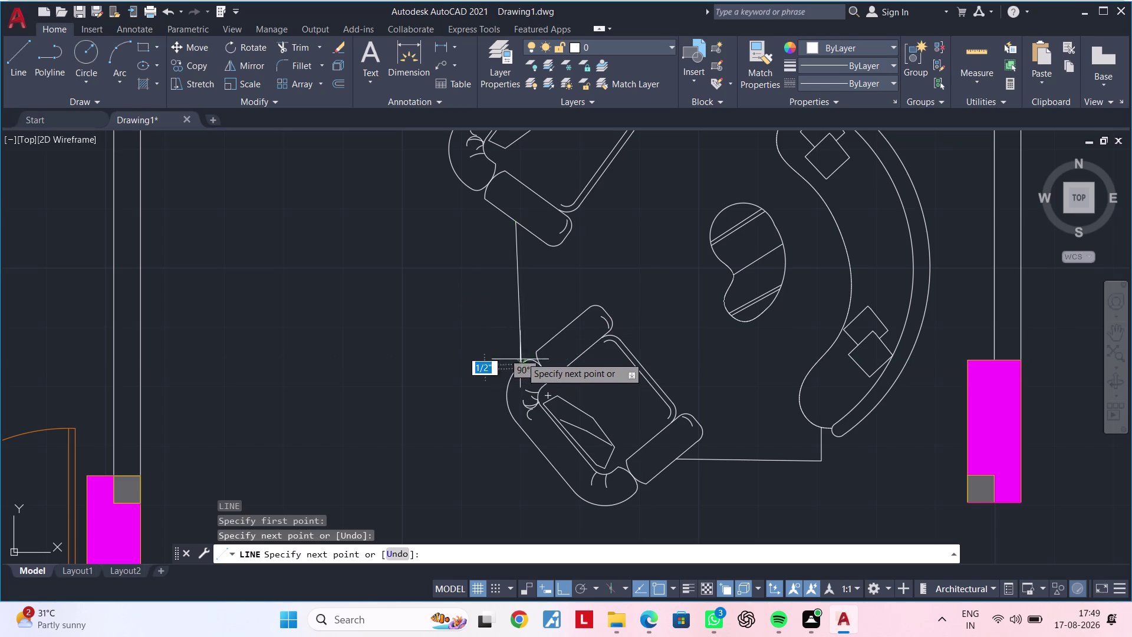
key(Escape)
key(Escape)
click(517, 305)
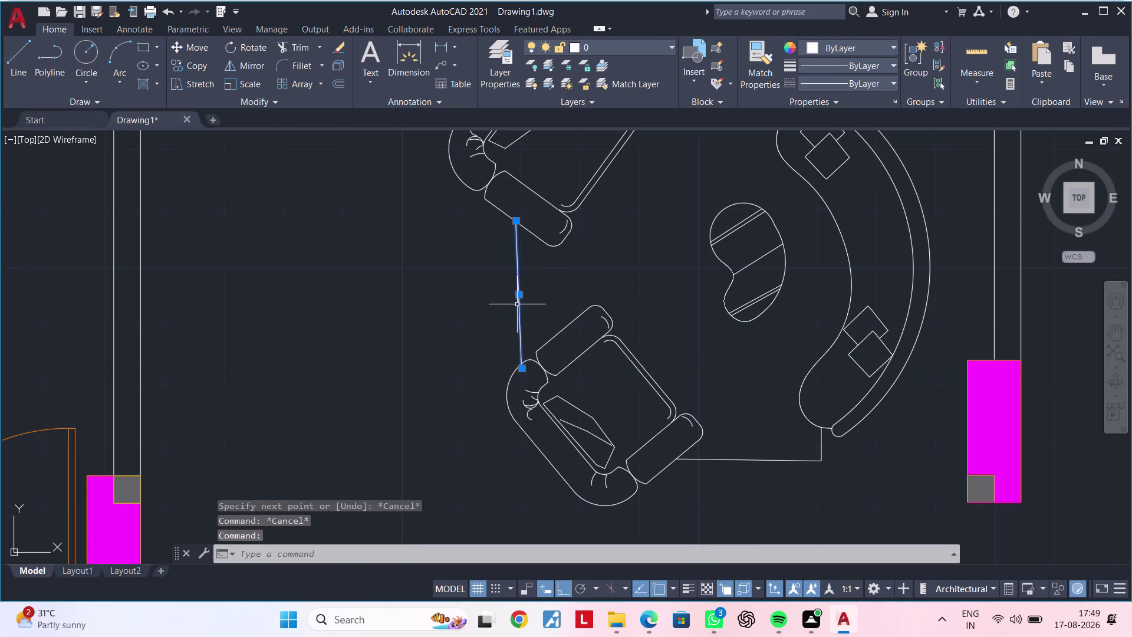
key(Delete)
scroll(down, 3)
middle_drag(517, 304, 547, 307)
key(Escape)
key(Escape)
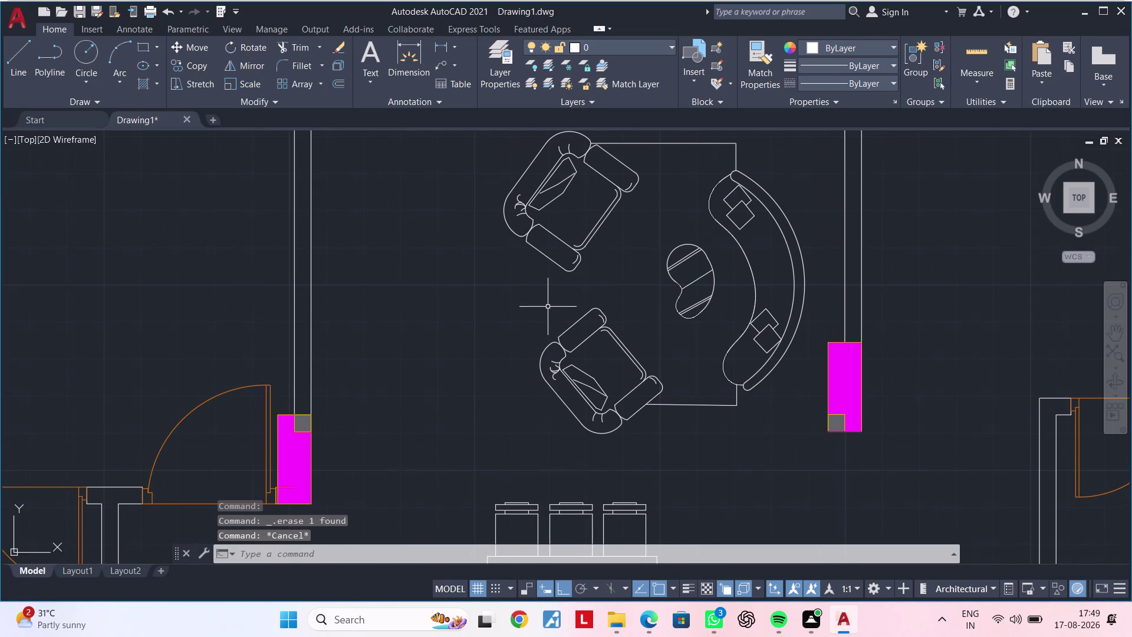
key(Escape)
Redraw the left edge from the upper armchair to the lower armchair.
text(L)
key(space)
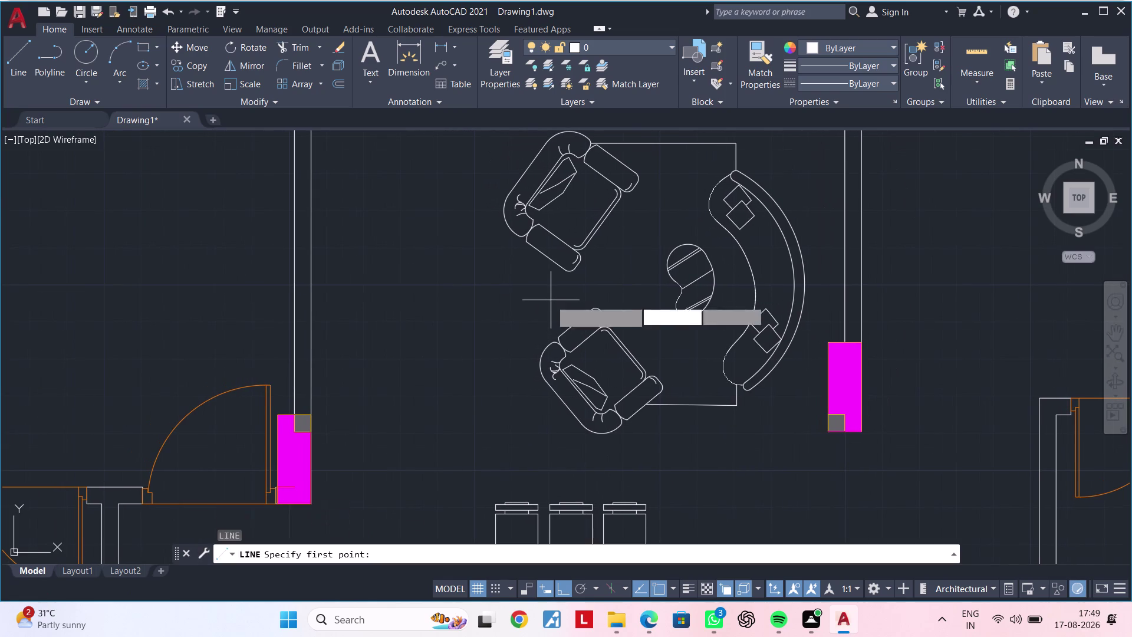
scroll(up, 3)
click(541, 237)
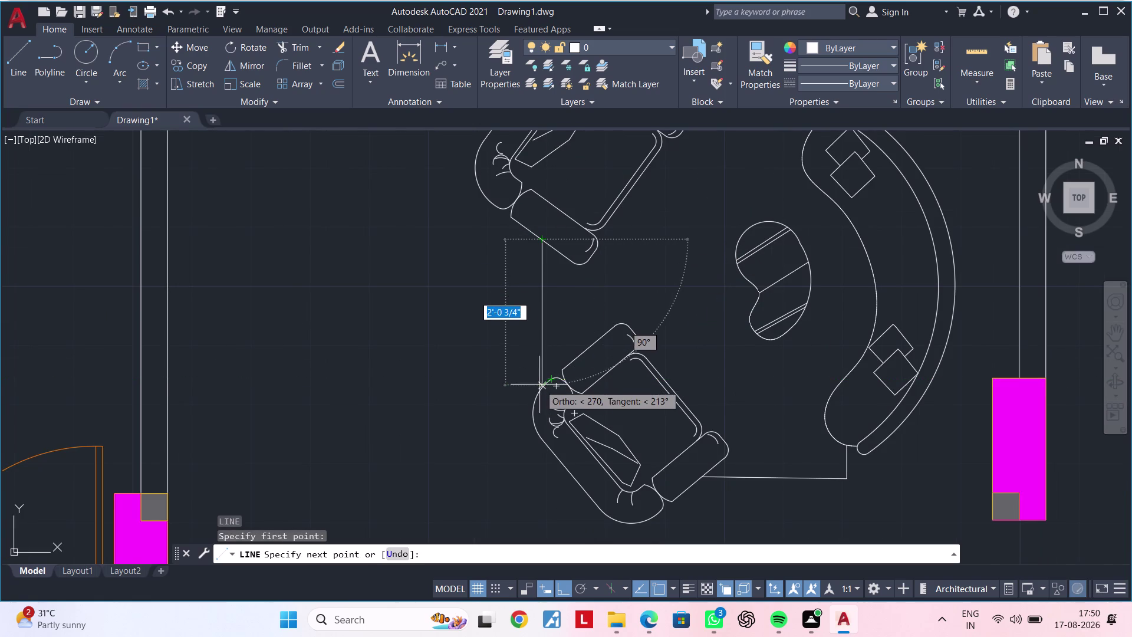
click(540, 384)
key(Escape)
scroll(down, 3)
key(Escape)
scroll(down, 3)
middle_drag(604, 328, 615, 323)
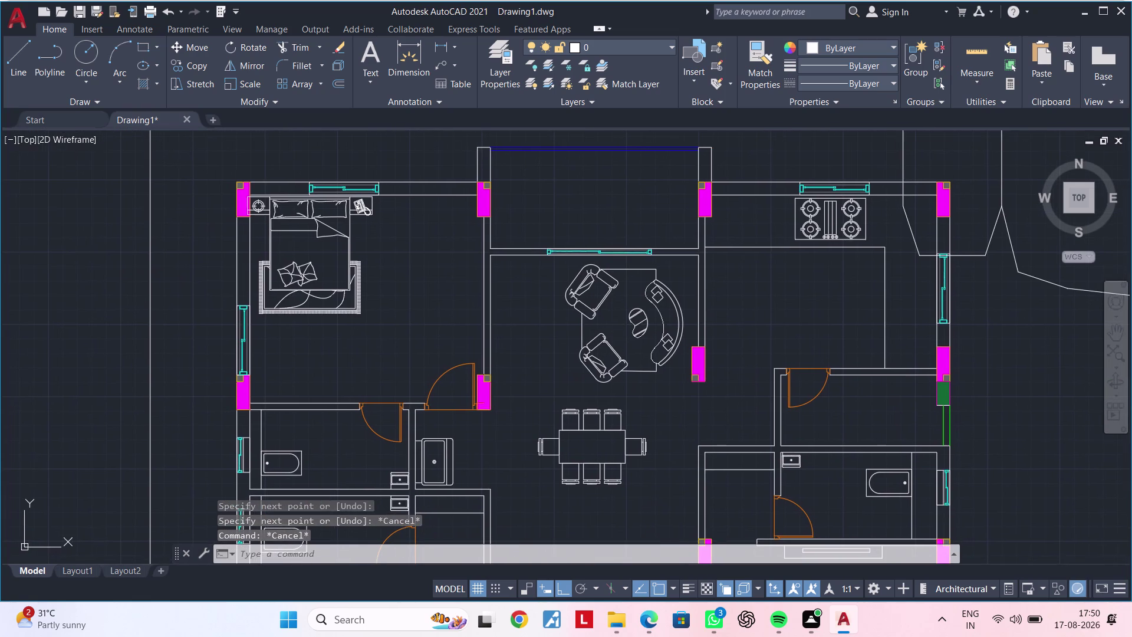
key(Escape)
key(Escape)
key(Escape)
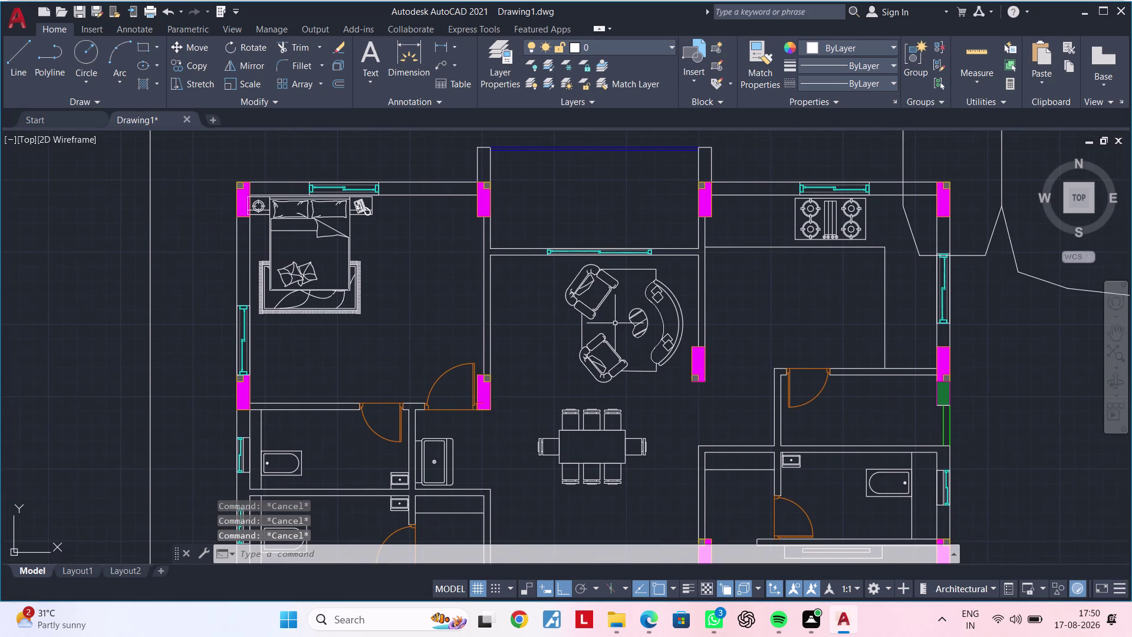
middle_drag(661, 403, 695, 397)
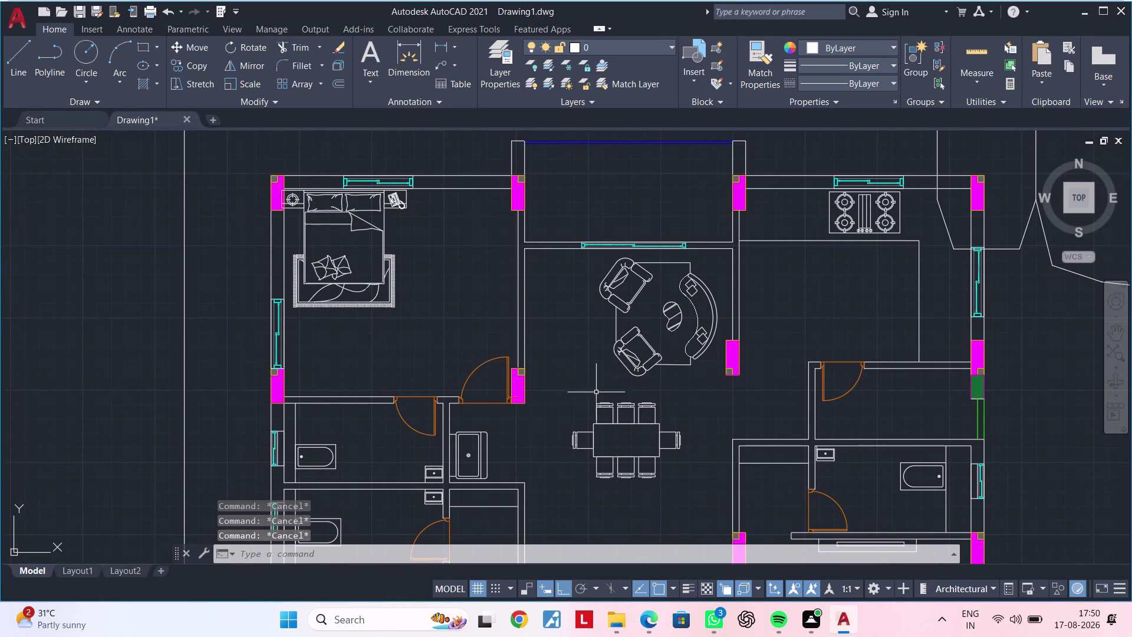
middle_drag(659, 408, 620, 379)
scroll(down, 3)
scroll(down, 3)
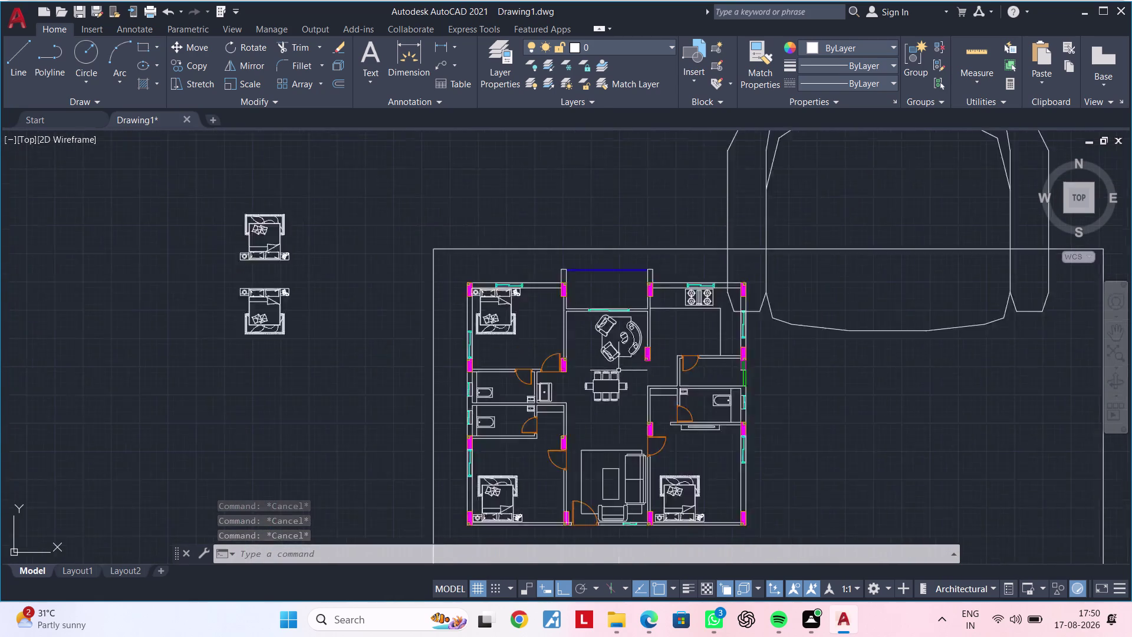
scroll(down, 3)
scroll(down, 3)
middle_drag(672, 387, 730, 371)
middle_drag(621, 413, 837, 331)
scroll(down, 3)
middle_drag(729, 372, 790, 345)
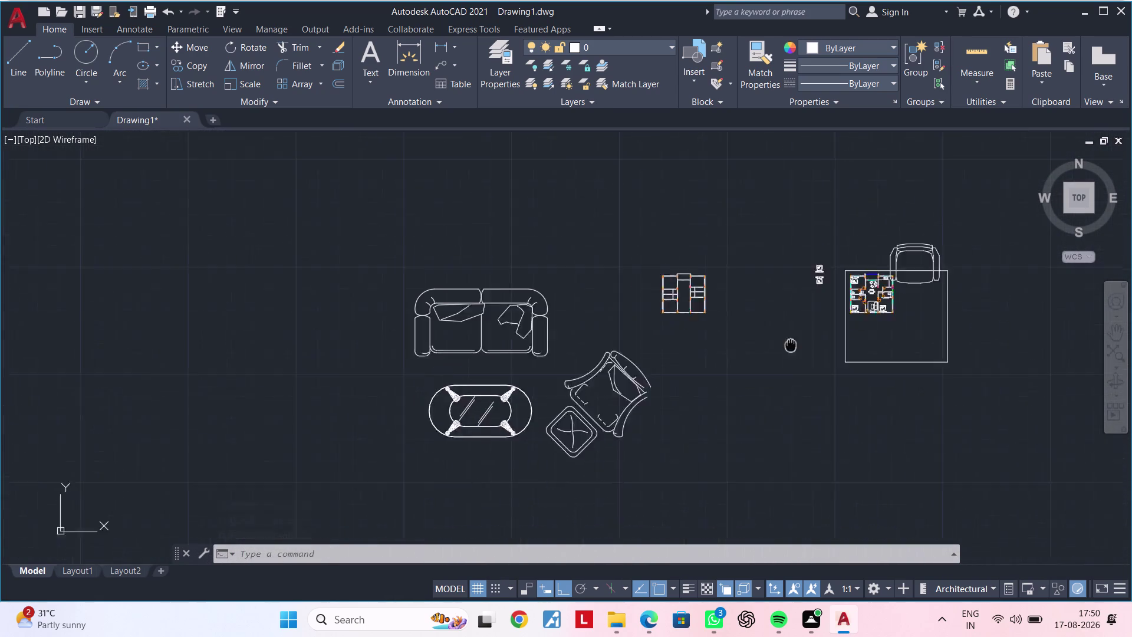
middle_drag(790, 345, 820, 332)
scroll(down, 3)
scroll(up, 3)
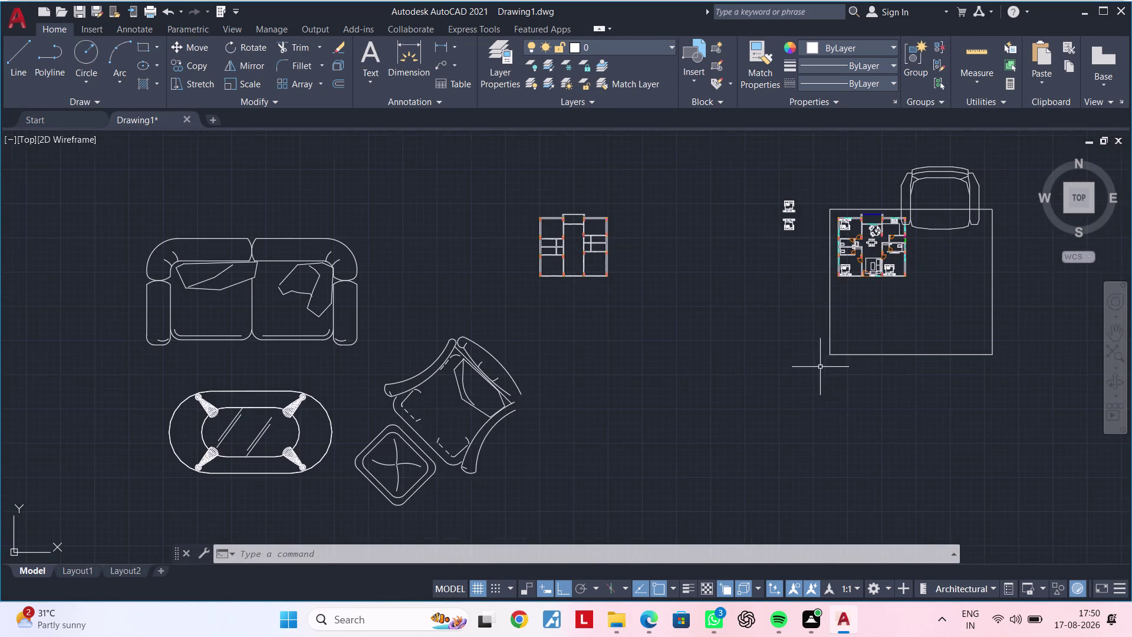
middle_drag(885, 354, 723, 479)
scroll(up, 3)
scroll(up, 3)
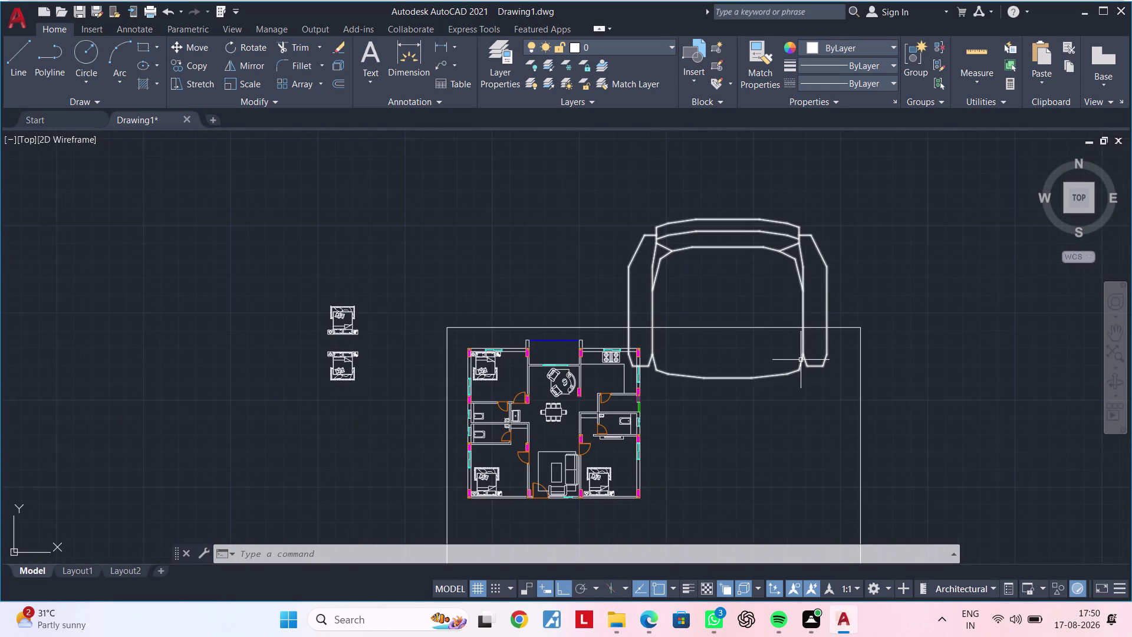
click(801, 360)
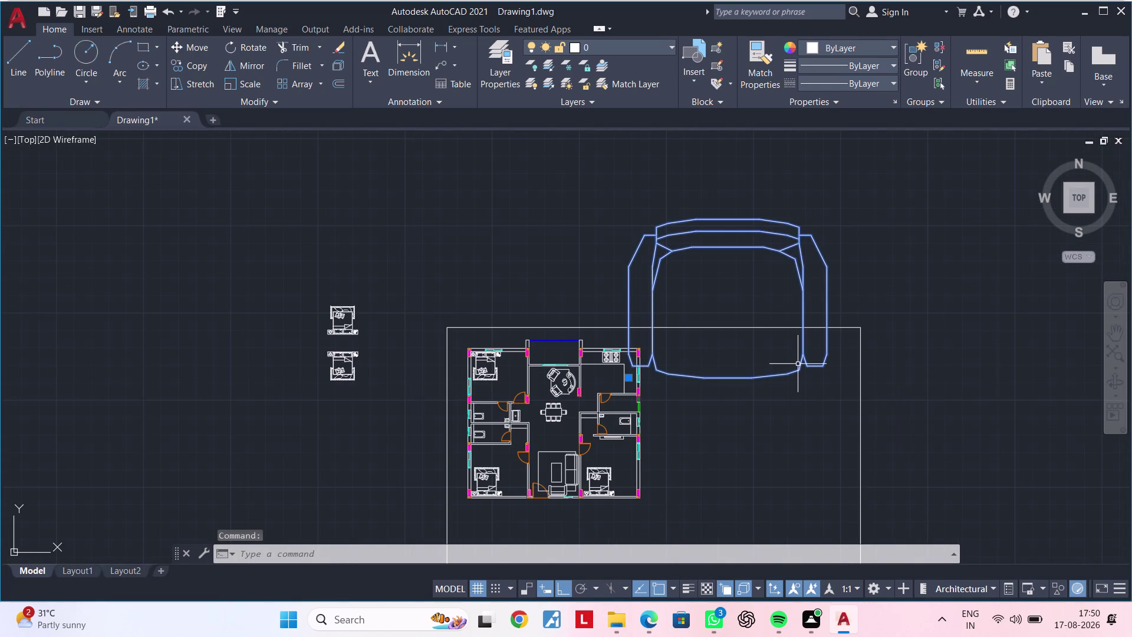
Begin scaling the armchair, then cancel and pan to the loose armchair.
text(SC)
key(space)
click(797, 364)
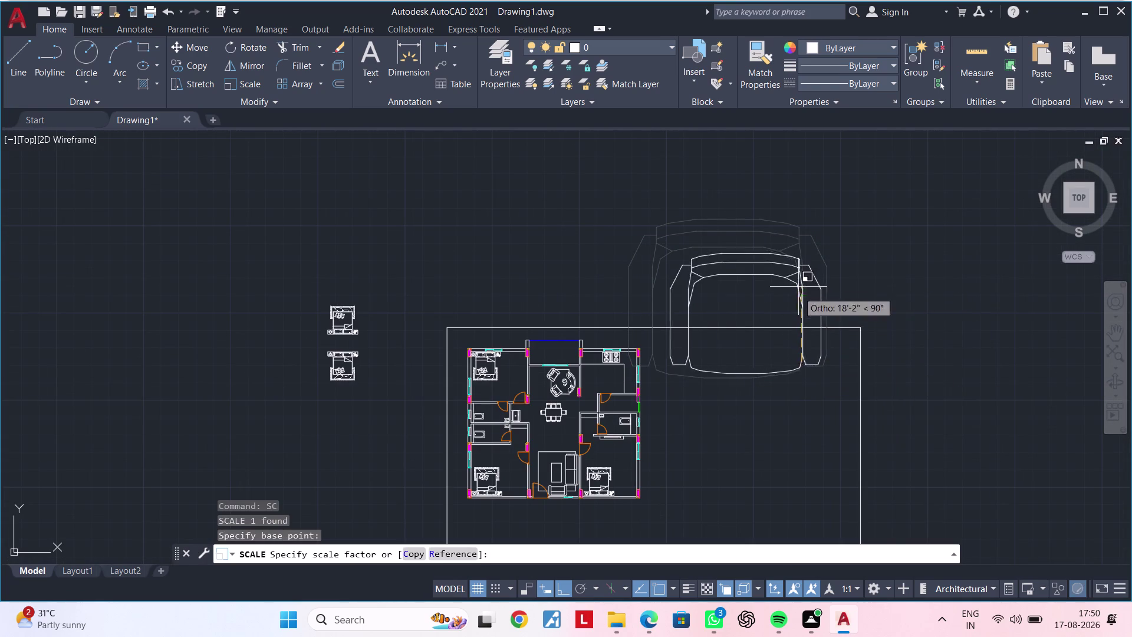
click(797, 344)
scroll(up, 3)
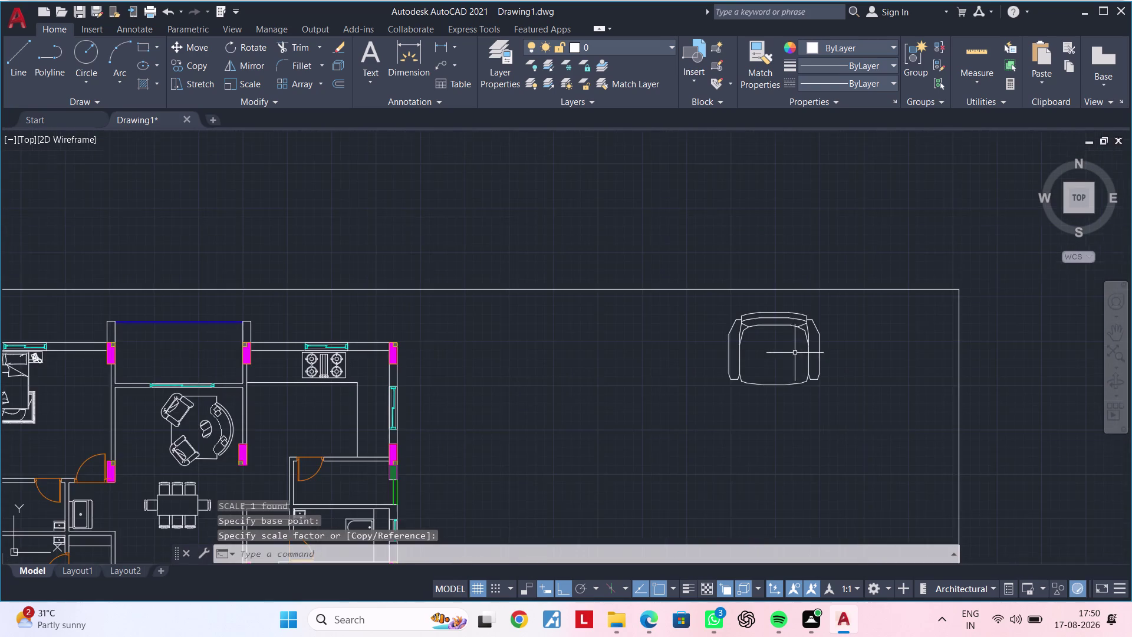
middle_drag(786, 367, 884, 396)
key(Escape)
Rotate the loose armchair 270 degrees with RO.
click(839, 368)
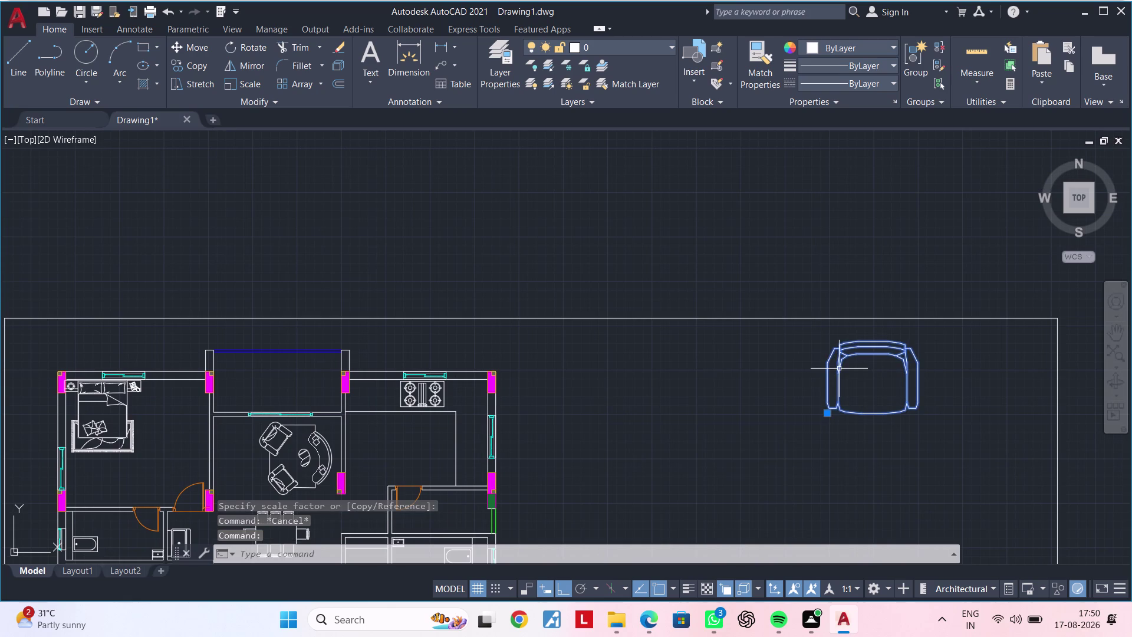
text(RO)
key(space)
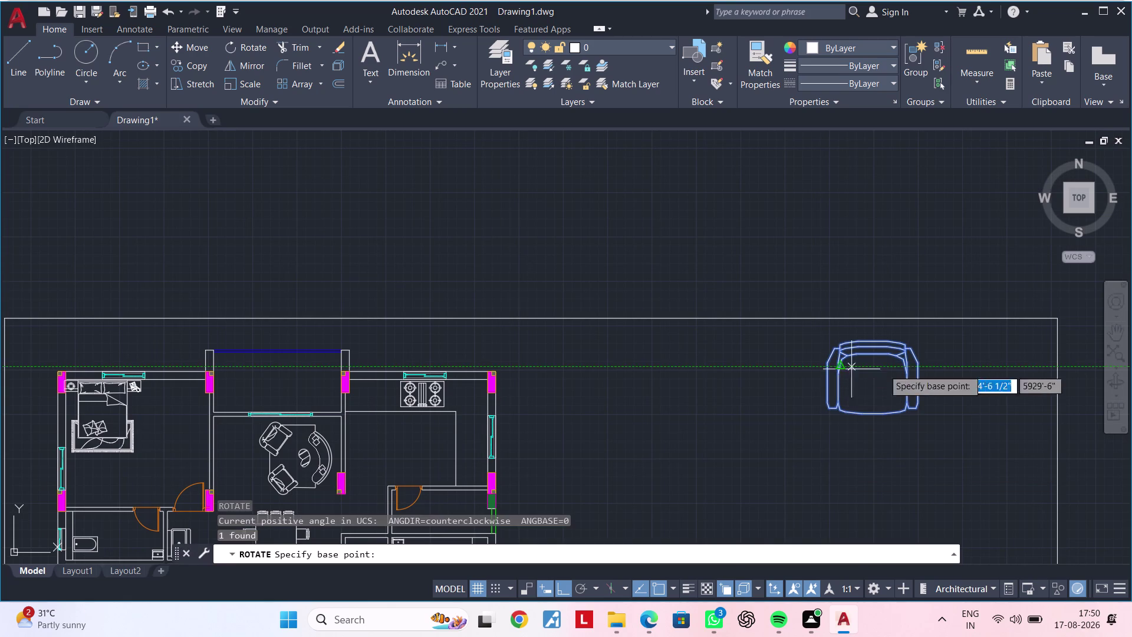
click(916, 361)
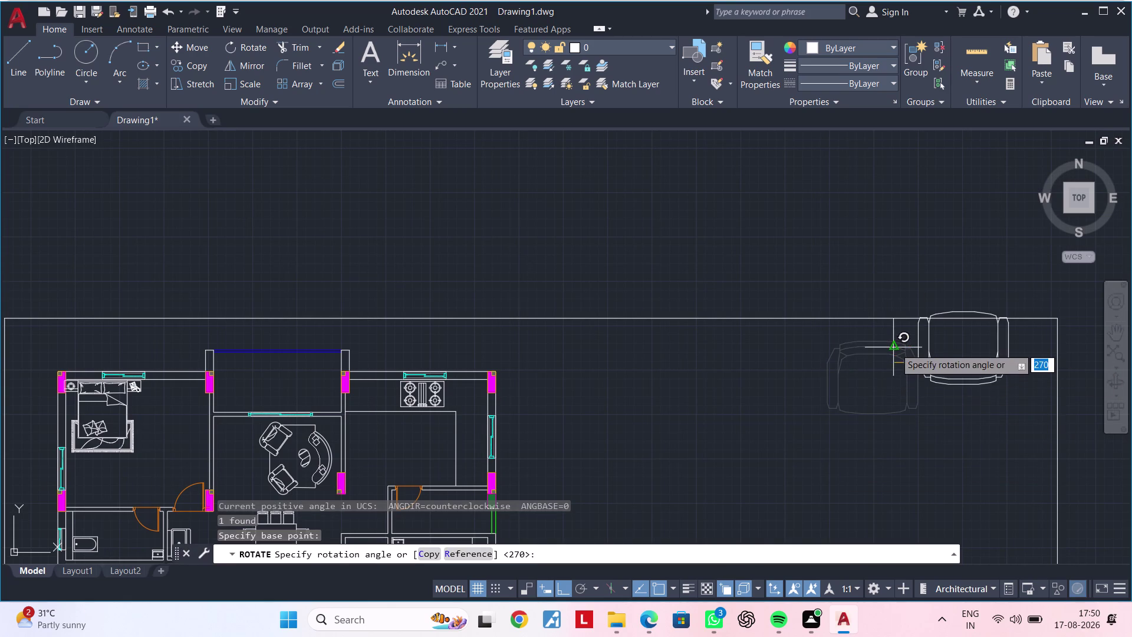
click(948, 301)
key(Escape)
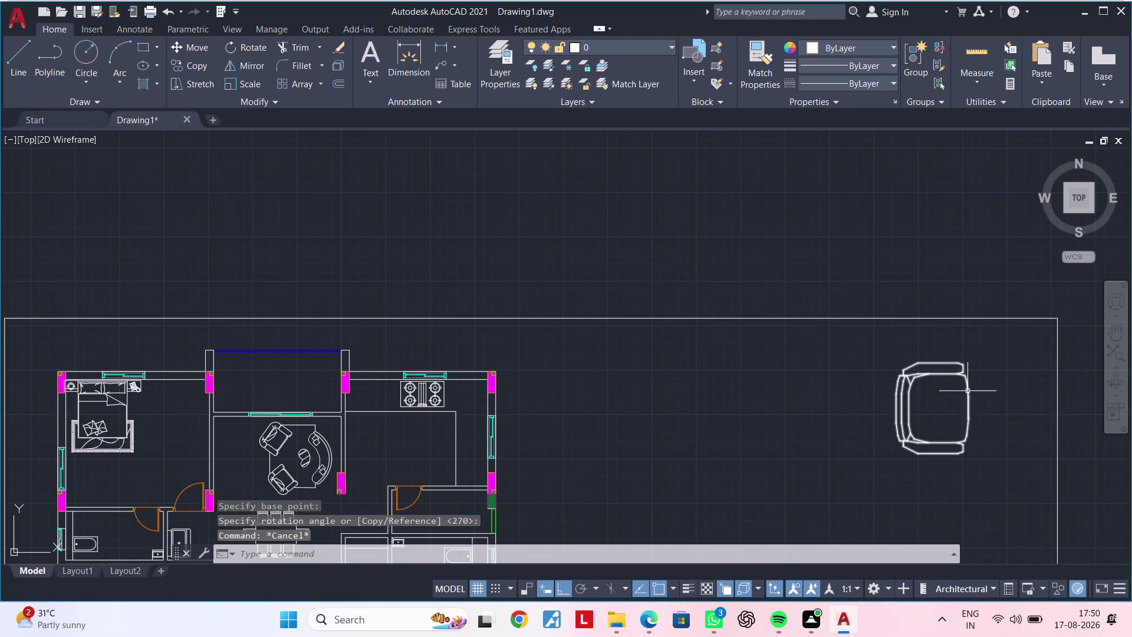
Select the rotated armchair and pick its base point for moving.
click(970, 389)
key(m)
key(space)
click(965, 390)
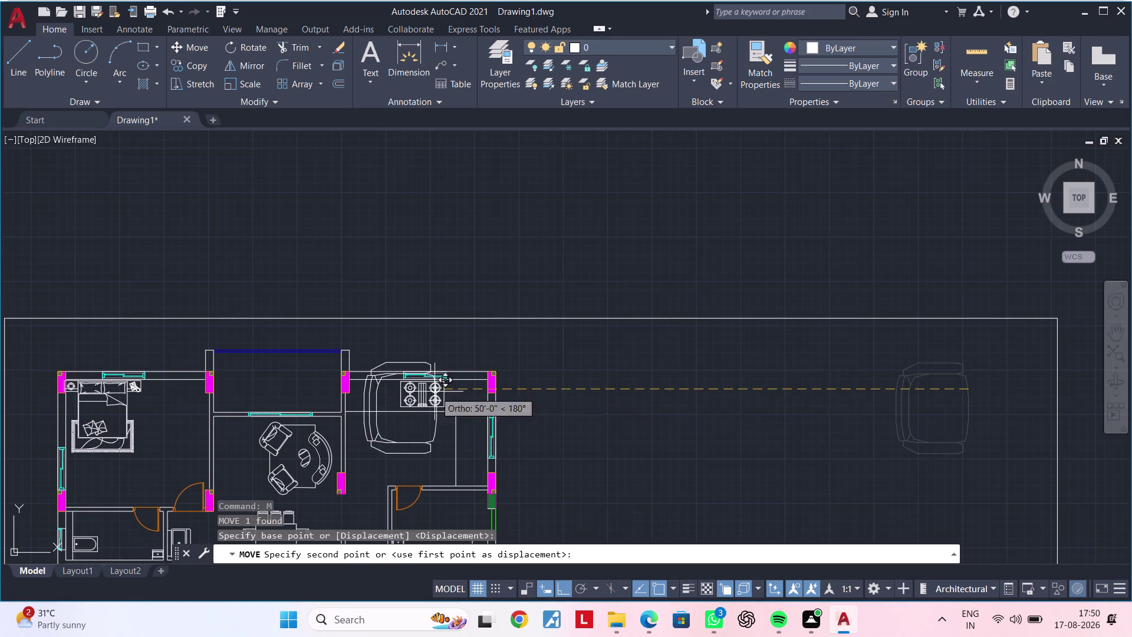
Drop the armchair into the small top room.
middle_drag(385, 389, 757, 386)
scroll(up, 3)
click(635, 359)
key(Escape)
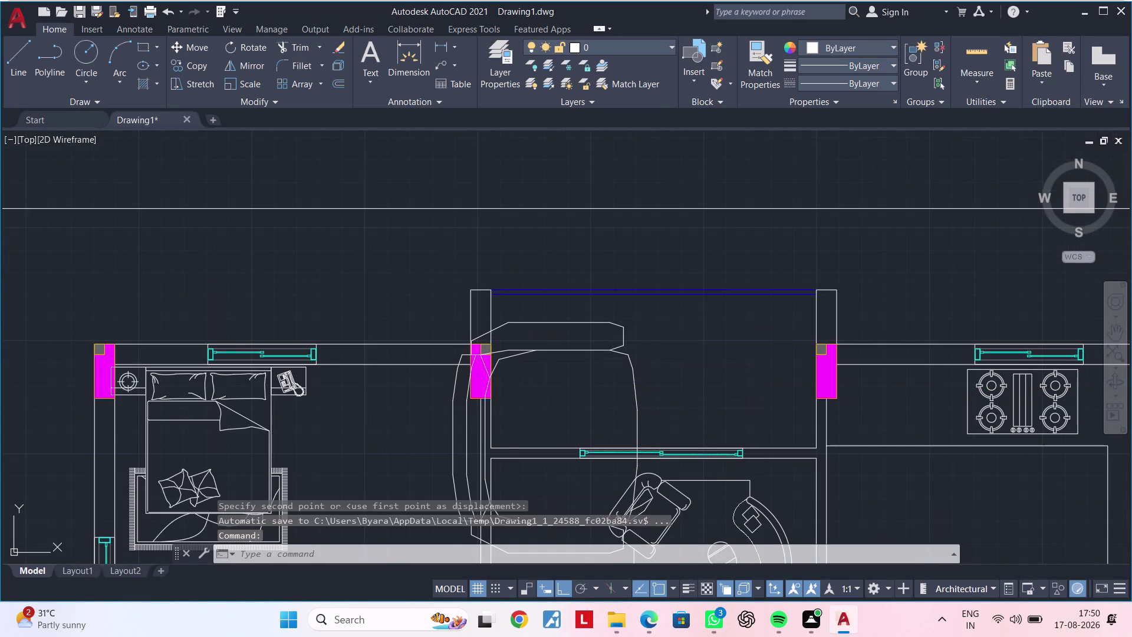
Scale the oversized armchair down to a realistic size.
click(632, 360)
text(SC)
key(space)
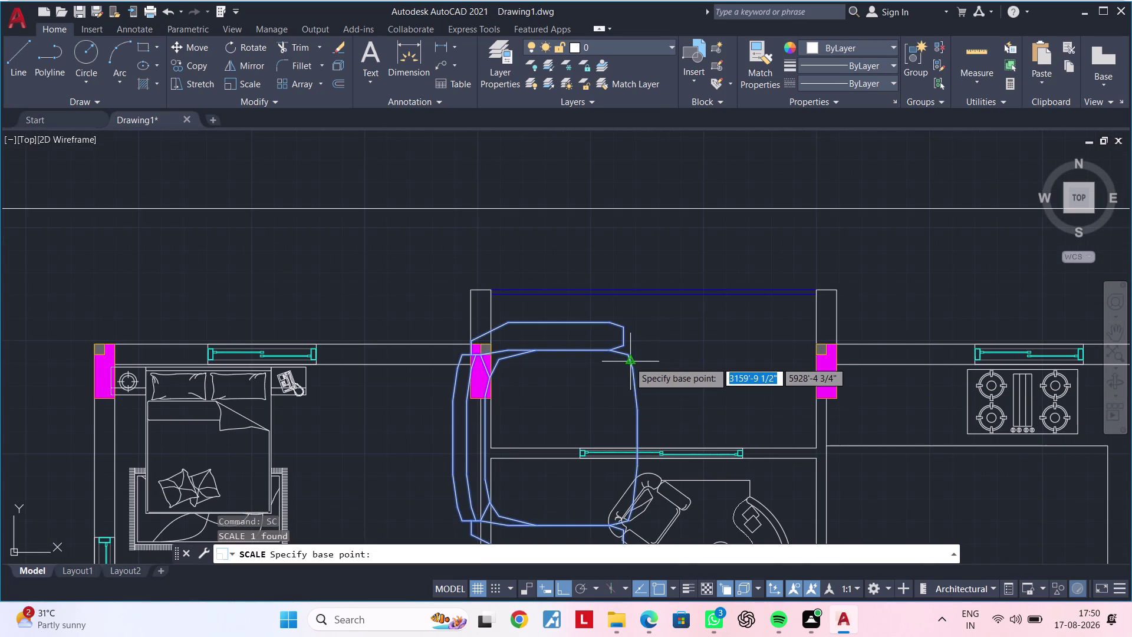
click(629, 362)
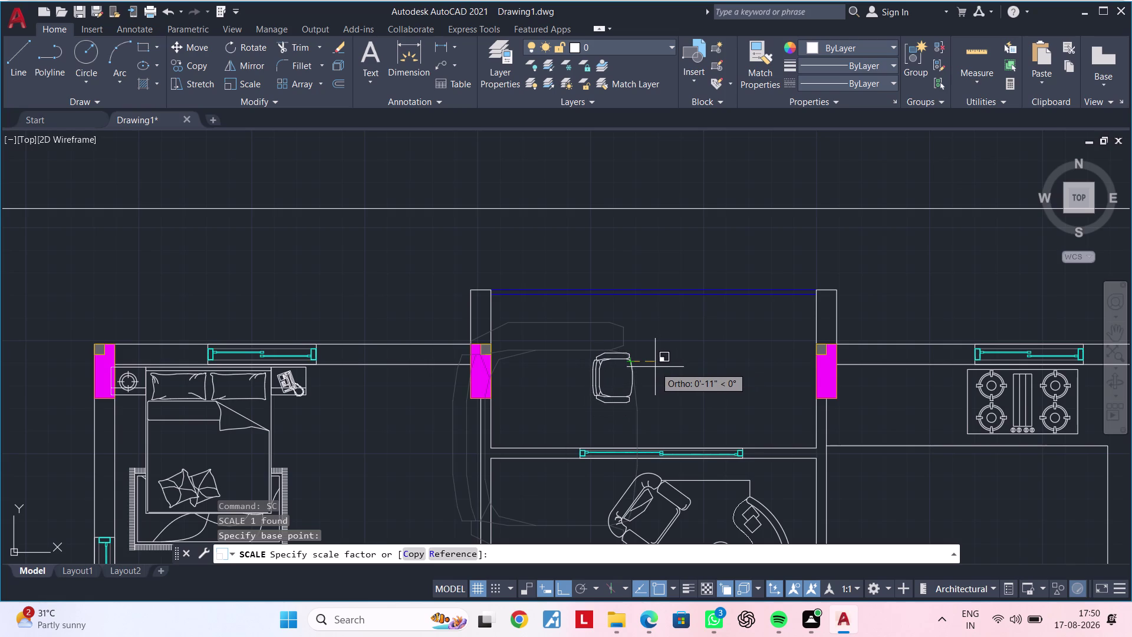
click(655, 367)
Move the shrunken armchair to the room's upper-left corner.
click(630, 370)
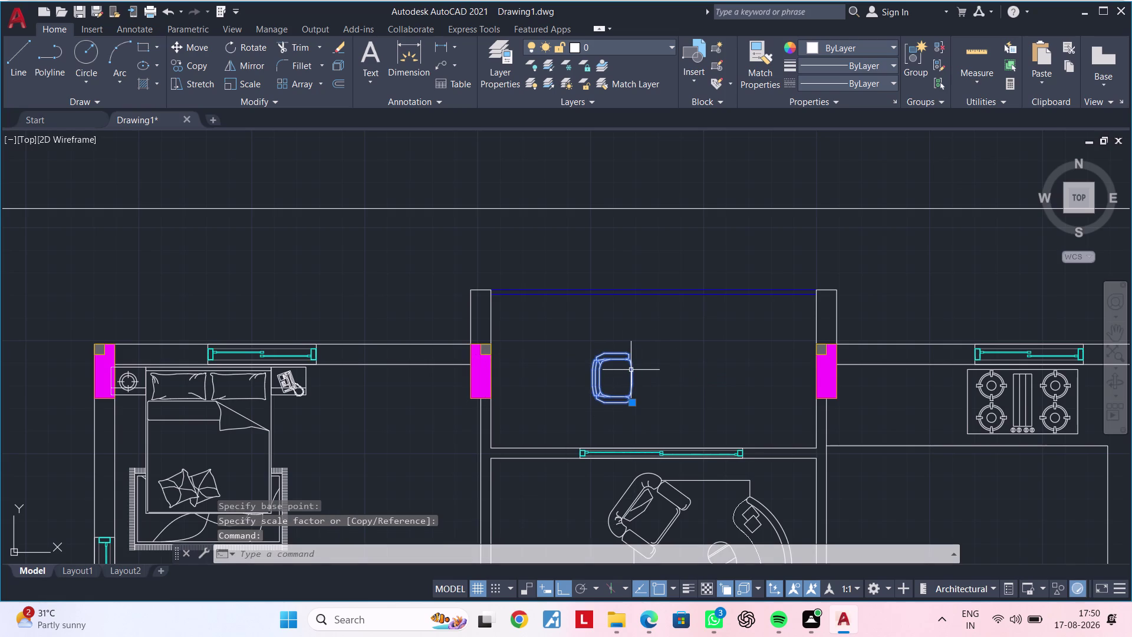
key(m)
key(space)
click(609, 370)
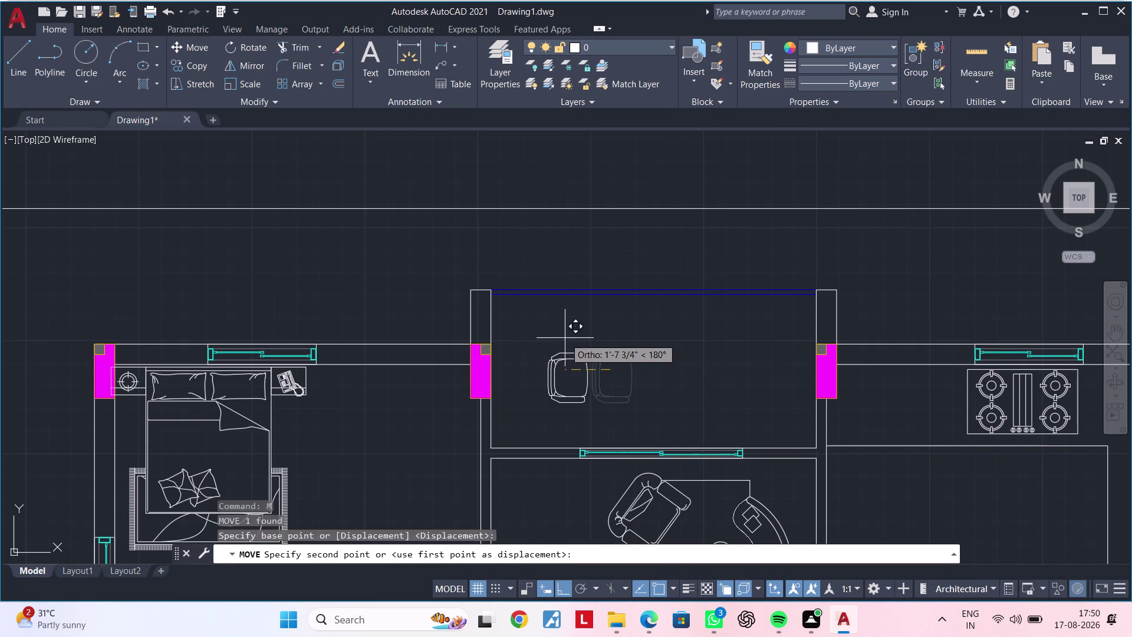
click(560, 581)
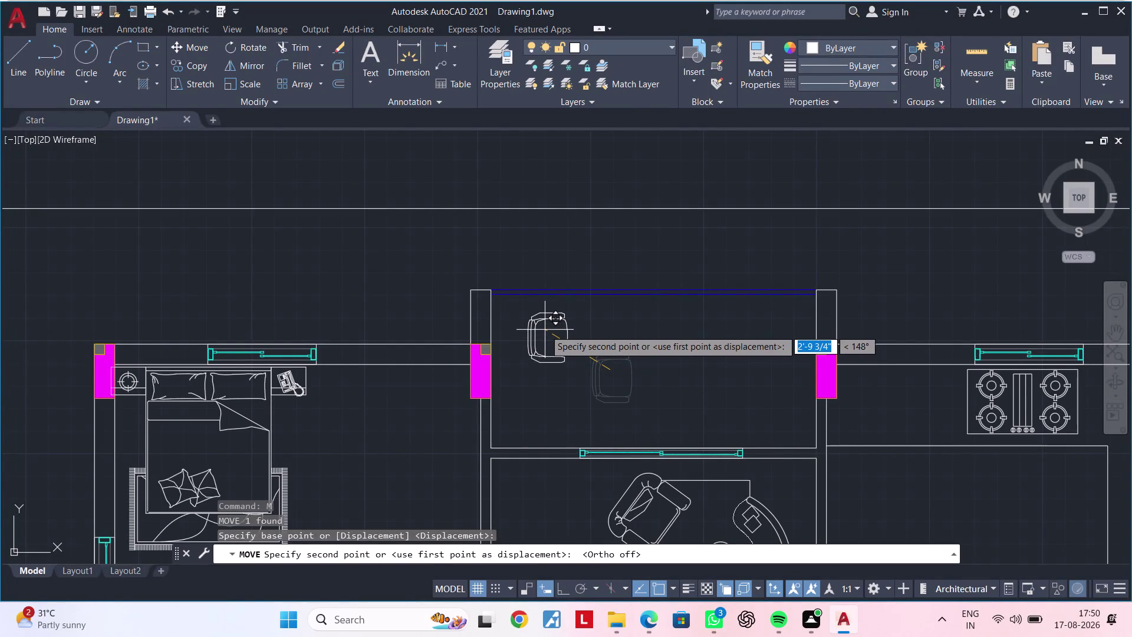
click(545, 324)
key(Escape)
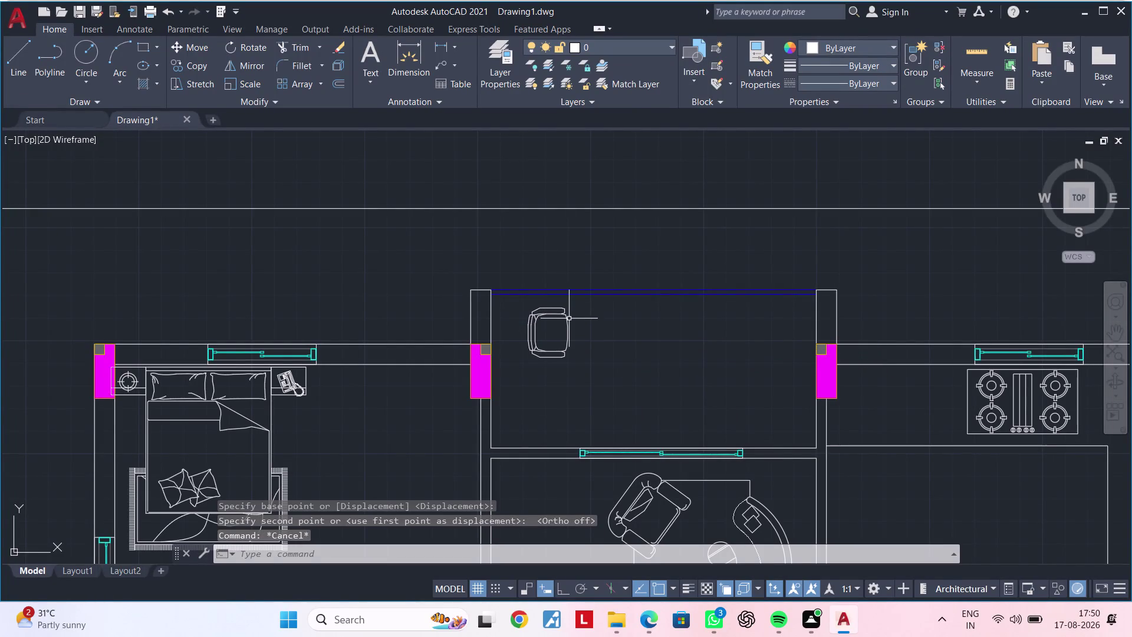
Rotate the armchair about its corner to a diagonal angle.
click(569, 319)
text(RO)
key(space)
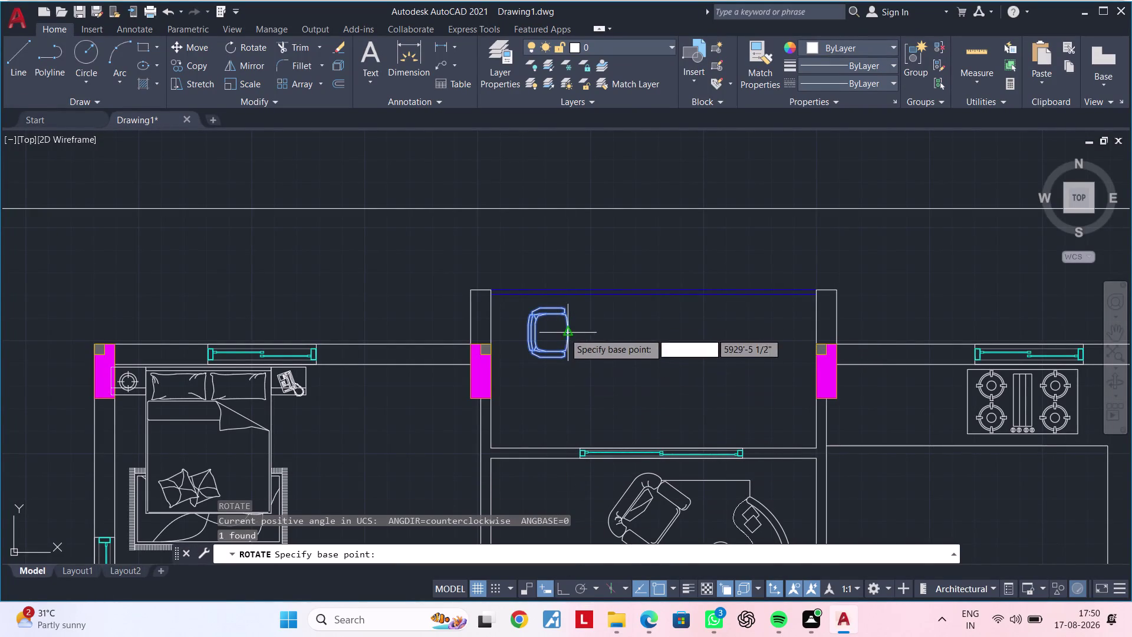
click(548, 316)
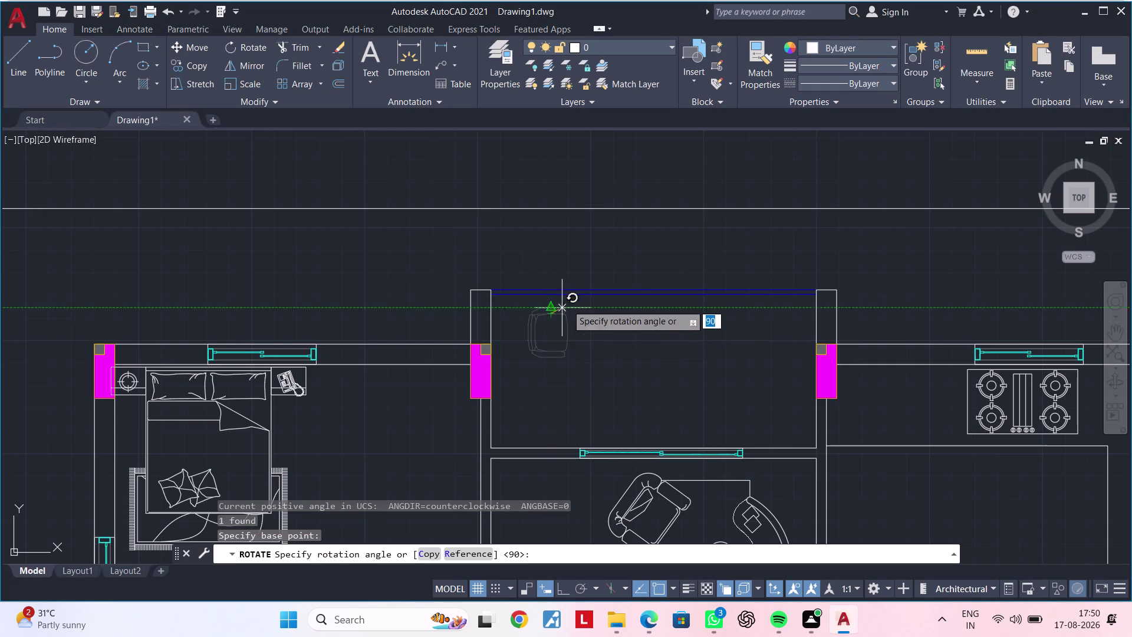
click(597, 356)
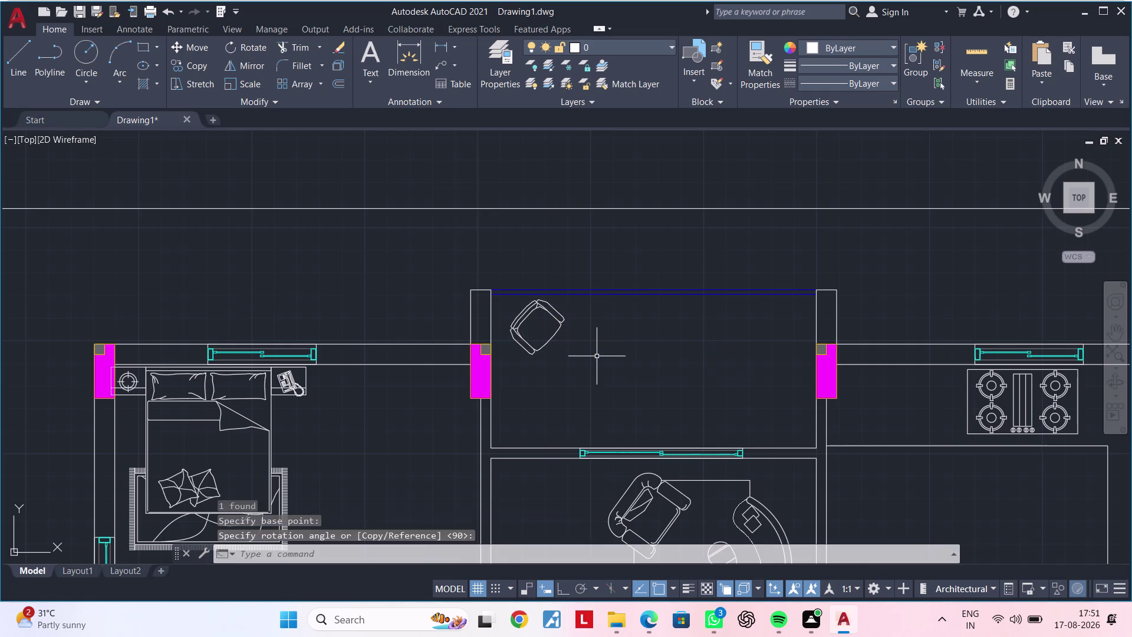
scroll(up, 3)
scroll(down, 3)
middle_drag(565, 357, 595, 419)
key(Escape)
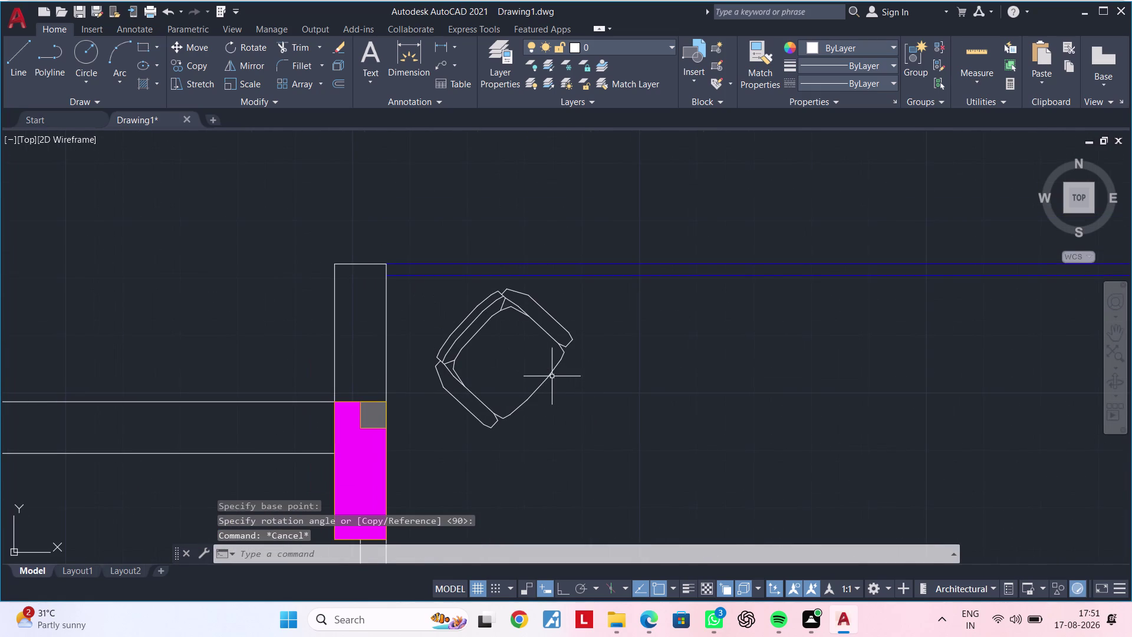
Reselect the angled armchair and pan back to the top room.
click(551, 374)
scroll(down, 3)
middle_drag(589, 381, 581, 334)
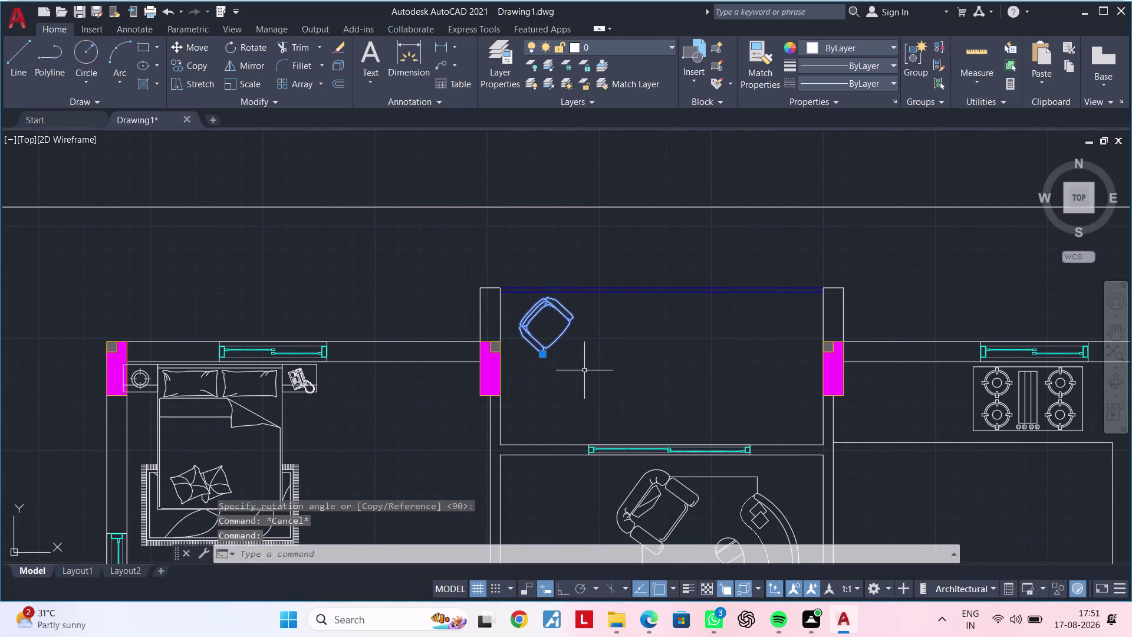
Mirror the armchair across a horizontal line to make a second copy below it.
text(MI)
key(space)
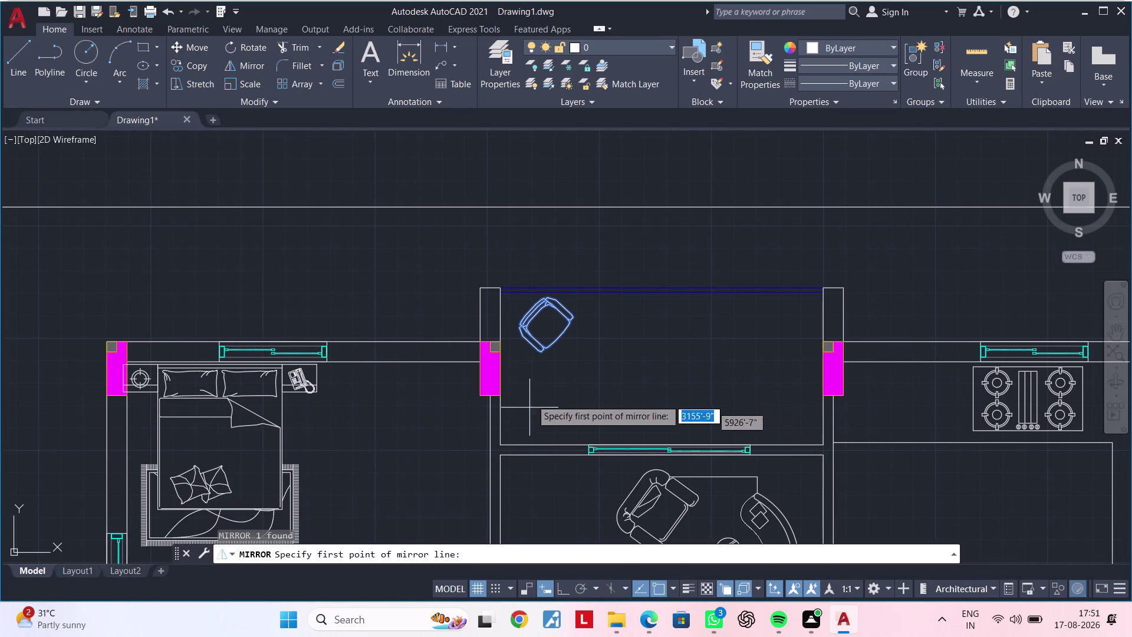
click(532, 386)
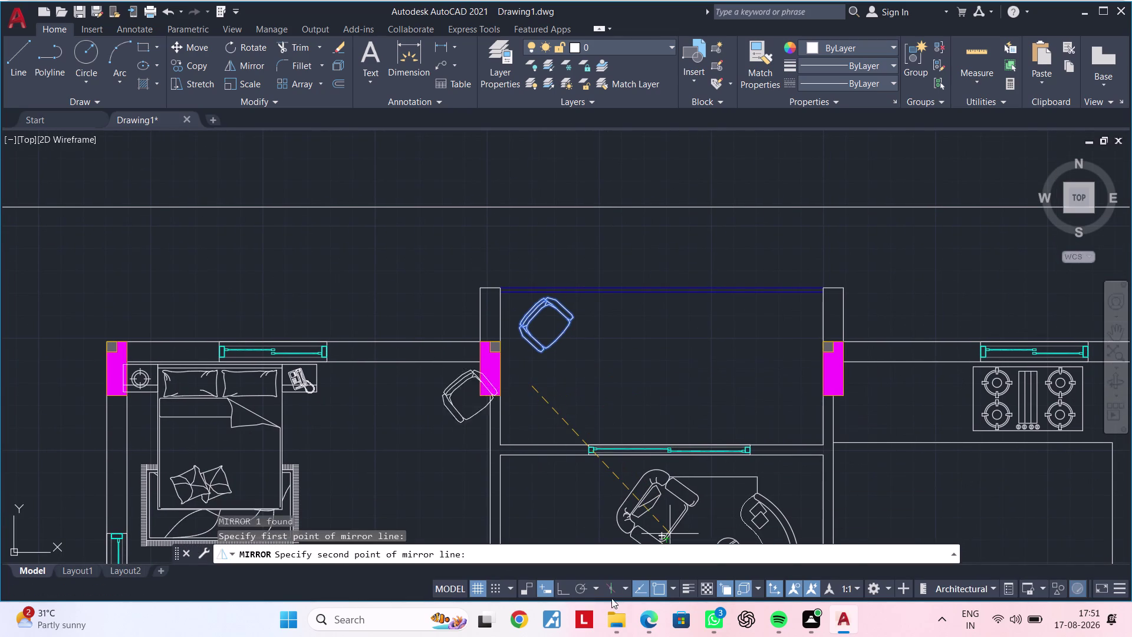
click(561, 593)
click(685, 388)
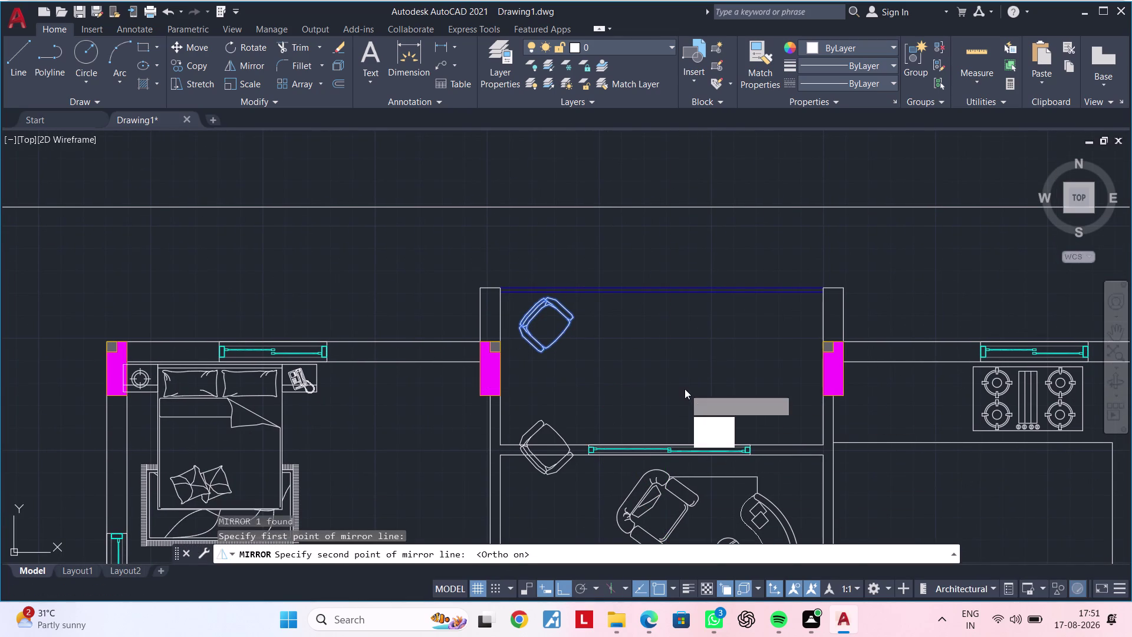
drag(714, 442, 684, 388)
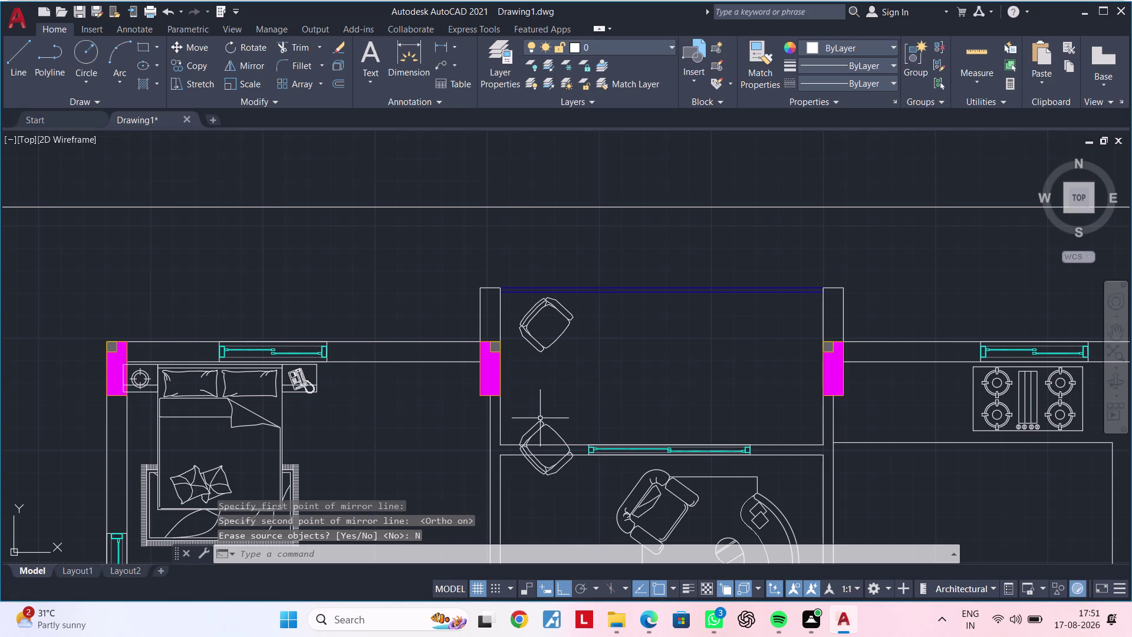
click(540, 422)
Move the mirrored armchair up so it sits just beneath the first one.
key(m)
key(space)
click(546, 421)
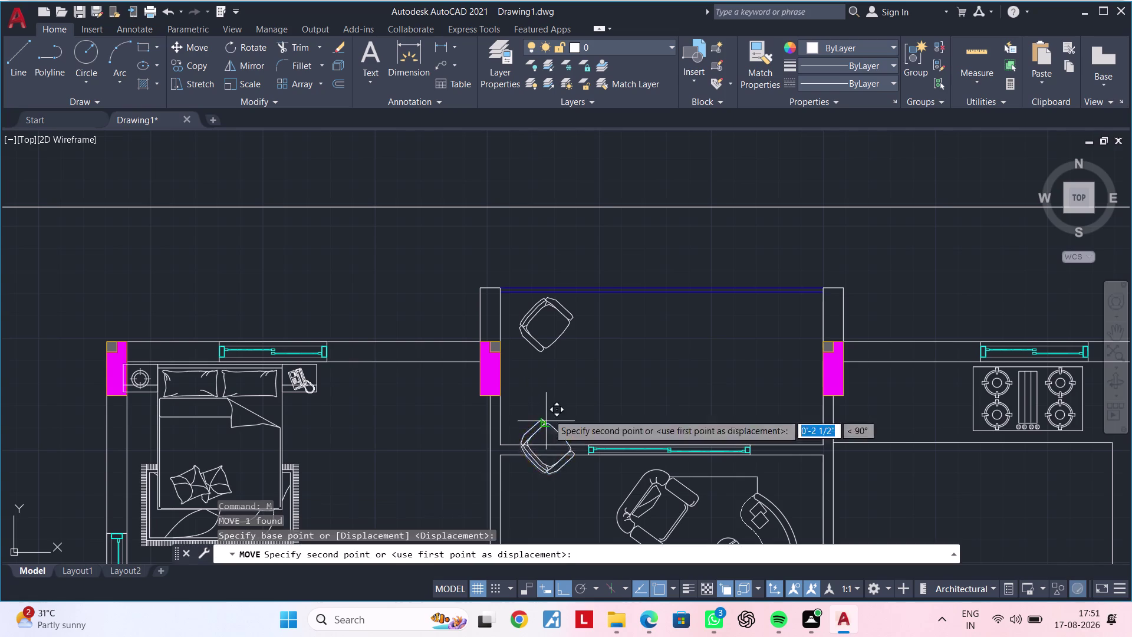
click(554, 365)
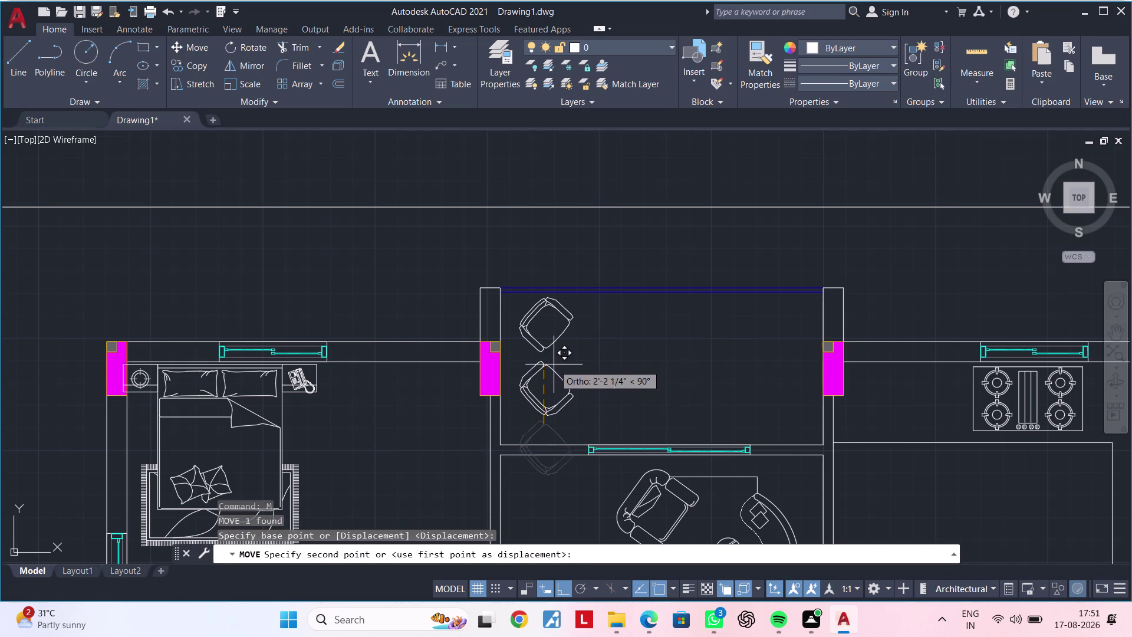
middle_drag(599, 368, 584, 384)
key(Escape)
key(Escape)
key(Escape)
text(C)
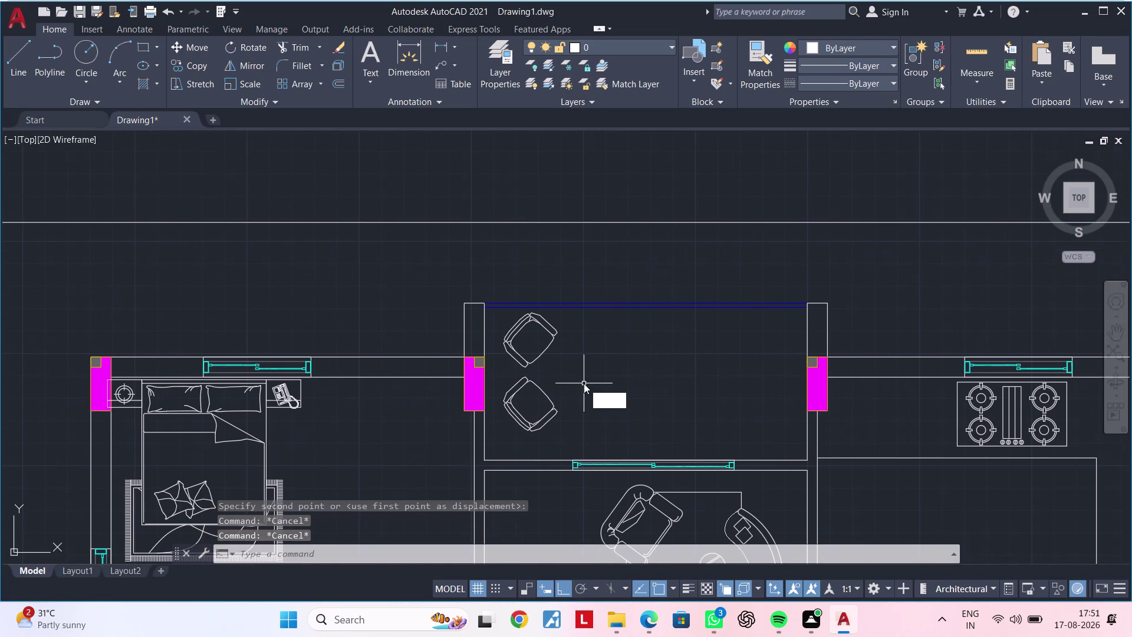
key(space)
Draw a small round table circle beside the two armchairs.
click(574, 368)
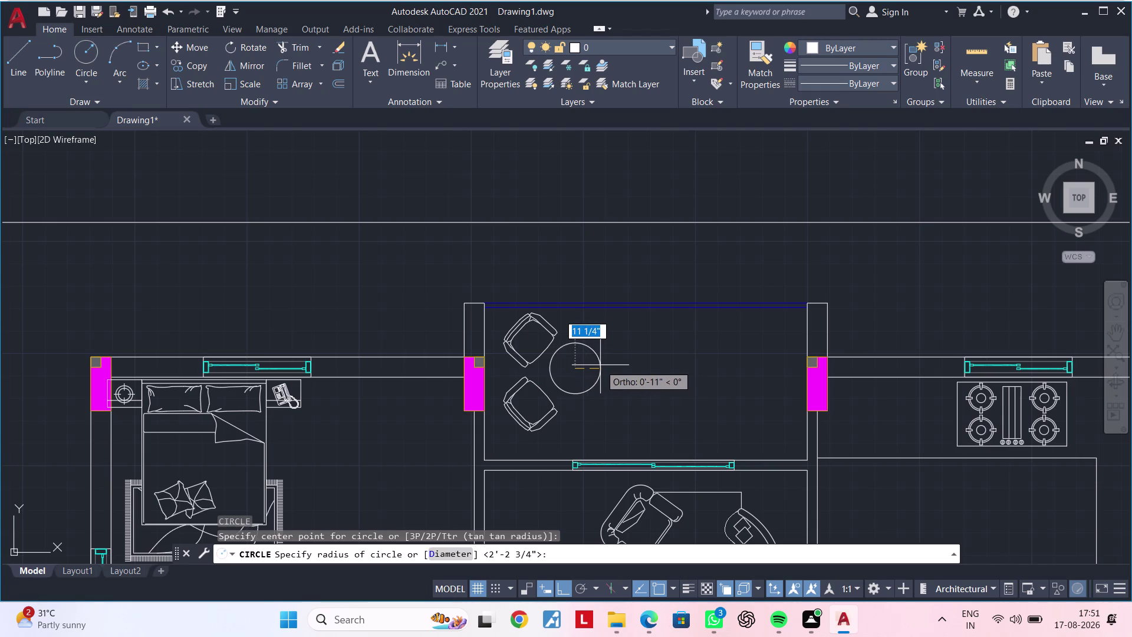
click(597, 365)
key(Escape)
scroll(down, 3)
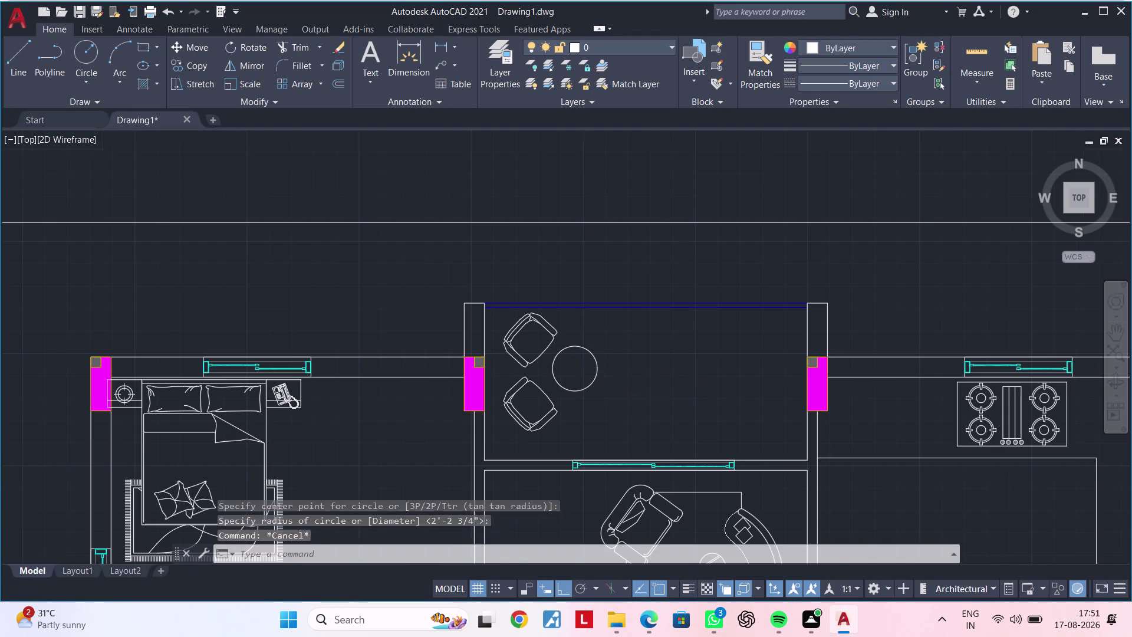
scroll(down, 3)
Pan and zoom across the floor plan toward the bedroom and top room.
middle_click(623, 378)
middle_drag(652, 357, 659, 353)
key(Escape)
middle_drag(625, 405, 663, 347)
key(Escape)
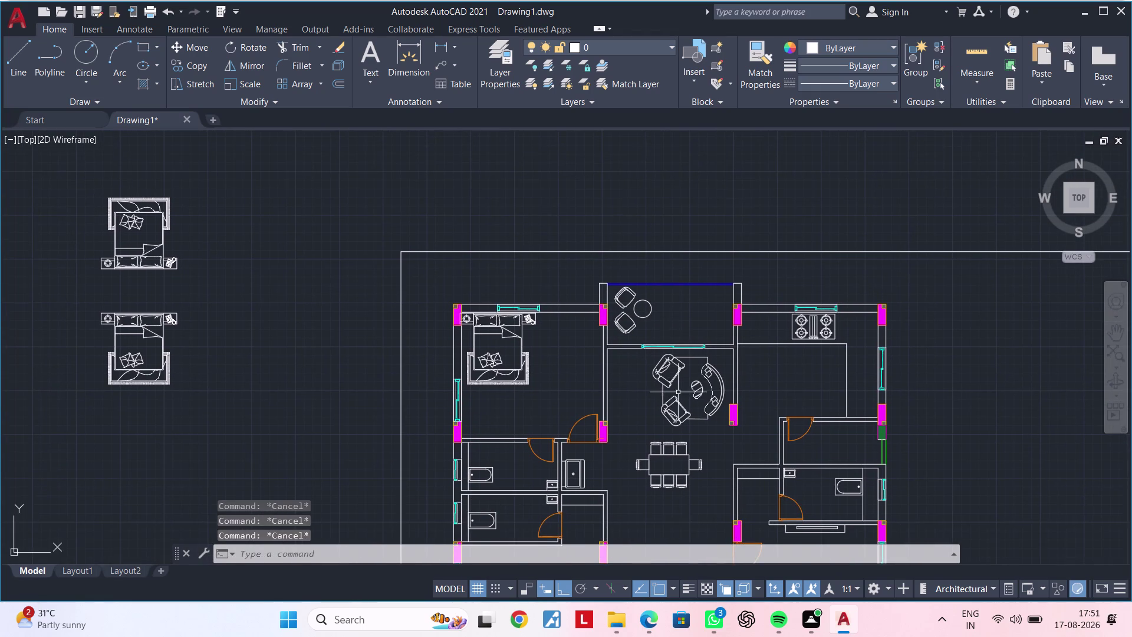
middle_drag(675, 393, 664, 331)
scroll(down, 3)
middle_drag(656, 376, 627, 341)
key(Escape)
key(Escape)
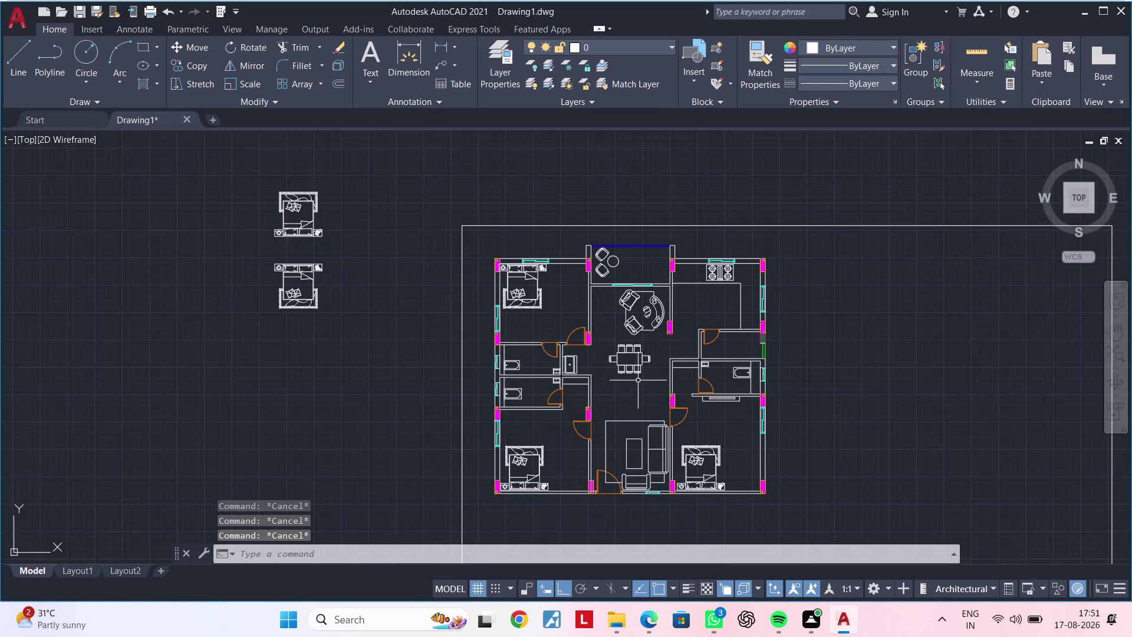
middle_drag(638, 380, 727, 369)
key(Escape)
scroll(up, 3)
middle_drag(698, 296, 660, 352)
key(Escape)
key(Escape)
key(Escape)
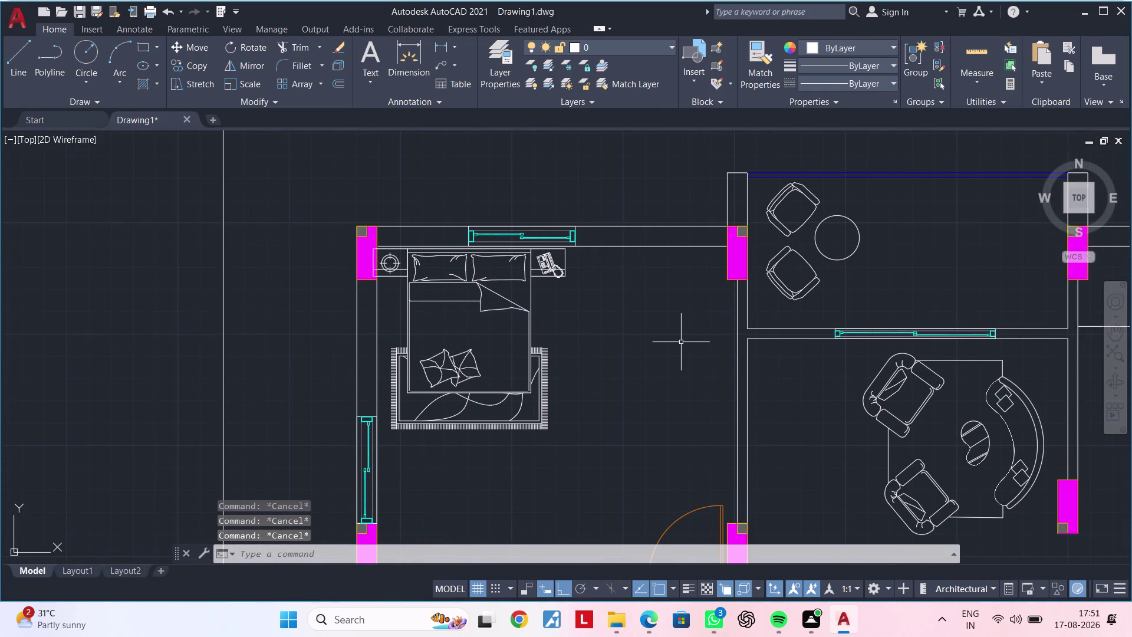
key(l)
key(space)
key(Escape)
key(Escape)
key(Escape)
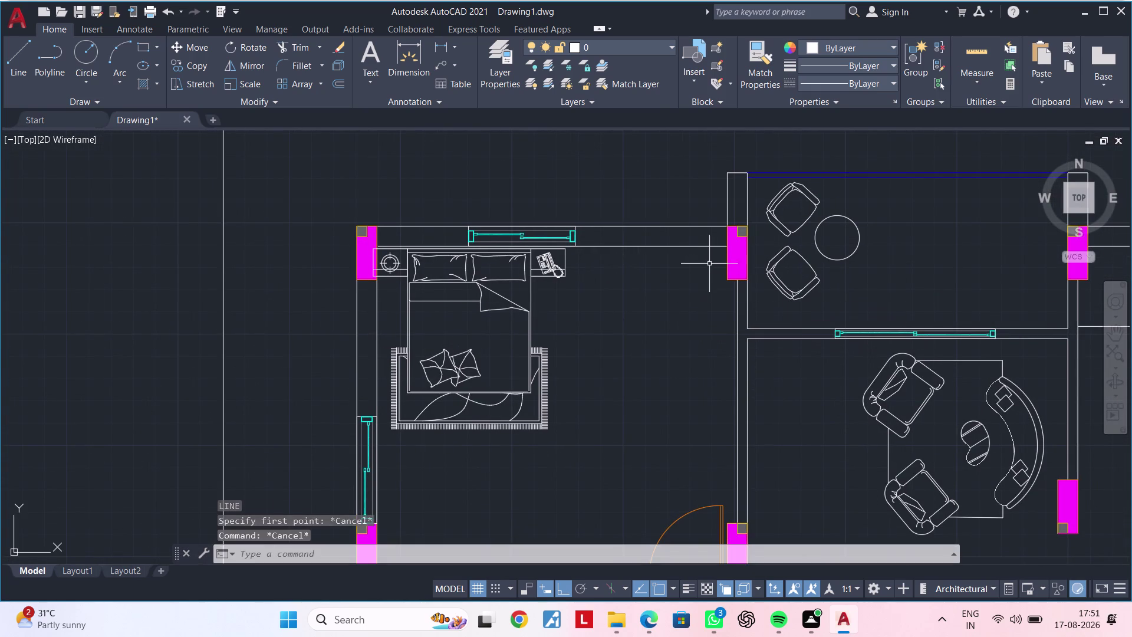
Start a rectangle at the top bedroom wall and size it by dimensions.
key(r)
text(EC)
key(space)
scroll(up, 3)
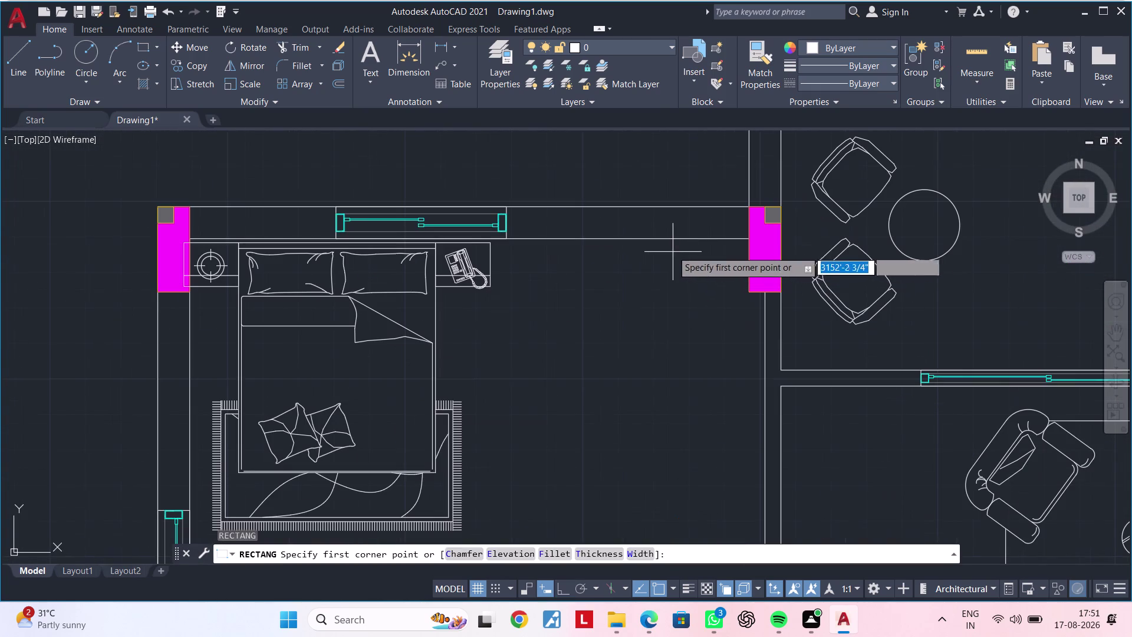
click(751, 242)
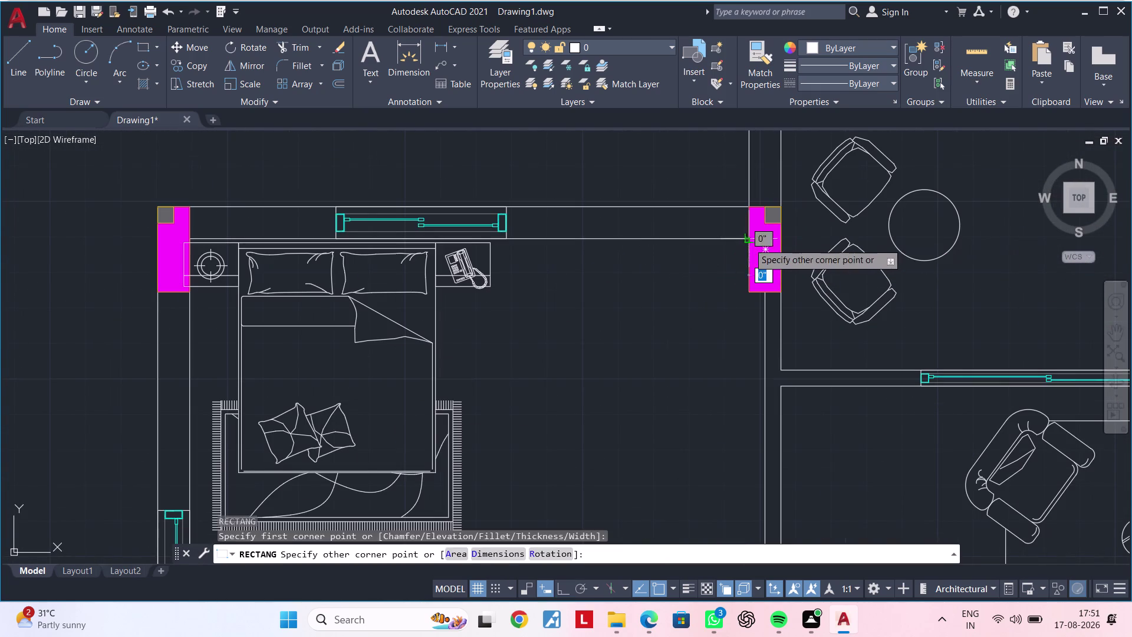
scroll(down, 3)
middle_drag(698, 348, 695, 321)
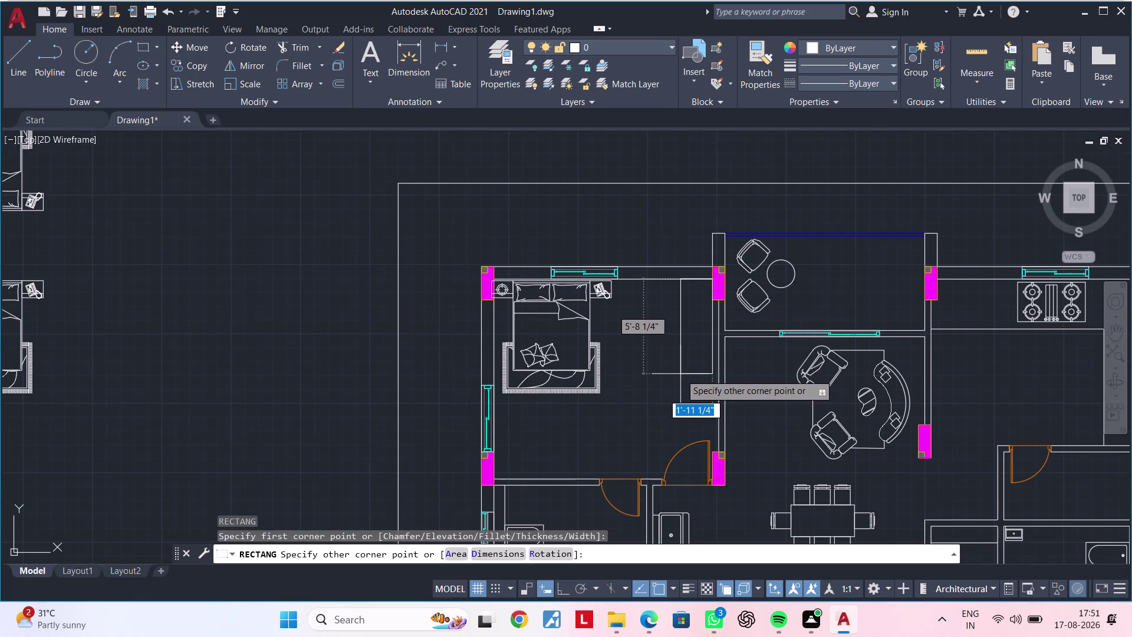
key(d)
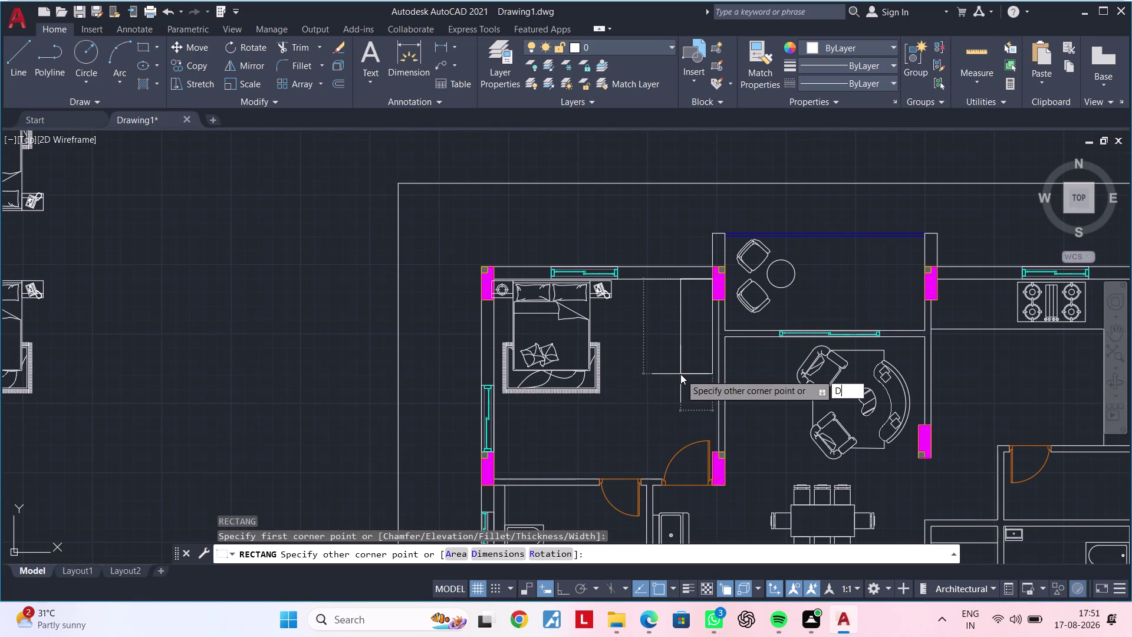
key(space)
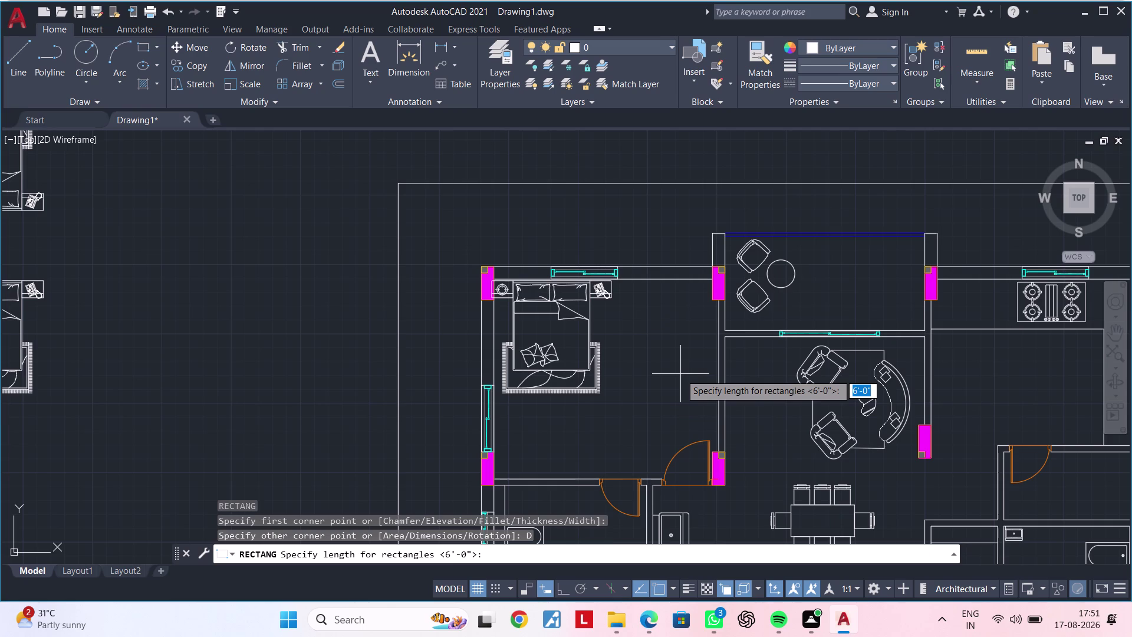
Make the wardrobe rectangle 2' by 6' and place it right of the bed.
key(1)
key(BackSpace)
key(2)
key(apostrophe)
key(Return)
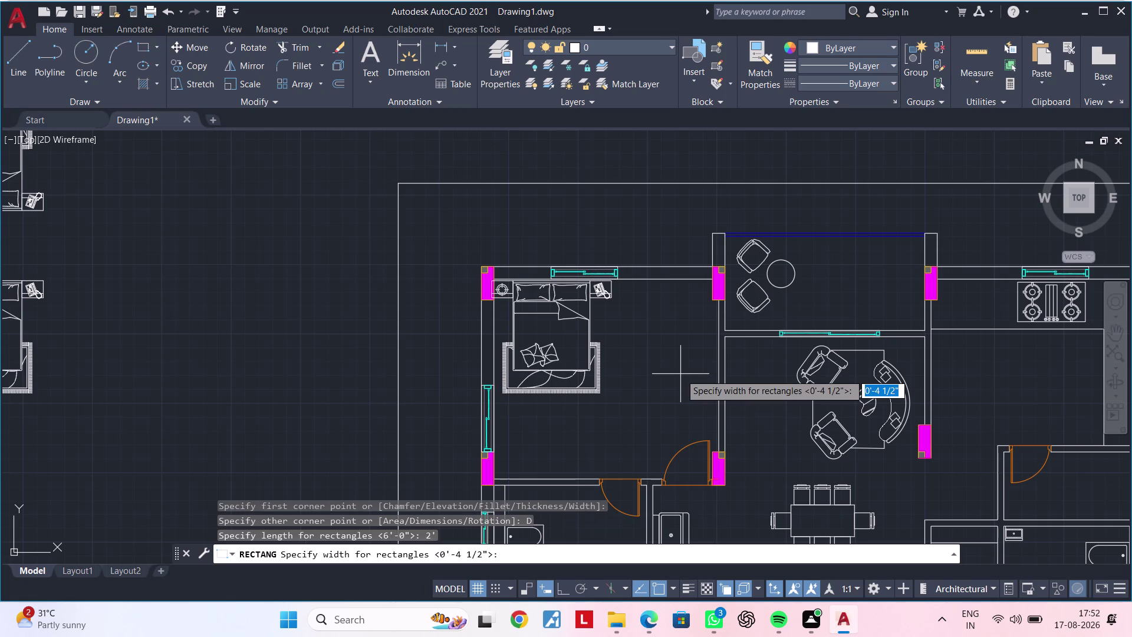
text(6')
key(Return)
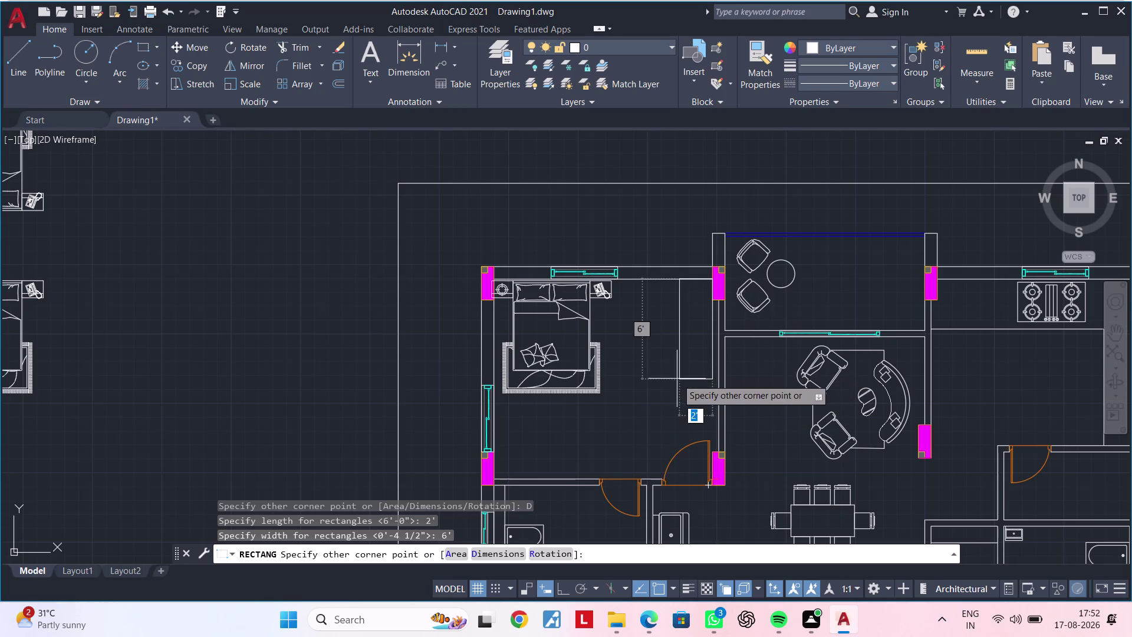
click(677, 379)
scroll(up, 3)
middle_drag(689, 401, 689, 422)
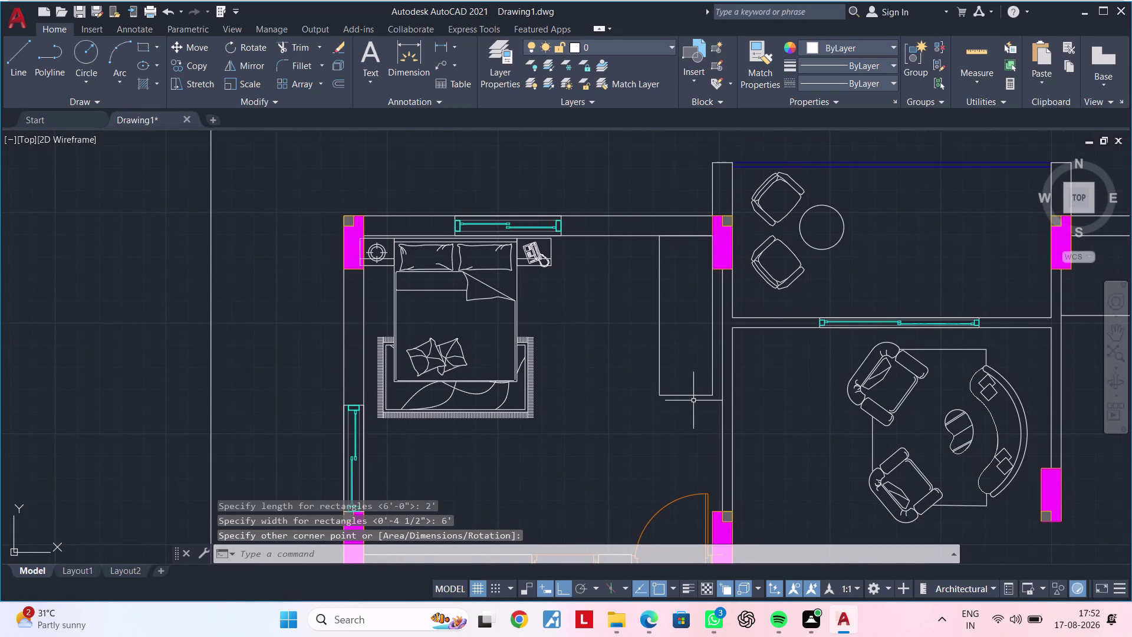
click(691, 394)
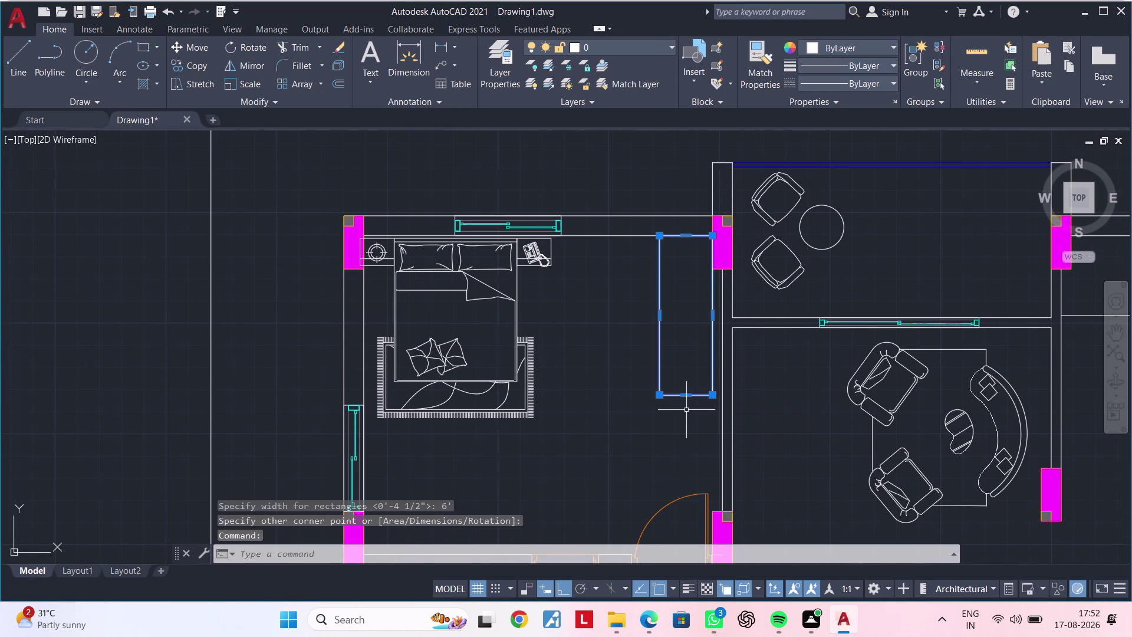
click(685, 396)
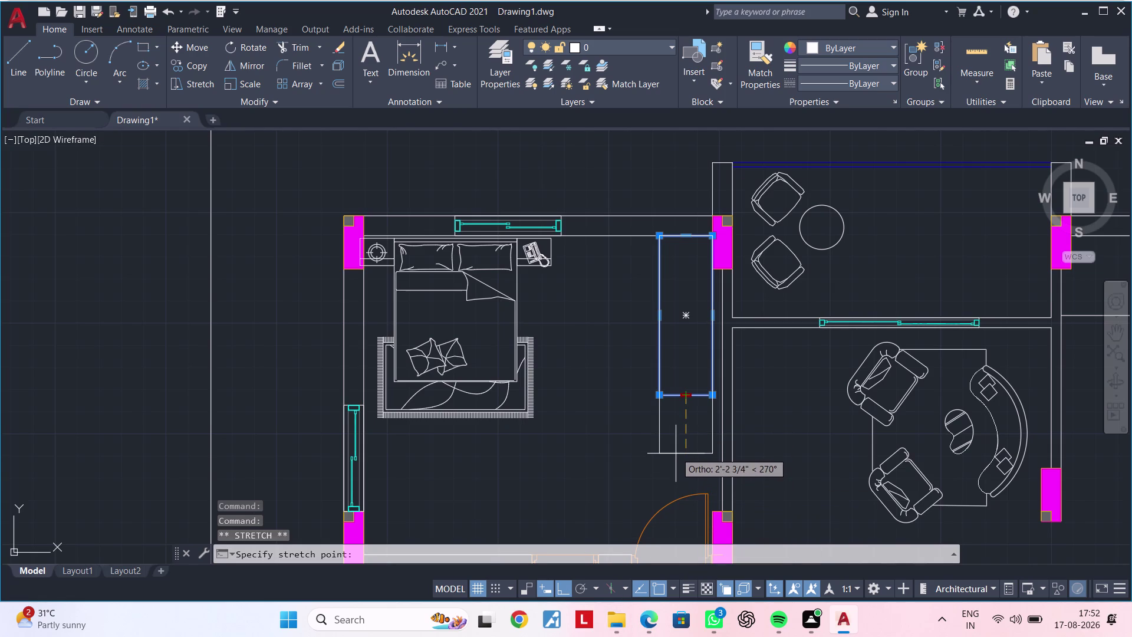
Stretch the wardrobe rectangle's bottom edge further down along the wall.
click(678, 423)
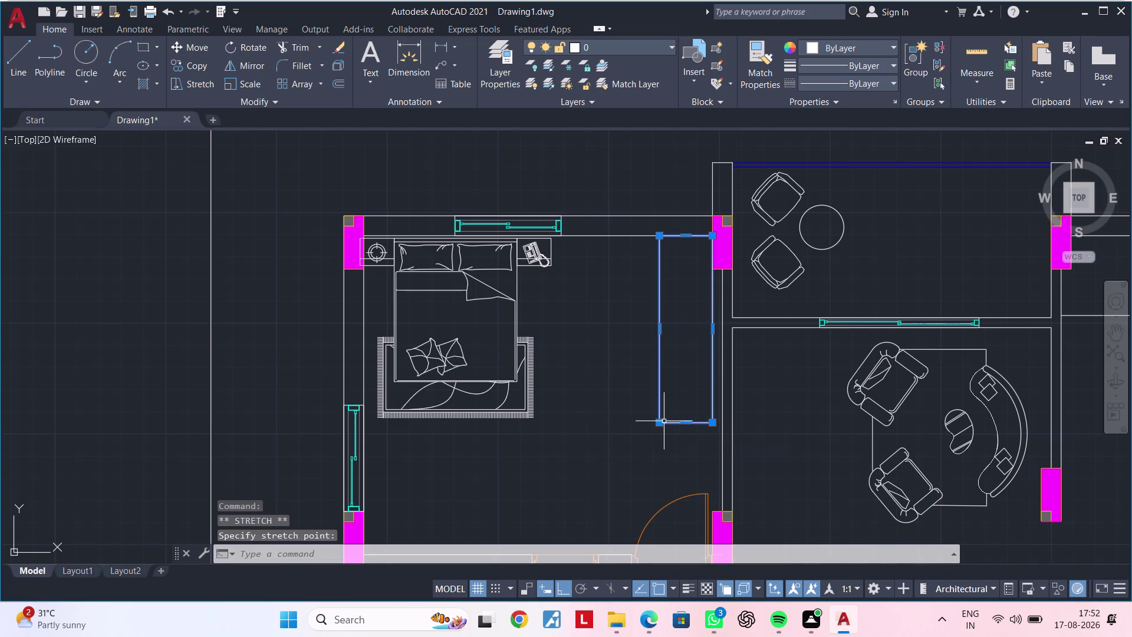
key(Escape)
key(Escape)
middle_drag(655, 391, 649, 506)
middle_drag(678, 433, 698, 309)
scroll(up, 3)
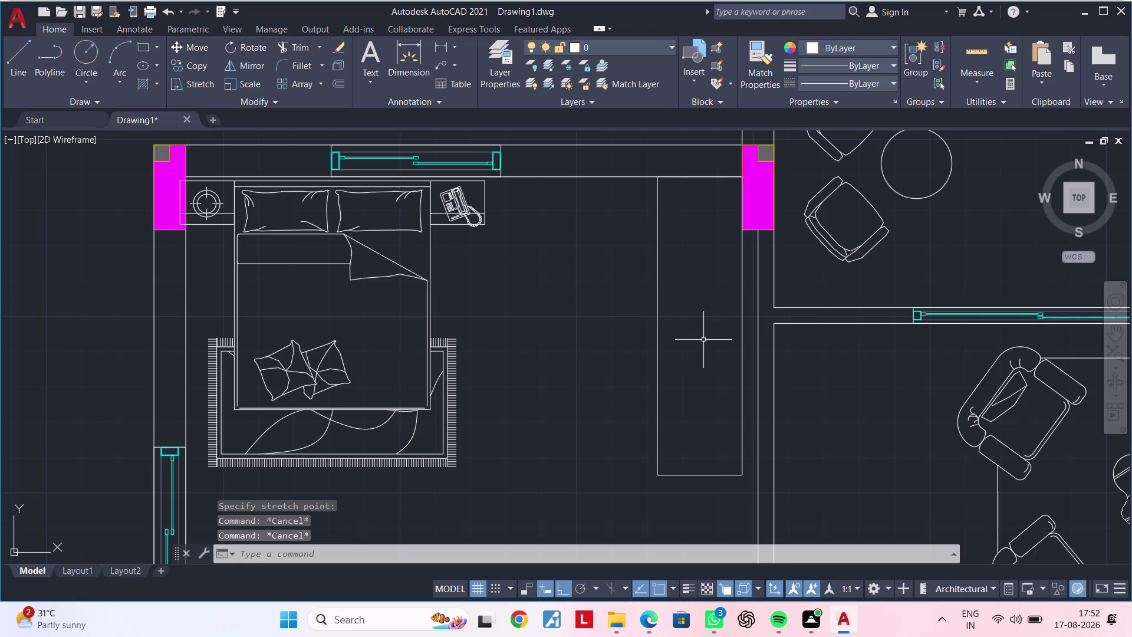
Start moving the wardrobe rectangle from its corner, then cancel the move.
click(741, 325)
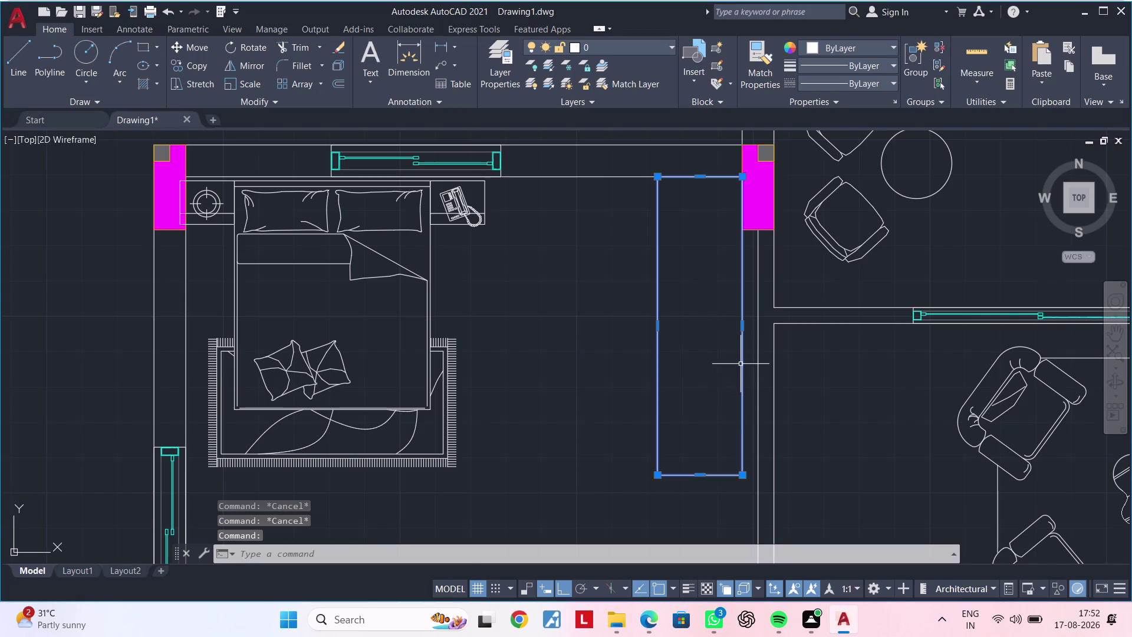
key(m)
key(space)
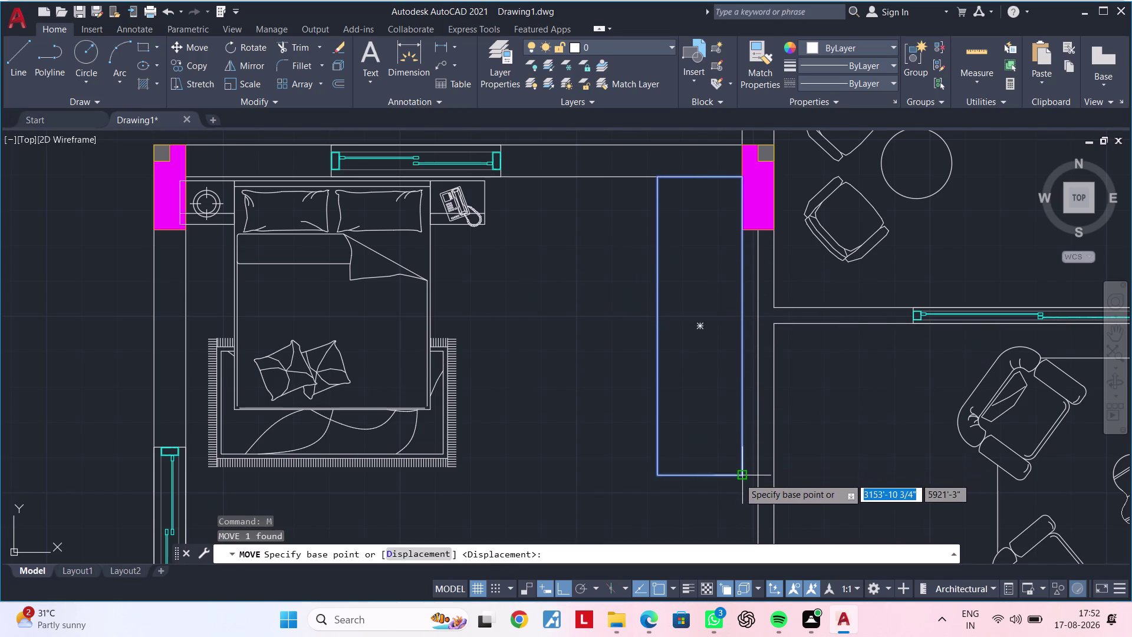
click(742, 294)
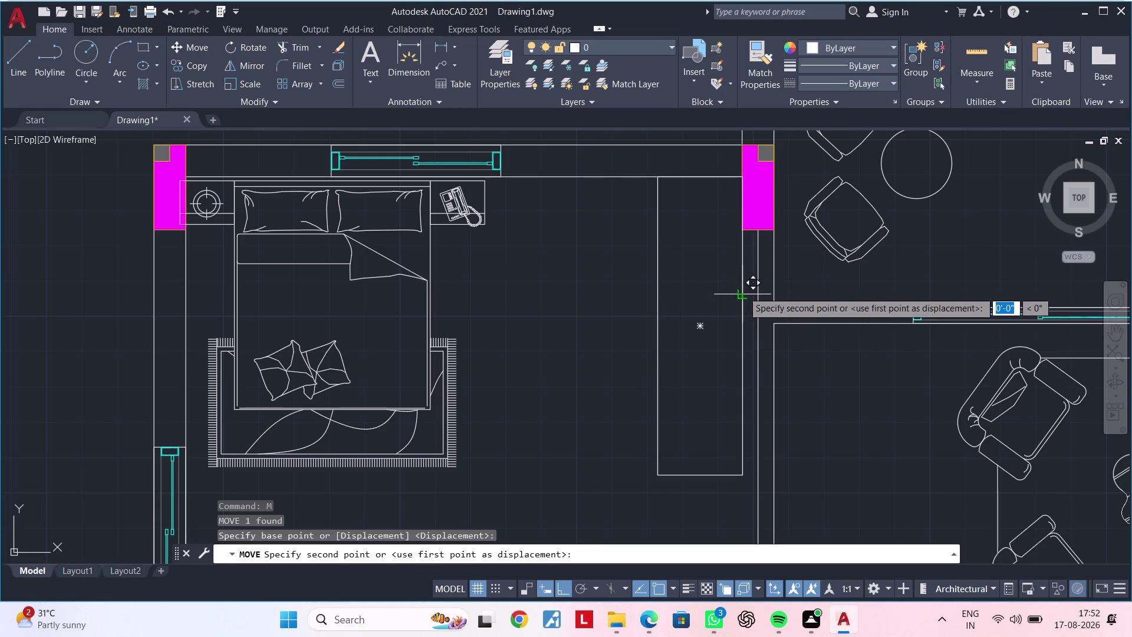
key(Escape)
scroll(down, 3)
middle_drag(707, 294, 698, 348)
text(L)
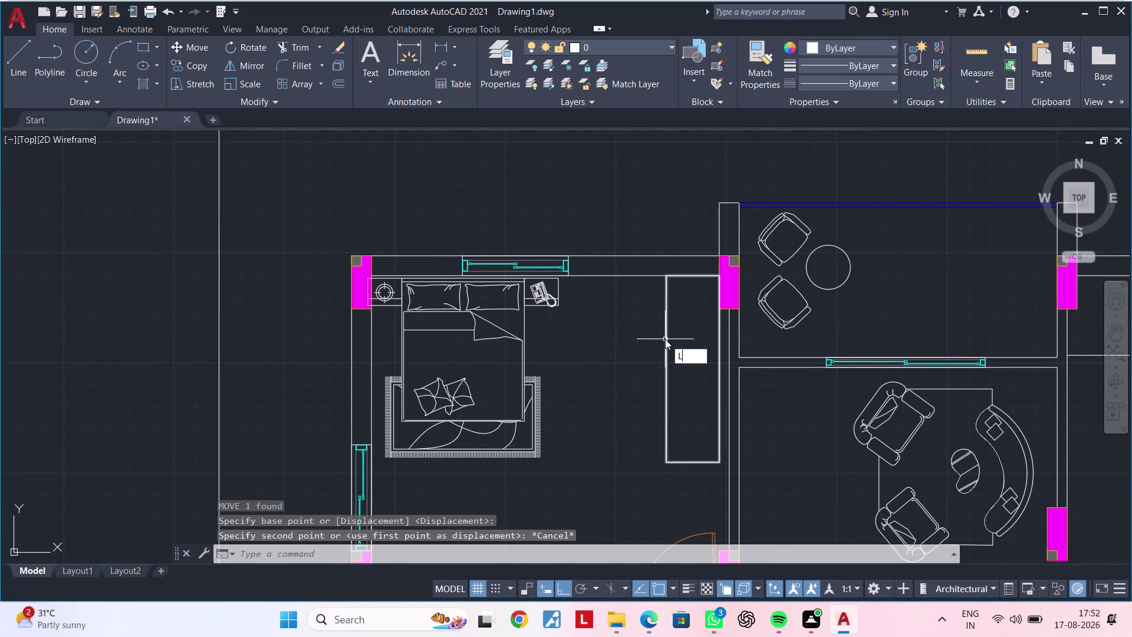
key(space)
Draw a line splitting the wardrobe lengthwise from its top edge.
scroll(up, 3)
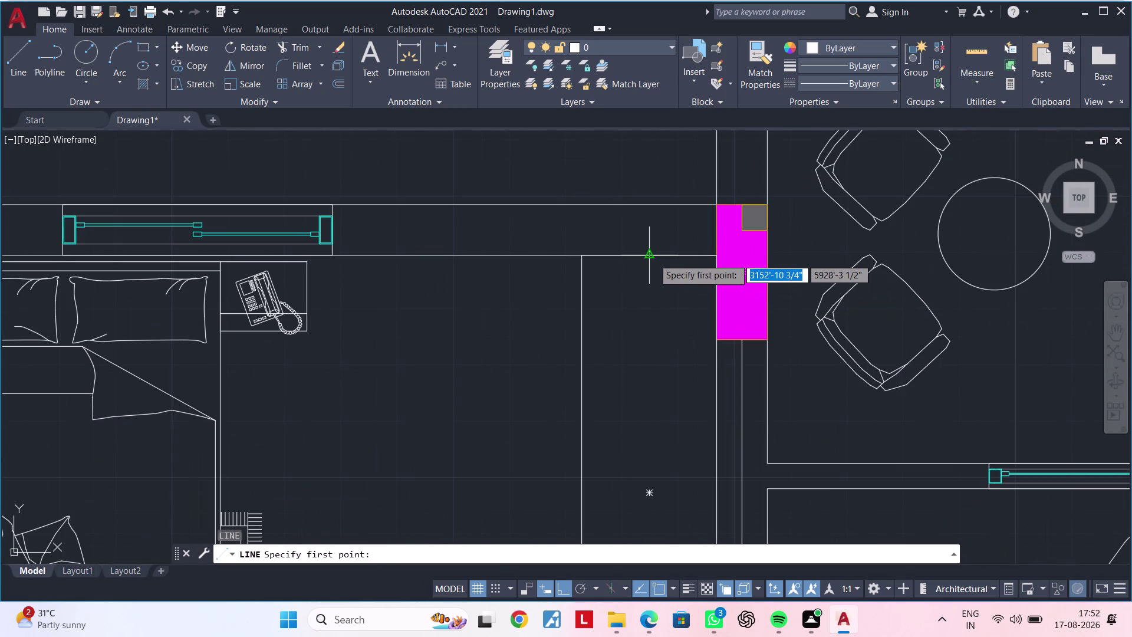
click(653, 258)
scroll(down, 3)
middle_drag(661, 513, 682, 324)
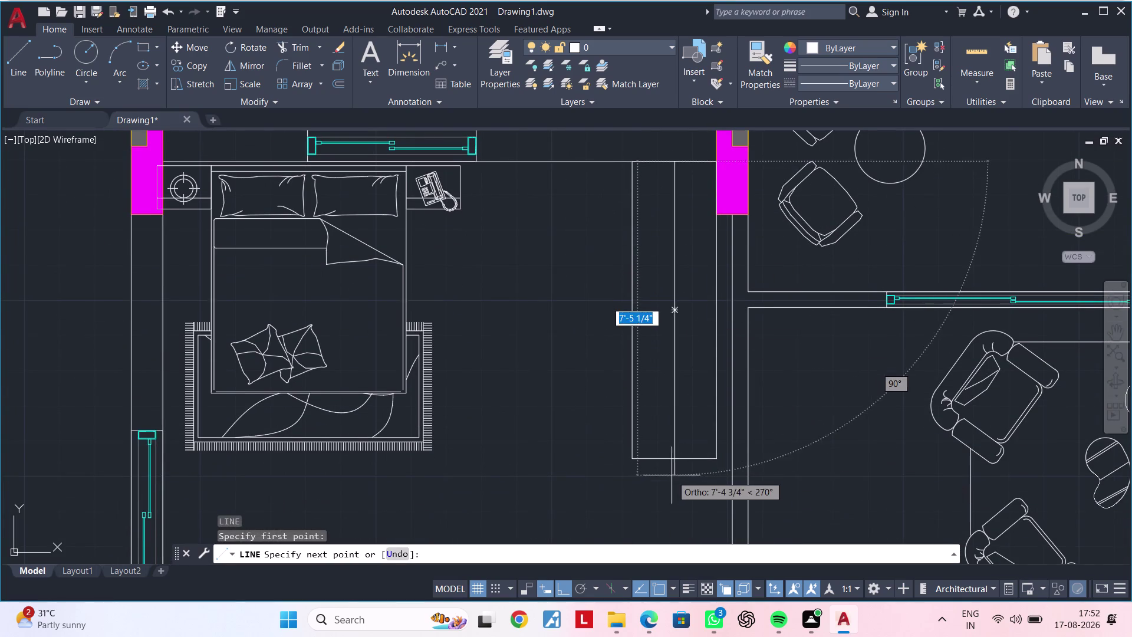
click(672, 457)
key(Escape)
key(Escape)
middle_drag(666, 358, 666, 360)
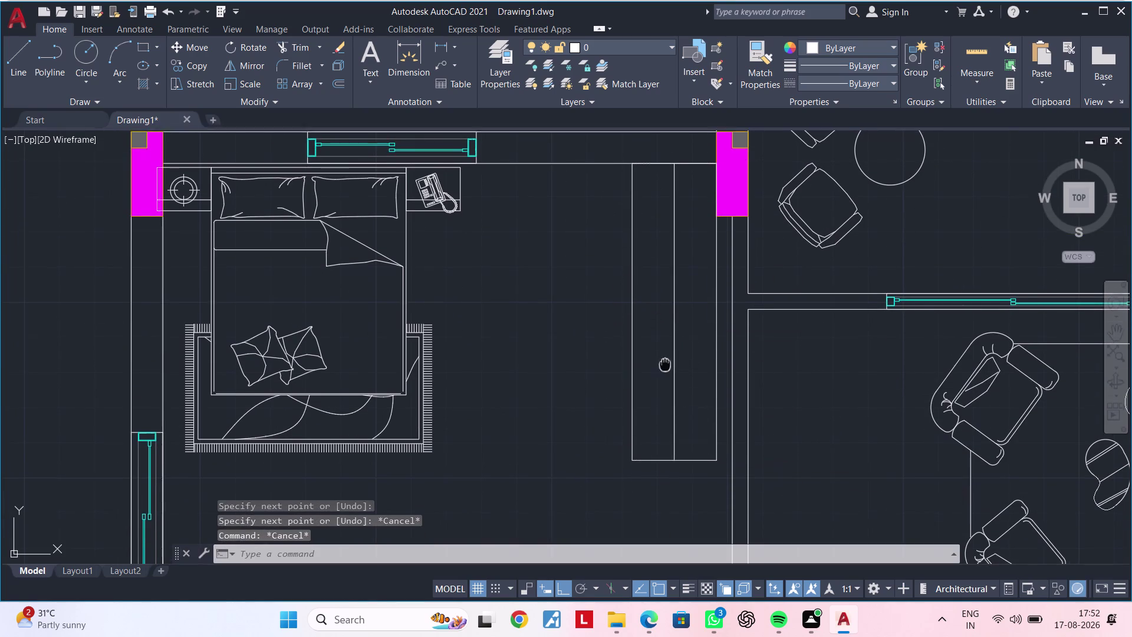
middle_drag(666, 360, 634, 465)
scroll(up, 3)
key(Escape)
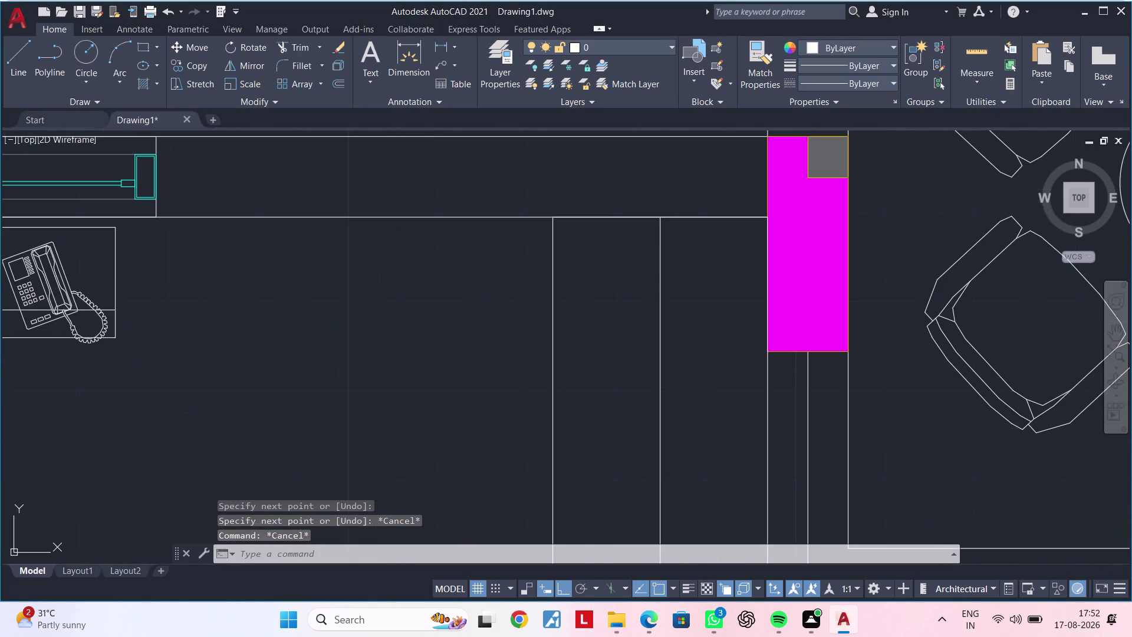
key(Escape)
middle_drag(615, 300, 608, 313)
key(Escape)
key(Escape)
key(Escape)
Start a line near the wardrobe top, pan across it, then cancel.
text(L)
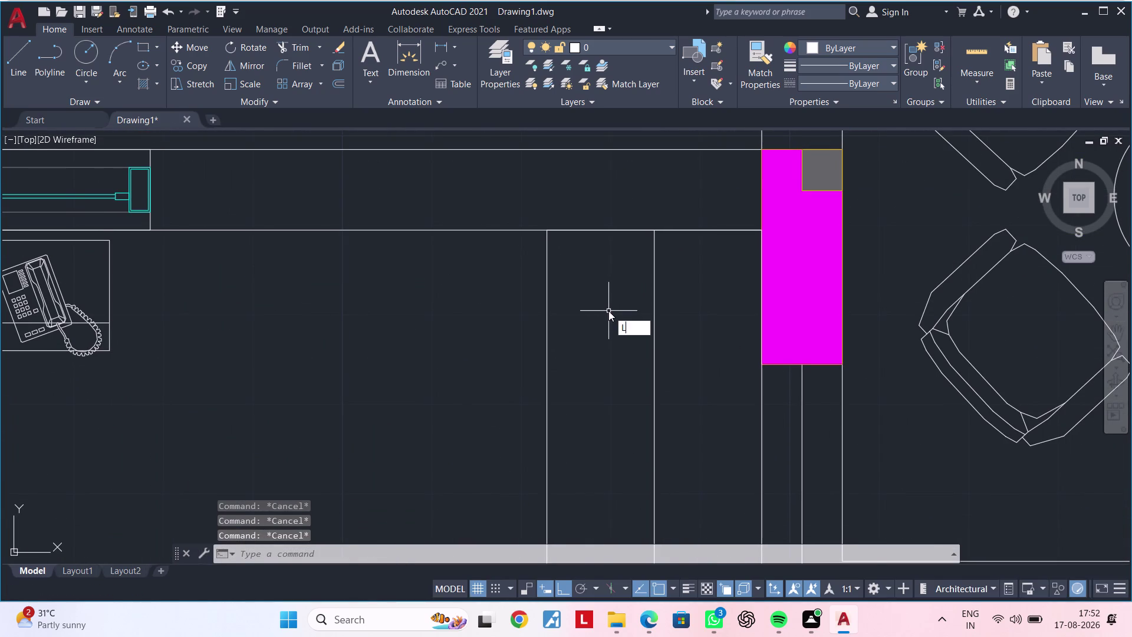
key(space)
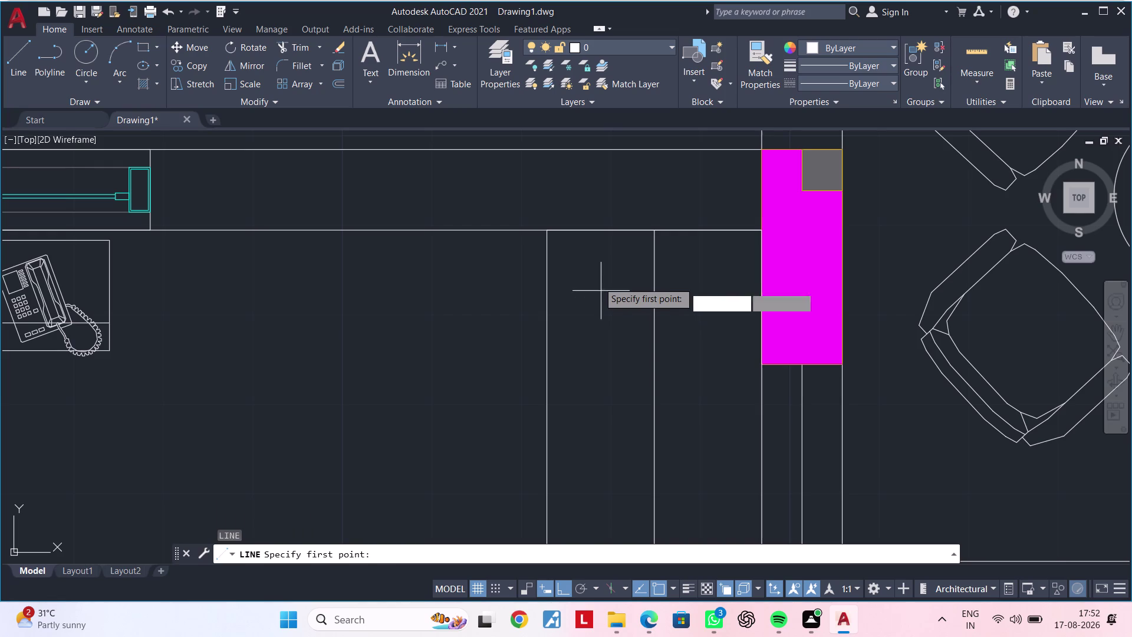
middle_drag(611, 285, 566, 291)
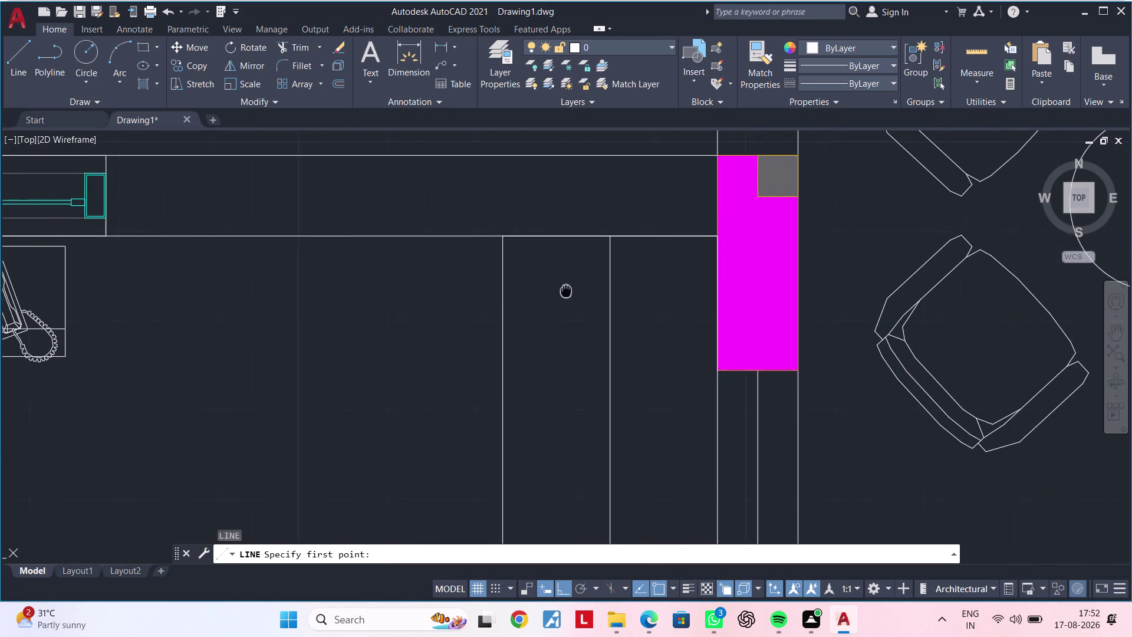
middle_drag(566, 291, 564, 291)
key(Escape)
key(Escape)
key(Escape)
key(Escape)
Try offsetting a wardrobe edge by 2.5 inches, then cancel the offset.
text(O)
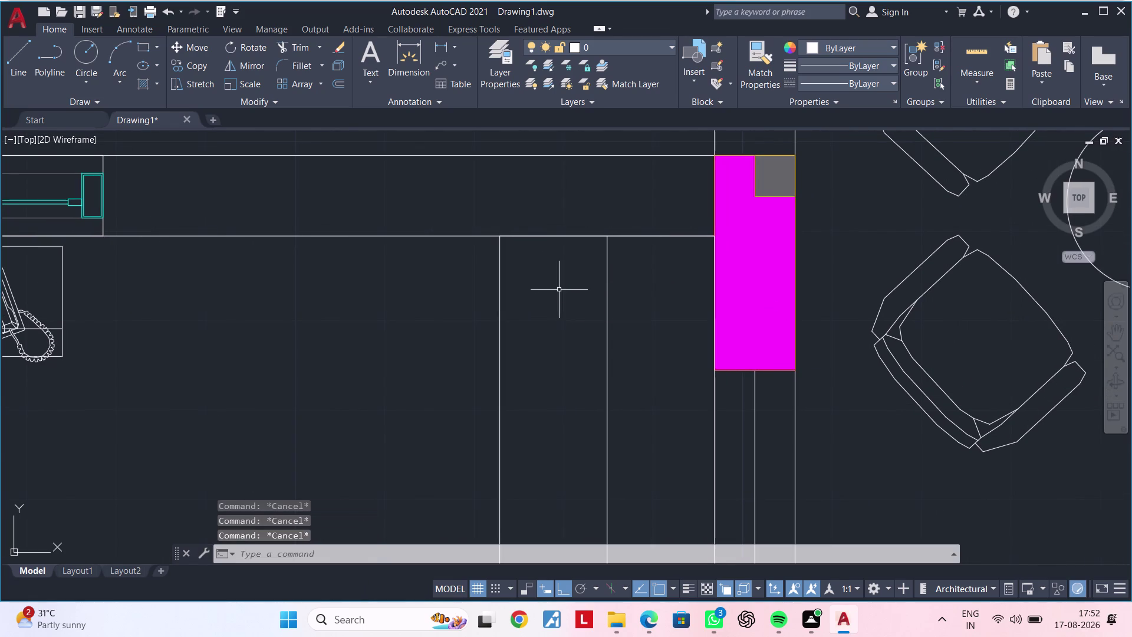
text(F 2.5)
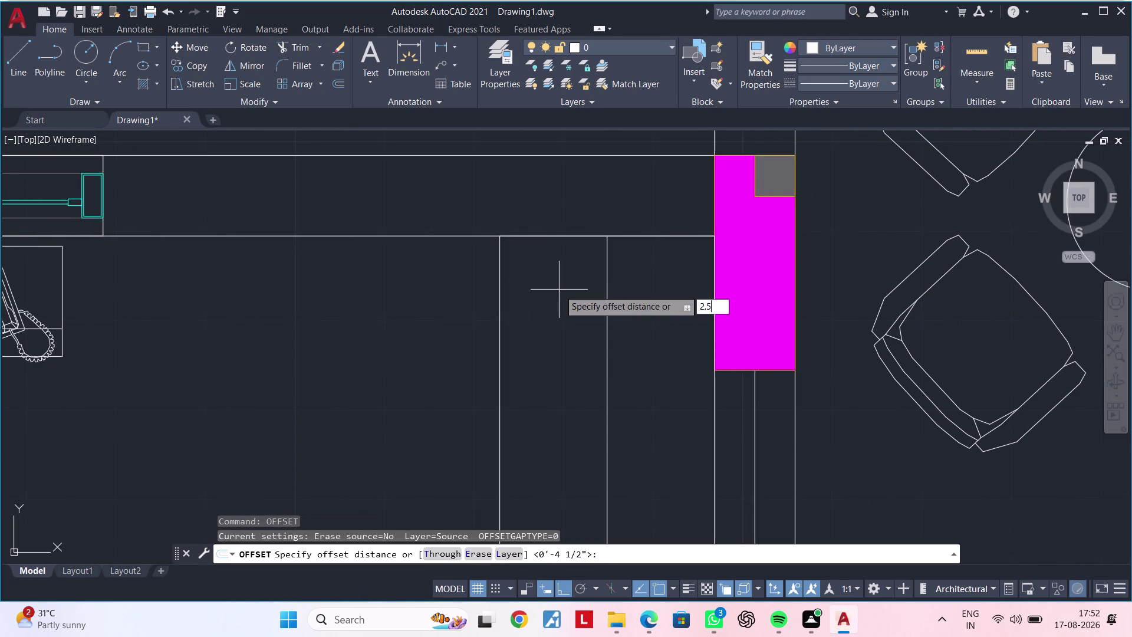
text(")
key(Return)
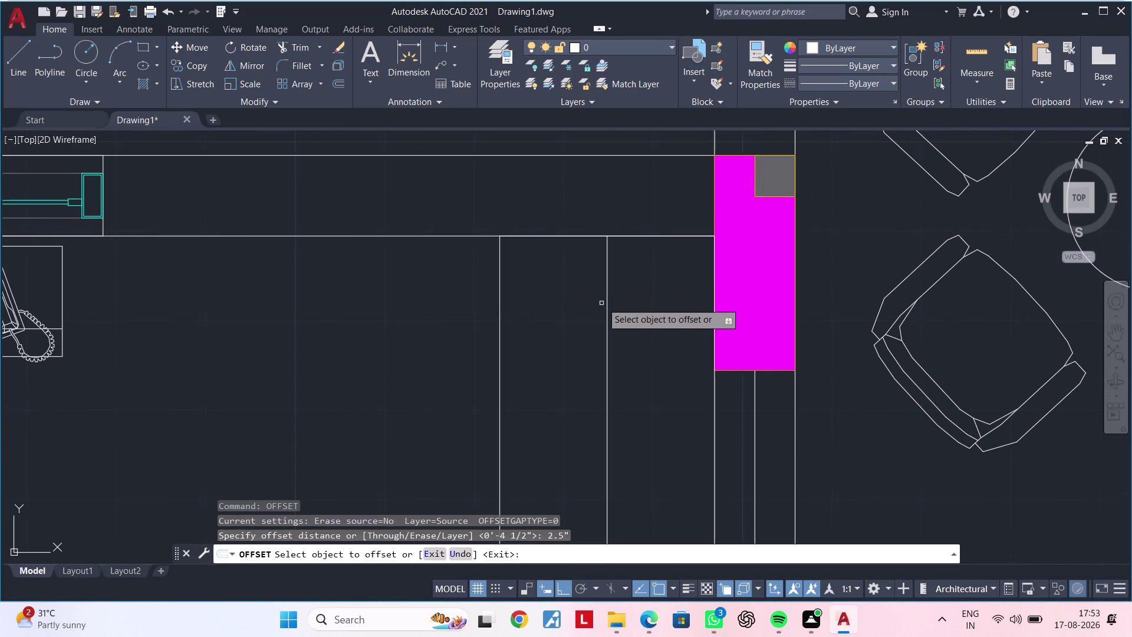
click(606, 301)
key(Escape)
key(Escape)
key(Escape)
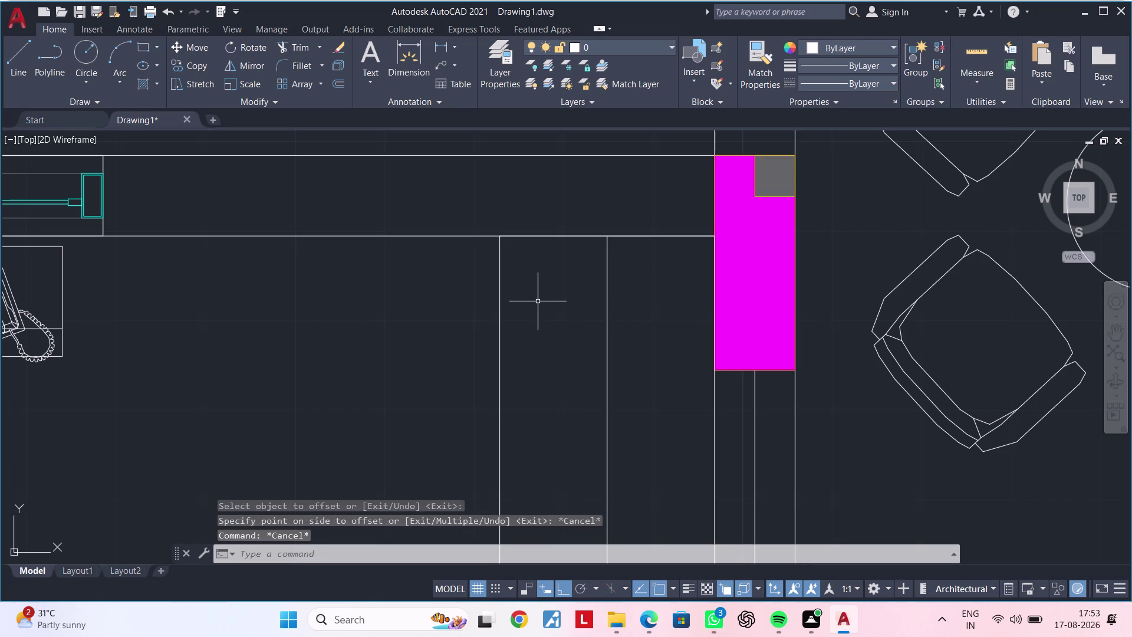
key(Escape)
key(Escape)
key(Escape)
key(Escape)
Draw a horizontal line across the top of the wardrobe.
key(l)
key(space)
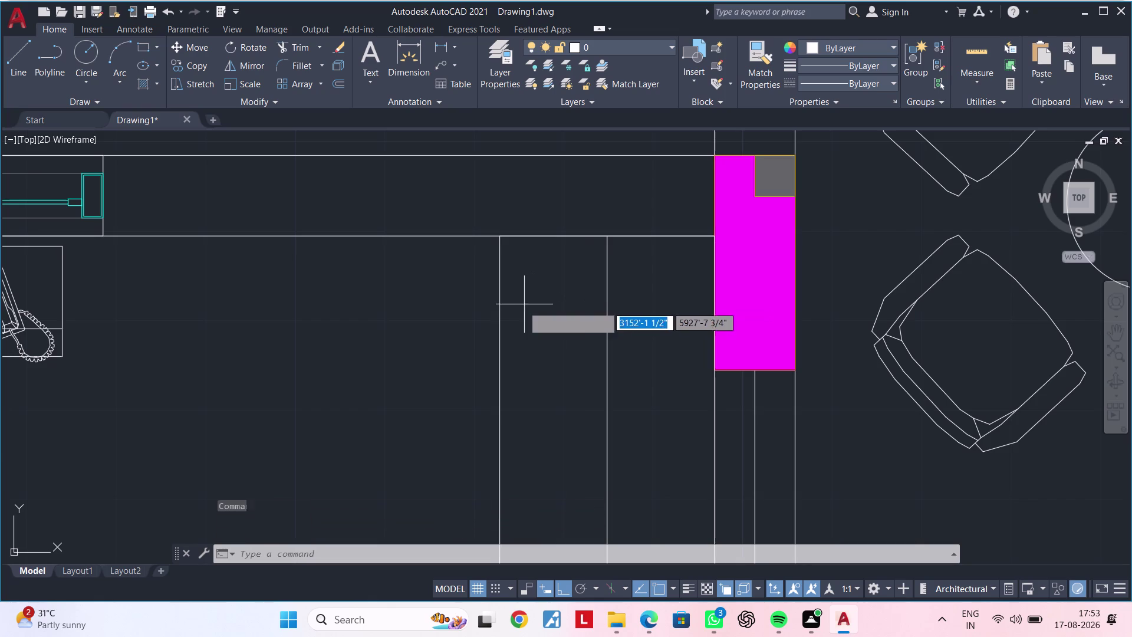
click(518, 272)
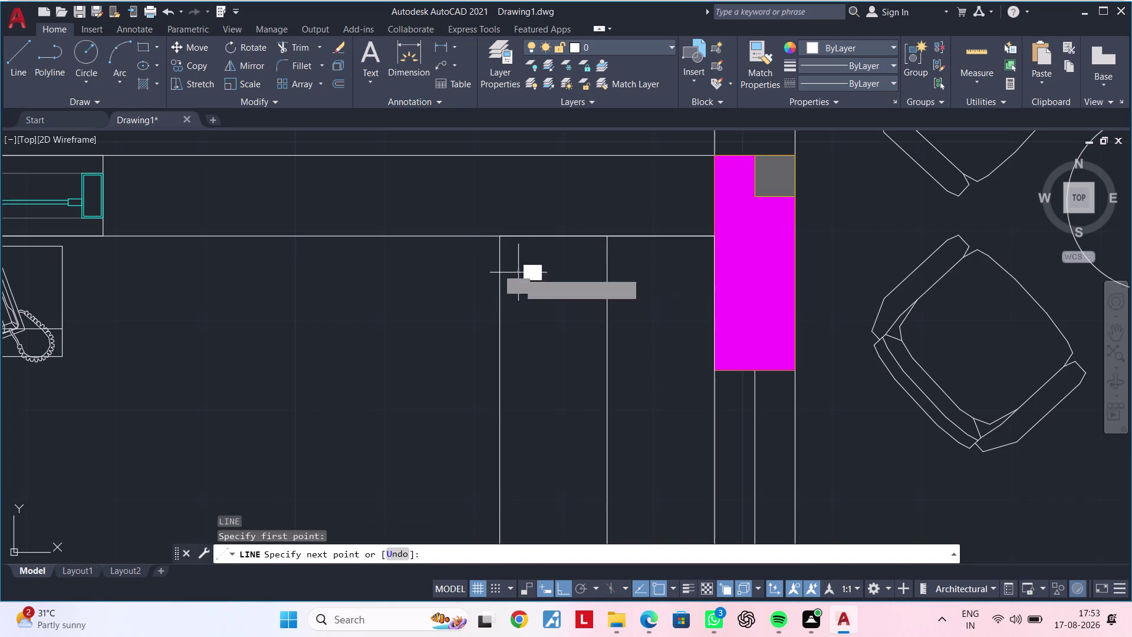
click(689, 273)
key(Escape)
key(Escape)
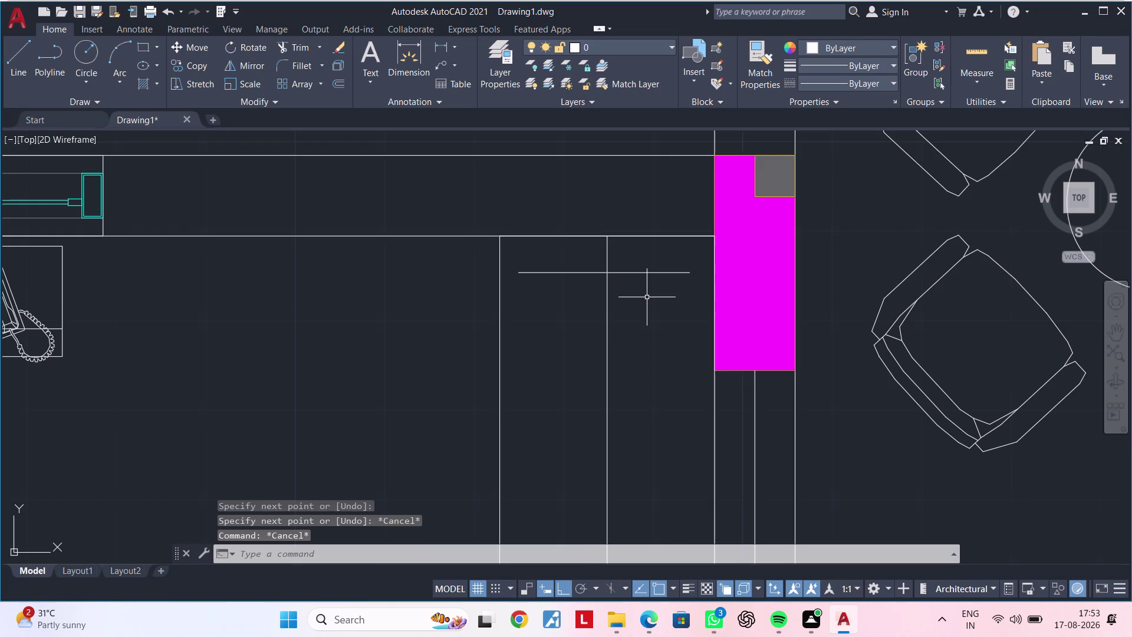
key(Escape)
middle_drag(637, 296, 623, 310)
key(Escape)
key(Escape)
Offset the horizontal line 2.5 inches downward to form the bar's long sides.
text(OF)
key(space)
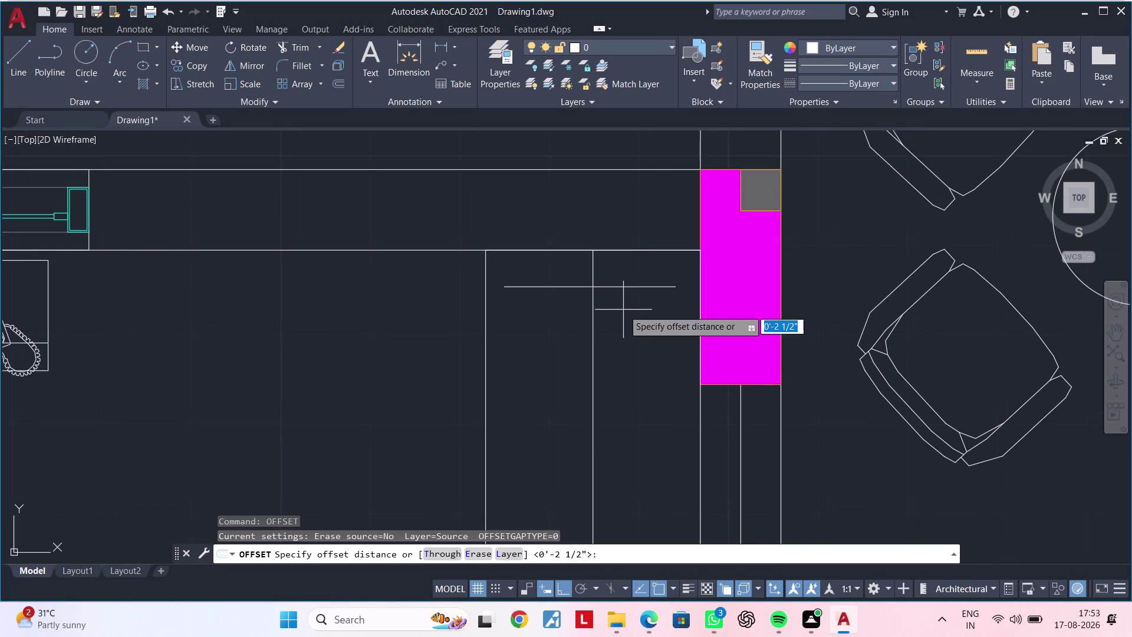
text(2.5")
key(Return)
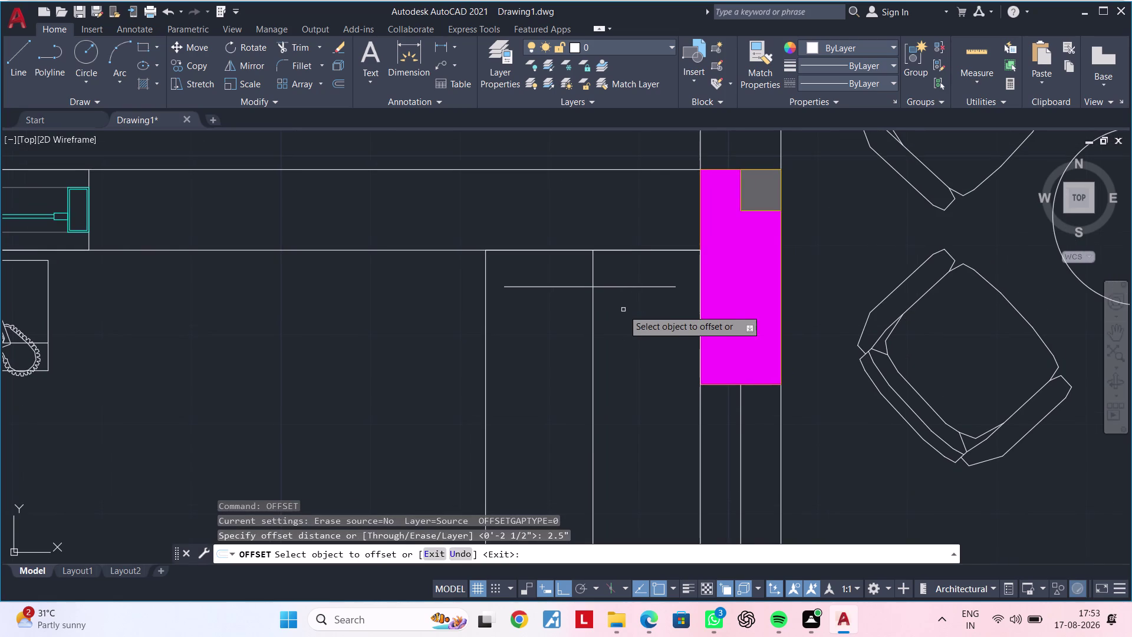
click(629, 287)
click(629, 322)
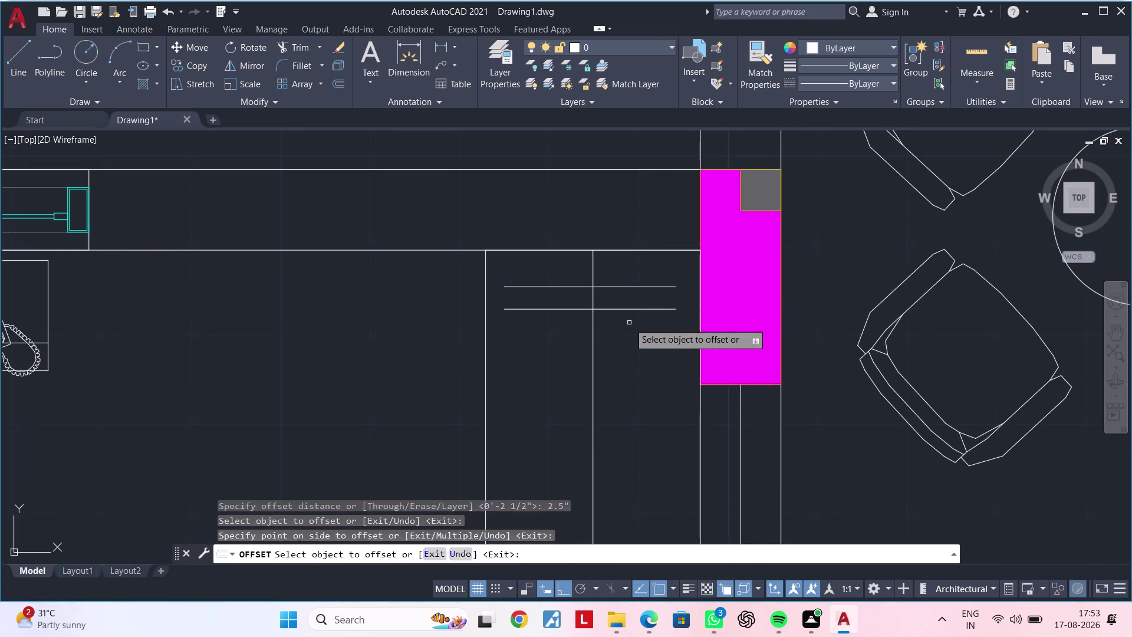
key(Escape)
Close the bar's left and right ends with short vertical lines.
key(Escape)
key(l)
key(space)
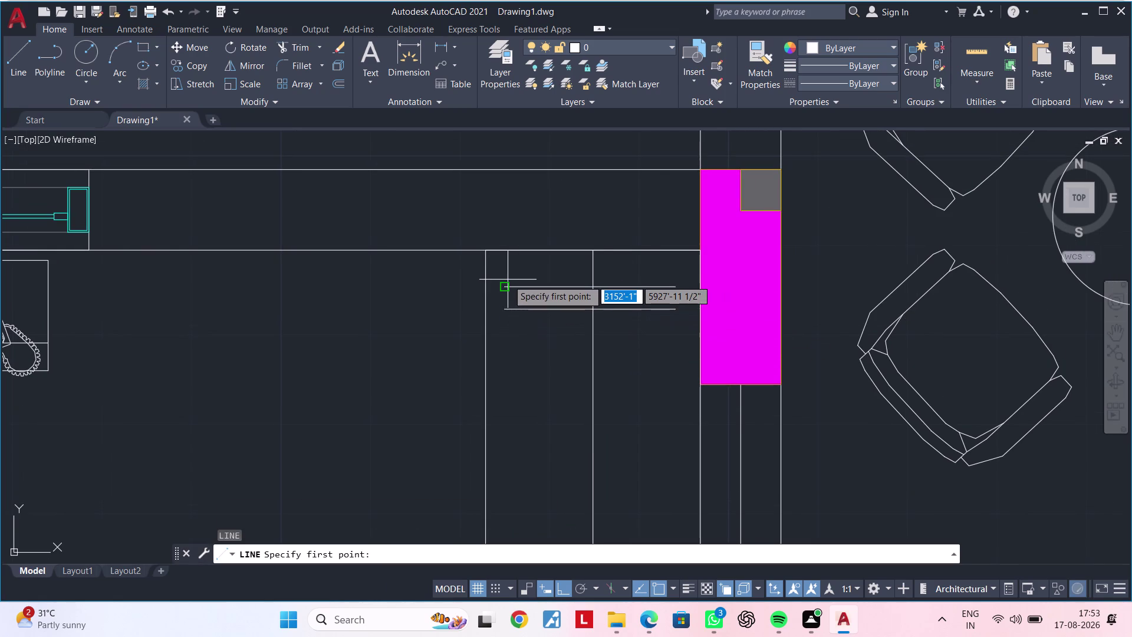
click(507, 285)
click(507, 310)
key(Escape)
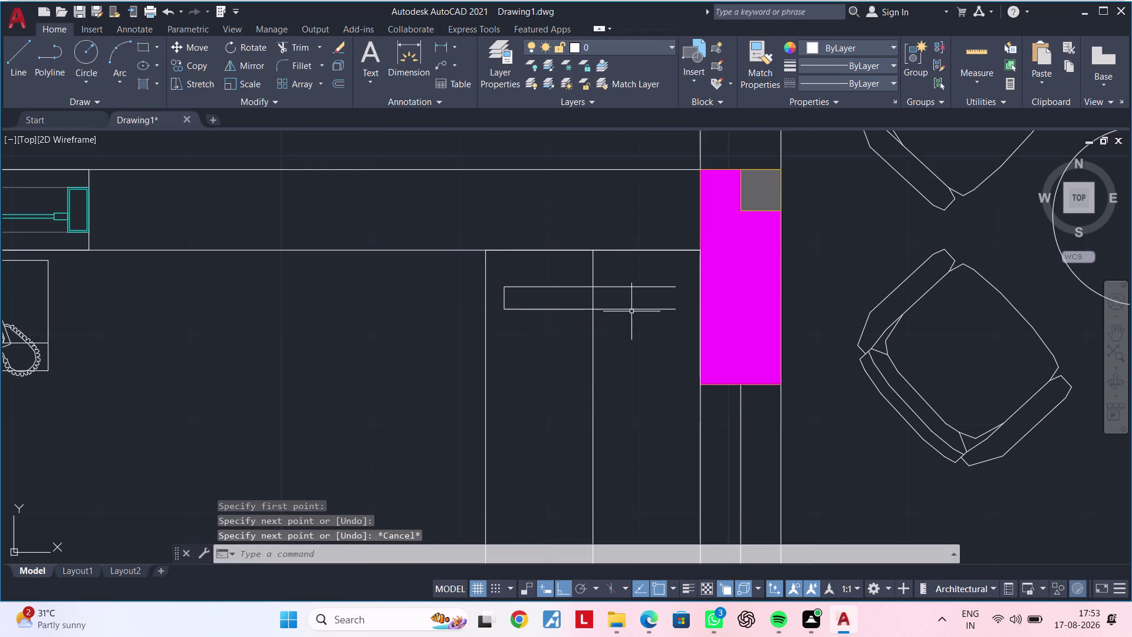
key(space)
click(676, 283)
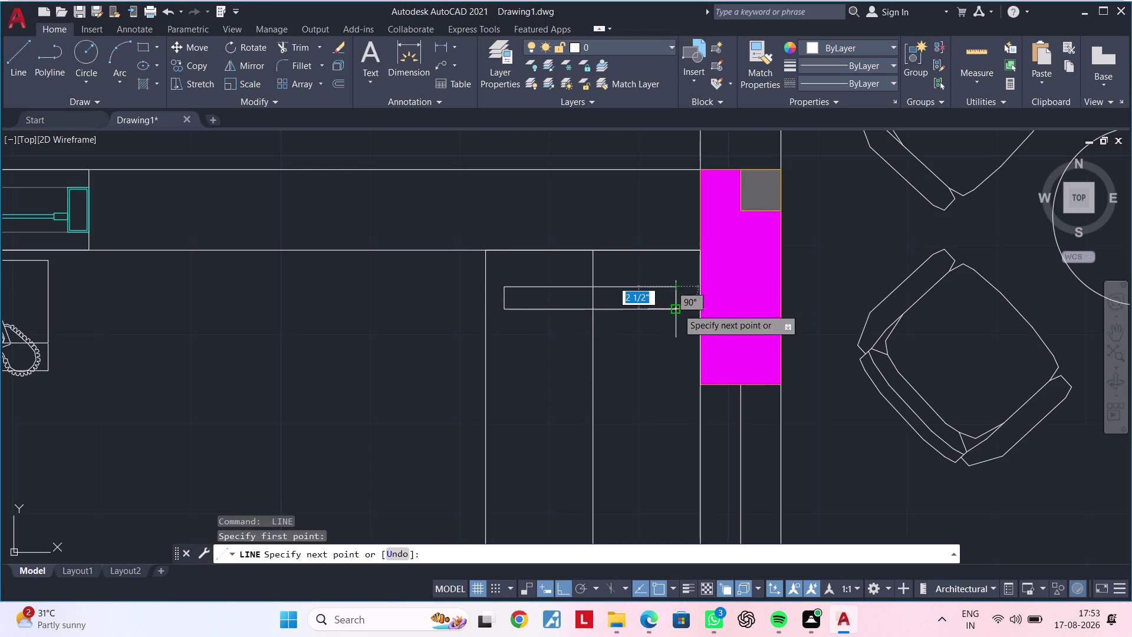
click(678, 308)
key(Escape)
Window-select the bar's line segments and run JOIN on them.
scroll(down, 3)
middle_drag(677, 323, 688, 308)
key(Escape)
key(Escape)
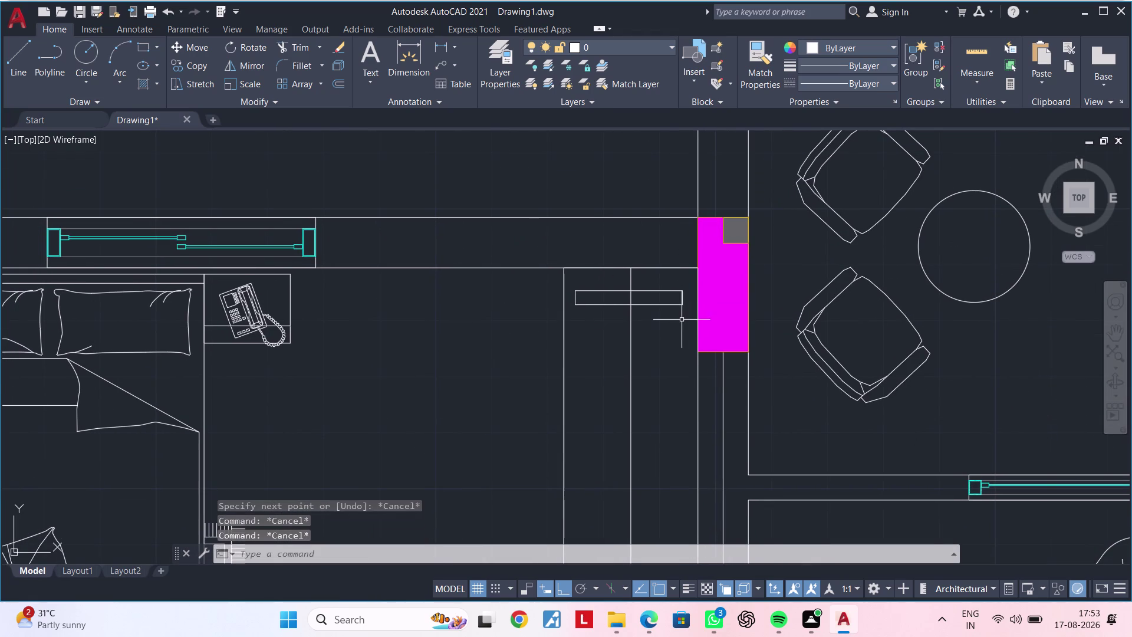
middle_drag(681, 320, 678, 335)
key(Escape)
click(674, 342)
click(665, 306)
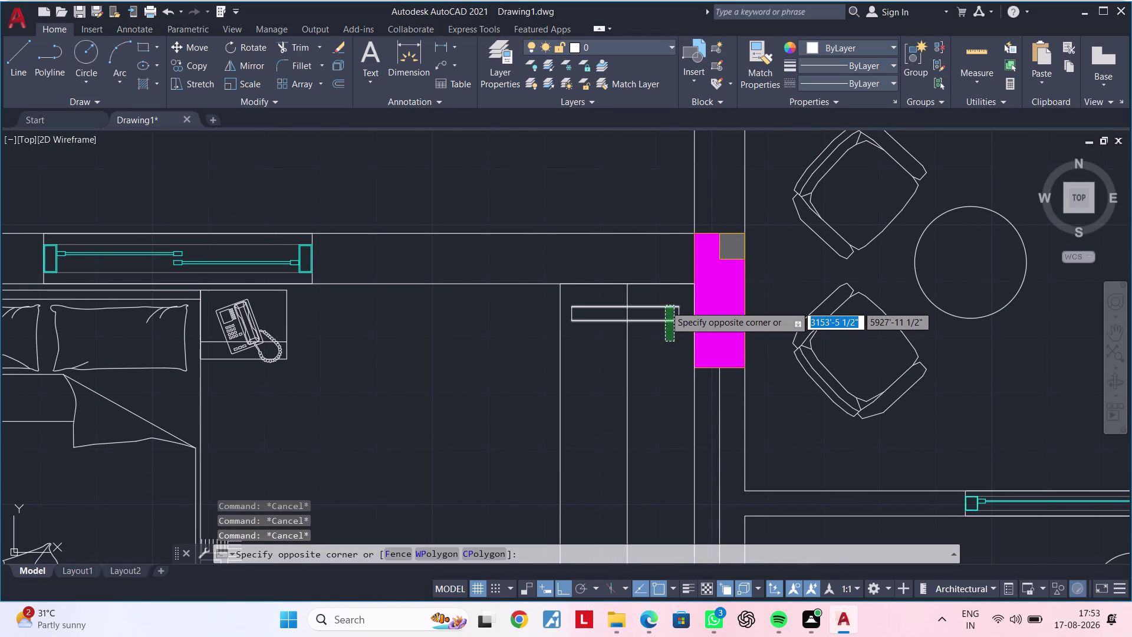
scroll(up, 3)
click(482, 319)
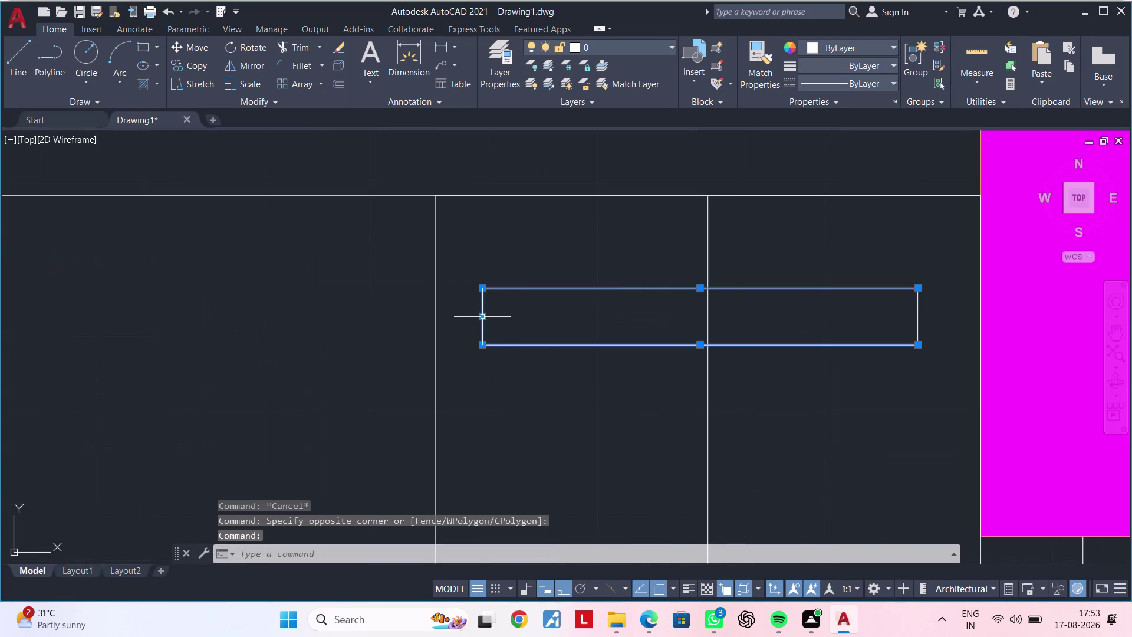
scroll(down, 3)
middle_drag(499, 317, 463, 316)
text(J)
key(space)
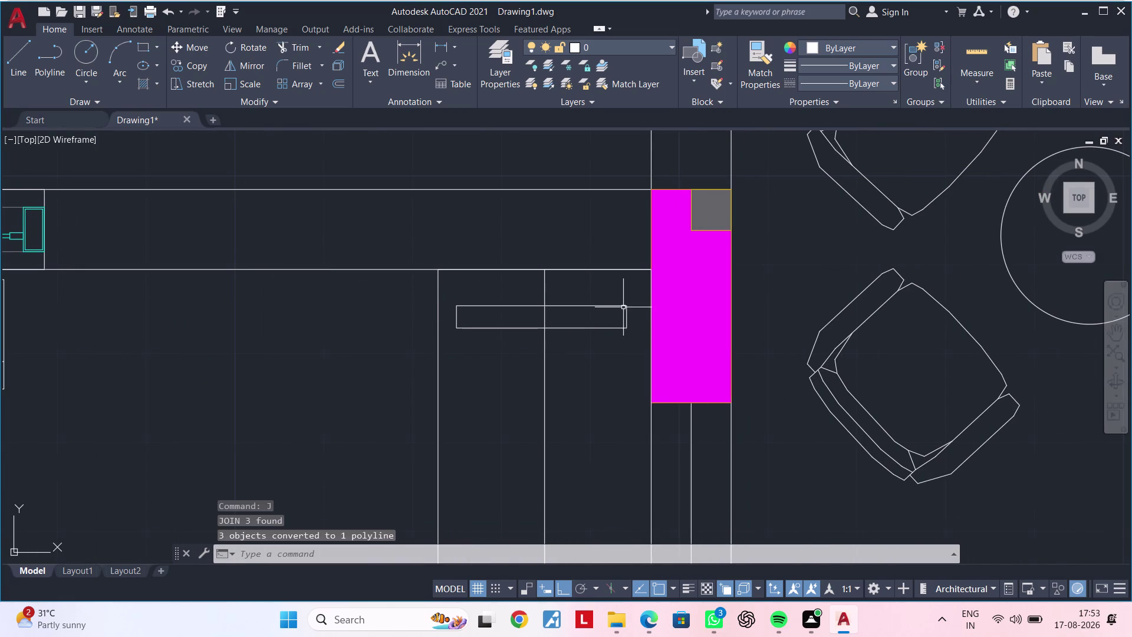
Select the bar's remaining segment and join it into the polyline.
scroll(up, 3)
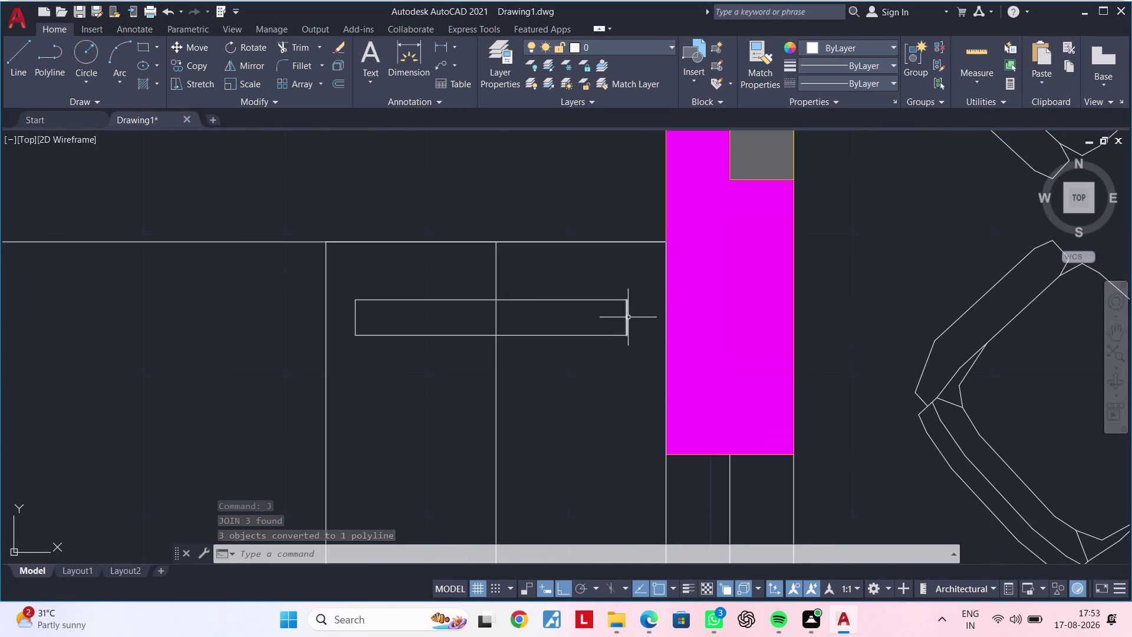
click(628, 317)
click(596, 299)
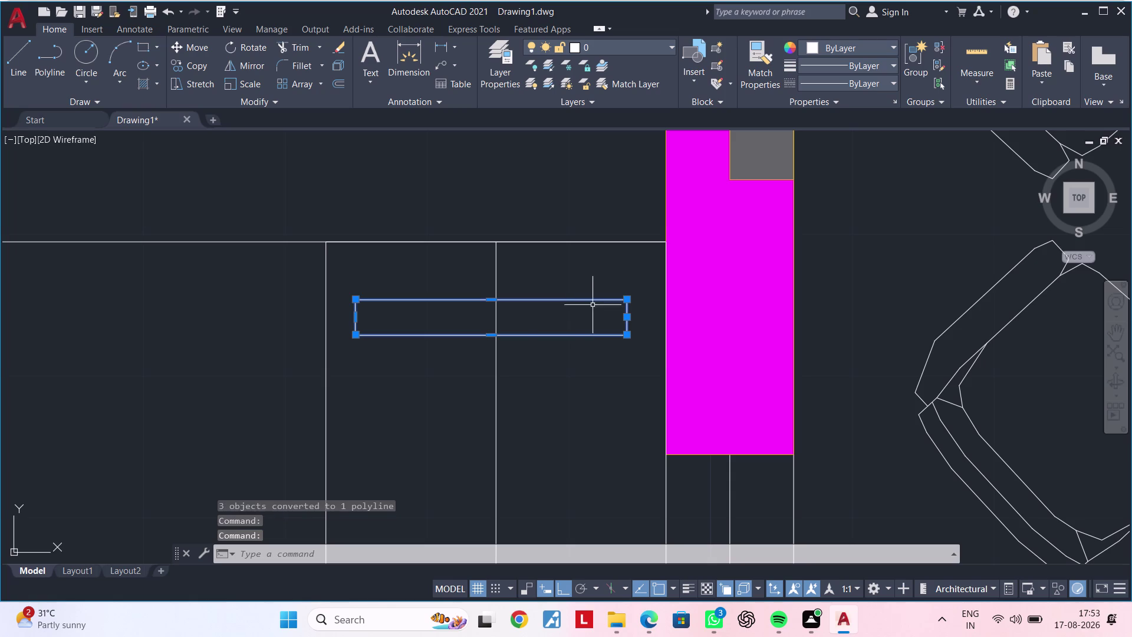
scroll(down, 3)
text(J)
key(space)
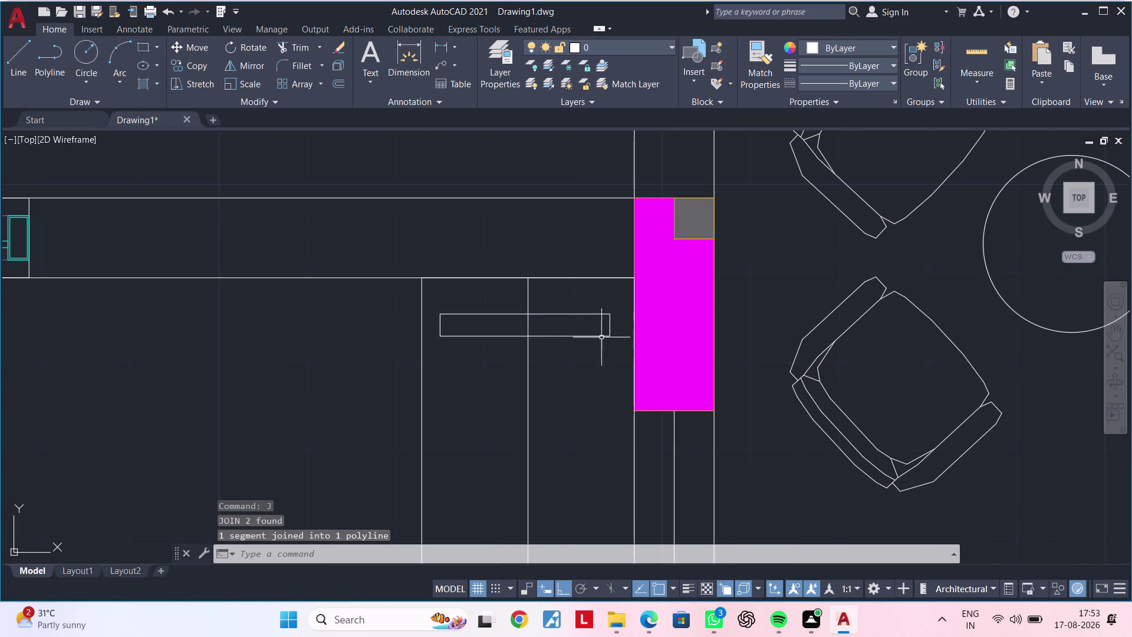
Clear the selection and window-select the whole narrow bar.
scroll(down, 3)
middle_drag(597, 343, 604, 324)
scroll(up, 3)
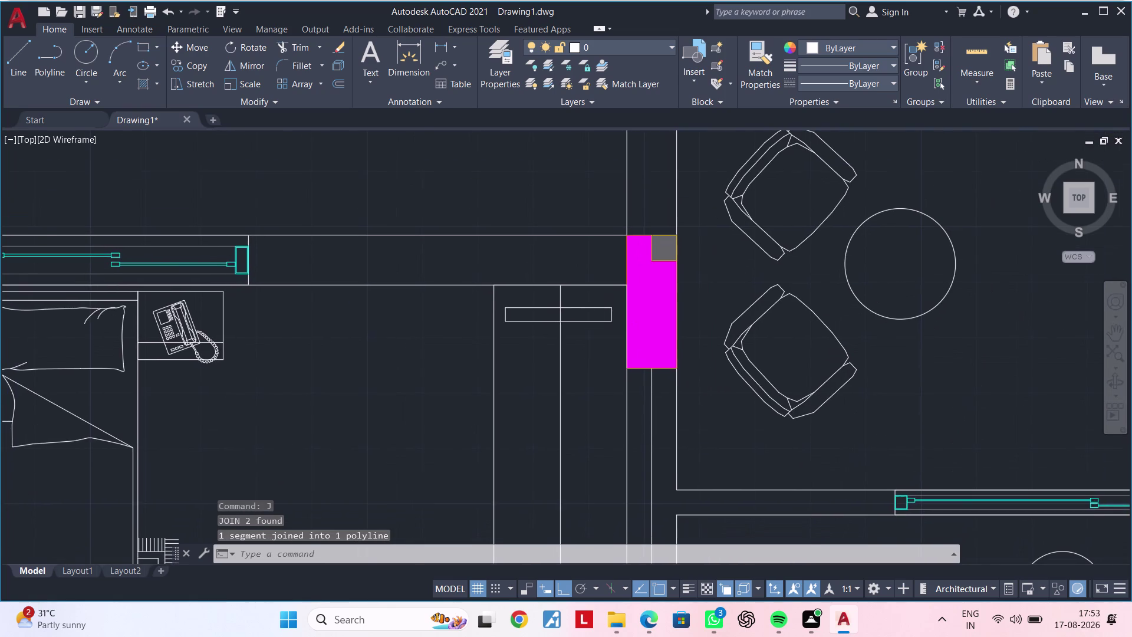
key(Escape)
click(460, 281)
click(636, 329)
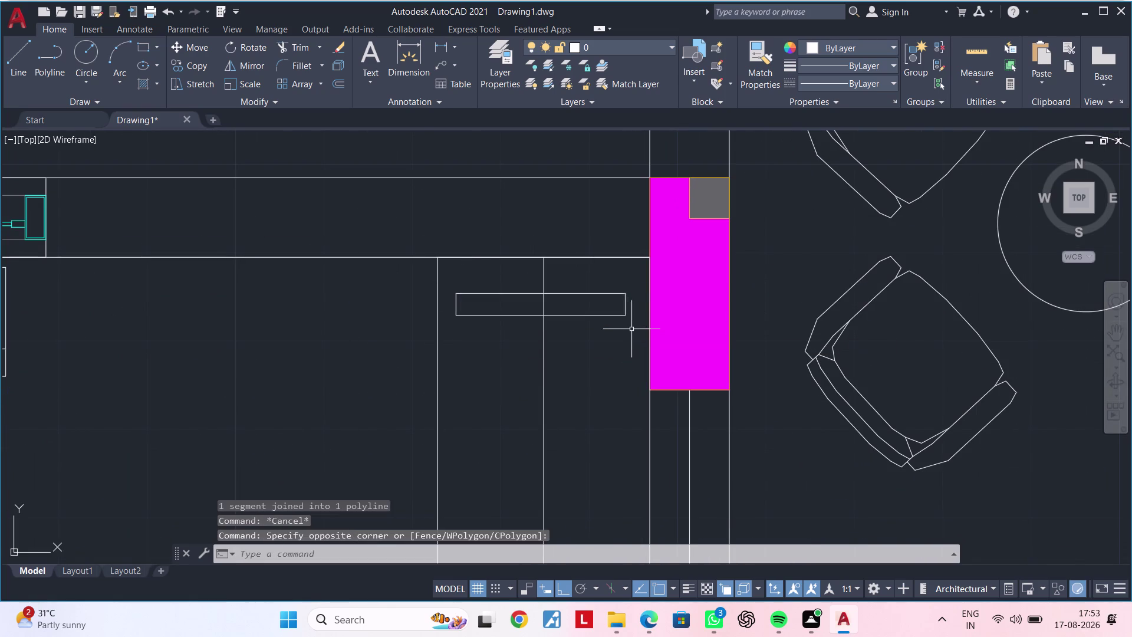
click(639, 285)
key(Escape)
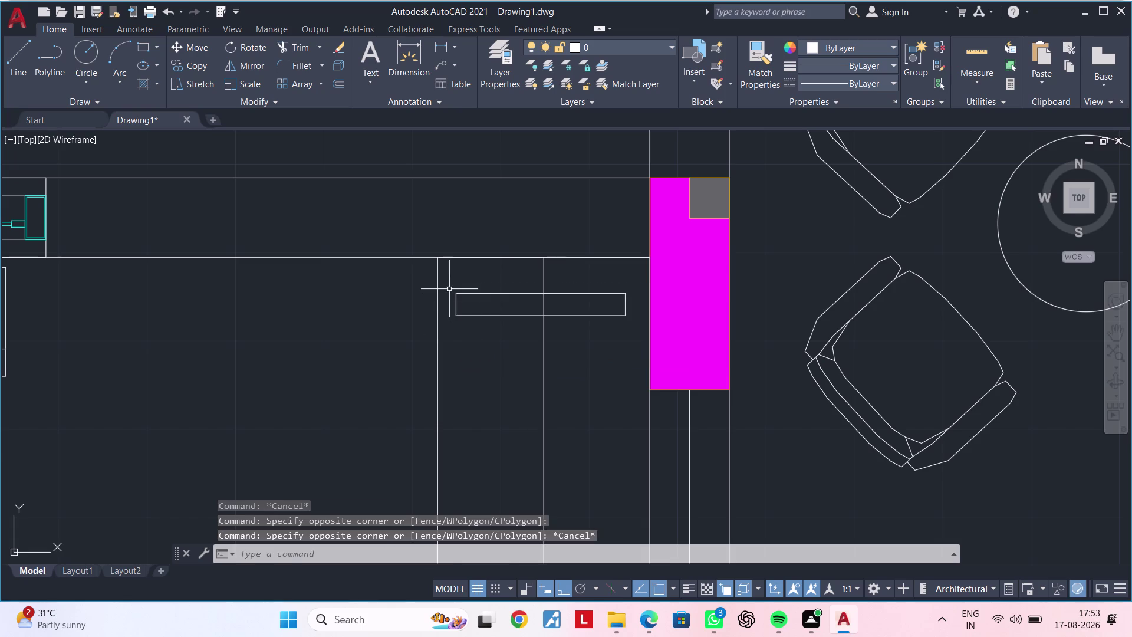
click(449, 288)
click(632, 327)
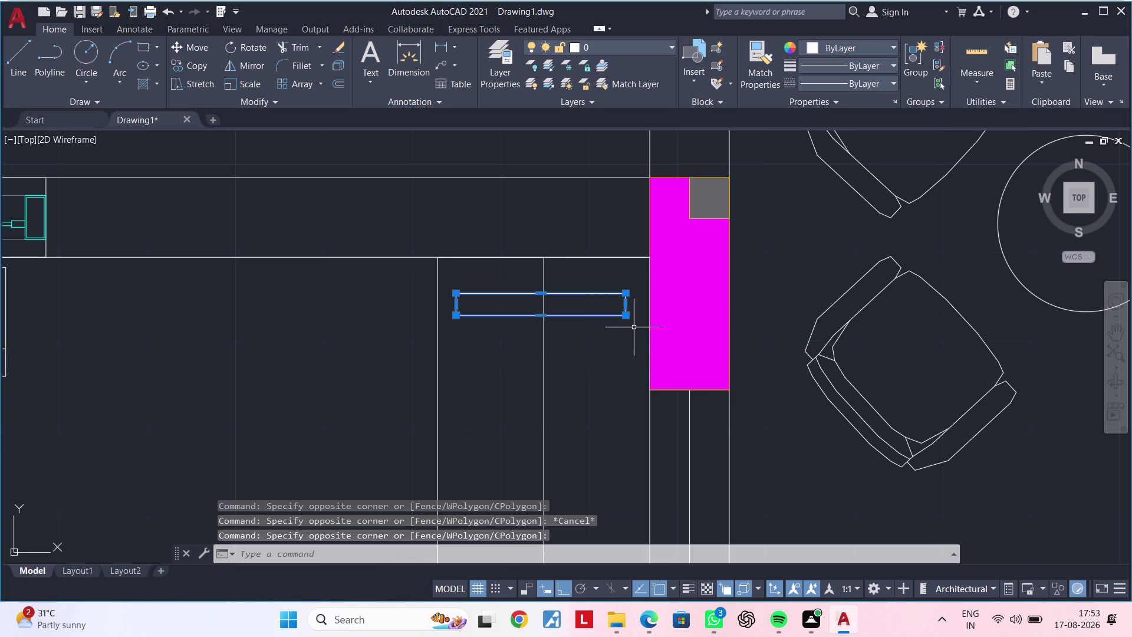
Start rotating the selected bar about its right end, then cancel.
text(RO)
key(space)
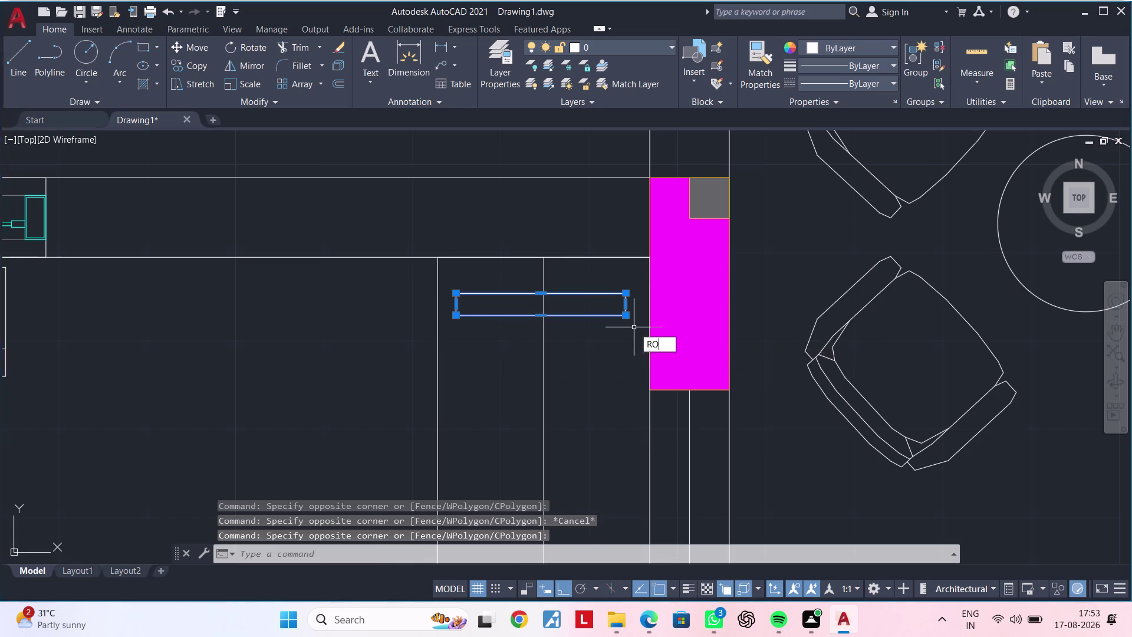
click(568, 590)
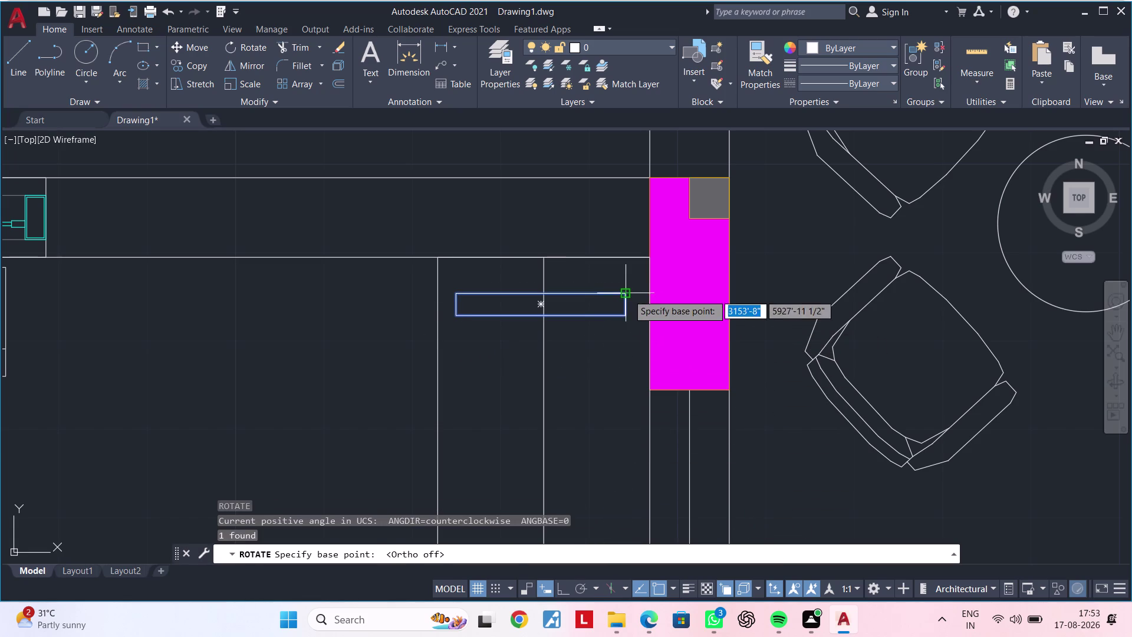
click(627, 294)
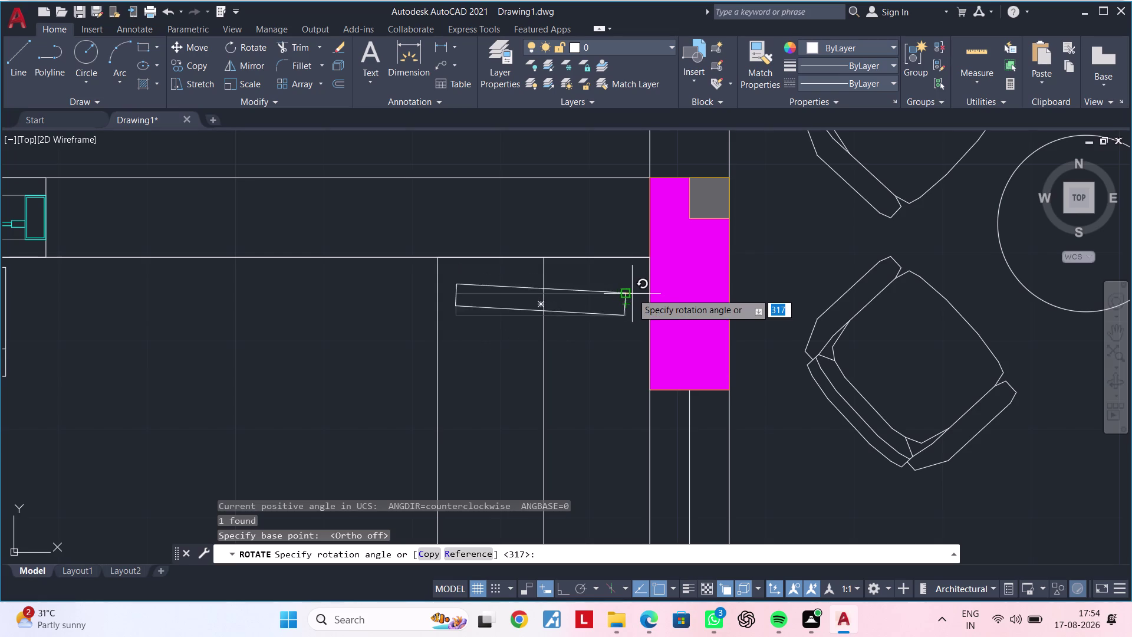
click(632, 292)
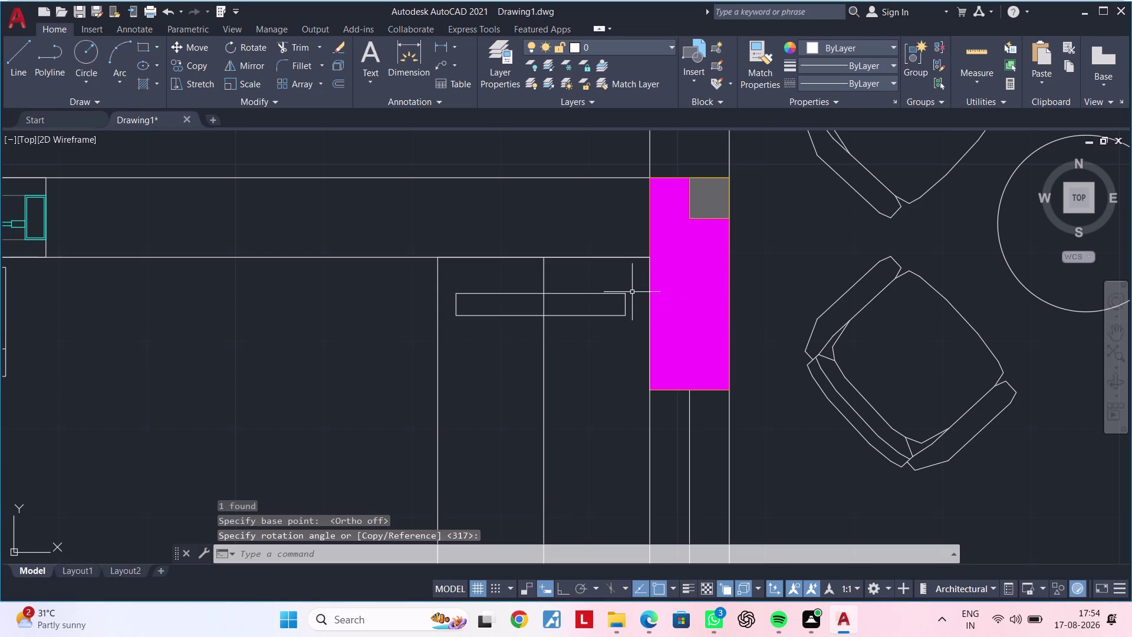
key(Escape)
Reselect the bar and retry the rotation at its right end, cancelling again.
drag(631, 286, 622, 295)
click(587, 330)
key(r)
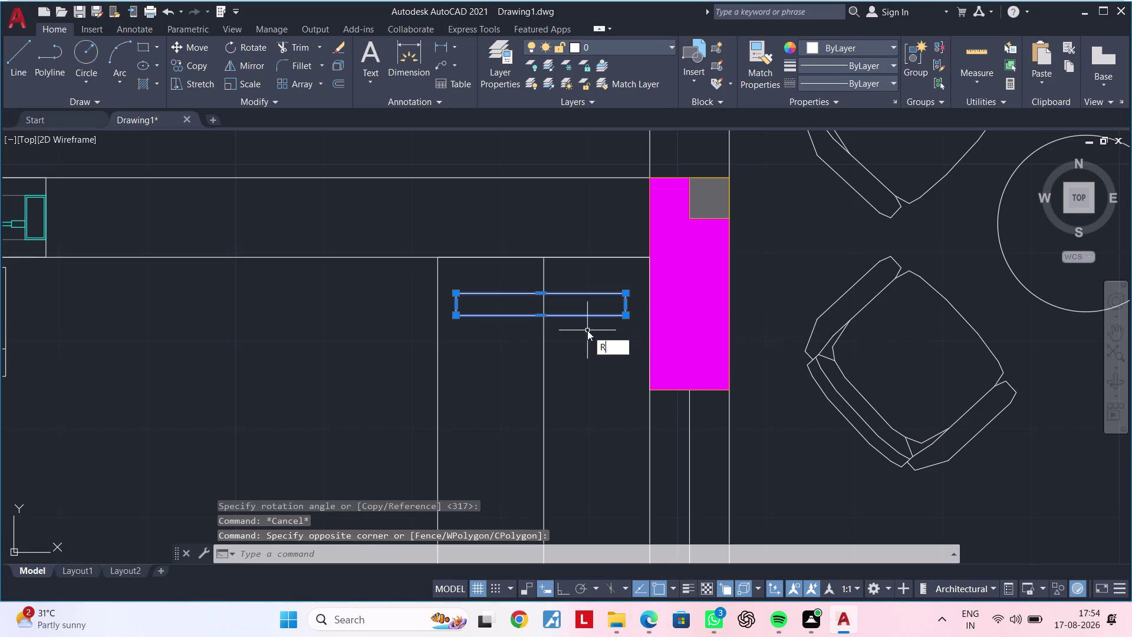
key(o)
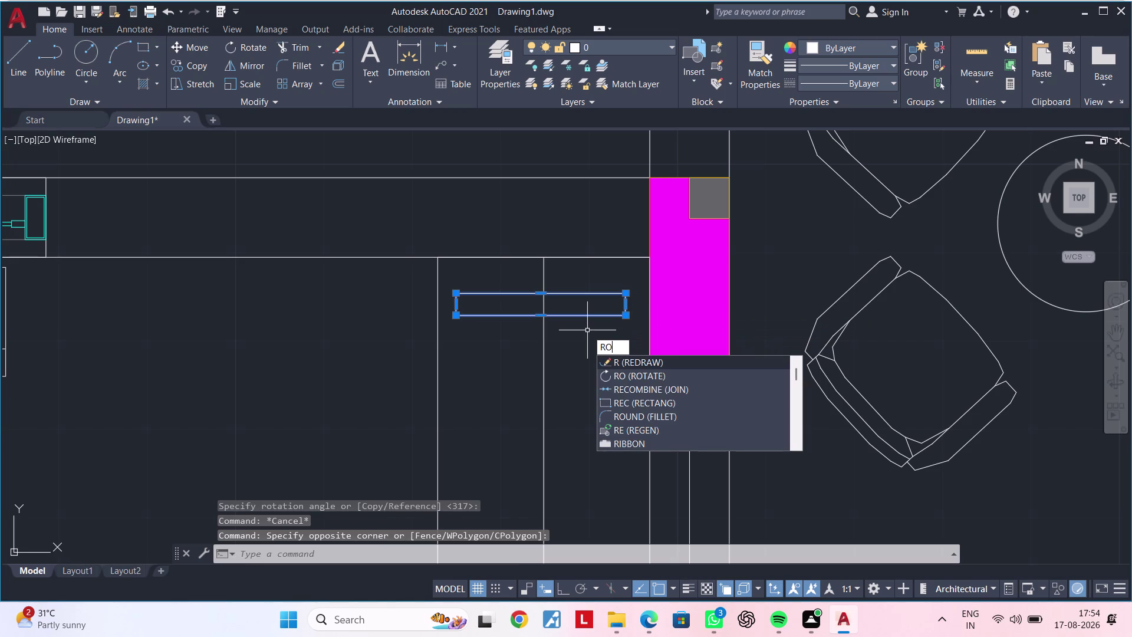
key(space)
click(628, 289)
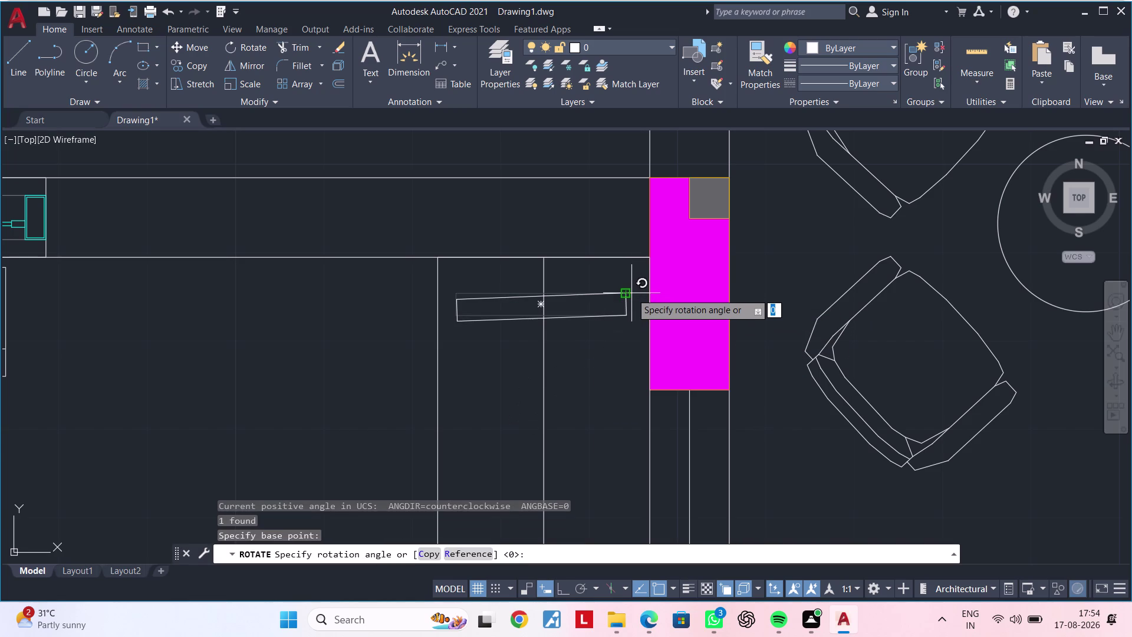
click(632, 292)
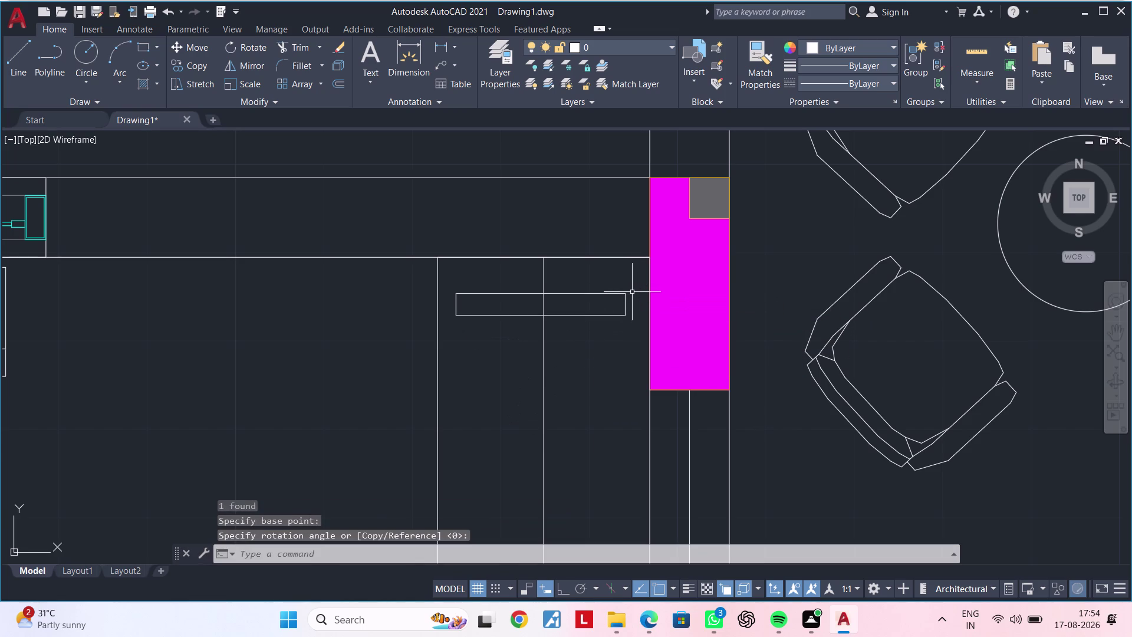
key(Escape)
Rotate the bar about its right end into a diagonal tilt down toward the left.
drag(631, 280, 629, 289)
click(611, 333)
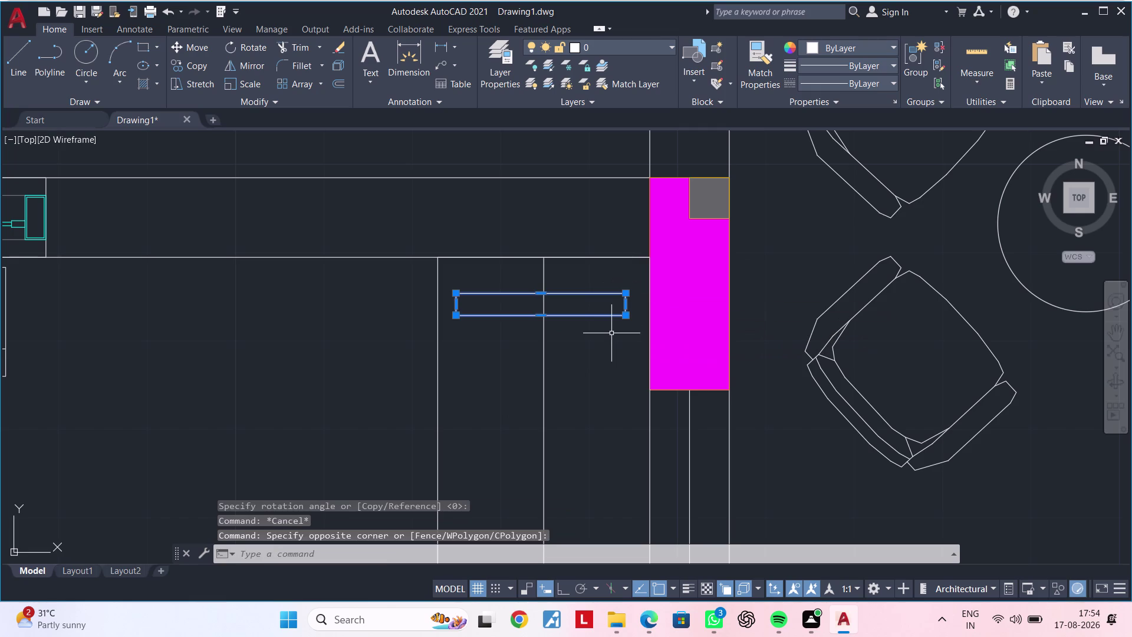
text(RO)
key(space)
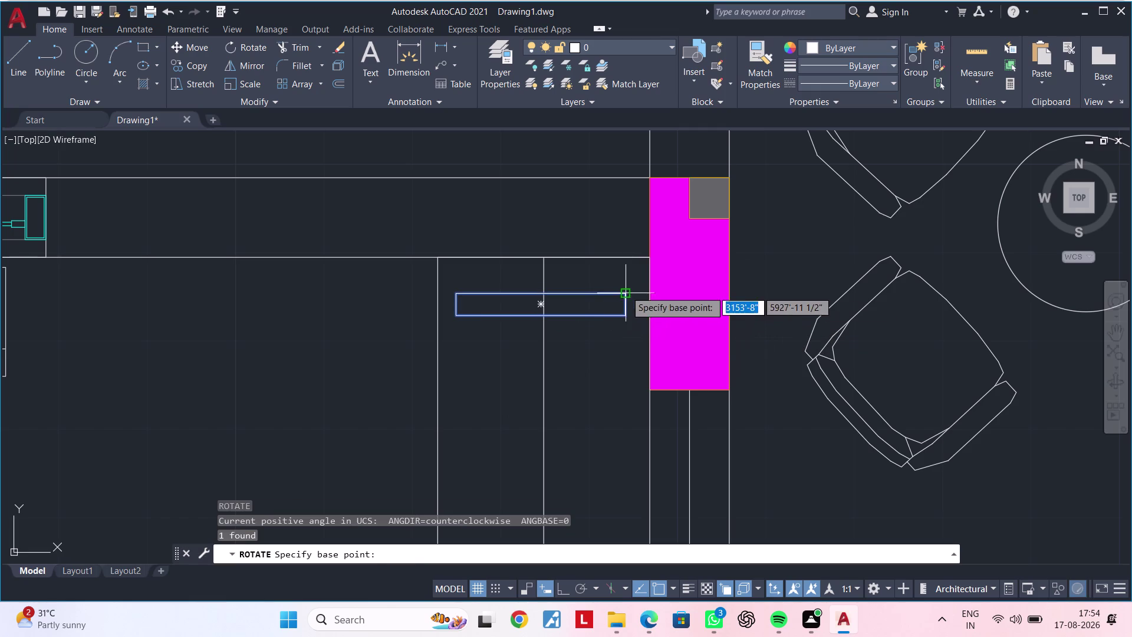
click(625, 291)
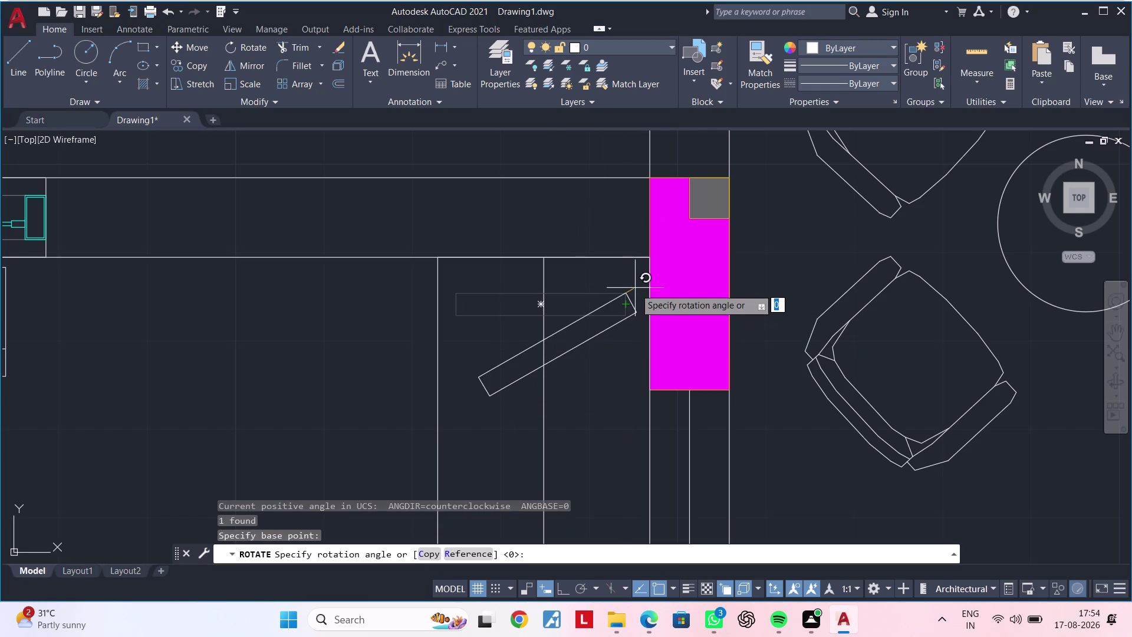
click(634, 291)
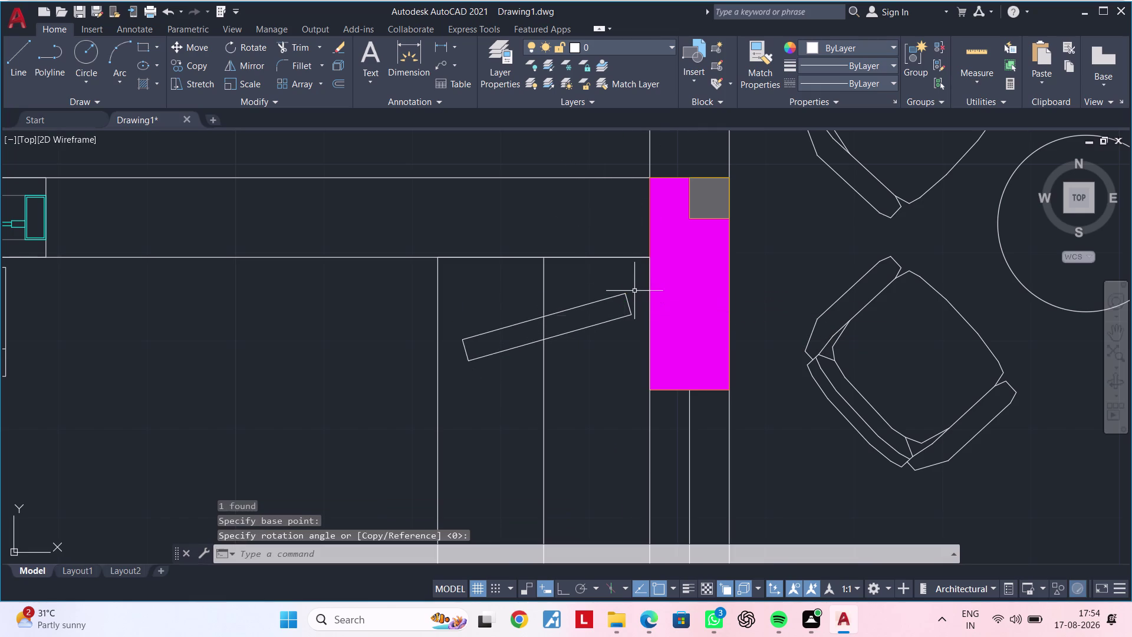
scroll(up, 3)
middle_drag(611, 328, 664, 362)
scroll(up, 3)
click(622, 359)
key(Escape)
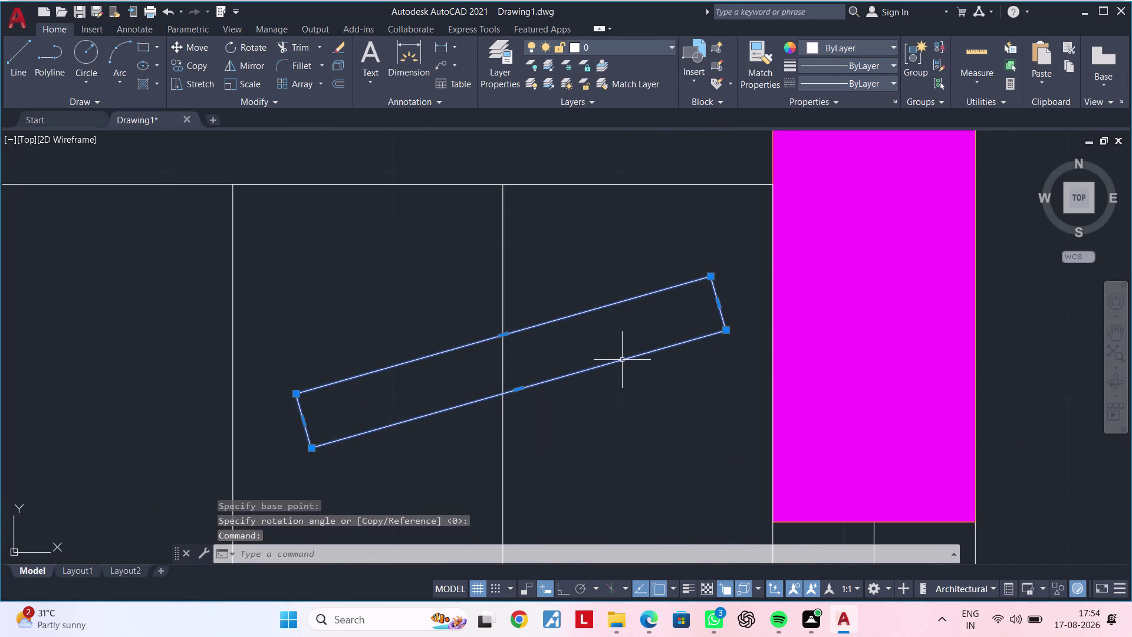
Explode the tilted rectangle and draw a centre line across it.
key(Escape)
click(622, 360)
text(X)
key(space)
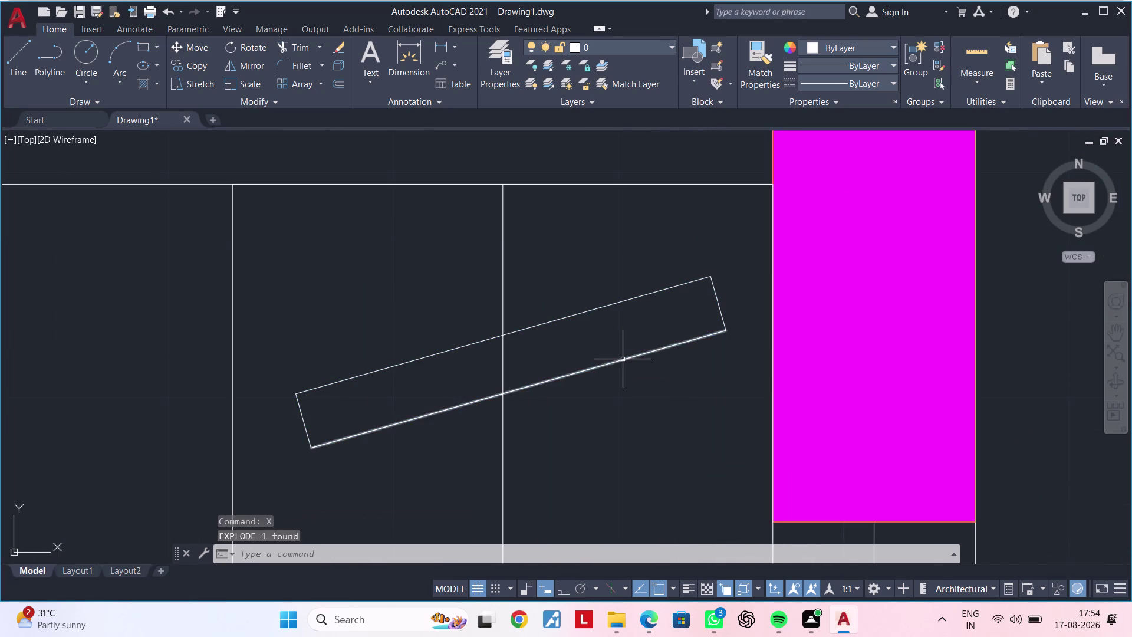
key(Escape)
text(L)
key(space)
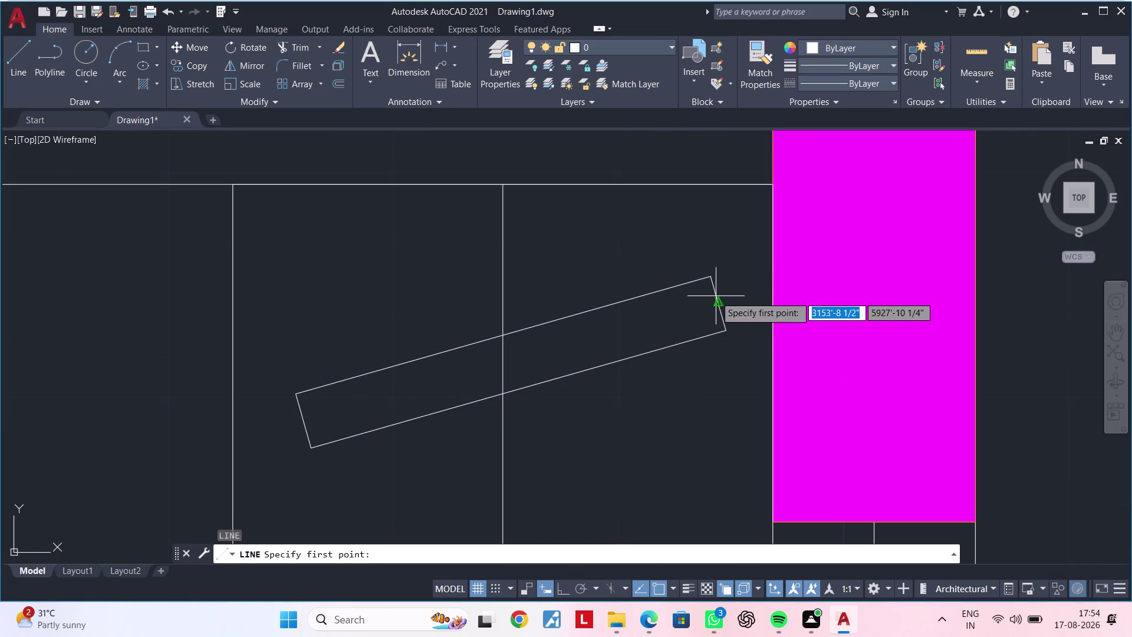
click(717, 302)
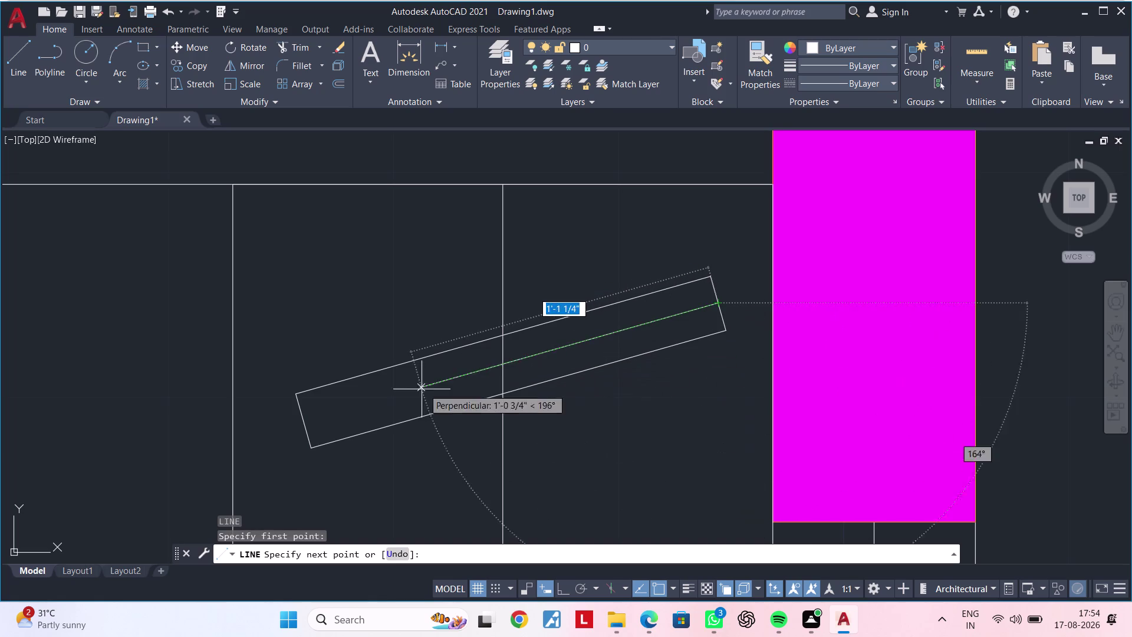
click(302, 417)
key(Escape)
Trim the excess edge segments off the slanted bar.
key(Escape)
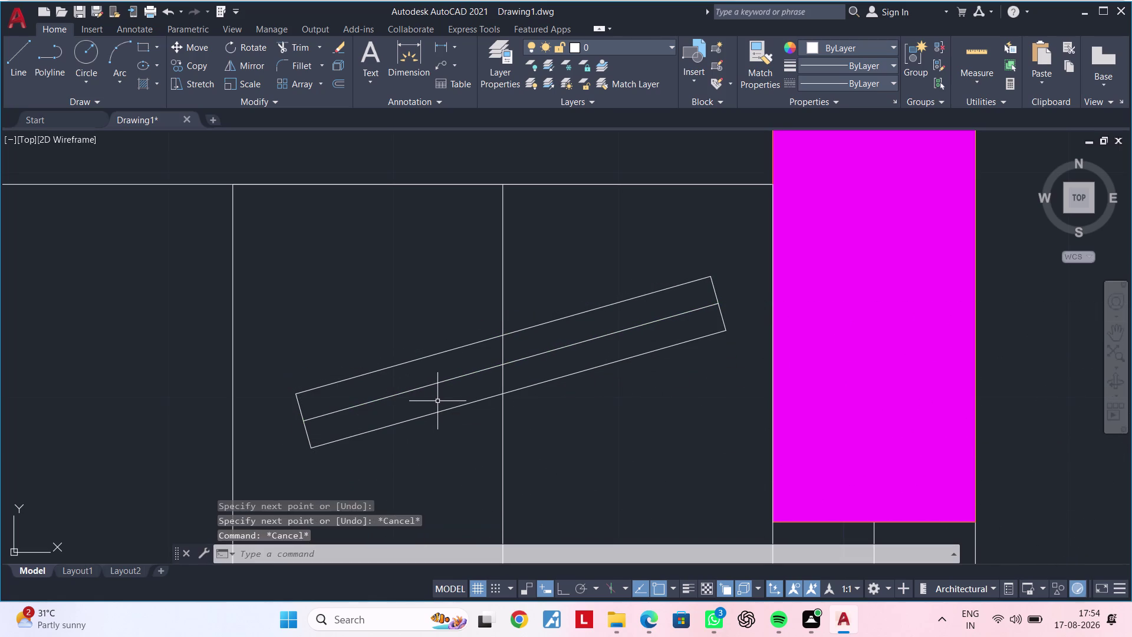
key(Escape)
key(Escape)
key(Escape)
key(t)
key(r)
key(space)
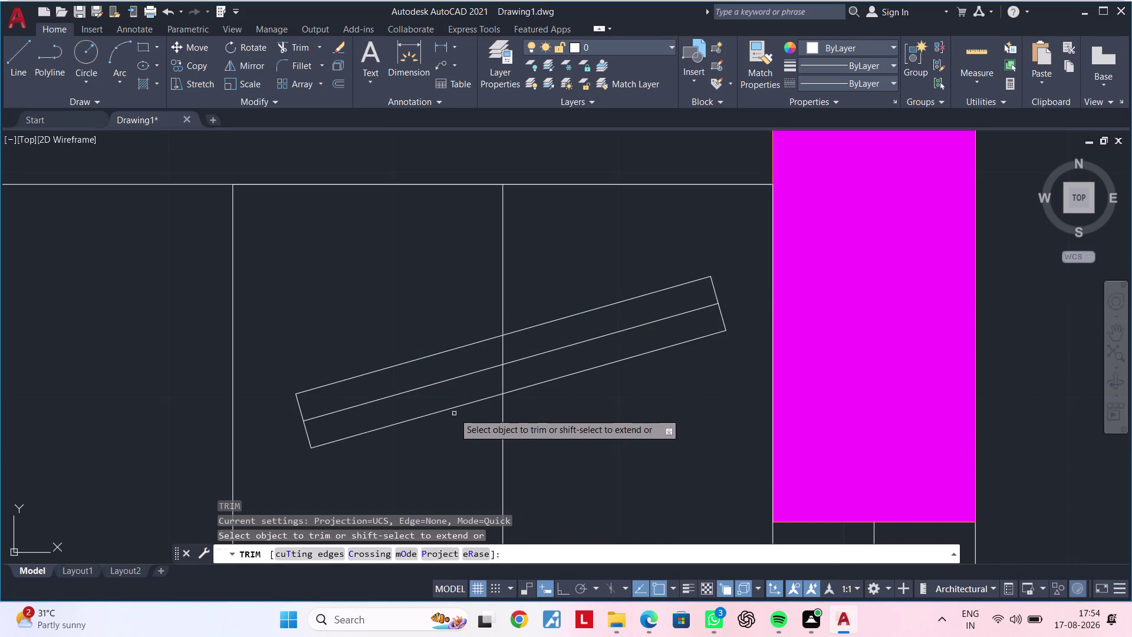
click(457, 406)
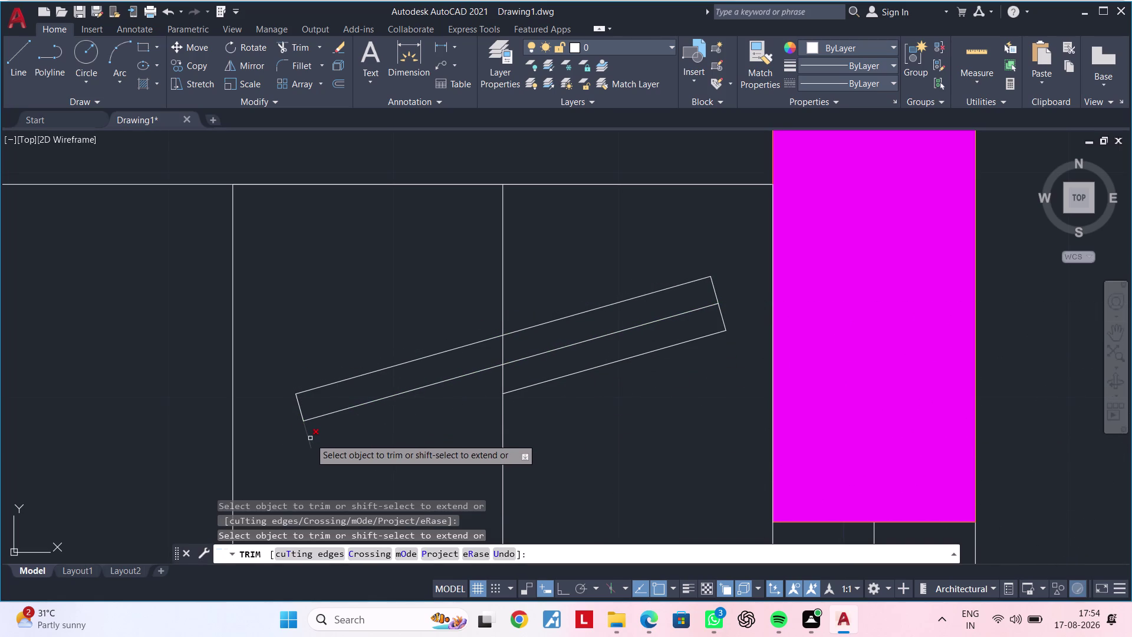
click(310, 438)
click(620, 361)
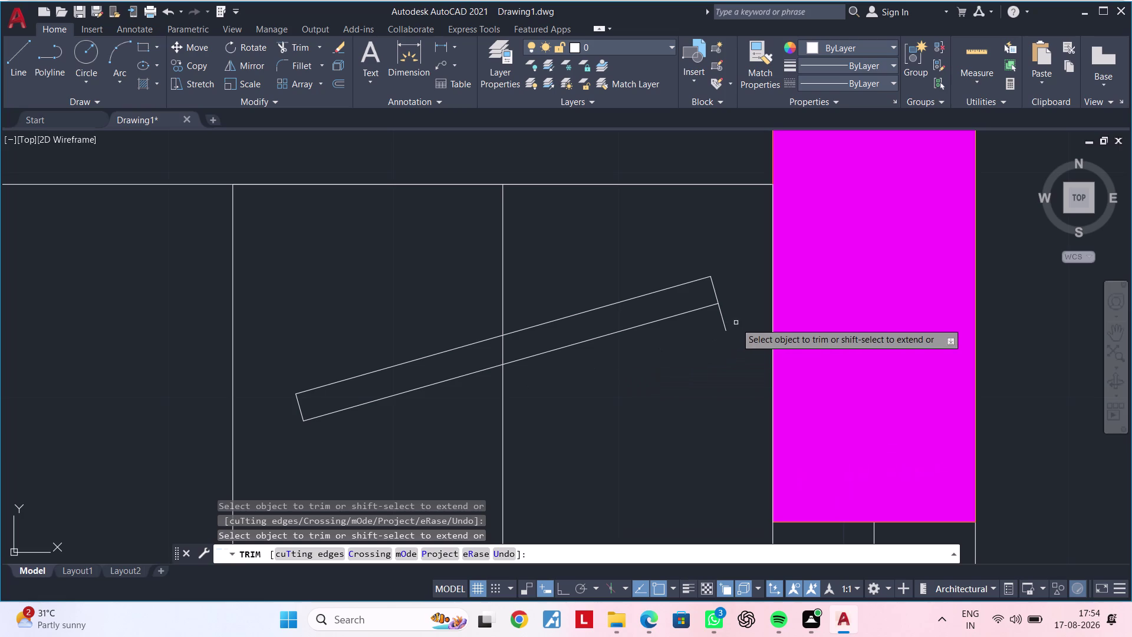
click(726, 324)
scroll(down, 3)
key(Escape)
key(Escape)
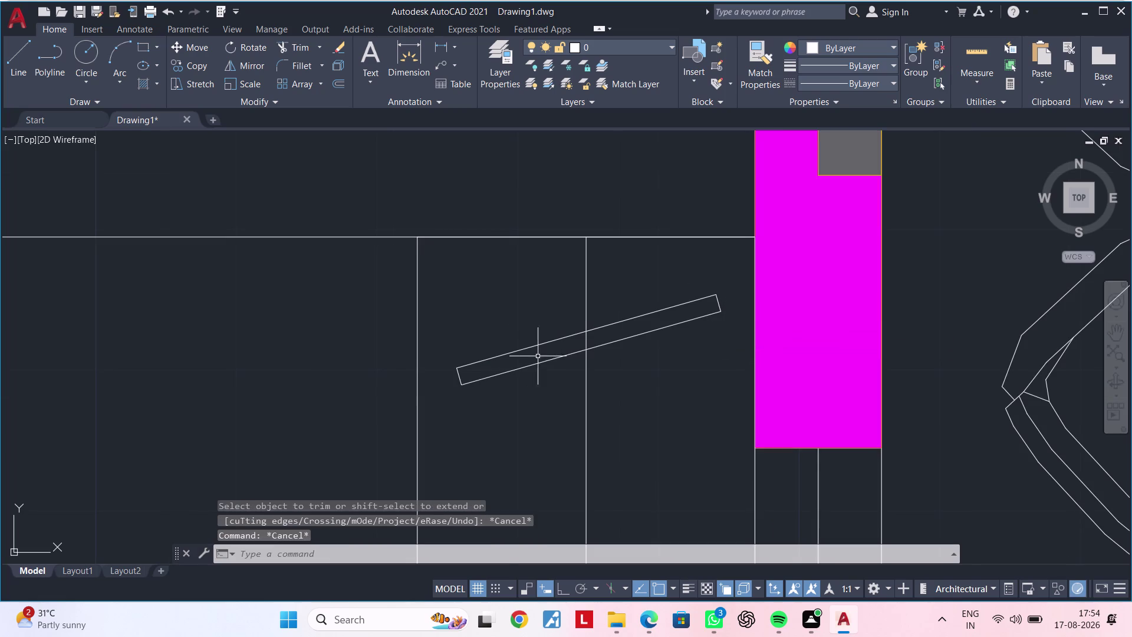
Join the bar's four edges into a single polyline.
click(446, 353)
click(742, 286)
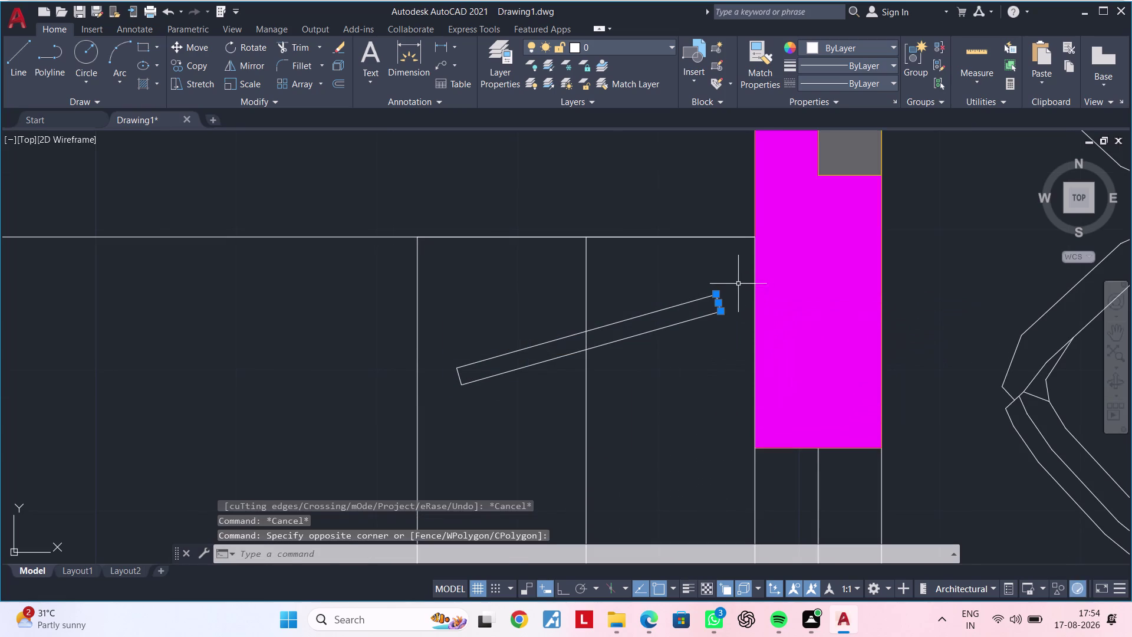
click(736, 281)
click(663, 369)
scroll(up, 3)
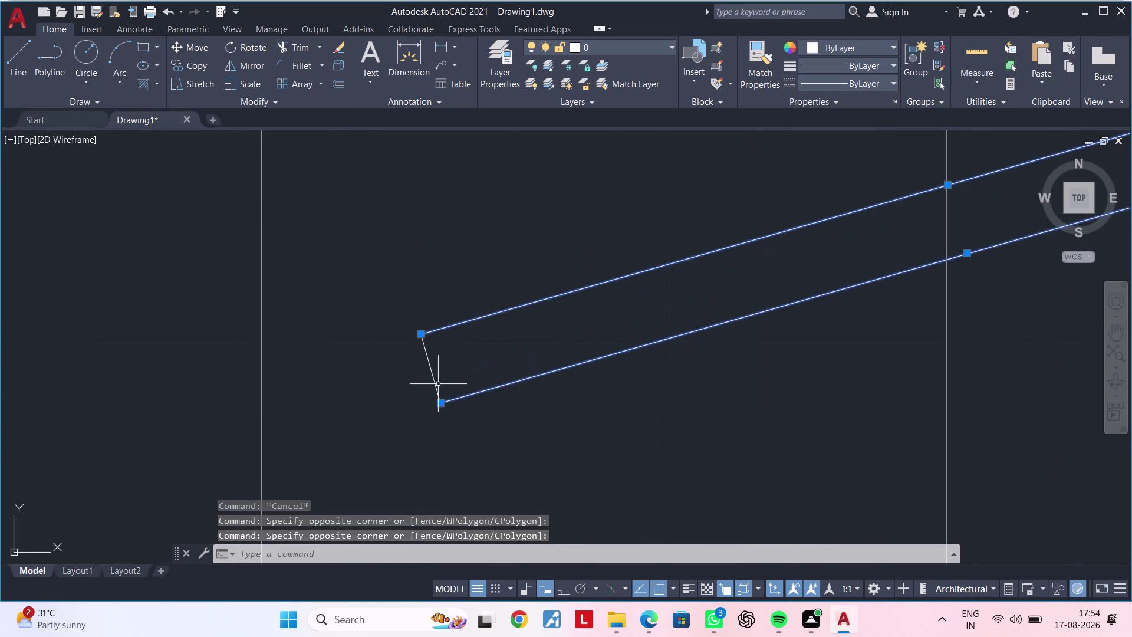
click(432, 379)
scroll(down, 3)
key(j)
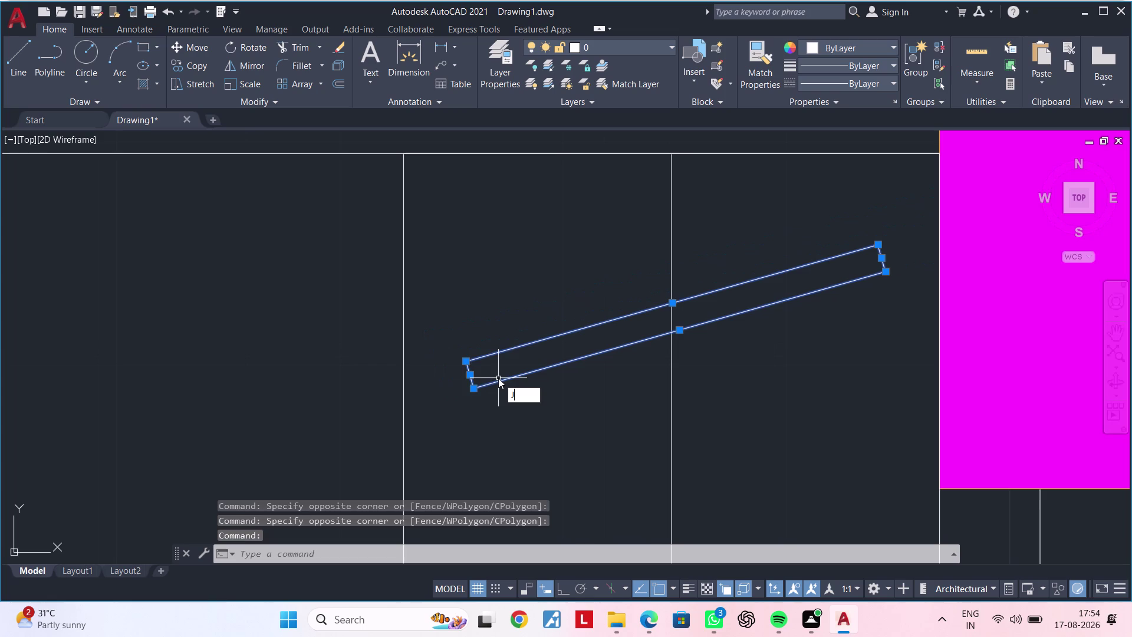
key(space)
scroll(down, 3)
Move the joined bar slightly upward in the passage.
middle_drag(582, 391, 567, 398)
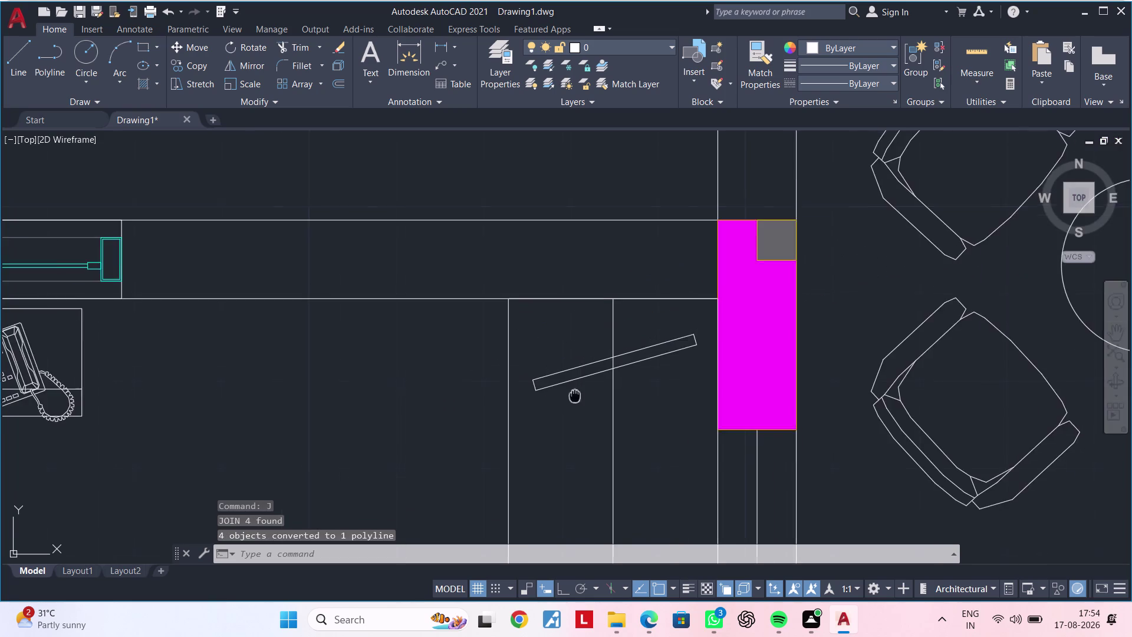
middle_drag(567, 398, 496, 413)
middle_drag(544, 409, 532, 425)
scroll(up, 3)
drag(540, 404, 539, 393)
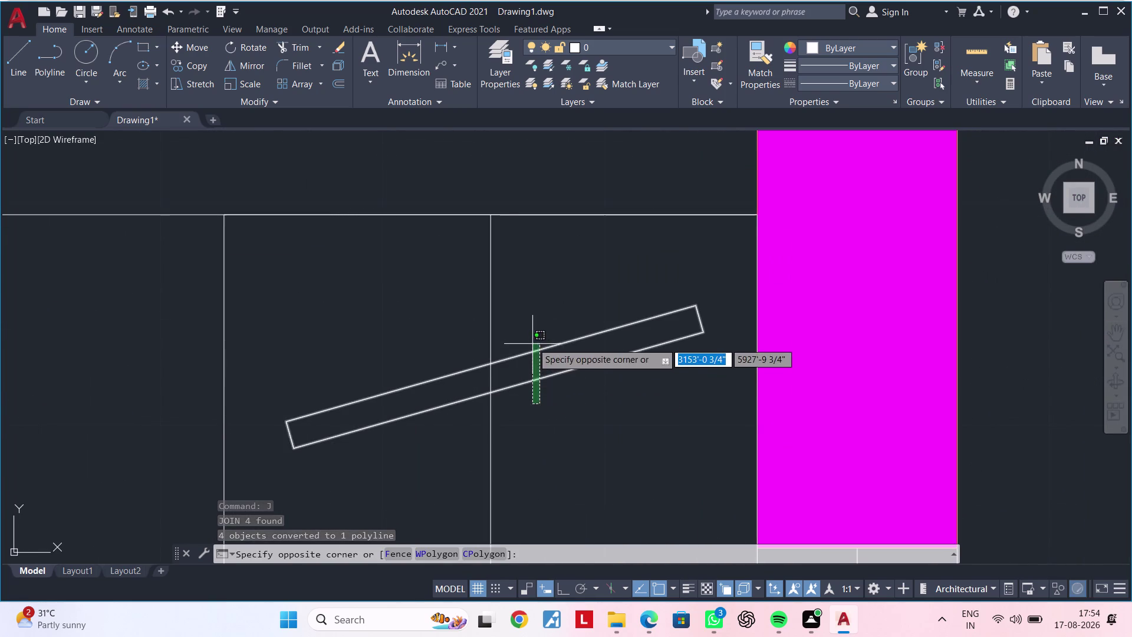
click(531, 338)
text(M)
key(space)
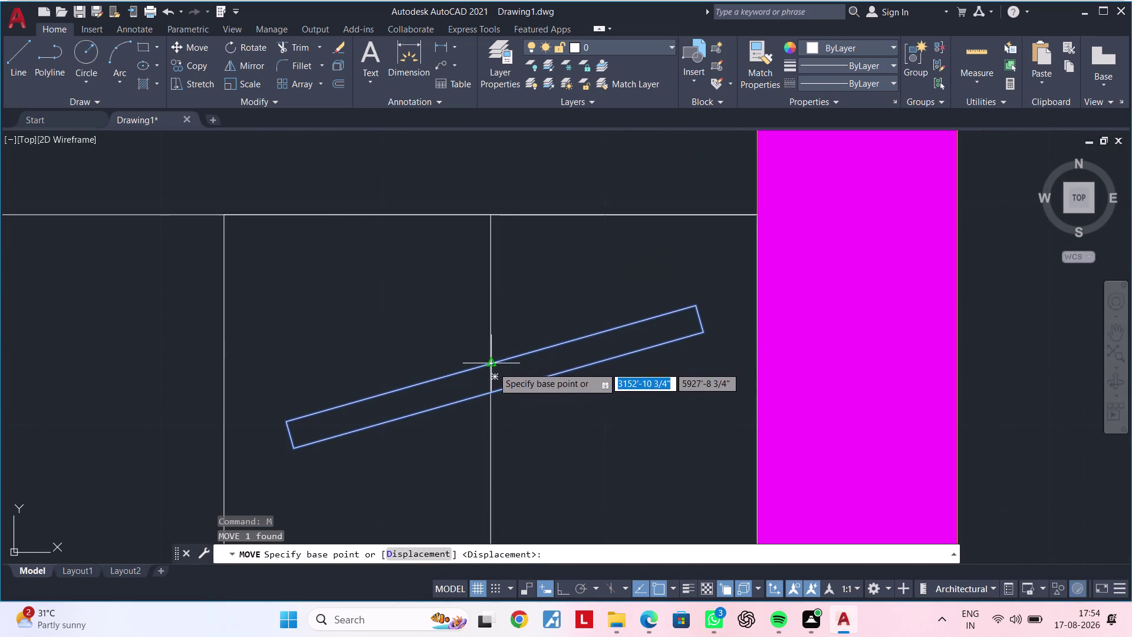
click(492, 368)
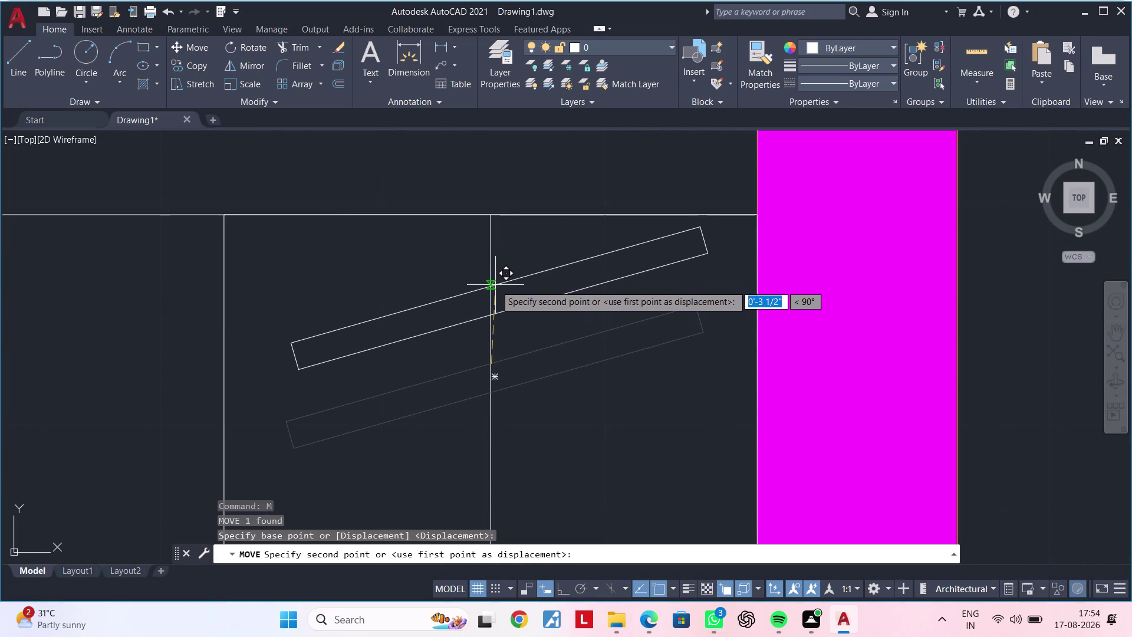
click(491, 288)
scroll(down, 3)
middle_drag(513, 351, 514, 367)
Reselect the slanted bar and start mirroring it with MI.
key(Escape)
key(Escape)
key(Escape)
key(Escape)
key(Escape)
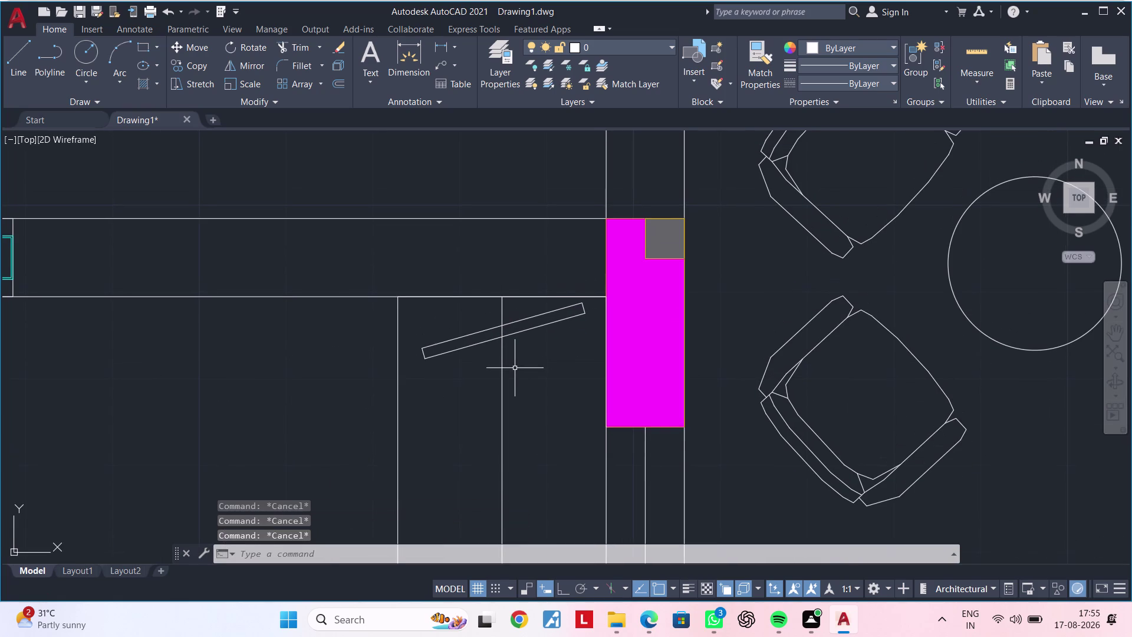
key(Escape)
key(Escape)
key(Escape)
key(Escape)
click(528, 312)
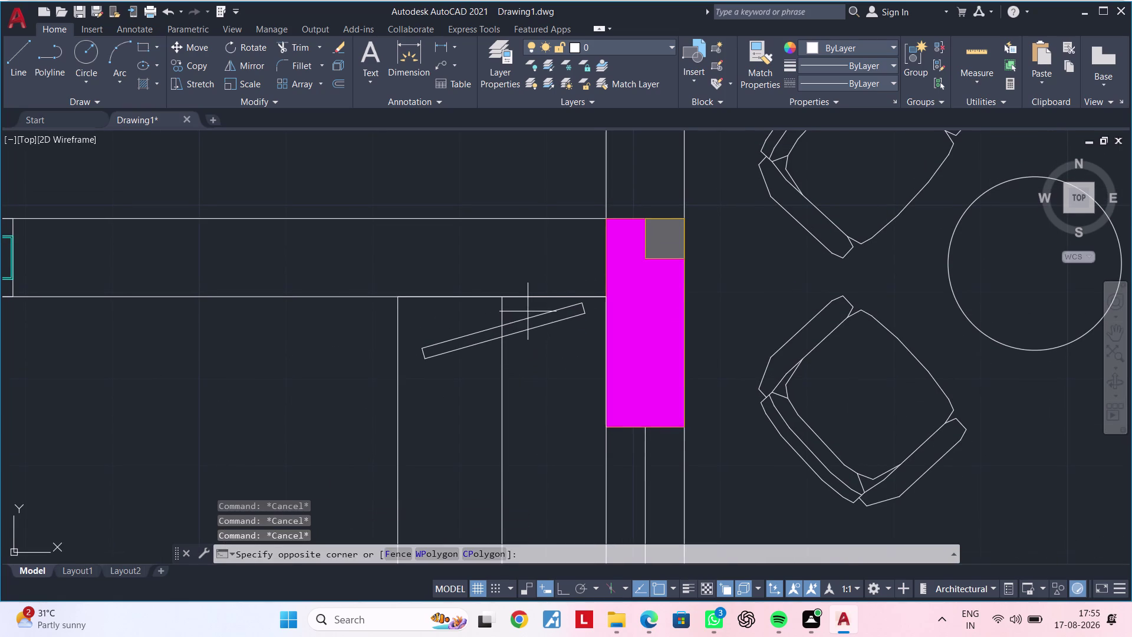
click(539, 344)
click(532, 320)
click(536, 328)
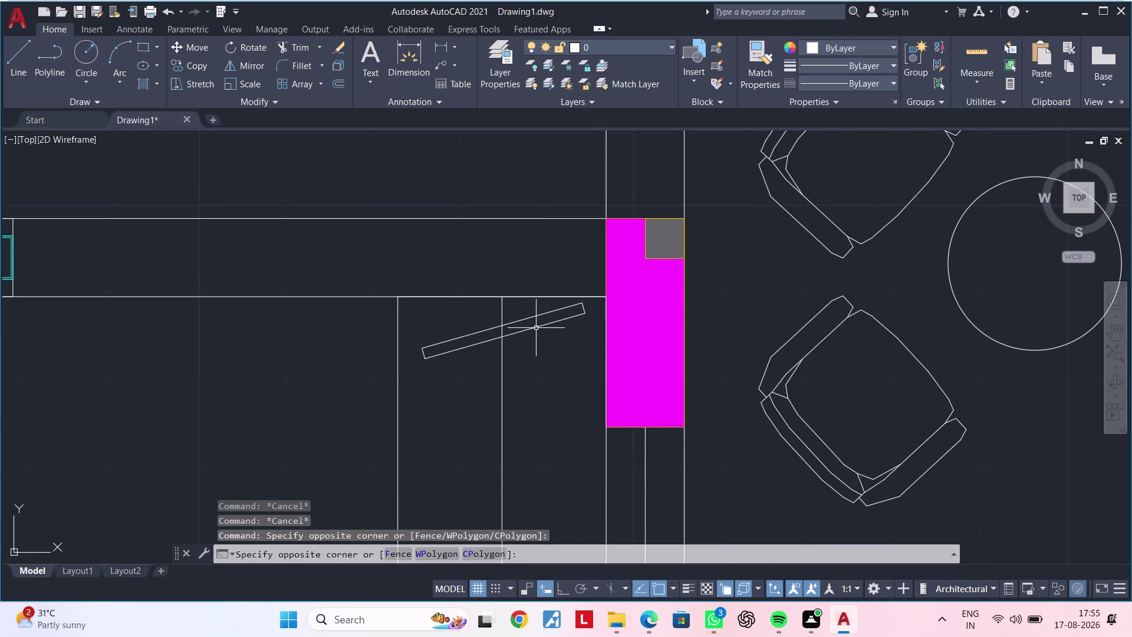
click(536, 327)
click(535, 325)
text(M)
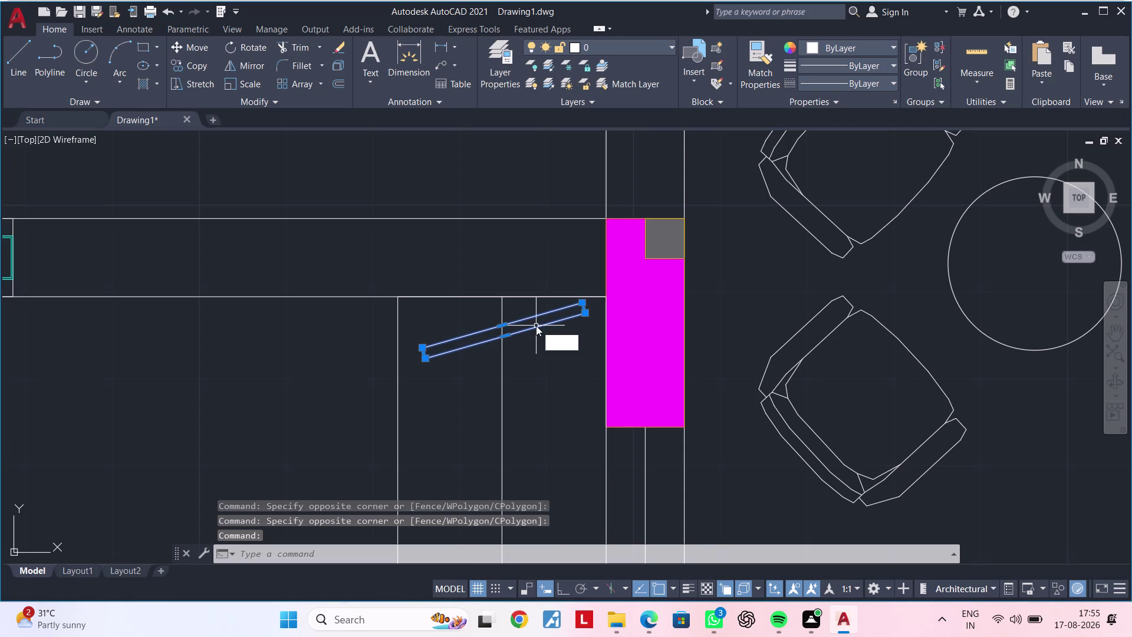
text(I)
key(space)
Mirror the slanted bar, keeping the original, to form a V.
click(498, 356)
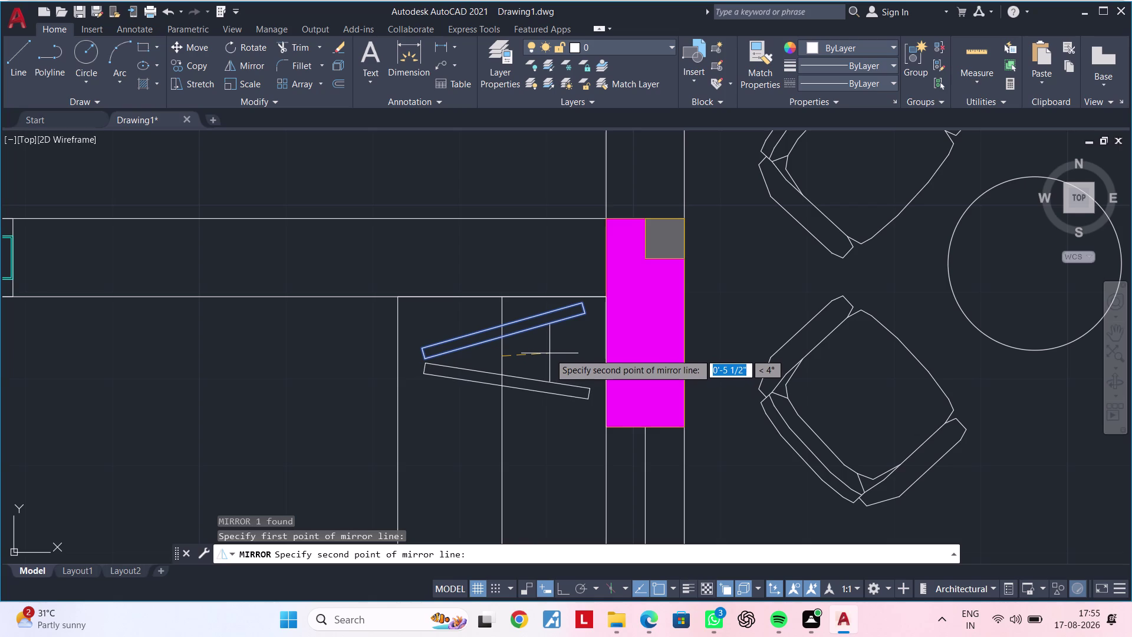
click(548, 353)
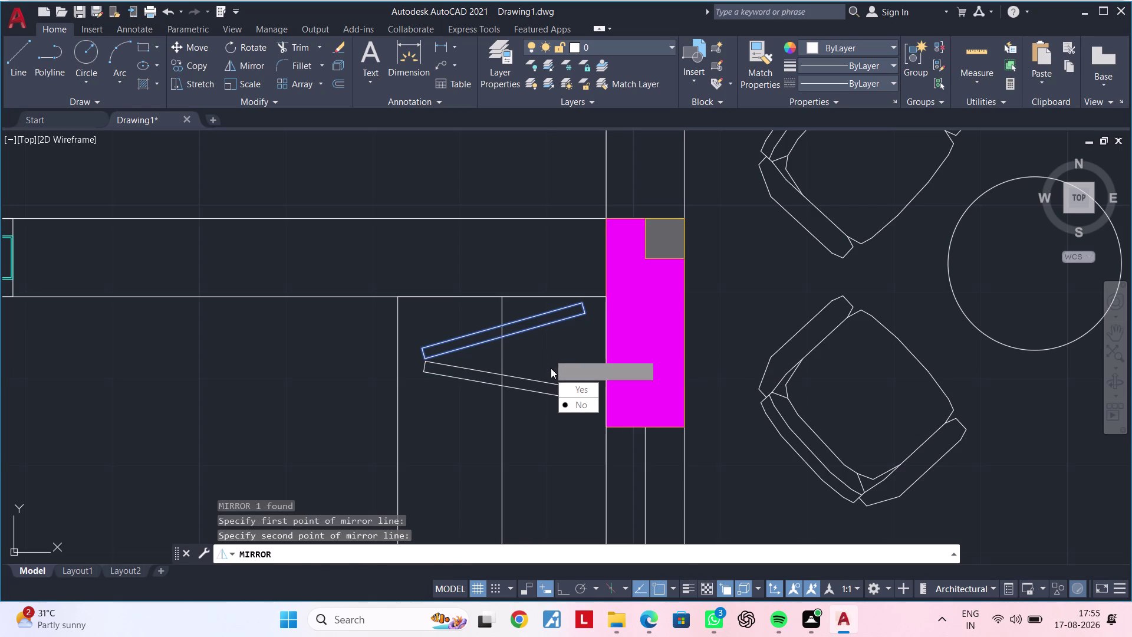
drag(571, 402, 549, 354)
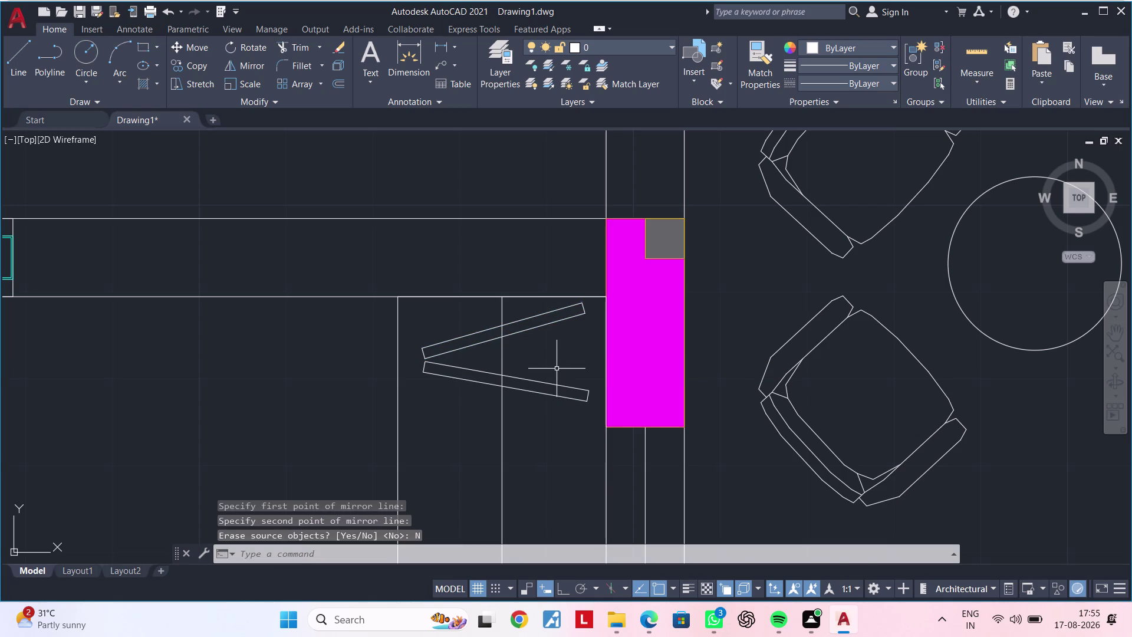
scroll(down, 3)
scroll(down, 3)
scroll(up, 3)
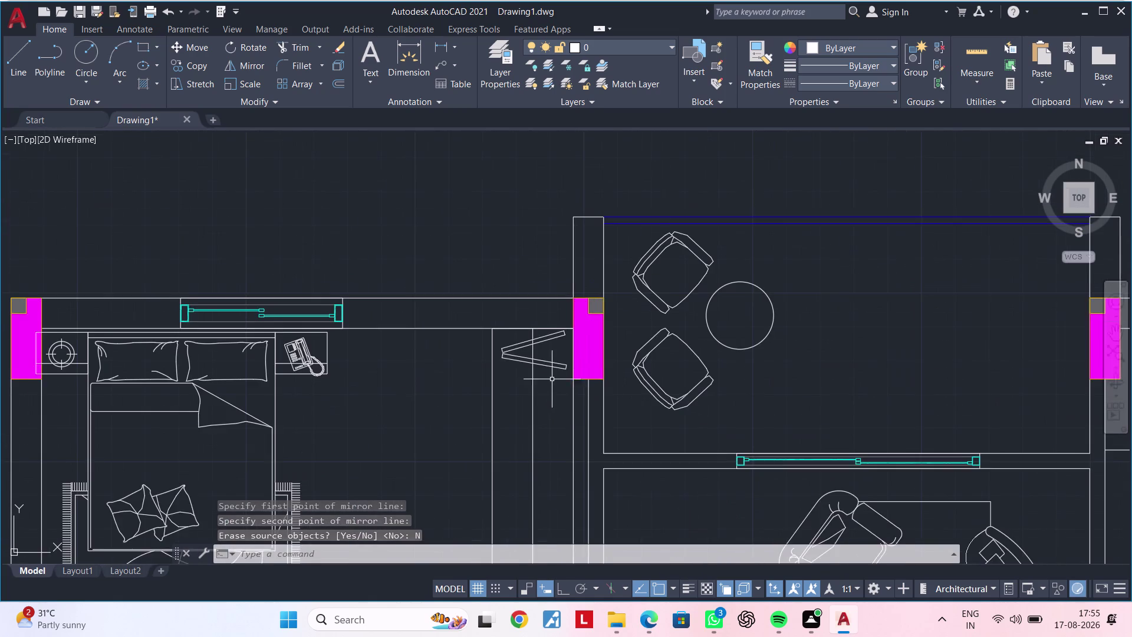
middle_drag(551, 379, 569, 427)
scroll(up, 3)
Copy the V pair once below and switch Ortho on.
click(586, 437)
click(540, 330)
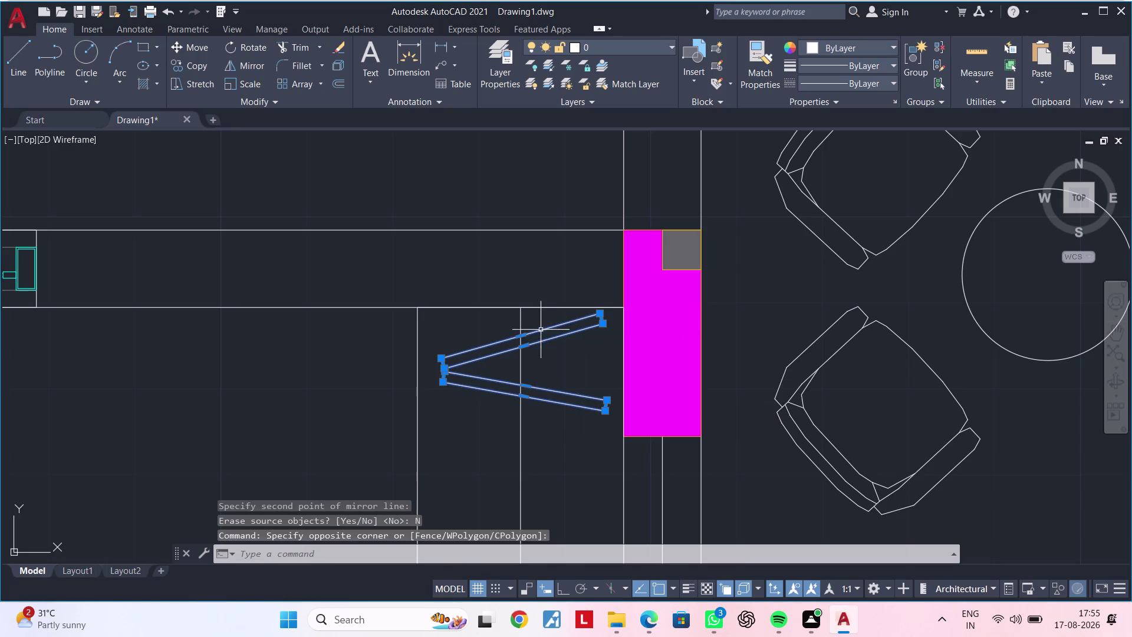
text(CO)
key(space)
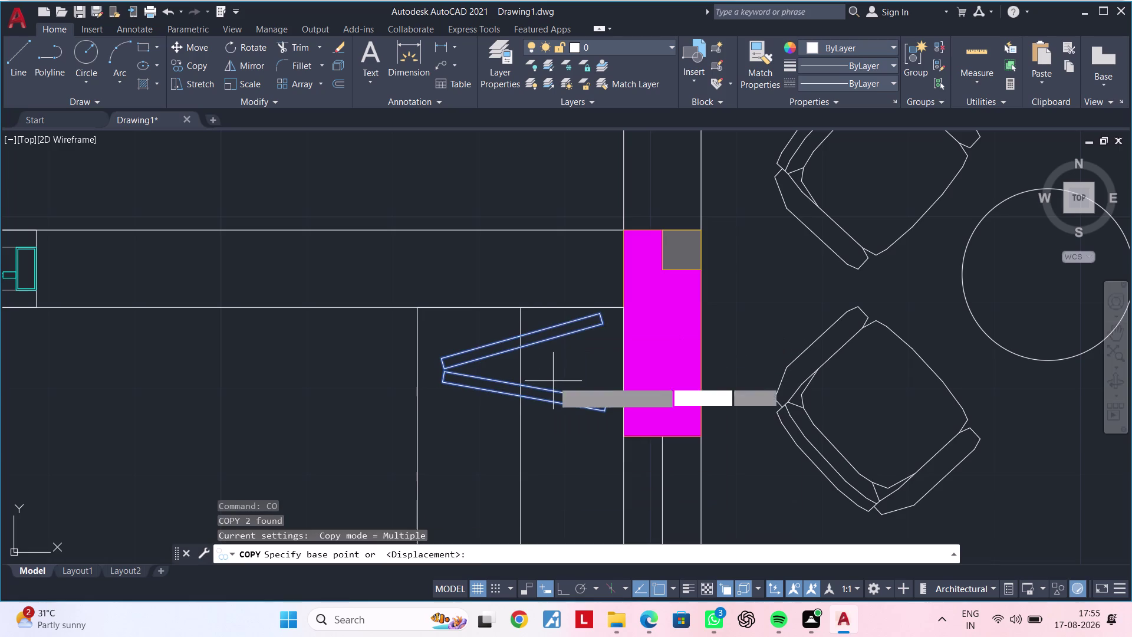
click(521, 307)
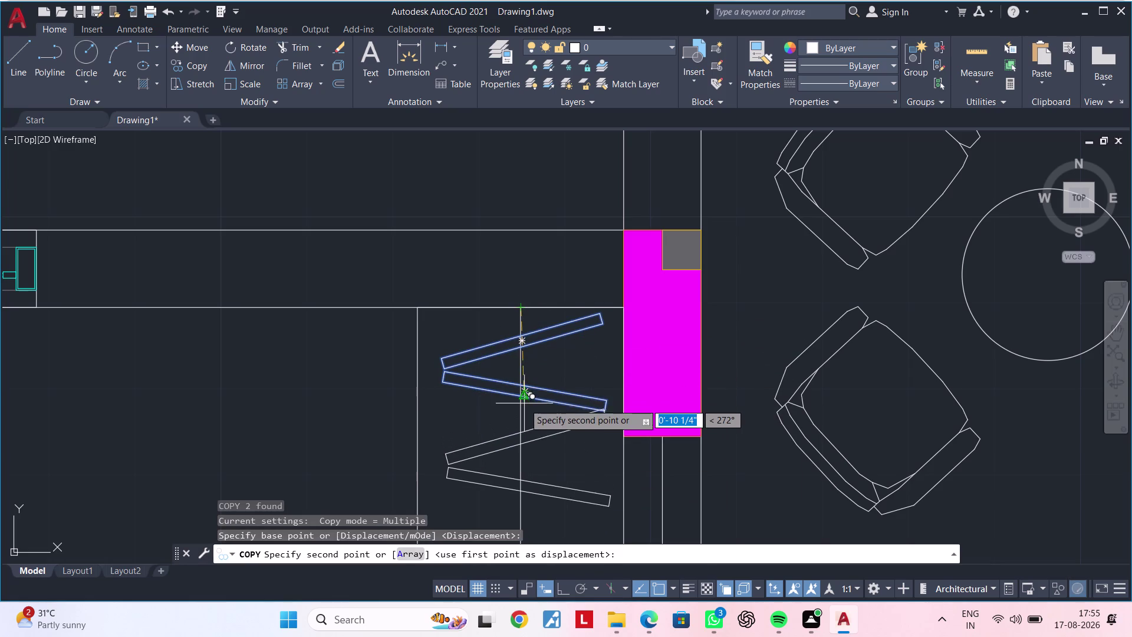
click(523, 397)
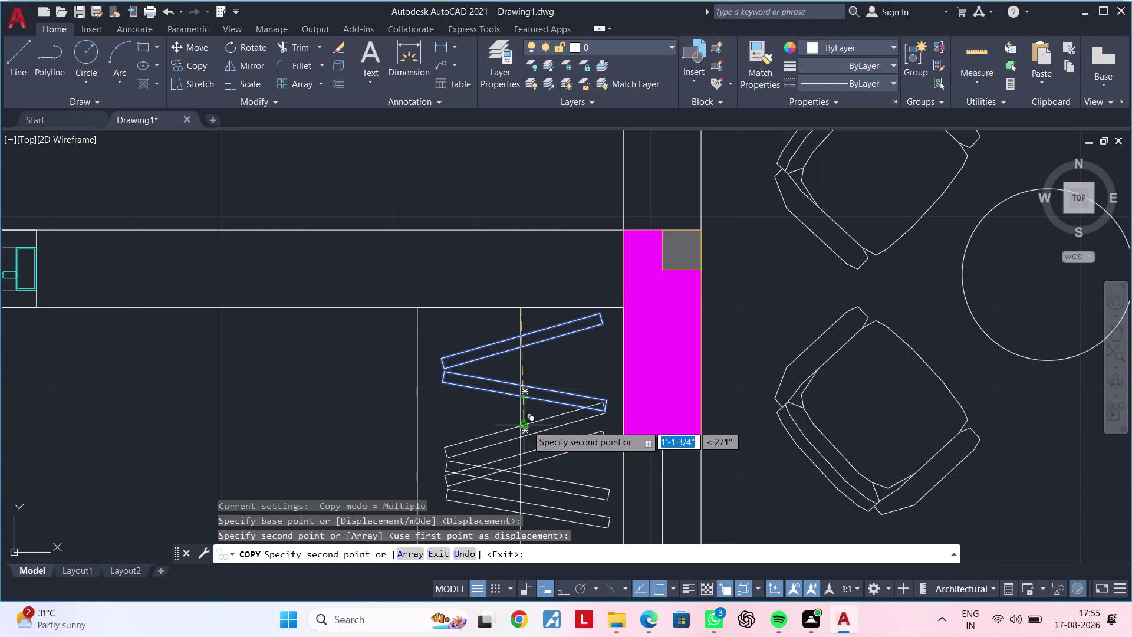
scroll(up, 3)
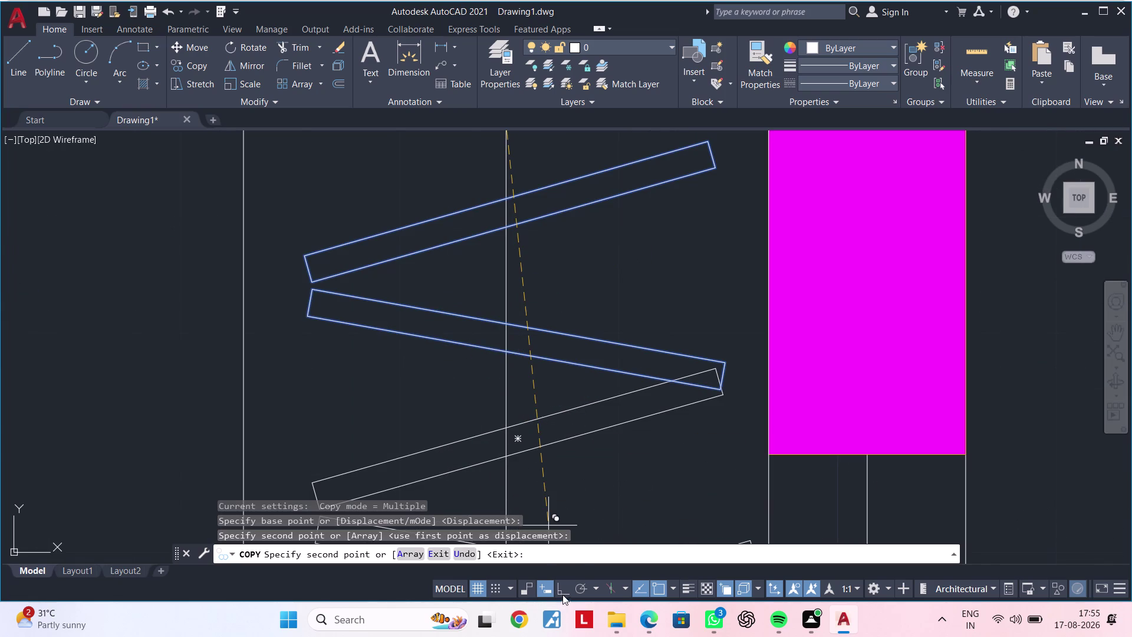
click(562, 592)
scroll(down, 3)
Repeat the pair down to the passage bottom, then select the extra bottom bar.
middle_drag(604, 440, 626, 342)
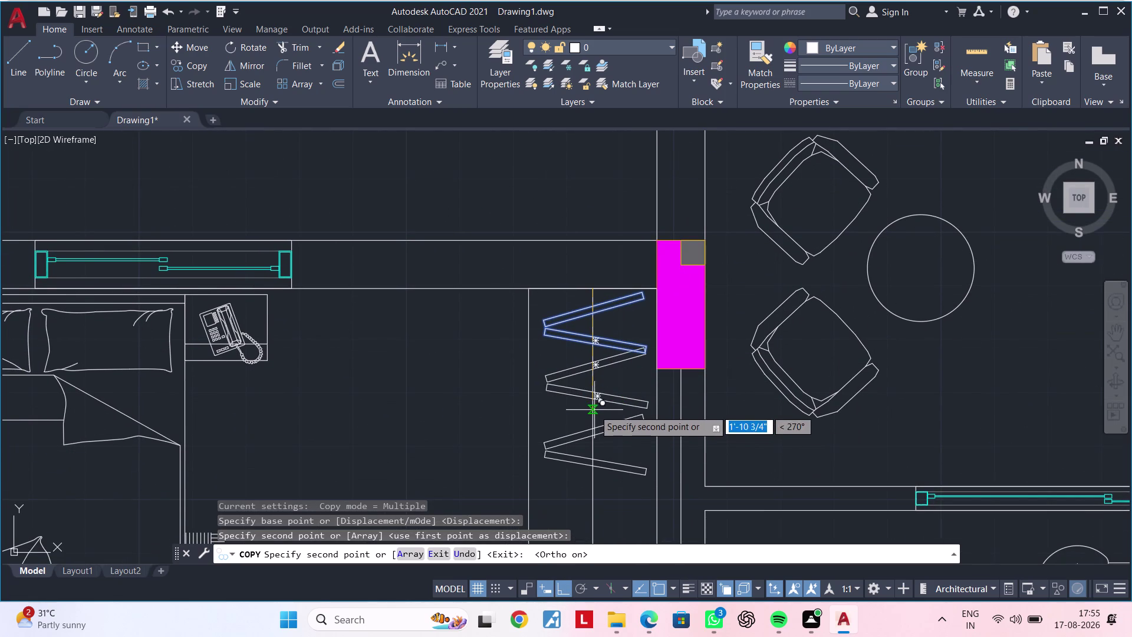
scroll(up, 3)
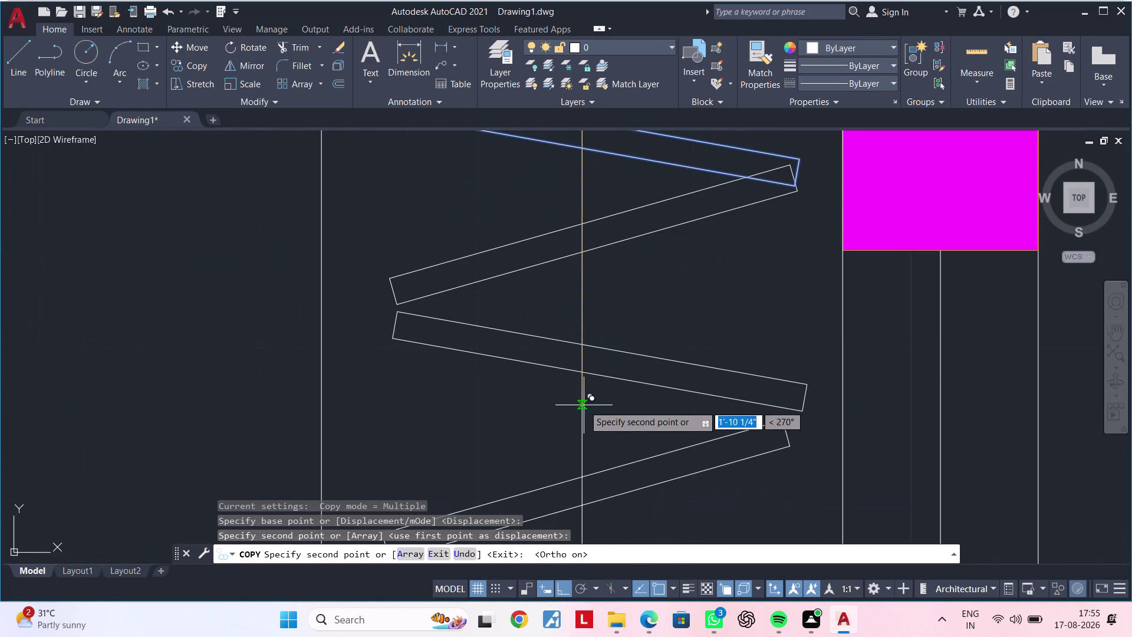
click(580, 405)
scroll(down, 3)
middle_drag(597, 448, 646, 228)
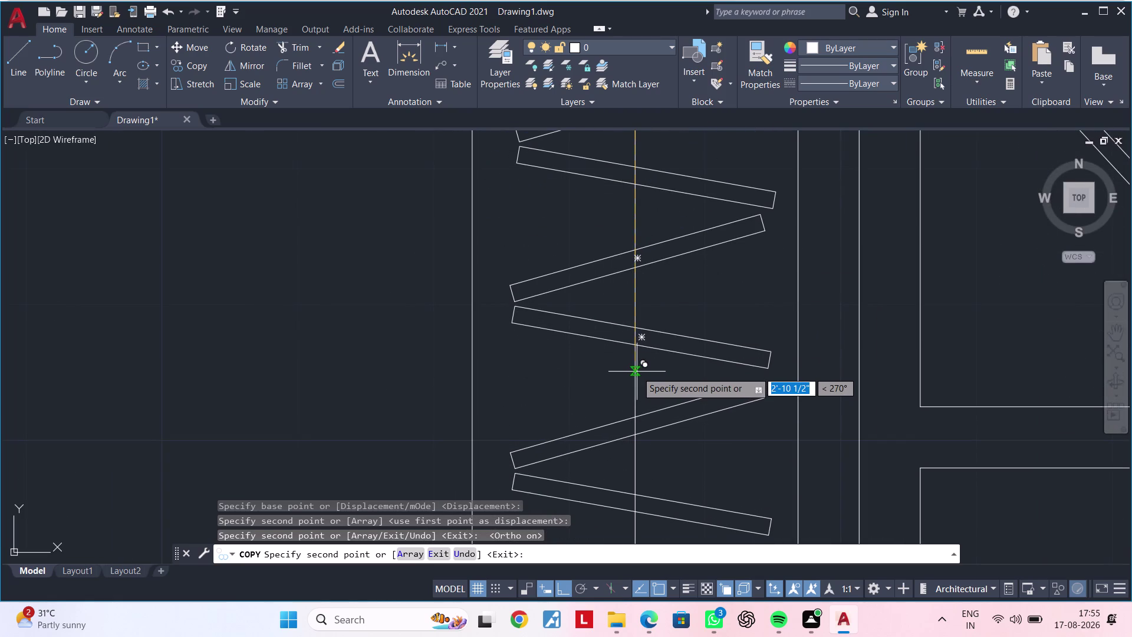
click(635, 371)
scroll(down, 3)
middle_drag(647, 421, 663, 285)
scroll(up, 3)
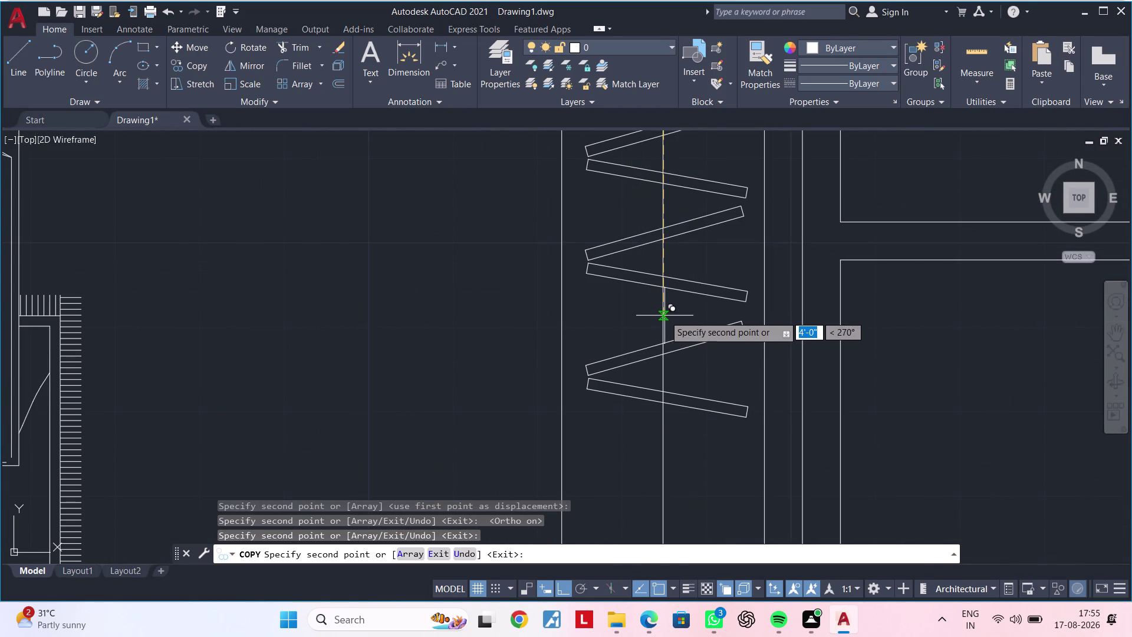
click(664, 315)
middle_drag(673, 375, 686, 275)
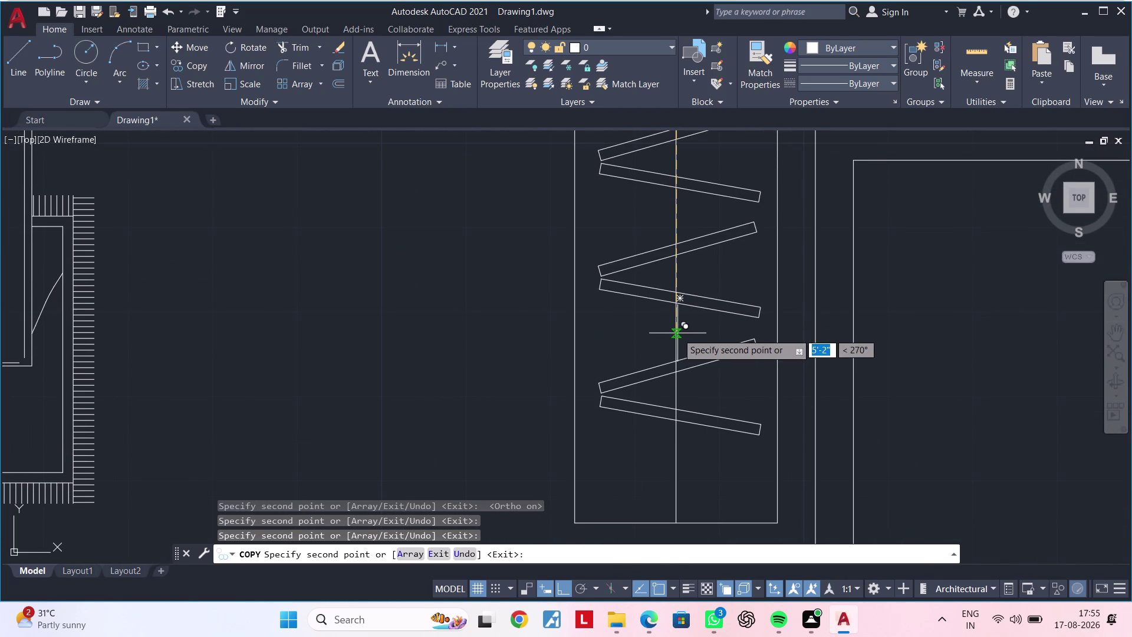
click(677, 333)
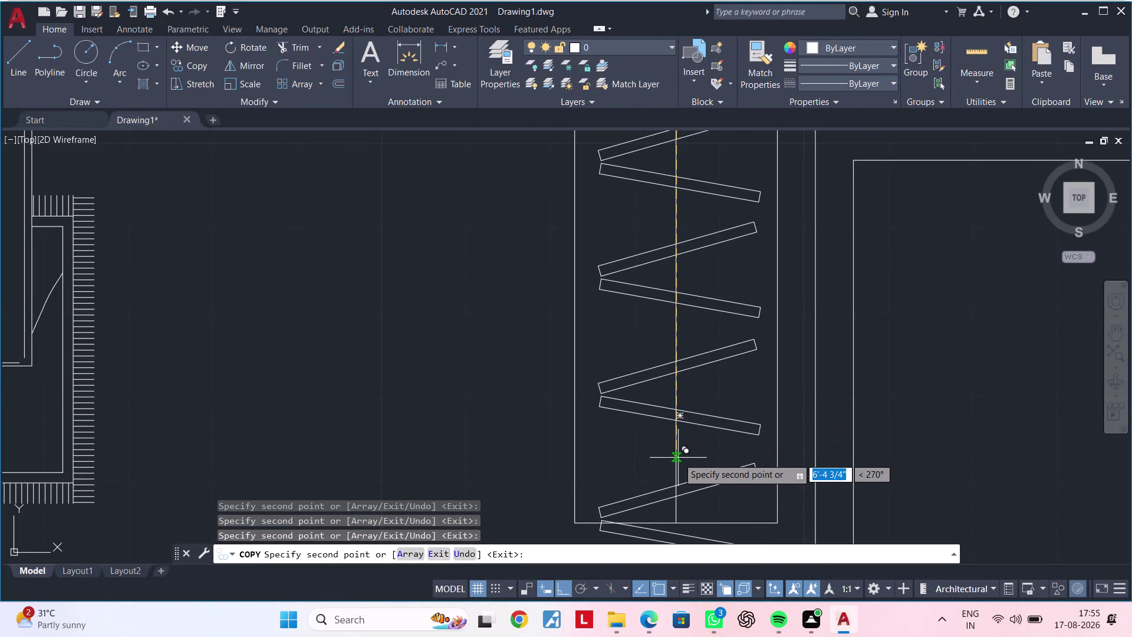
click(677, 457)
middle_drag(691, 449, 706, 319)
key(Escape)
key(Escape)
key(Escape)
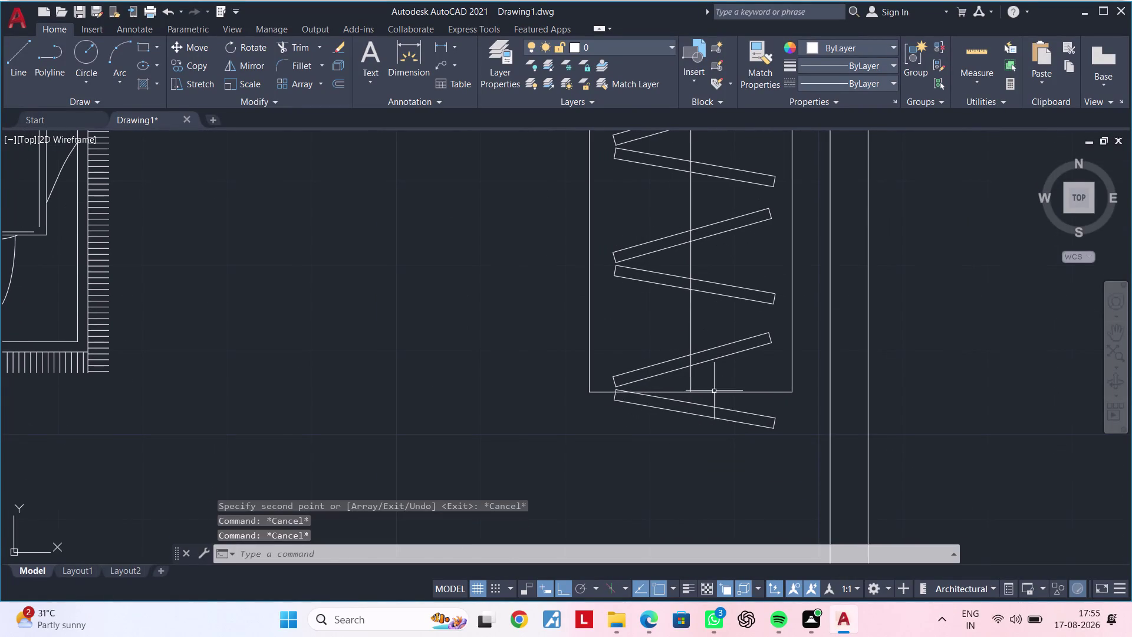
click(754, 405)
click(736, 436)
Delete the extra bar below the passage end and inspect the zigzag.
key(Delete)
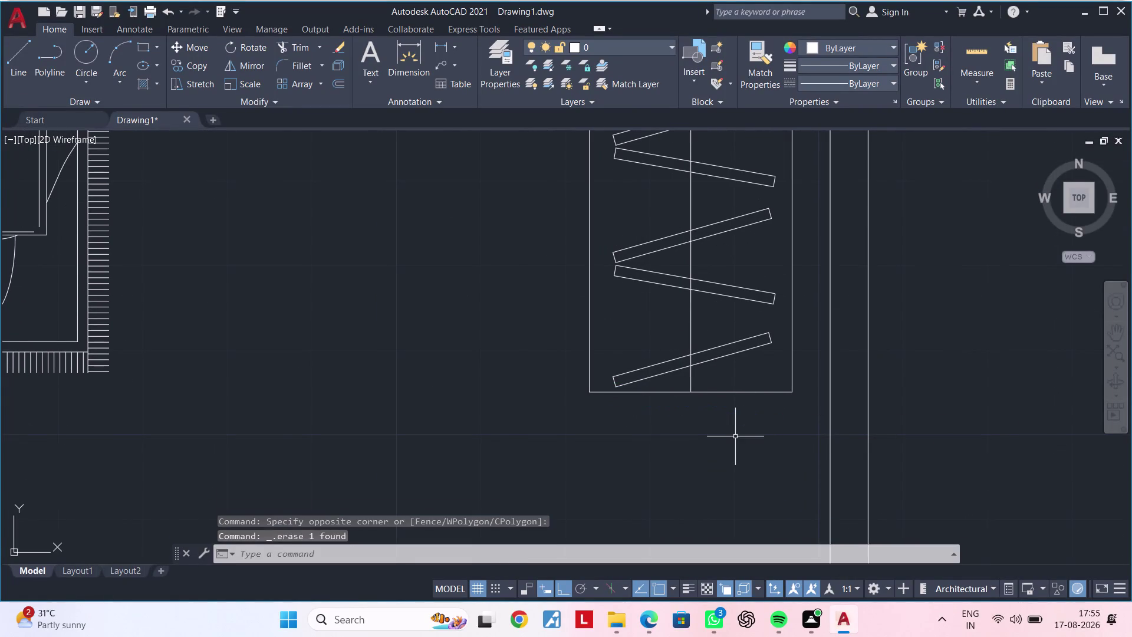
middle_drag(719, 405, 703, 469)
scroll(up, 3)
middle_drag(678, 369, 671, 410)
key(Escape)
key(Escape)
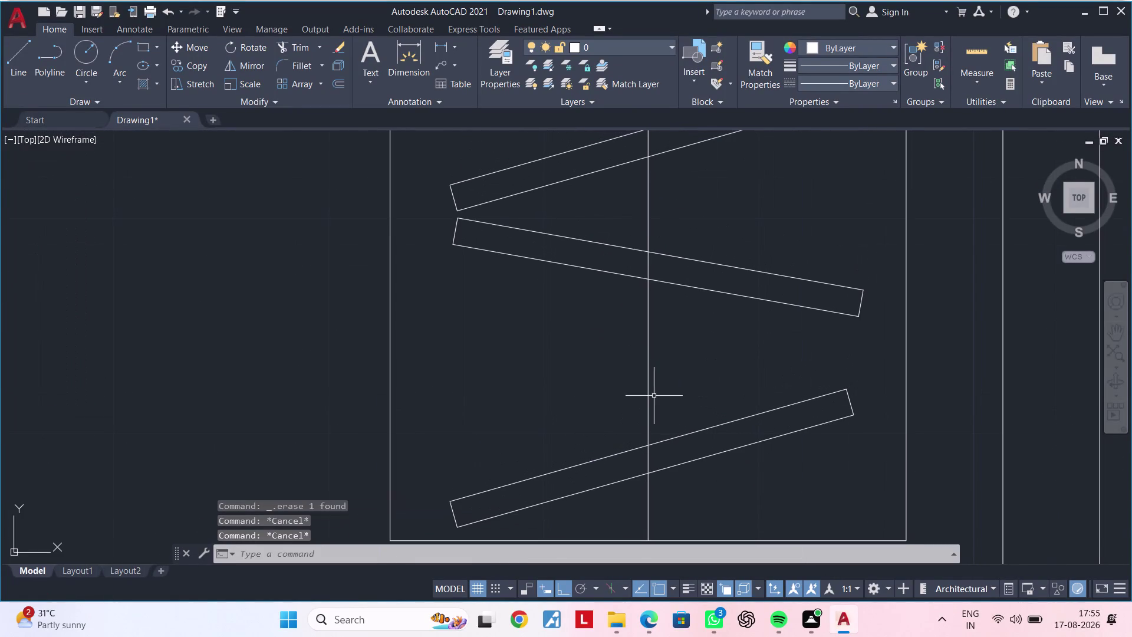
key(Escape)
key(Escape)
key(Escape)
key(Escape)
key(Escape)
key(Escape)
key(Escape)
key(Escape)
key(Escape)
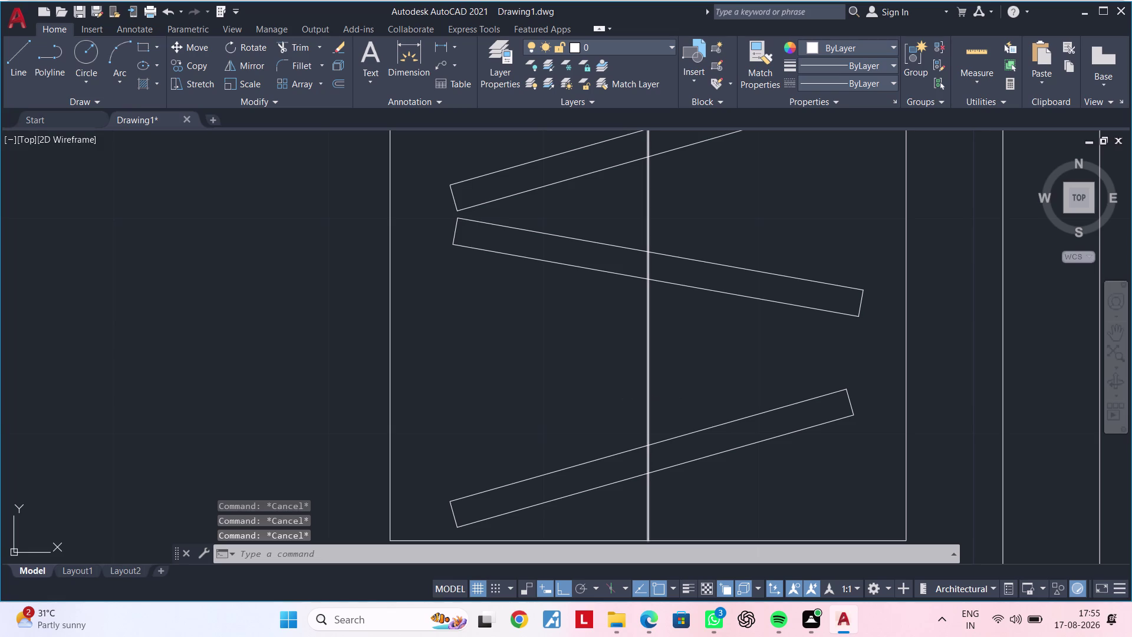
Copy the bottom wardrobe slat to a spot just above it.
click(670, 441)
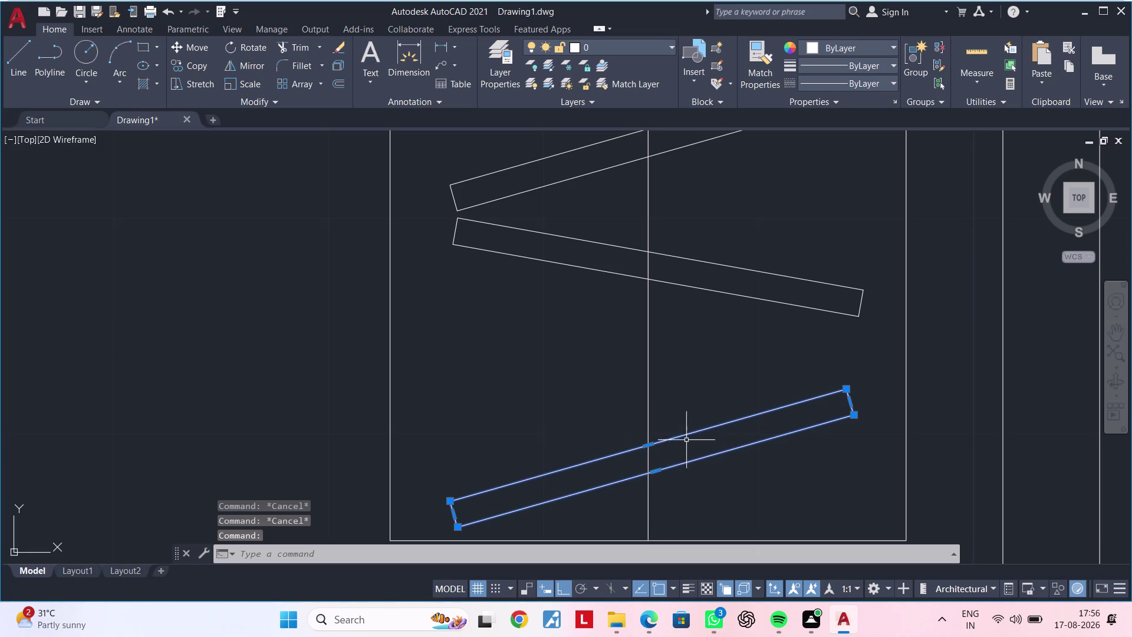
text(CO)
key(space)
click(666, 440)
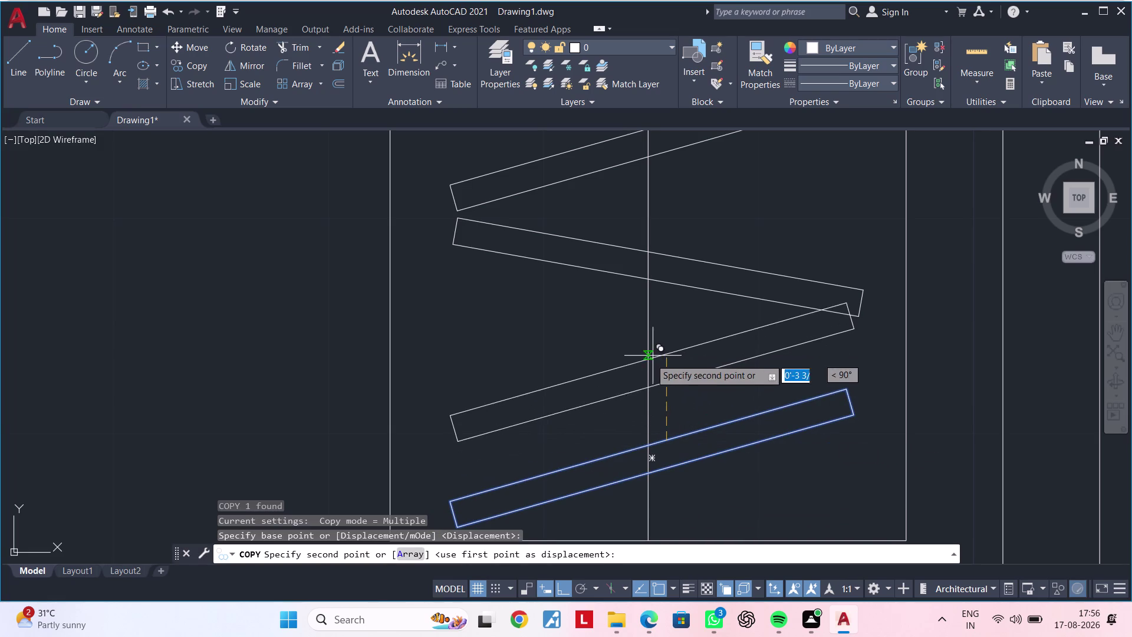
click(649, 373)
key(Escape)
key(Escape)
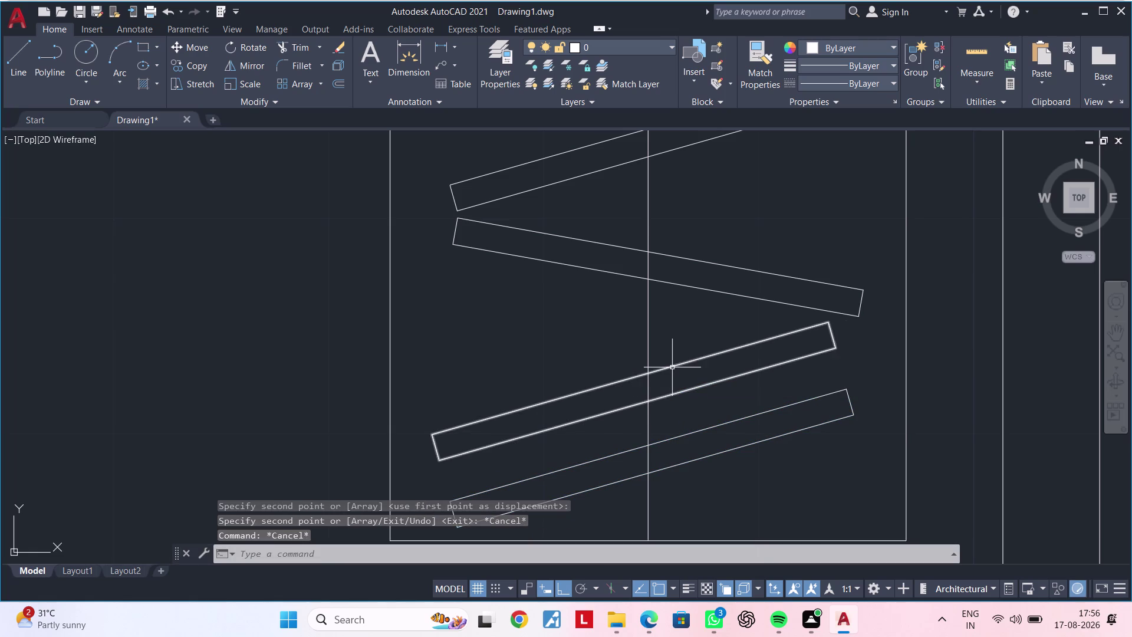
Rotate the copied slat so it tilts the opposite way.
click(672, 366)
text(RO)
key(space)
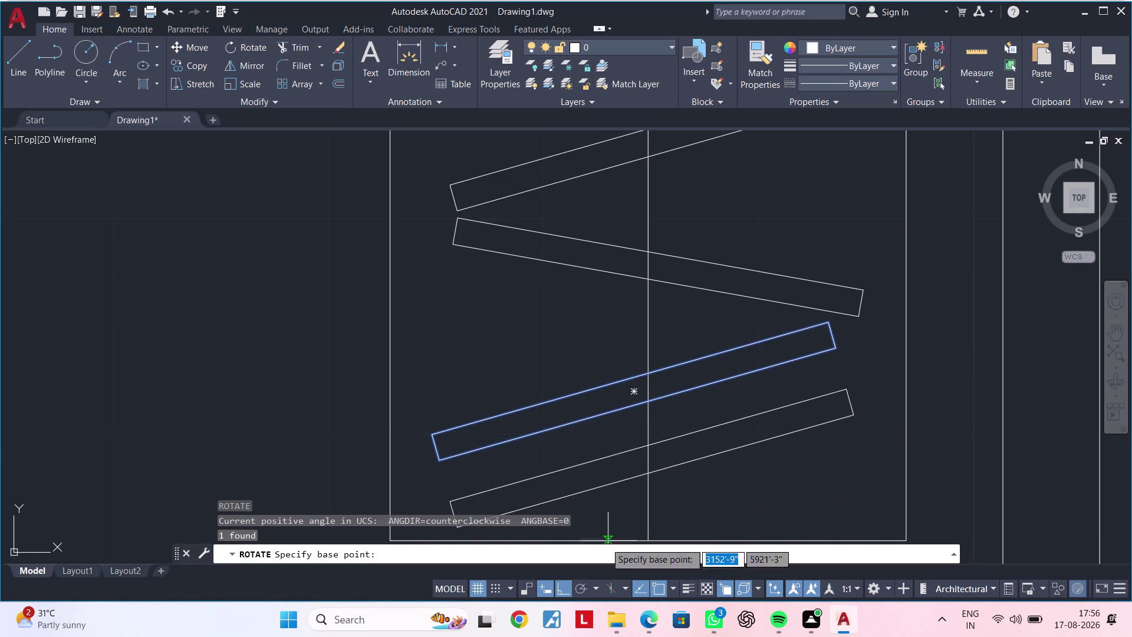
click(668, 367)
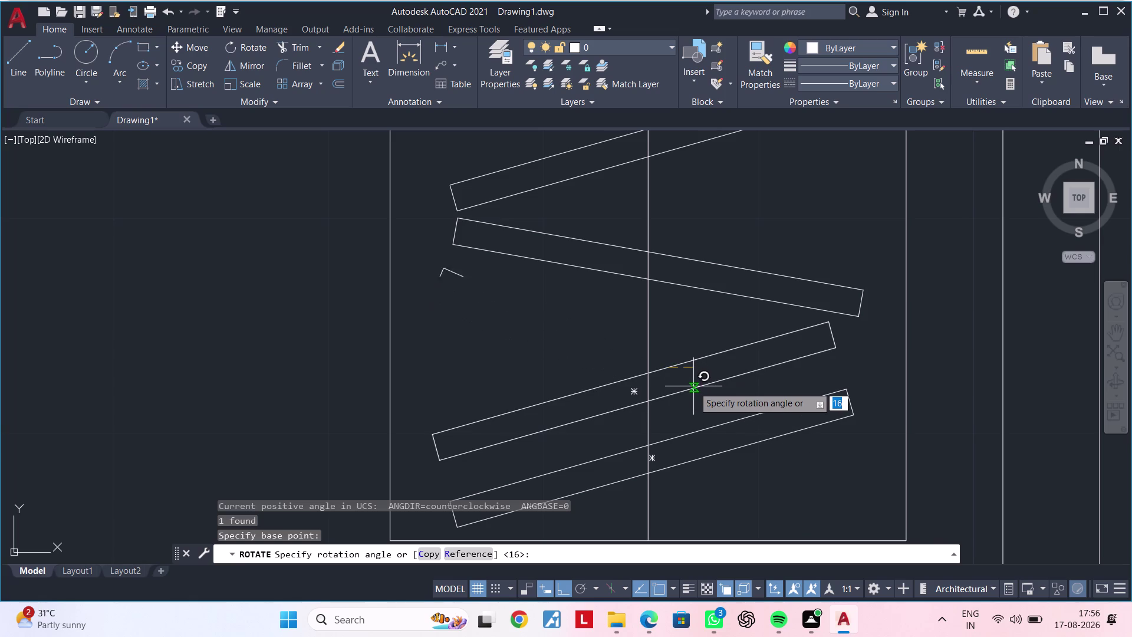
click(697, 383)
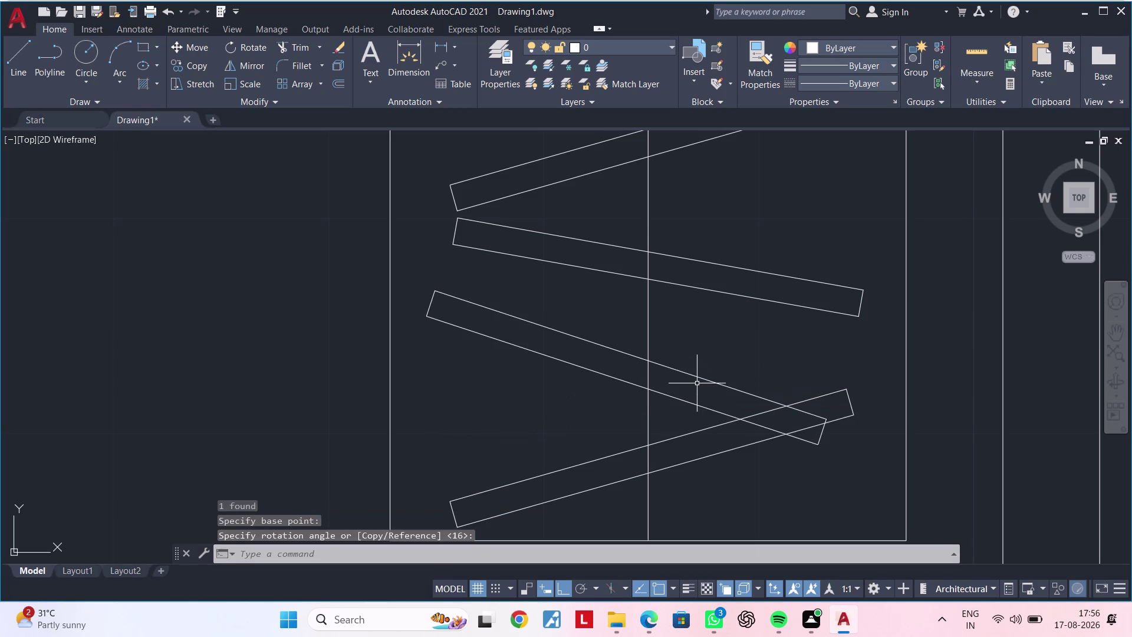
key(Escape)
key(Escape)
Move the rotated slat out into the room beside the wardrobe.
click(702, 376)
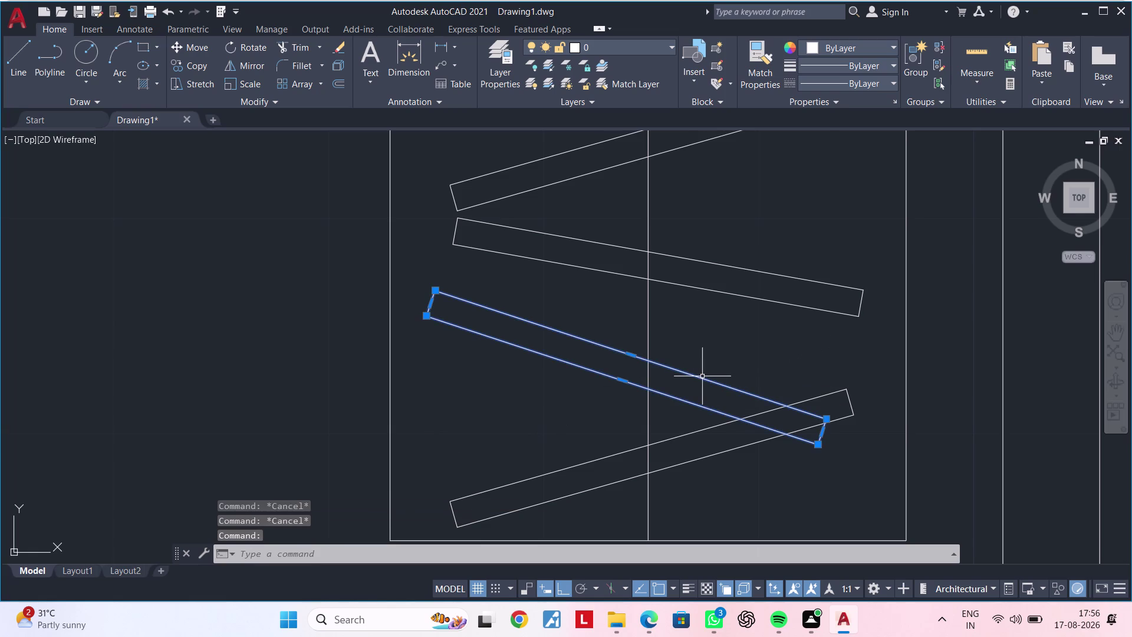
scroll(down, 3)
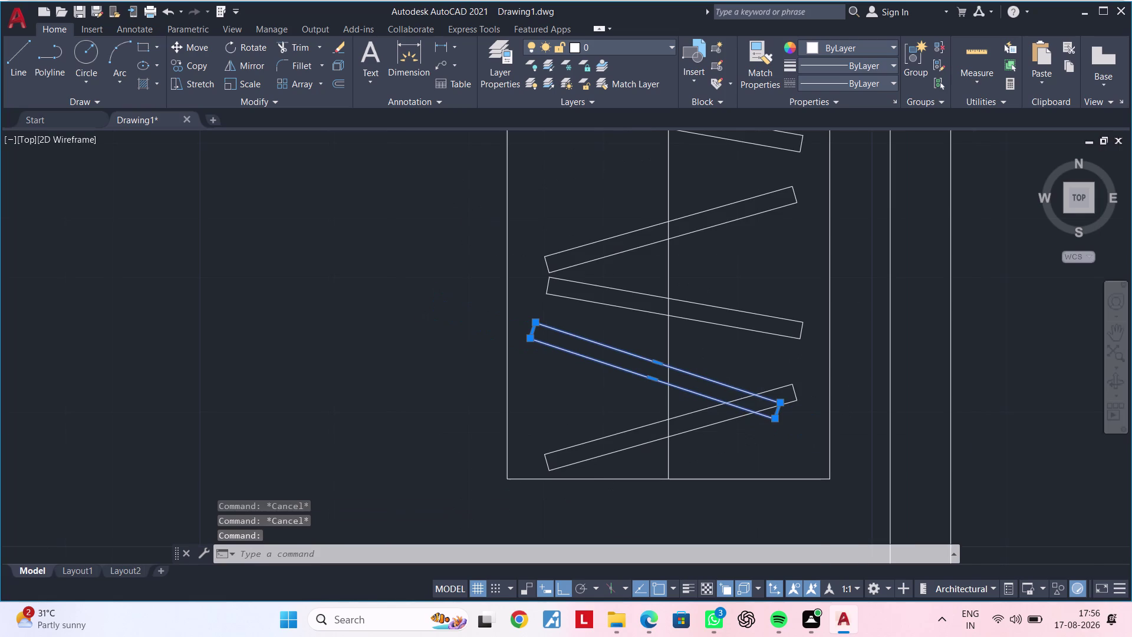
text(M)
key(space)
click(702, 377)
click(468, 402)
middle_drag(494, 409, 534, 395)
key(Escape)
double_click(578, 333)
click(416, 413)
text(RO)
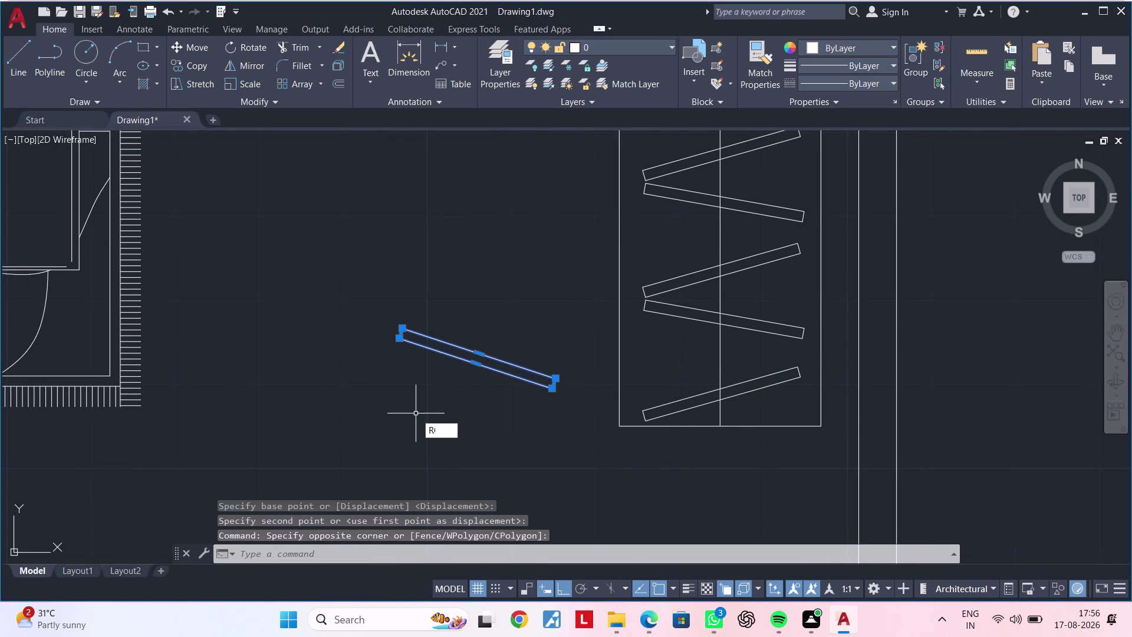
Rotate the loose slat by picking a base point and new angle, then clear the command.
key(space)
click(416, 413)
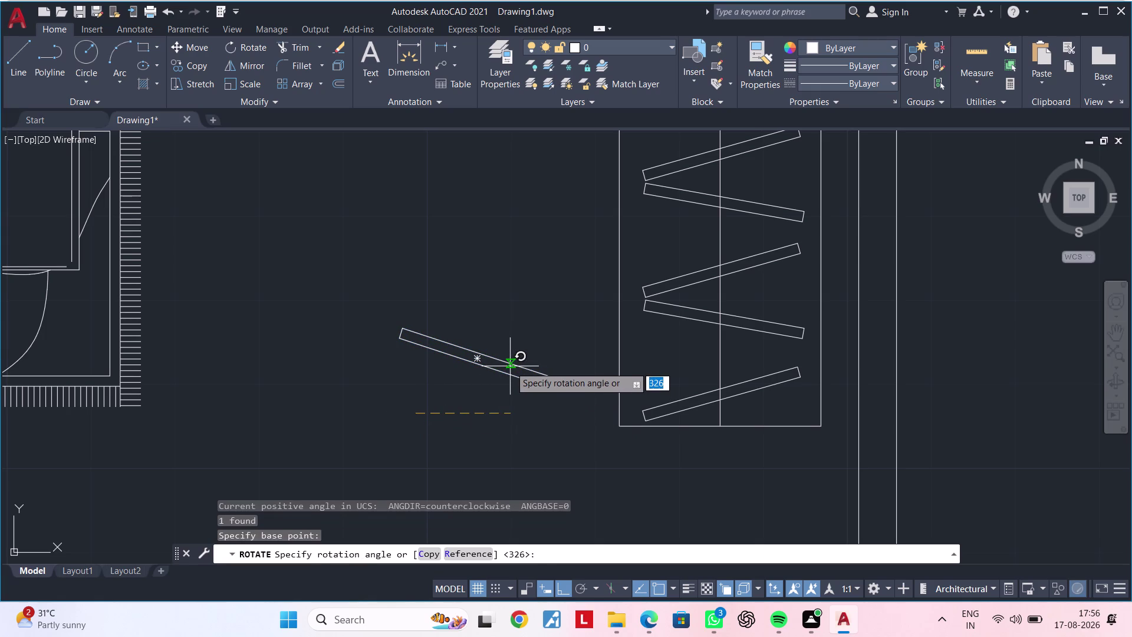
click(509, 375)
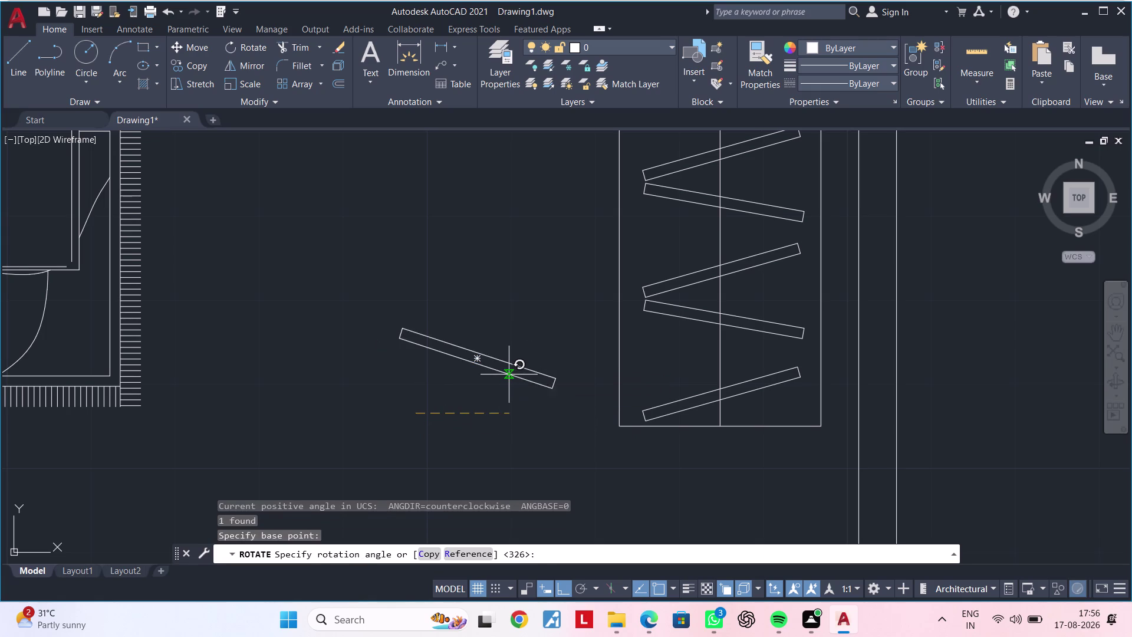
key(Escape)
key(Escape)
Reselect the loose slat and start ROTATE again, cancelling after the base point.
scroll(down, 3)
drag(405, 324, 419, 335)
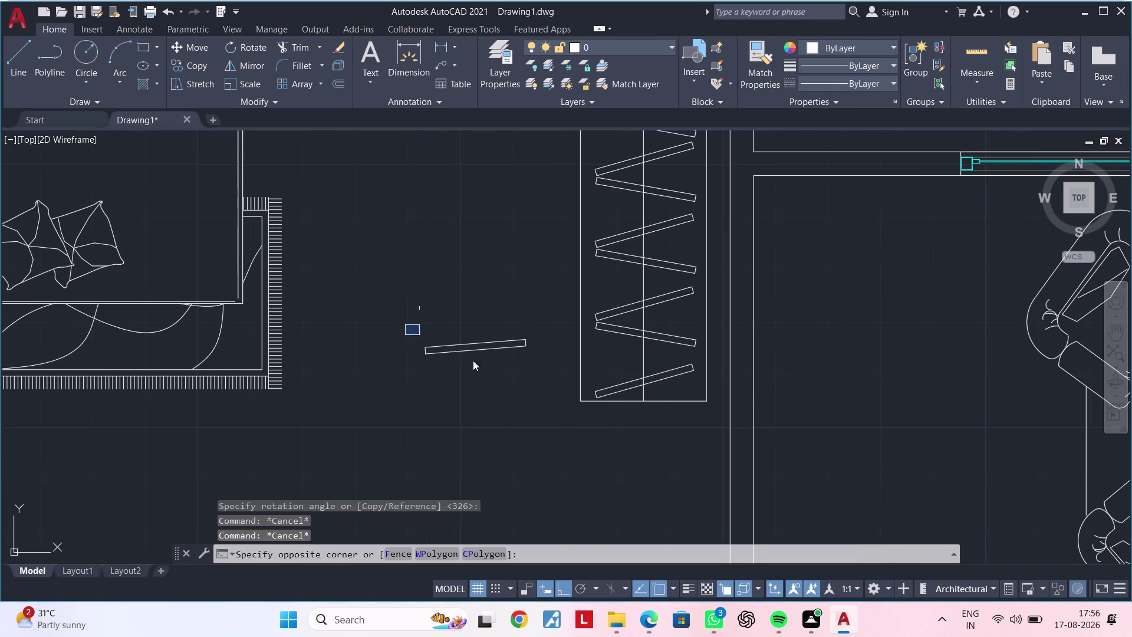
click(543, 366)
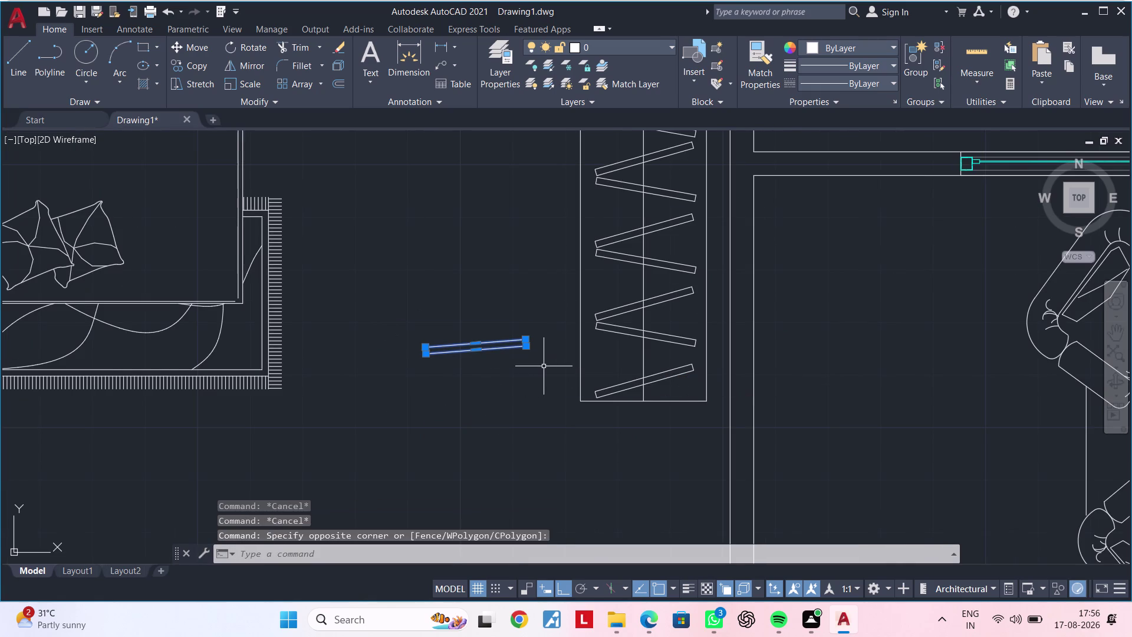
text(RO)
key(space)
click(480, 375)
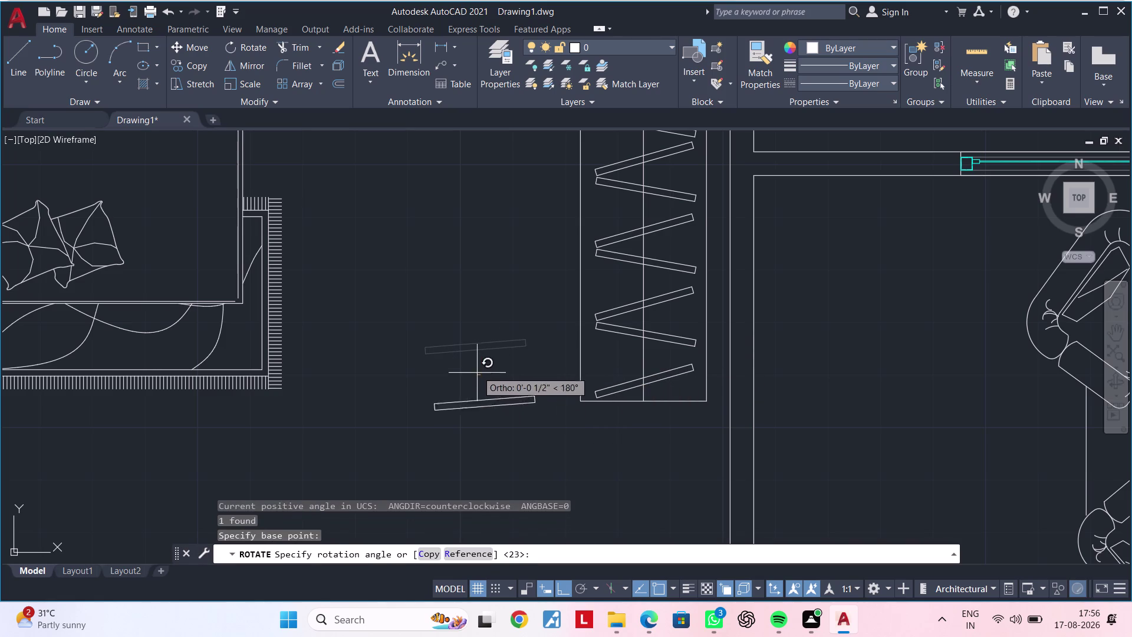
key(Escape)
key(Escape)
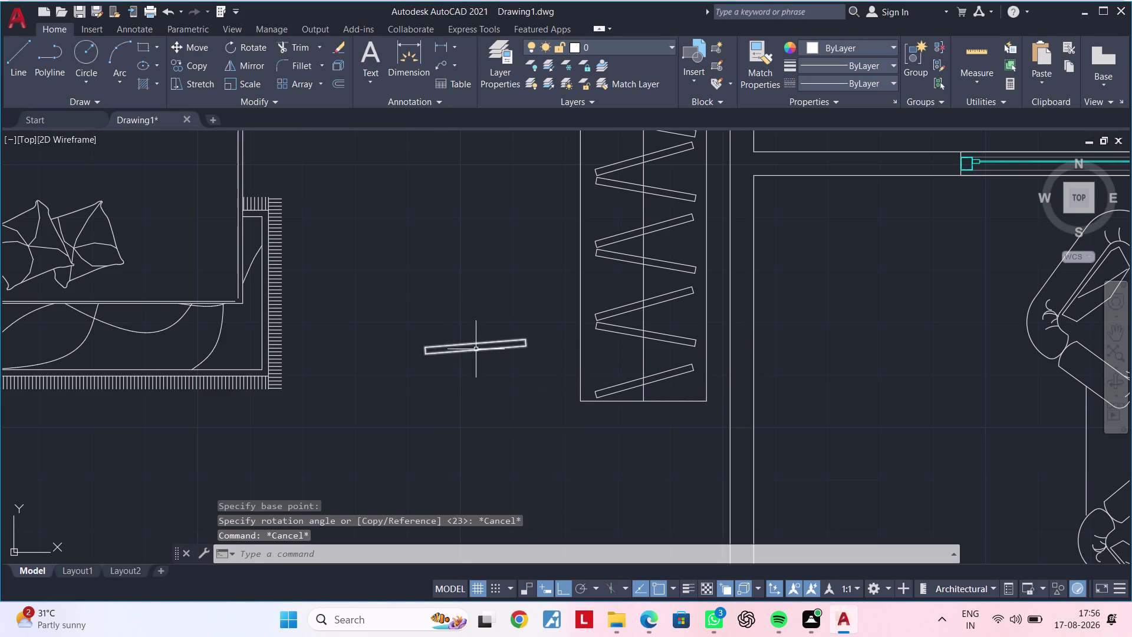
Pan the view onto the loose slat, clearing any active command.
click(475, 349)
scroll(up, 3)
key(Escape)
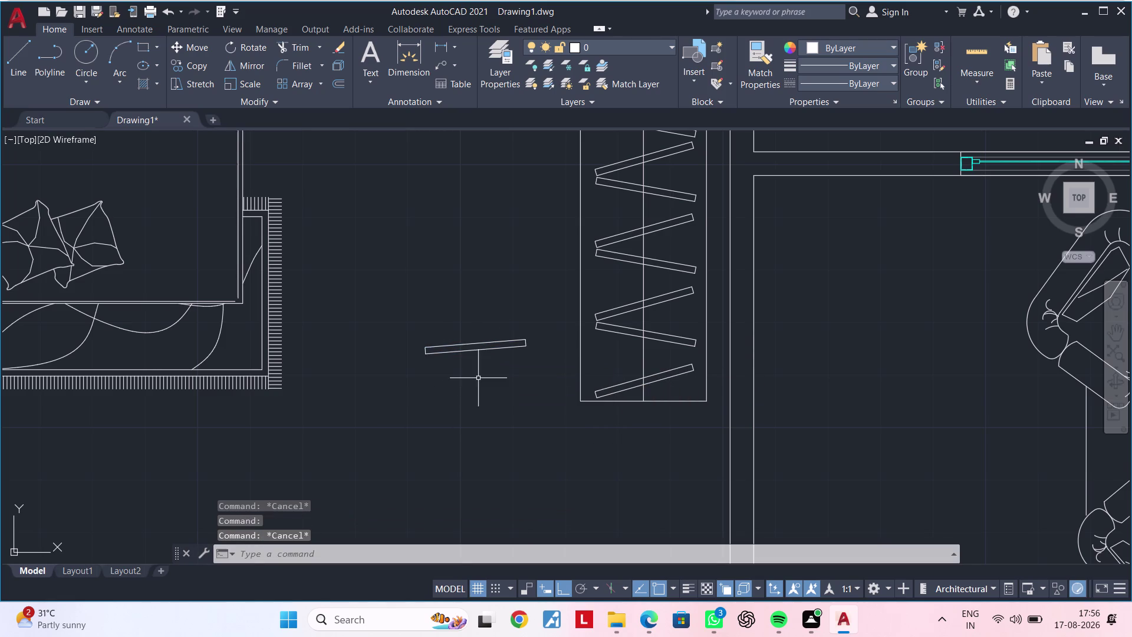
middle_drag(464, 381, 422, 387)
scroll(up, 3)
scroll(down, 3)
middle_drag(419, 386, 477, 359)
key(Escape)
key(Escape)
key(Escape)
key(Escape)
key(Escape)
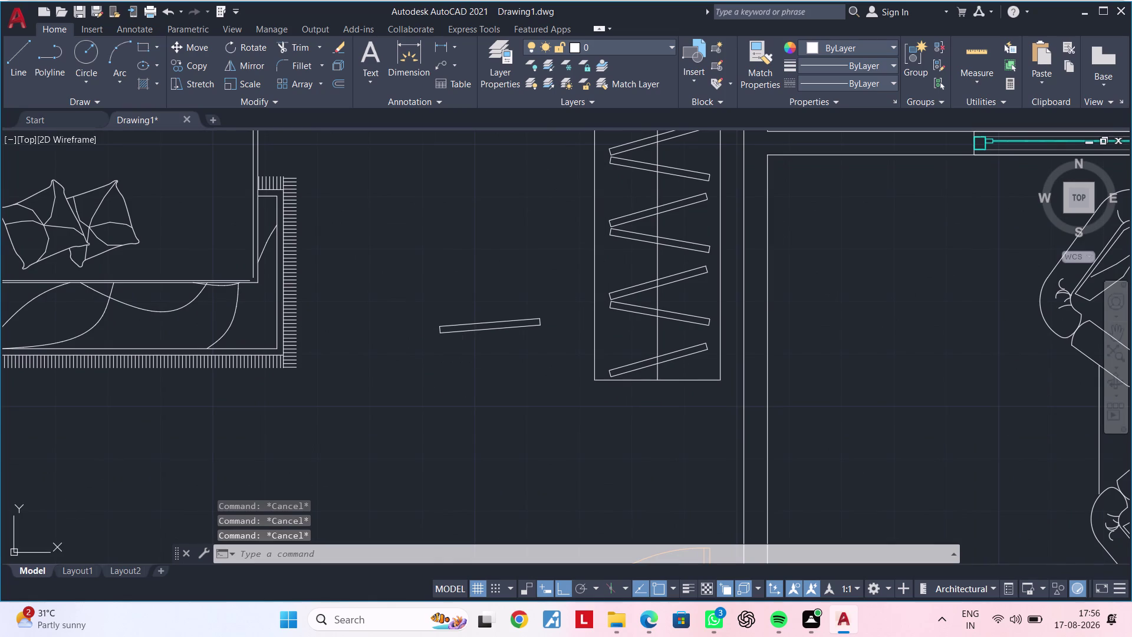
scroll(up, 3)
middle_drag(443, 365, 401, 396)
key(Escape)
key(Escape)
key(Escape)
scroll(up, 3)
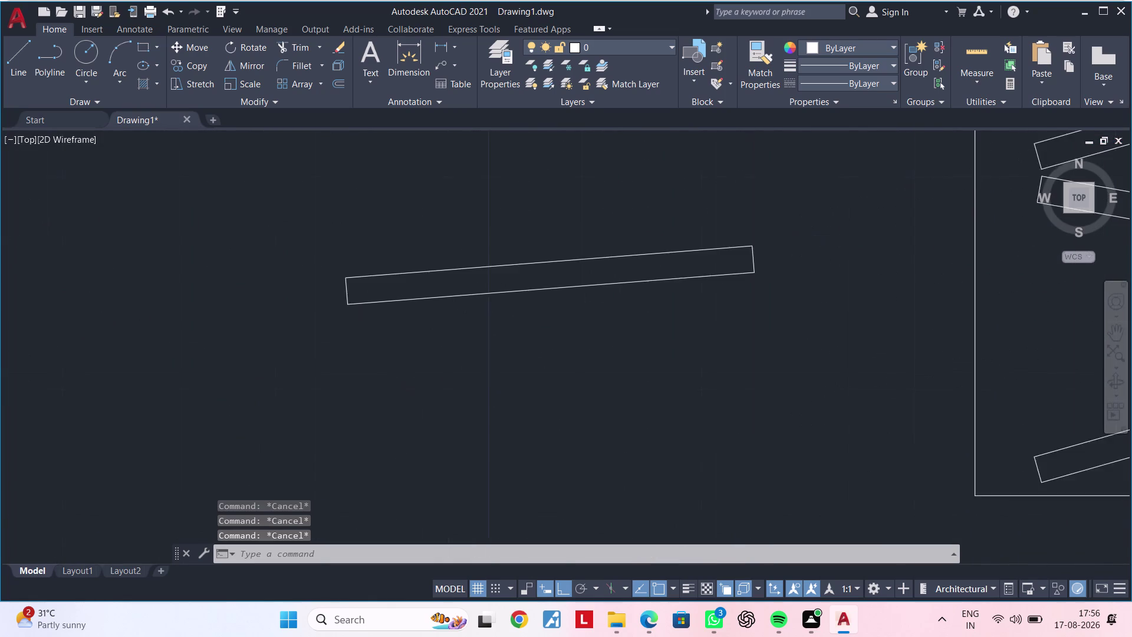
middle_drag(391, 398, 395, 425)
Start a linear dimension across two points on the slat, then cancel it.
click(441, 50)
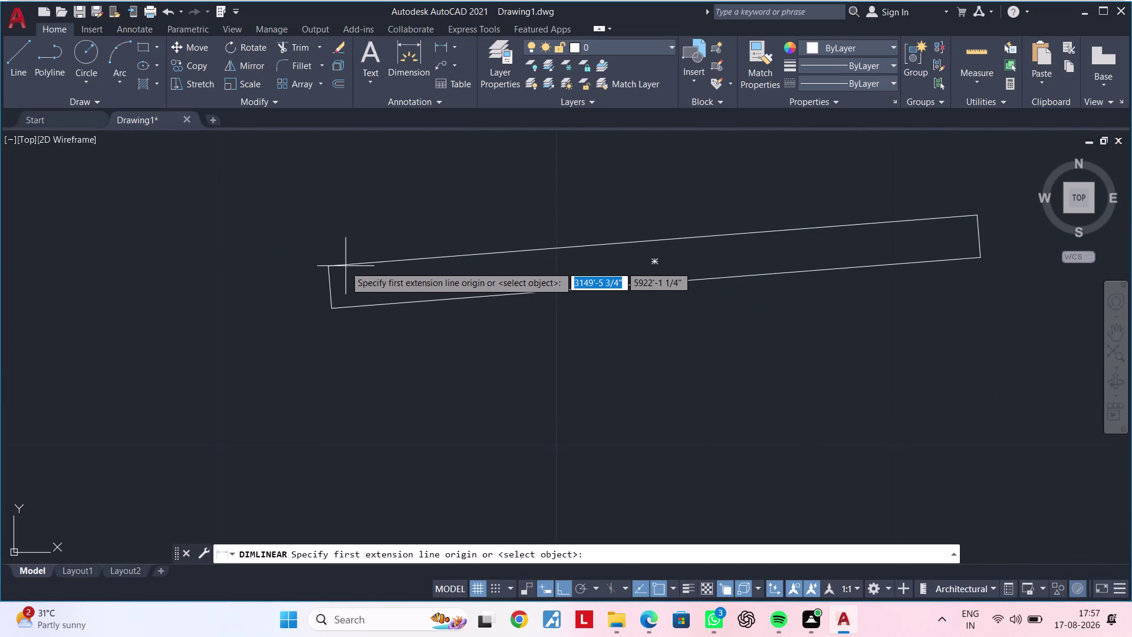
click(329, 267)
click(332, 306)
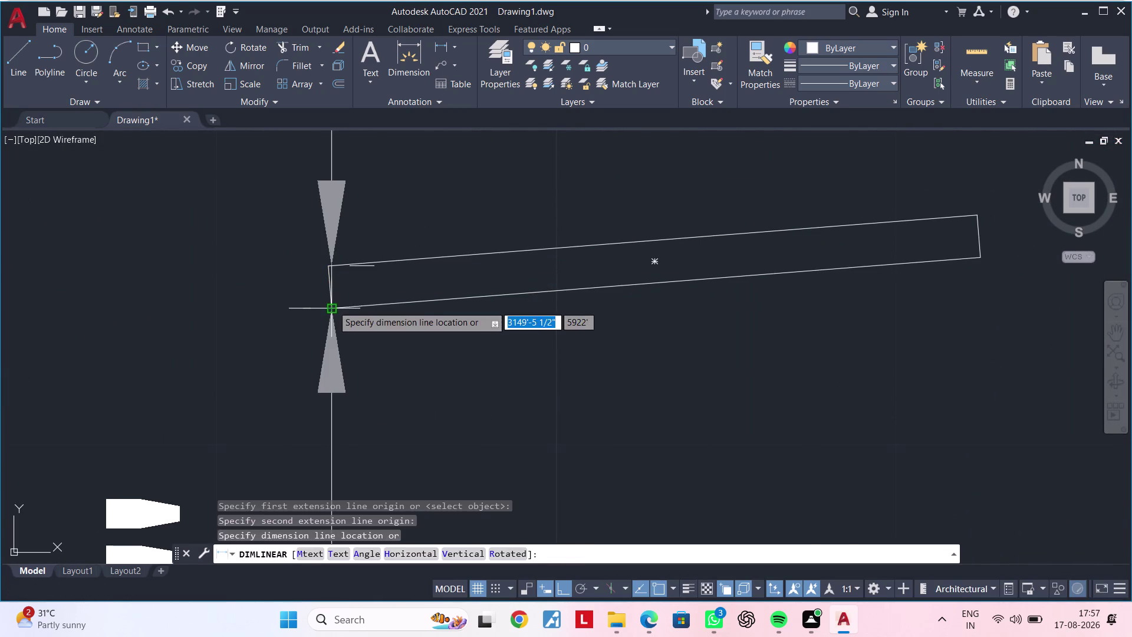
scroll(down, 3)
scroll(up, 3)
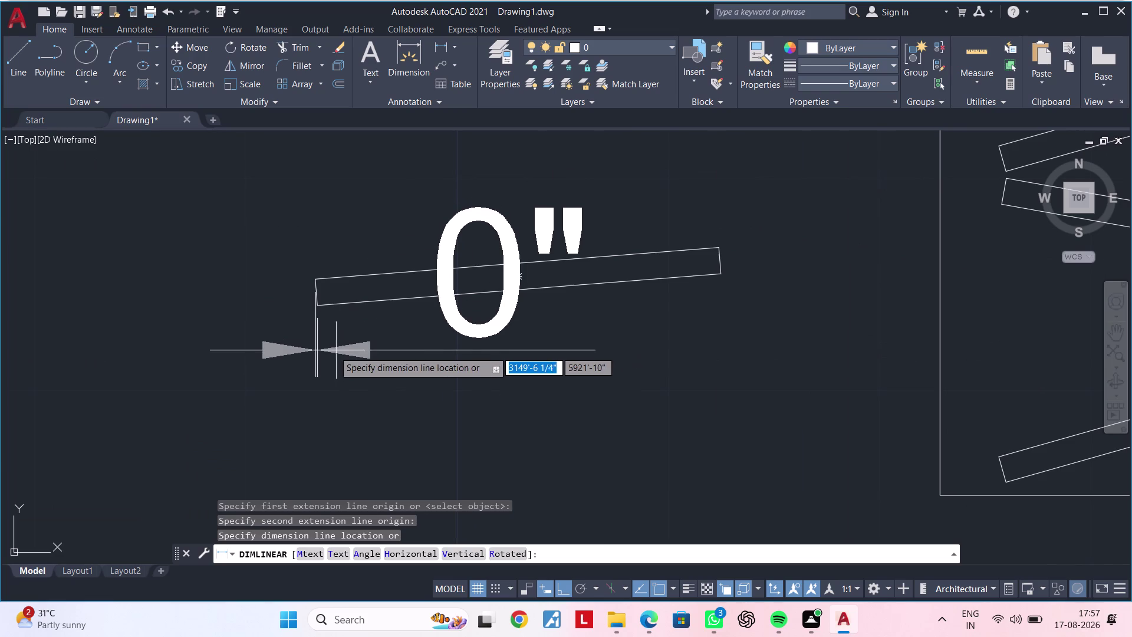
key(Escape)
key(Escape)
scroll(down, 3)
key(Escape)
key(Escape)
scroll(down, 3)
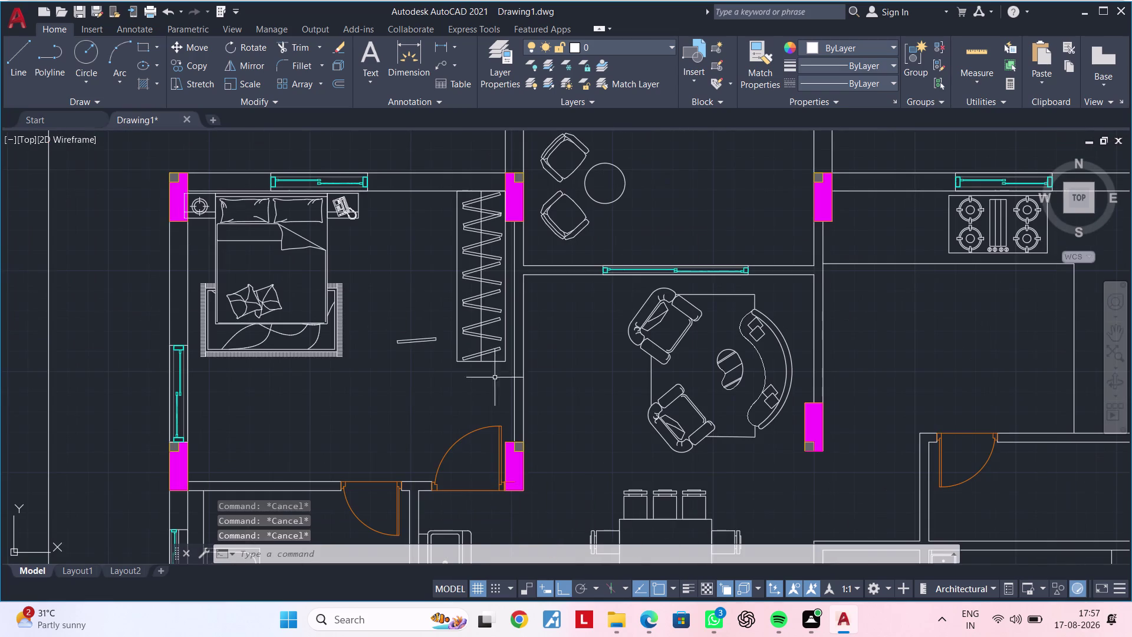
Rotate the slat to a free angle with Ortho off, then cancel the command.
middle_drag(438, 375, 428, 401)
scroll(up, 3)
click(448, 316)
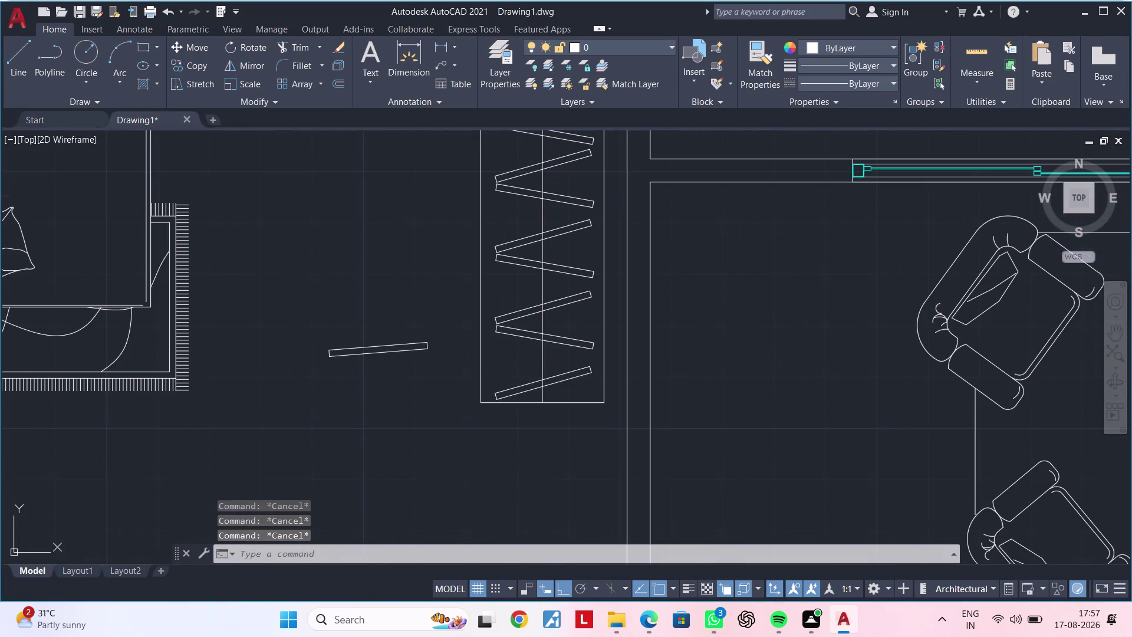
click(297, 398)
text(RO)
key(space)
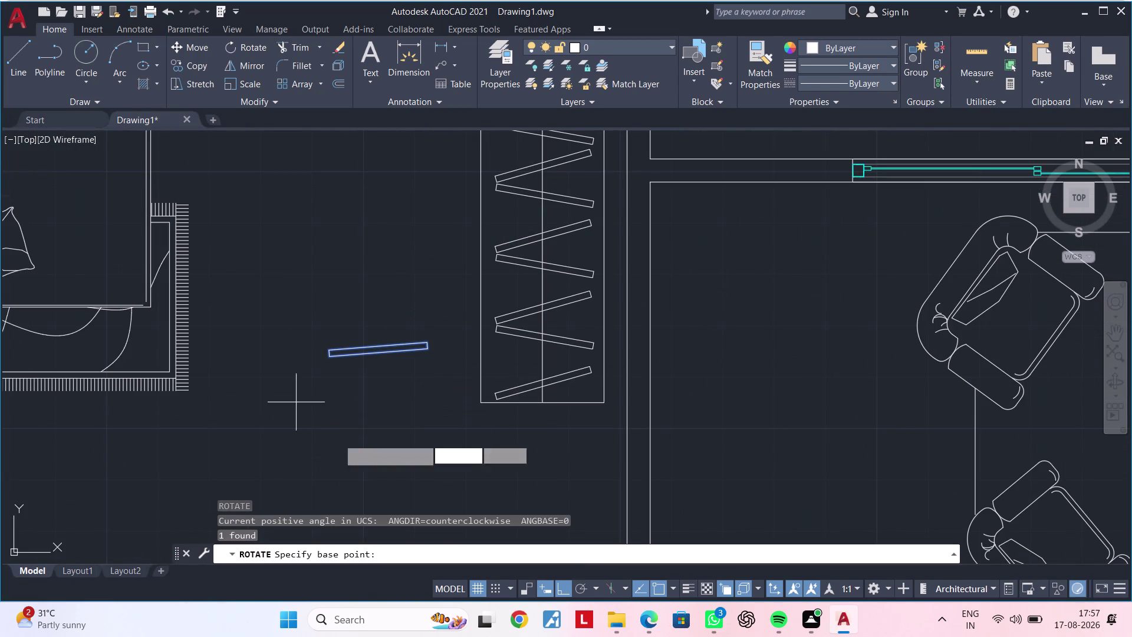
click(558, 586)
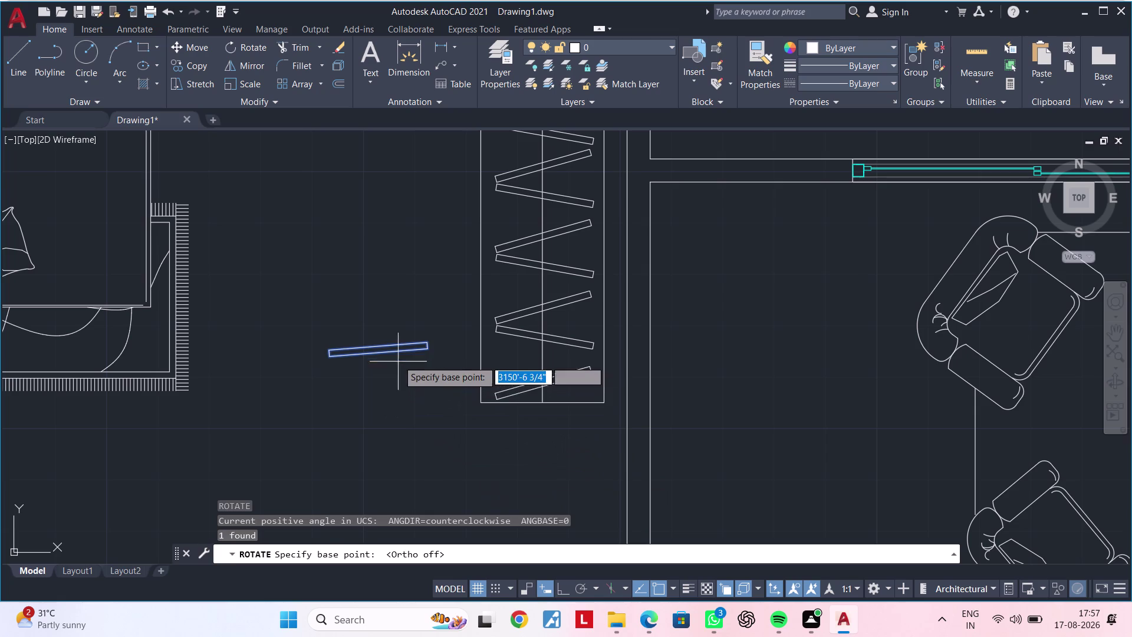
click(400, 354)
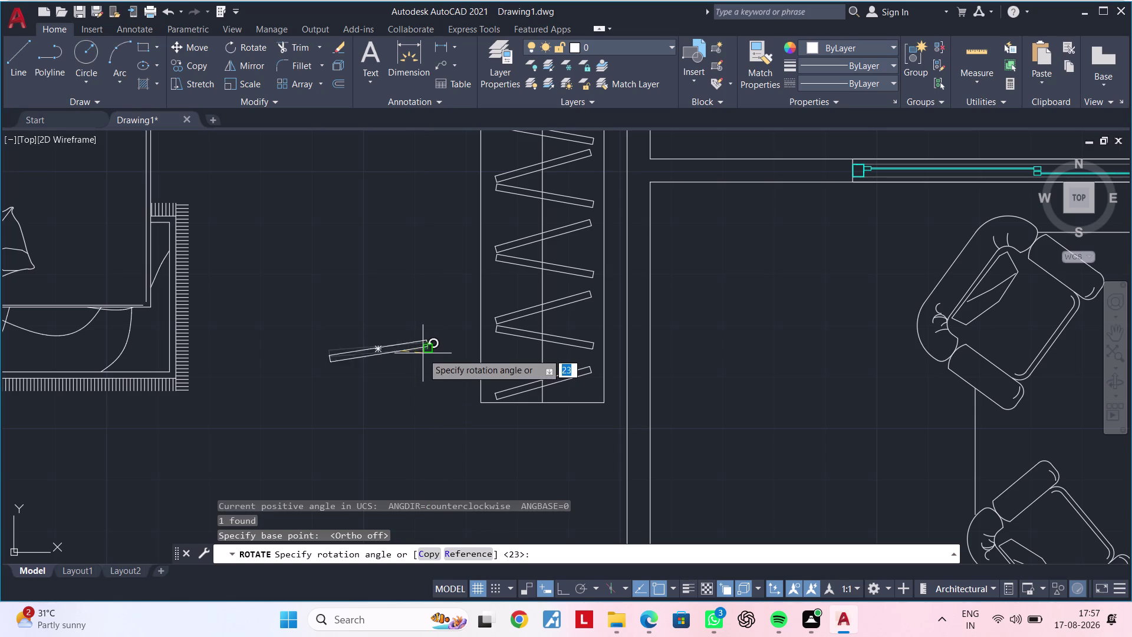
click(423, 353)
key(Escape)
key(Escape)
middle_drag(412, 355, 467, 385)
key(Escape)
key(Escape)
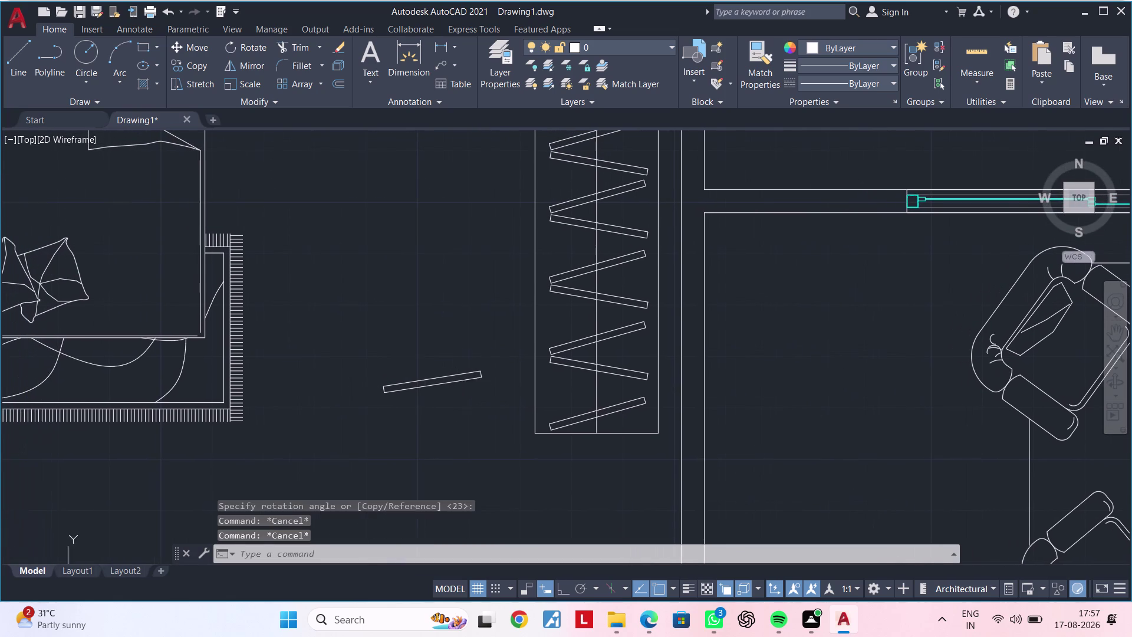
Sketch a straight line near the bar with Ortho toggled, then cancel it.
key(l)
key(space)
drag(423, 237, 424, 251)
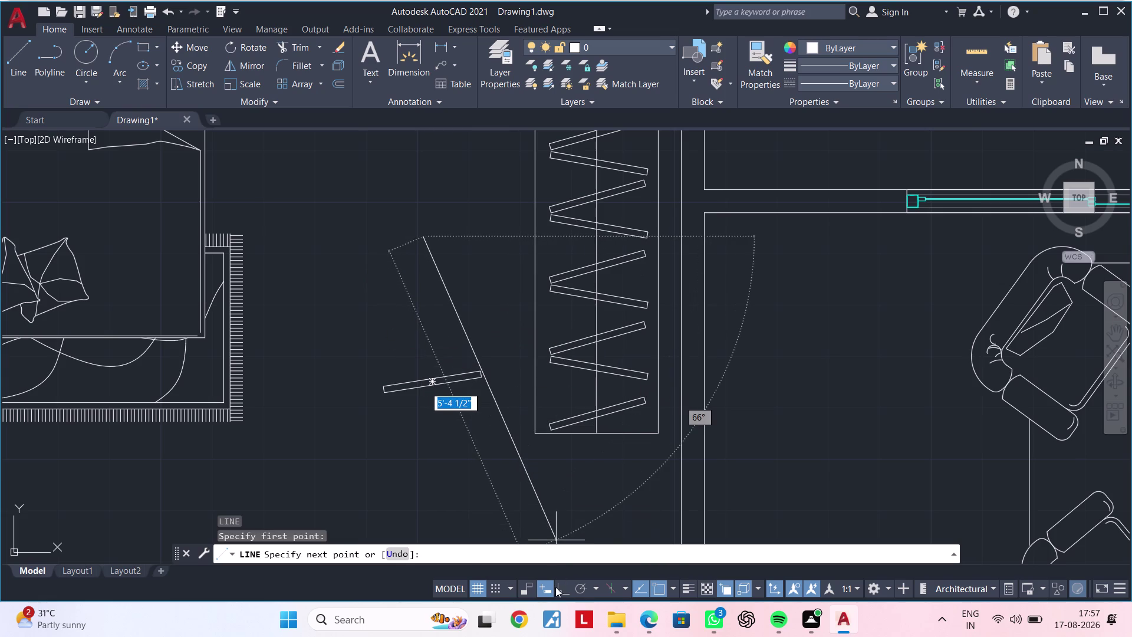
click(562, 587)
click(431, 313)
key(space)
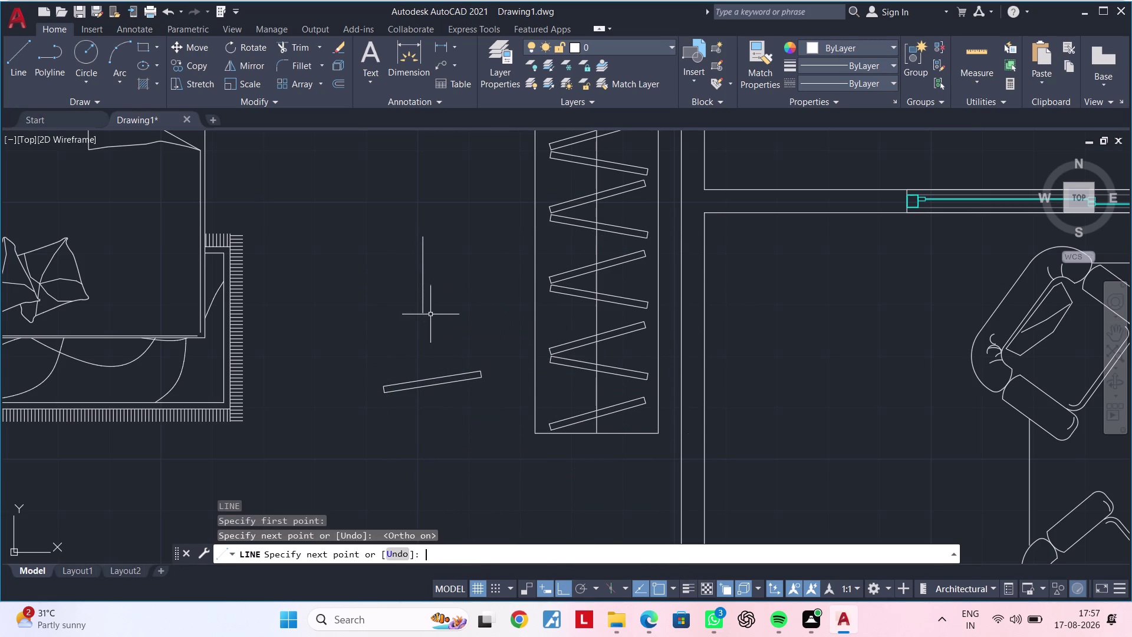
key(space)
click(396, 276)
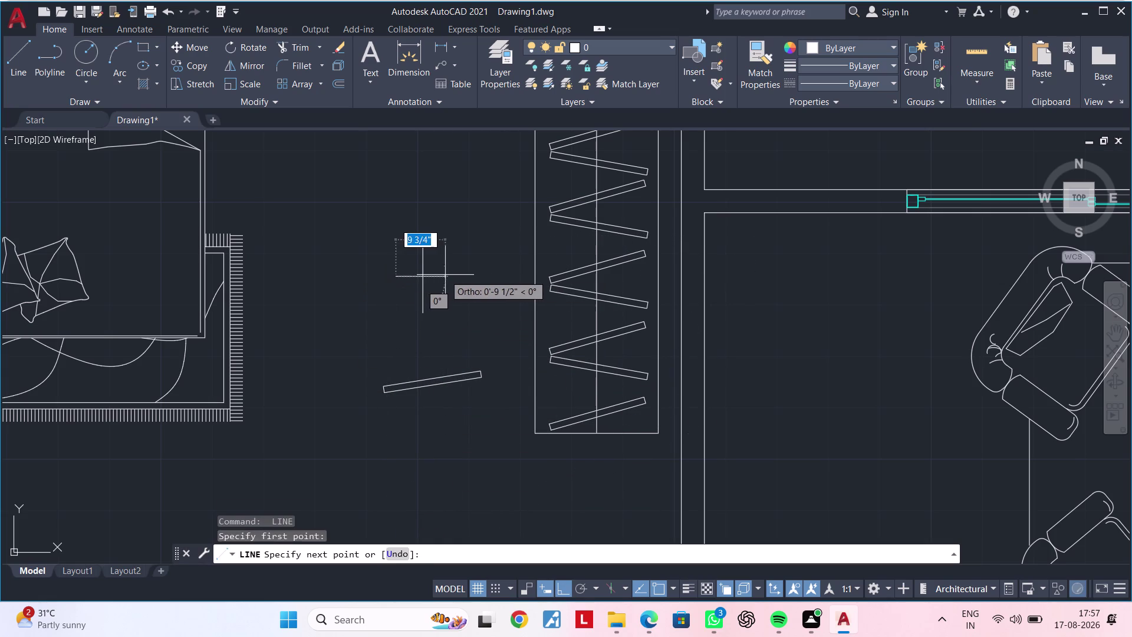
click(445, 275)
key(Escape)
key(Escape)
Select the loose slat and begin a rotation, cancelling it after the base point.
click(481, 332)
click(377, 422)
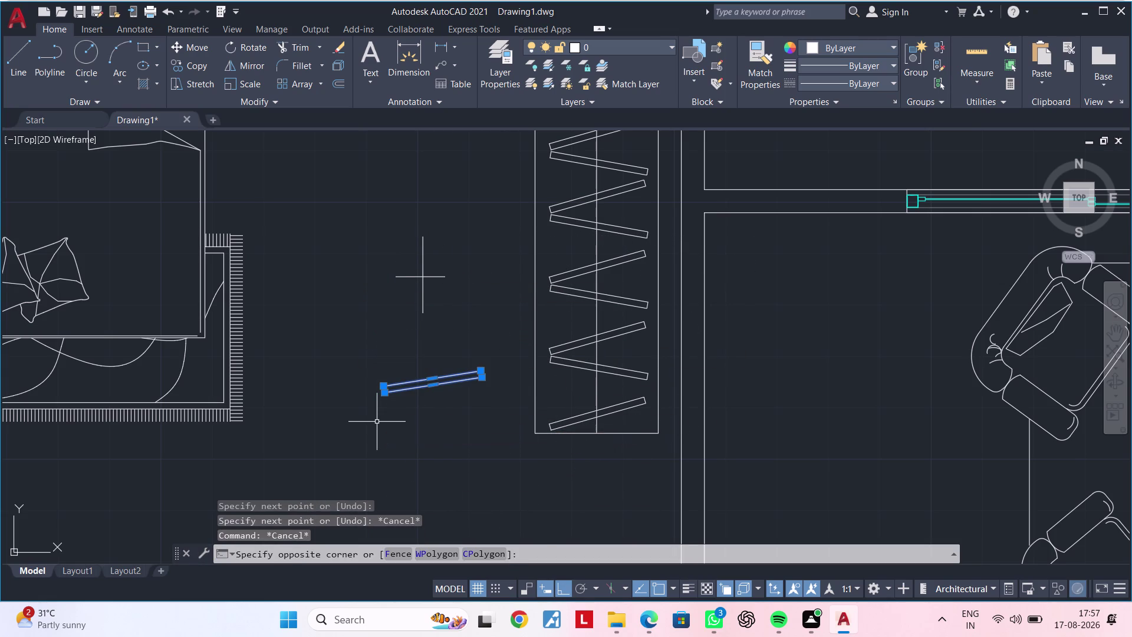
text(RO)
key(space)
scroll(up, 3)
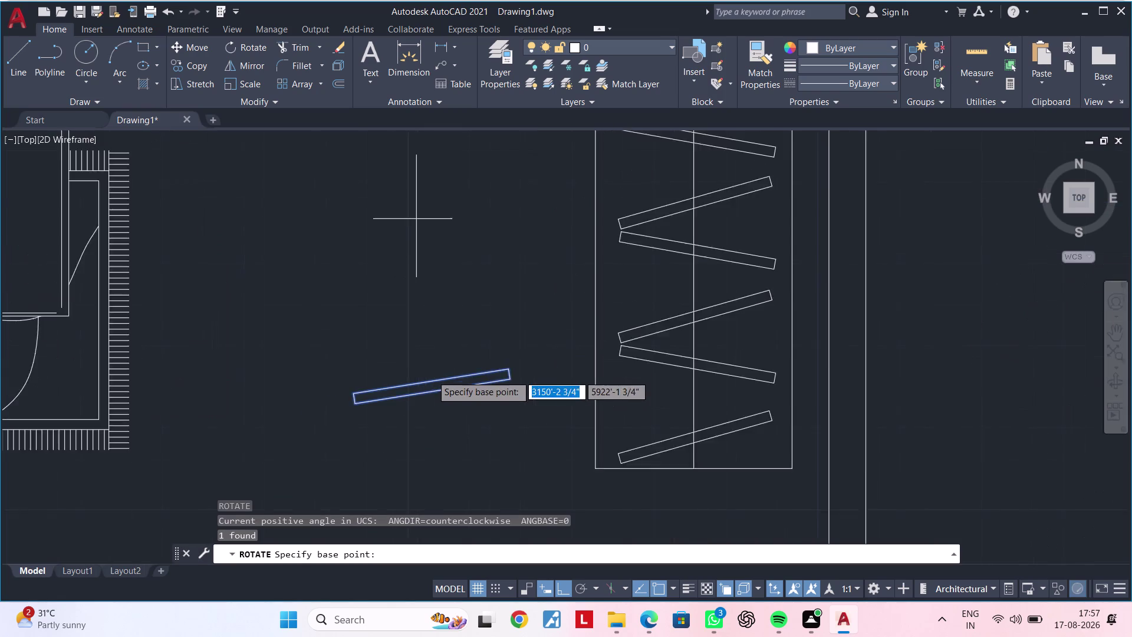
click(426, 386)
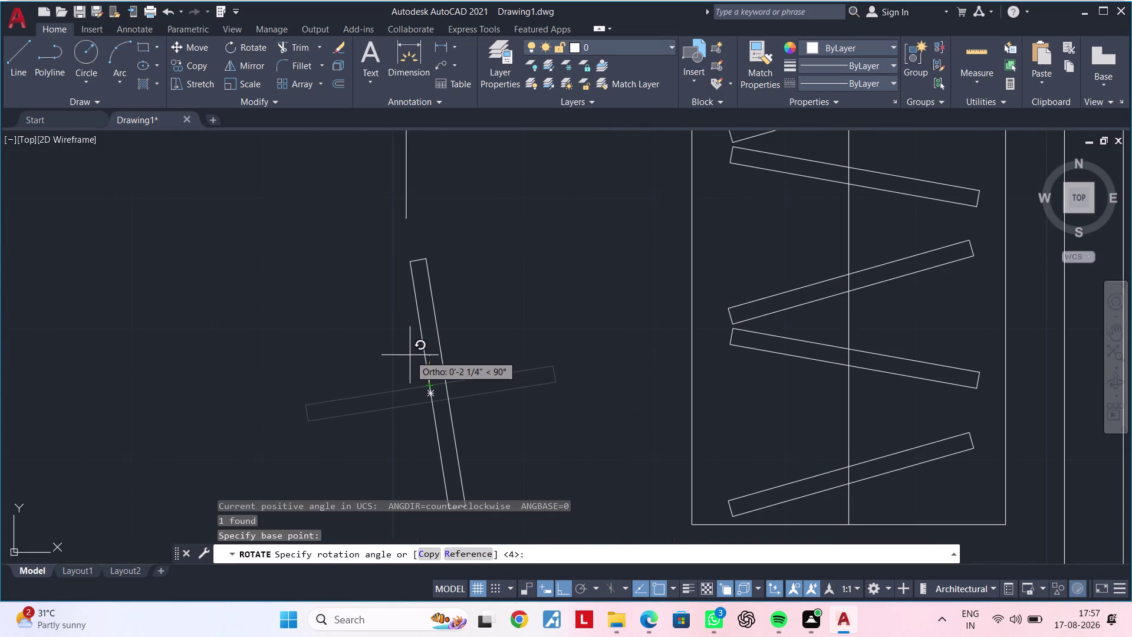
key(Escape)
Move the slanted bar onto the construction cross.
click(477, 380)
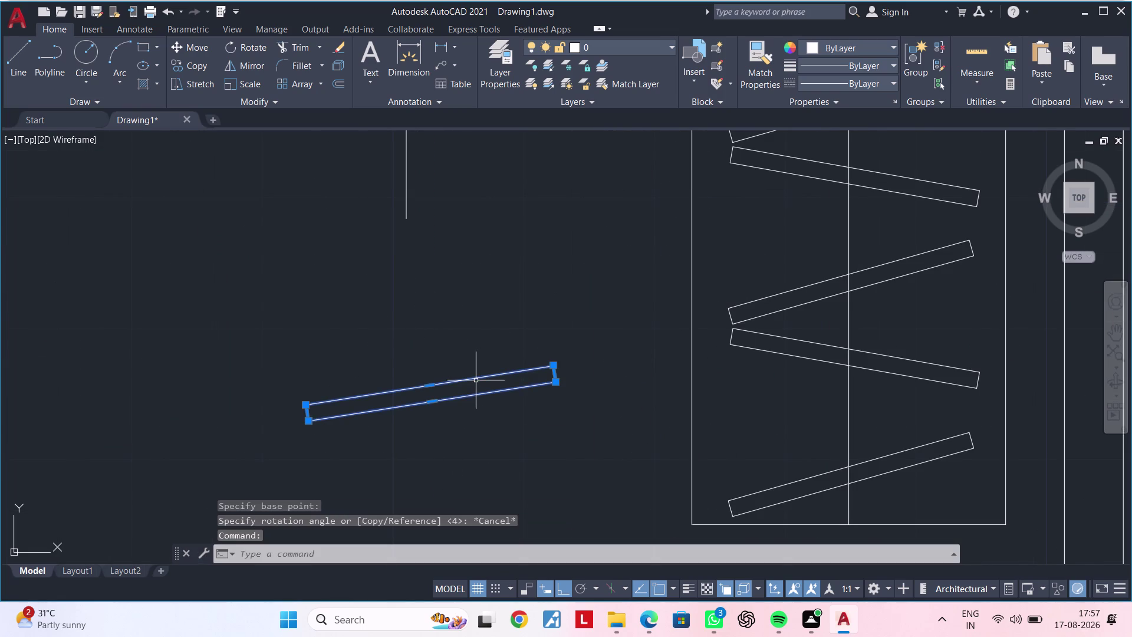
text(M)
key(space)
click(431, 385)
middle_drag(433, 305, 438, 421)
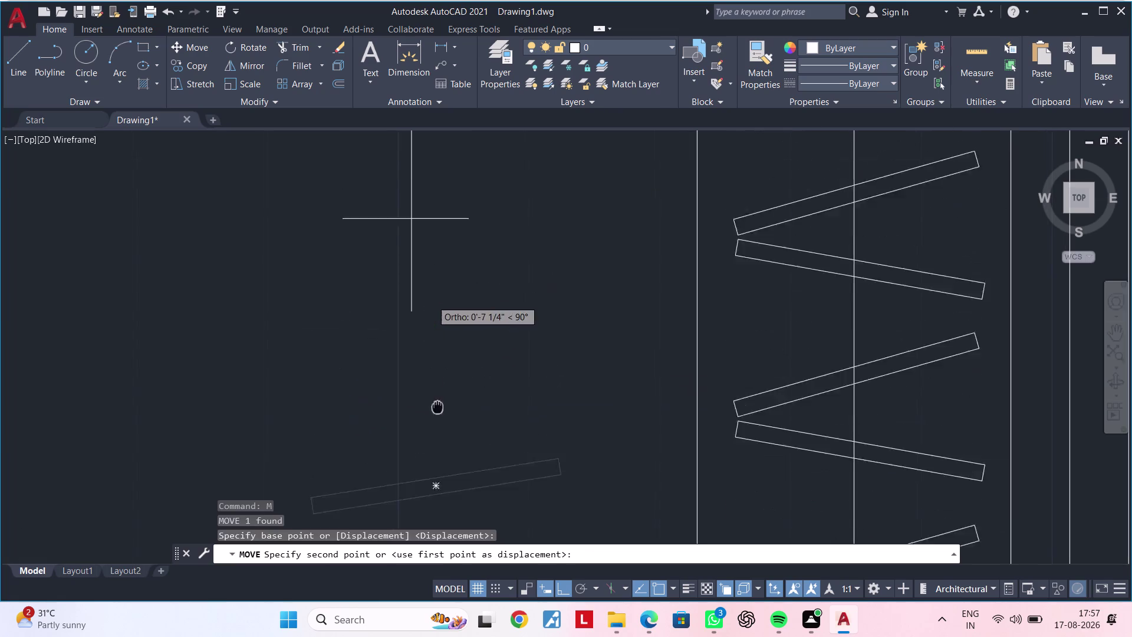
middle_drag(437, 420, 438, 476)
click(411, 297)
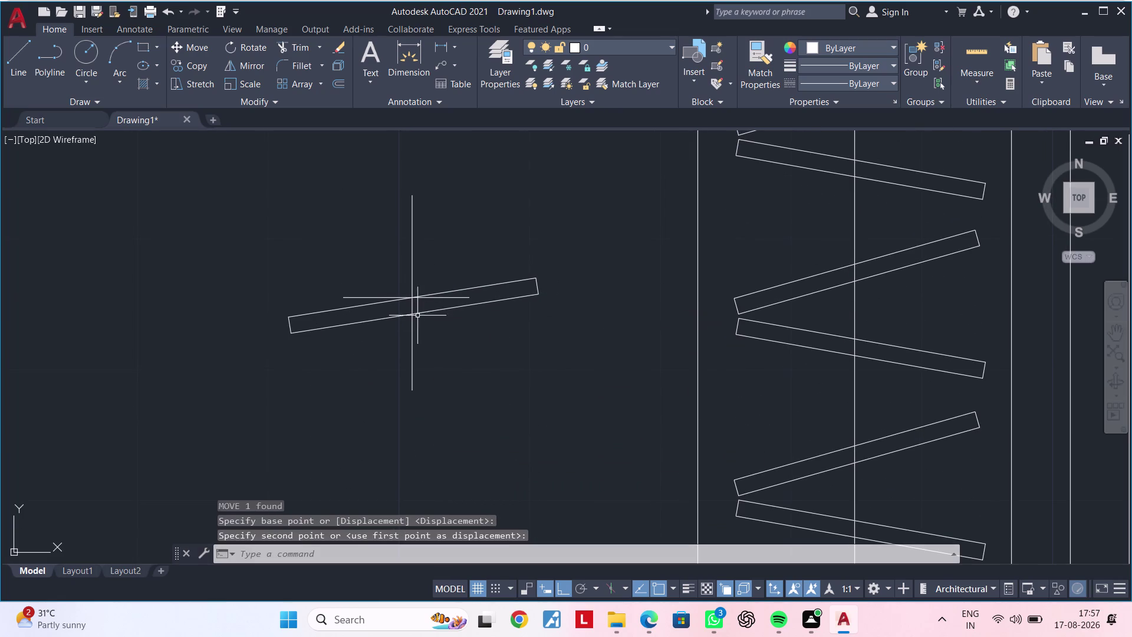
key(Escape)
key(Escape)
Rotate the bar about the cross centre with Ortho off until it lies horizontal.
click(442, 309)
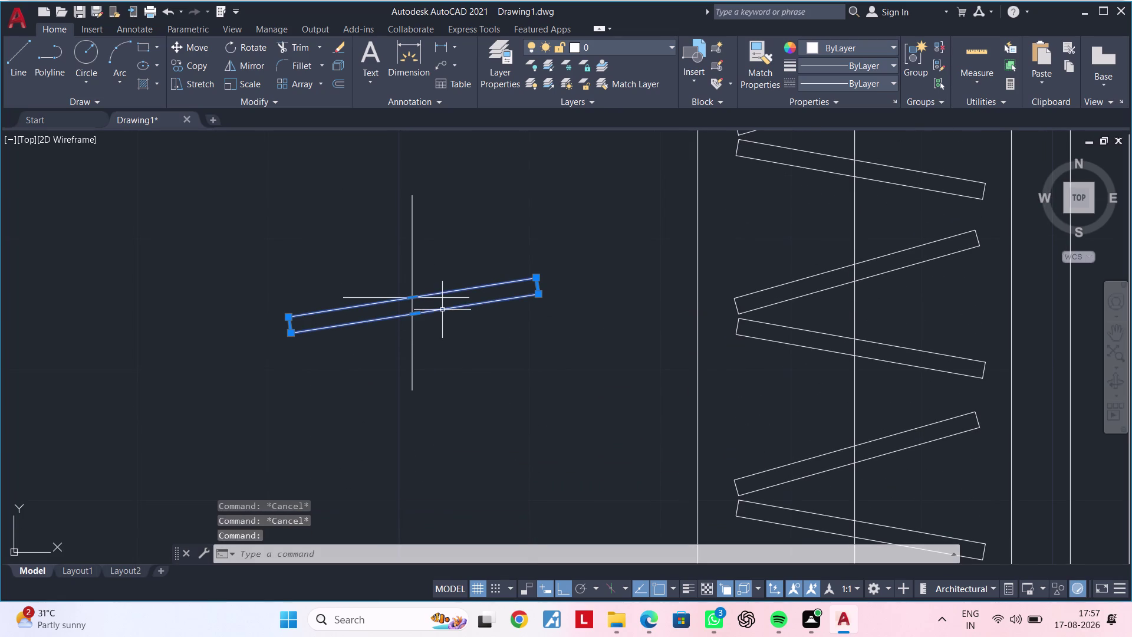
key(r)
key(o)
key(space)
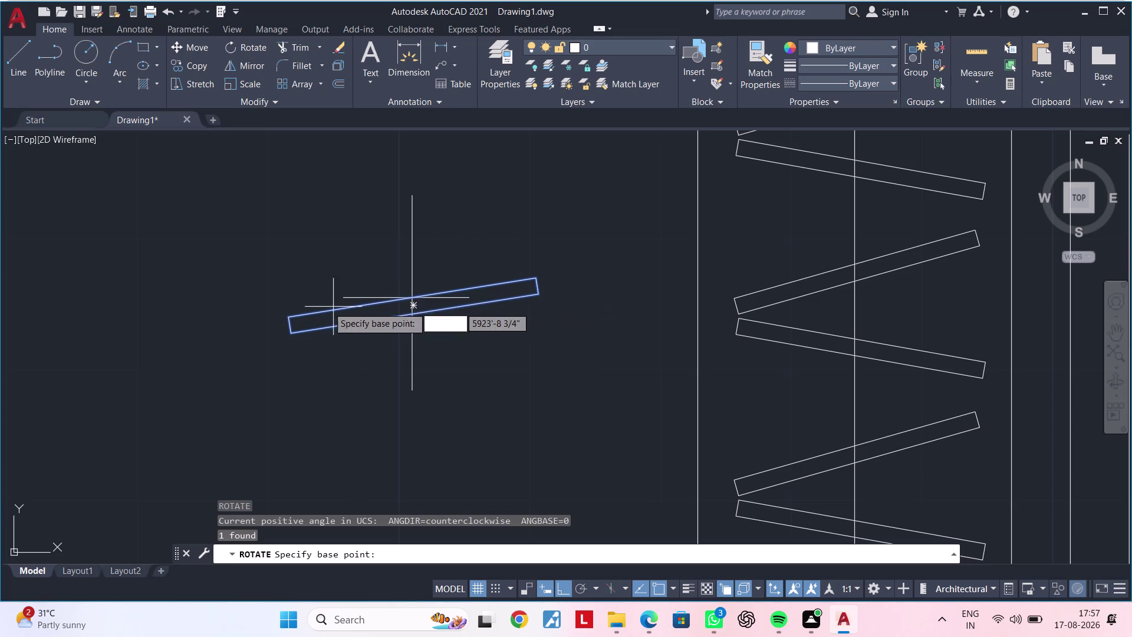
click(293, 319)
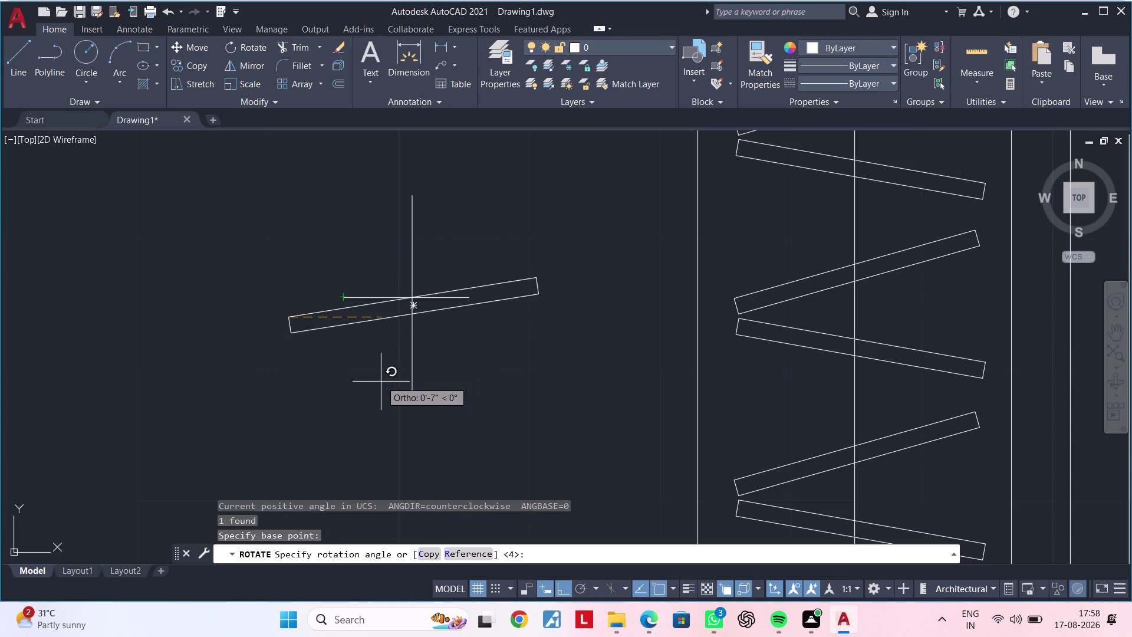
click(566, 593)
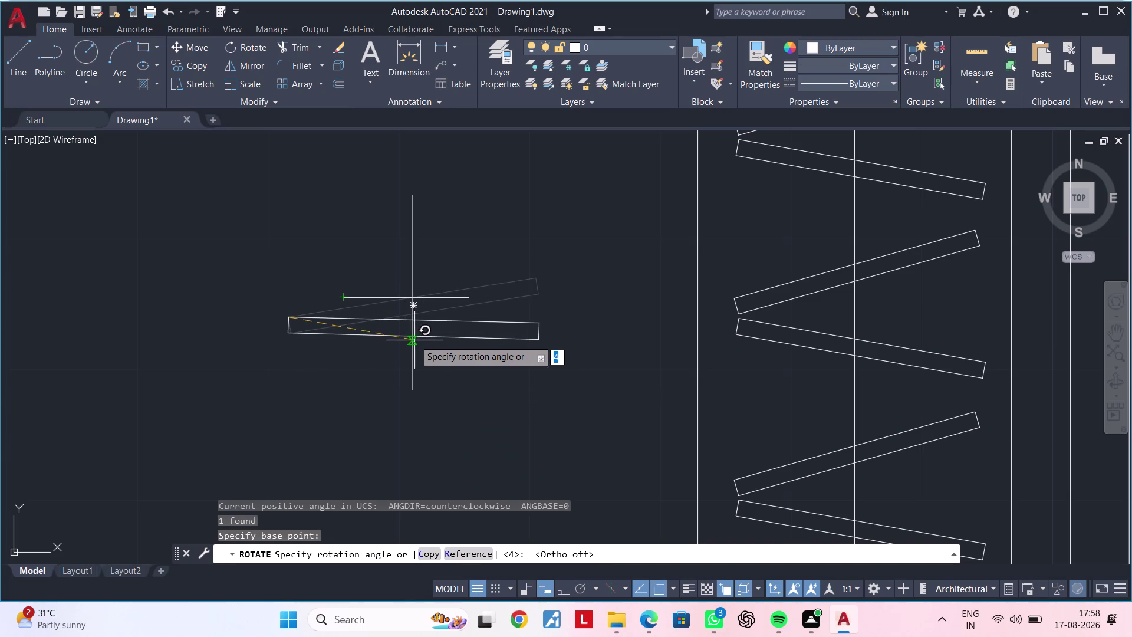
click(415, 338)
scroll(up, 3)
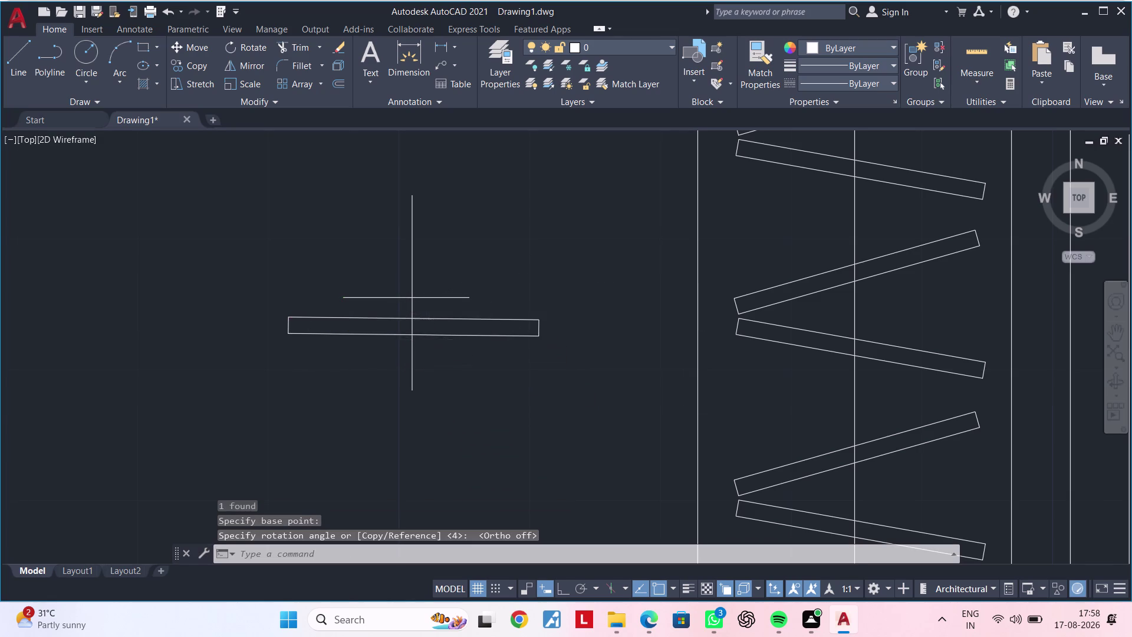
scroll(up, 3)
scroll(down, 3)
key(Escape)
Nudge the horizontal bar into position on the cross.
click(477, 336)
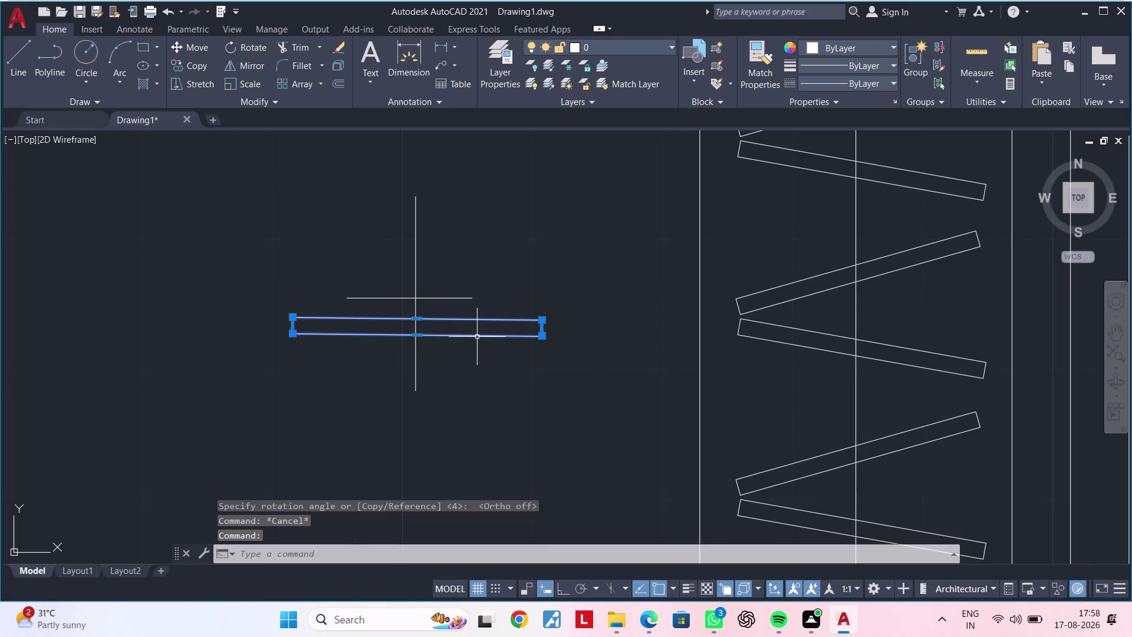
text(M)
key(space)
click(418, 321)
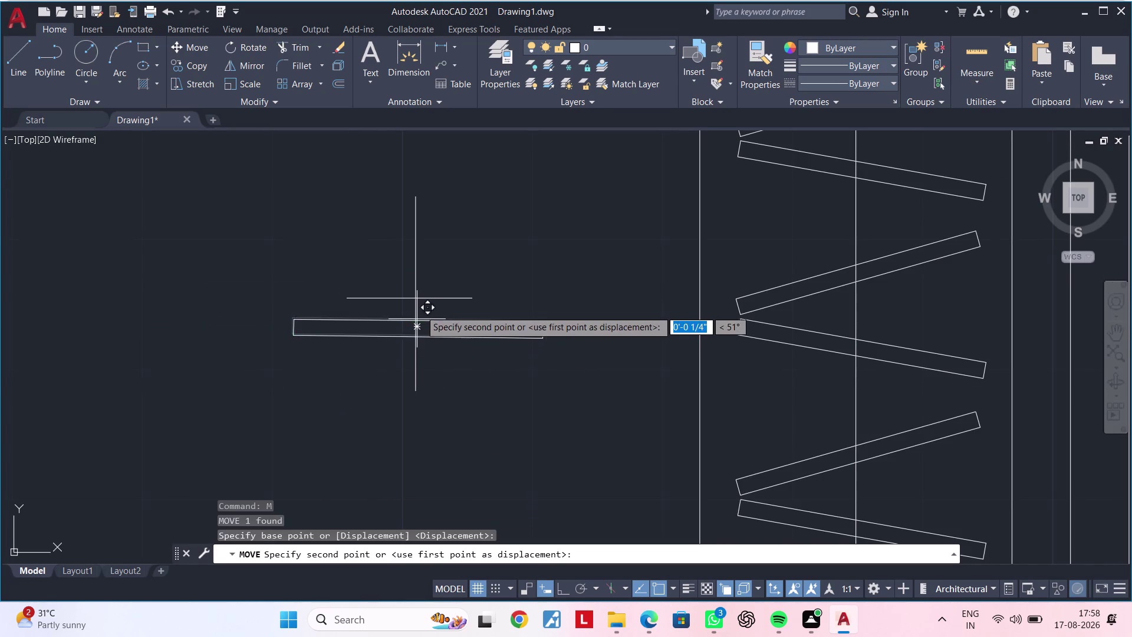
click(421, 301)
scroll(up, 3)
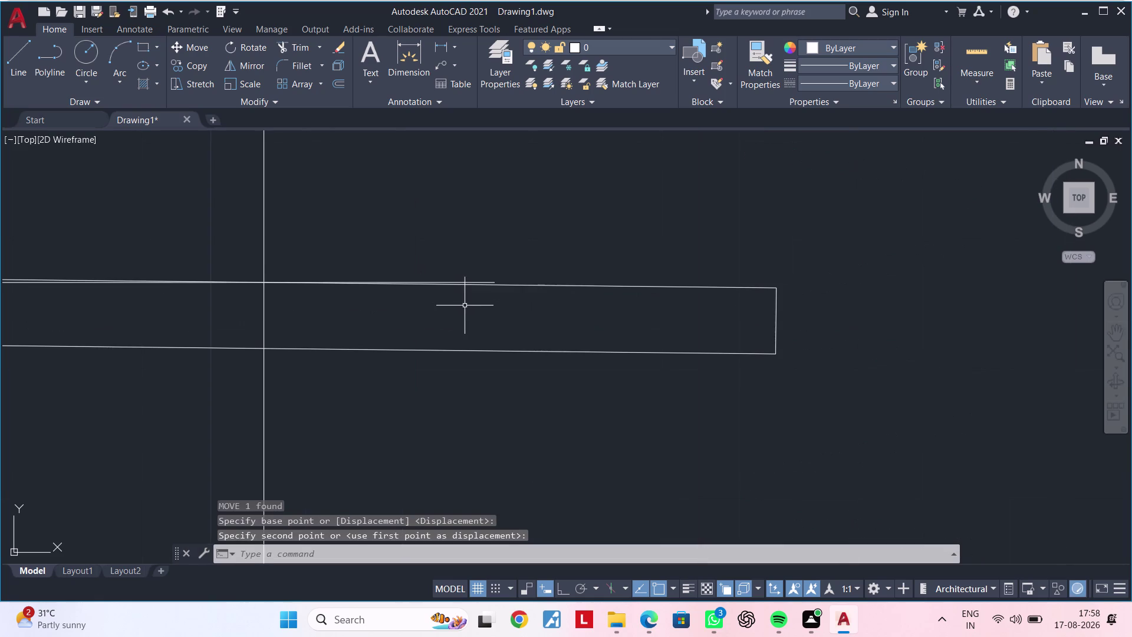
scroll(down, 3)
key(Escape)
key(Escape)
key(Escape)
drag(572, 278, 571, 294)
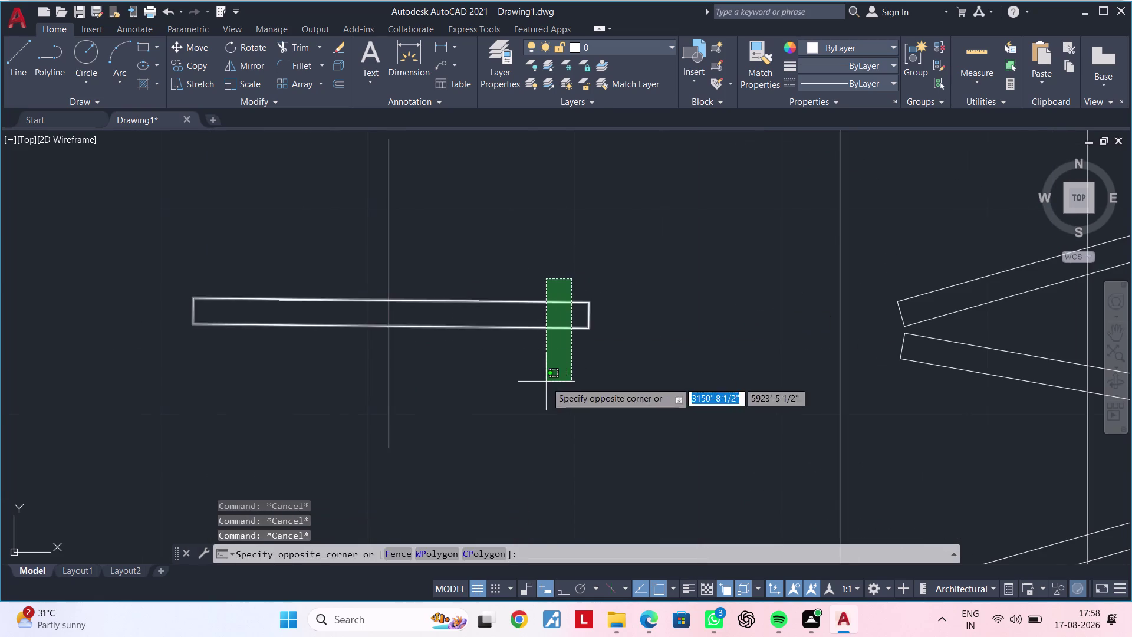
Finish the selection window and pan down to the lowest wardrobe plank.
click(546, 381)
scroll(down, 3)
middle_drag(582, 389, 442, 374)
scroll(up, 3)
middle_drag(525, 475, 525, 475)
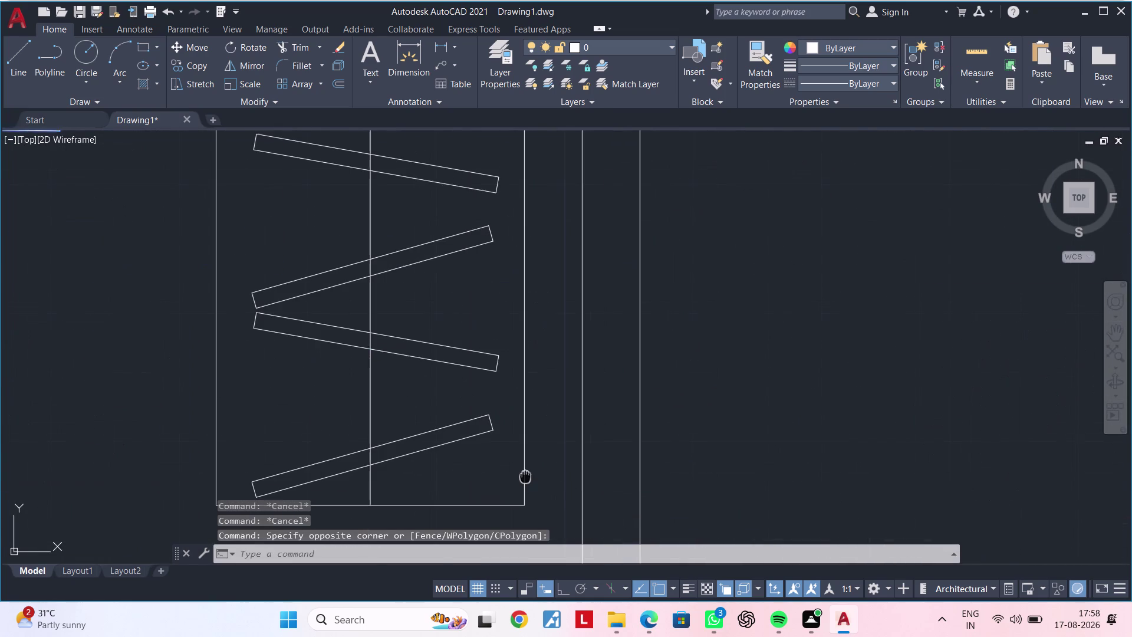
middle_drag(526, 475, 674, 443)
Move the lowest slanted plank slightly higher.
click(564, 421)
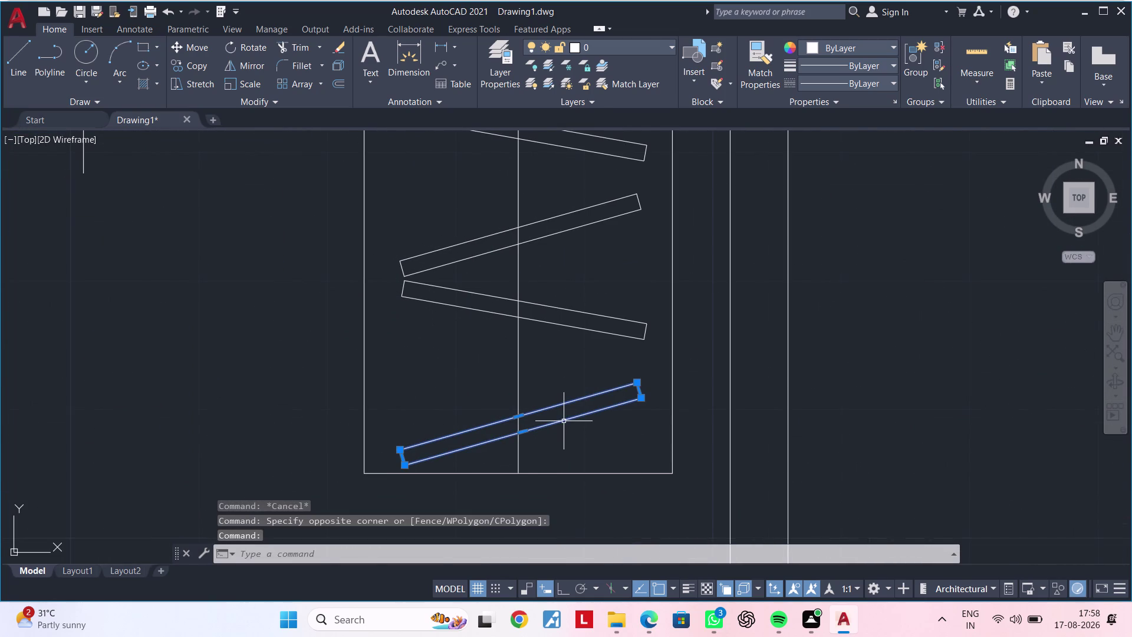
text(M)
key(space)
click(523, 423)
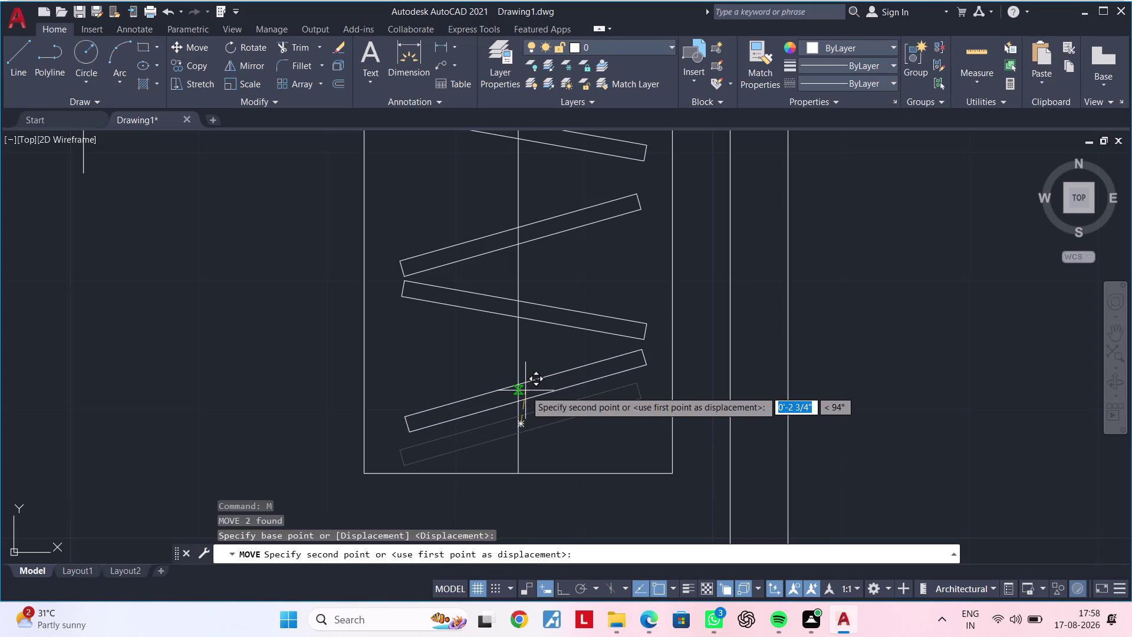
click(526, 385)
key(Escape)
scroll(down, 3)
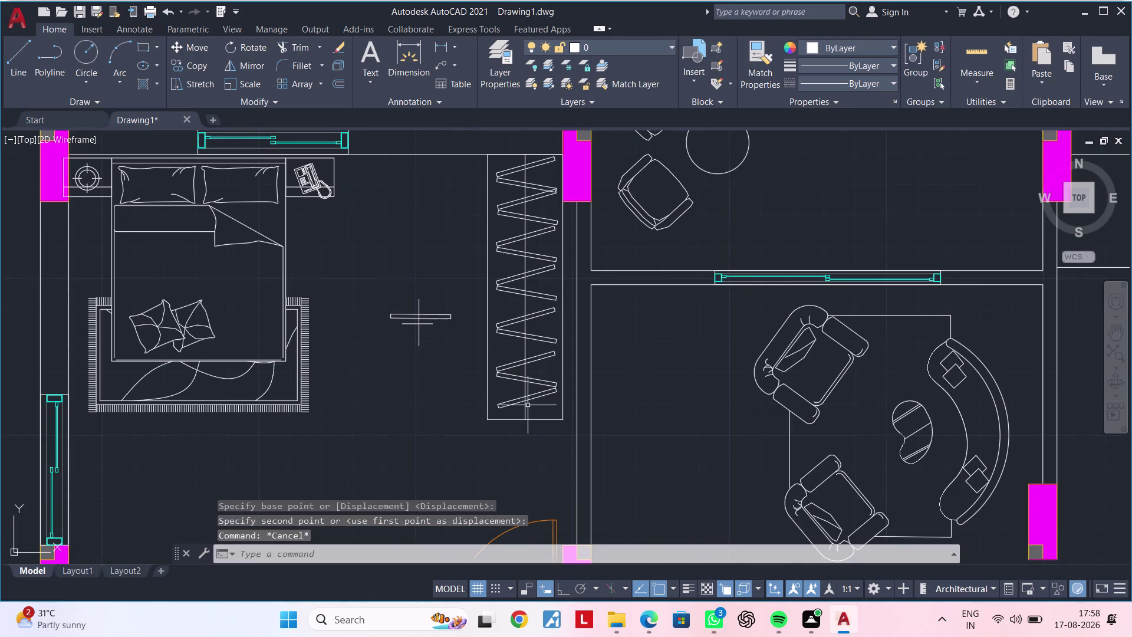
key(Escape)
Move the horizontal bar down to the wardrobe's bottom edge.
click(449, 314)
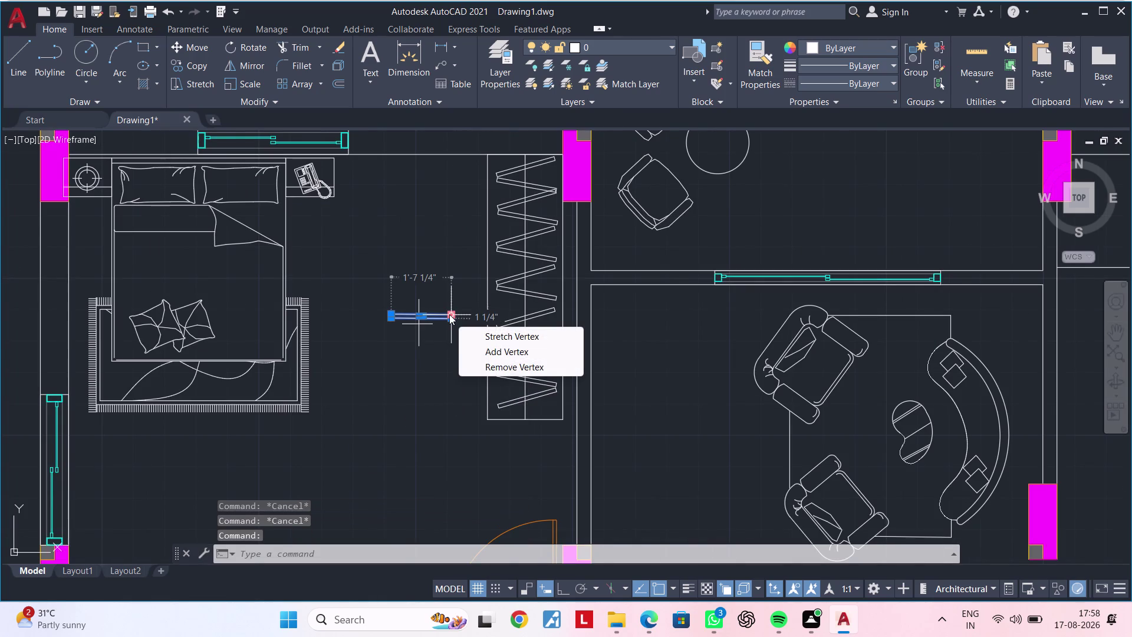
key(c)
key(o)
key(space)
click(442, 316)
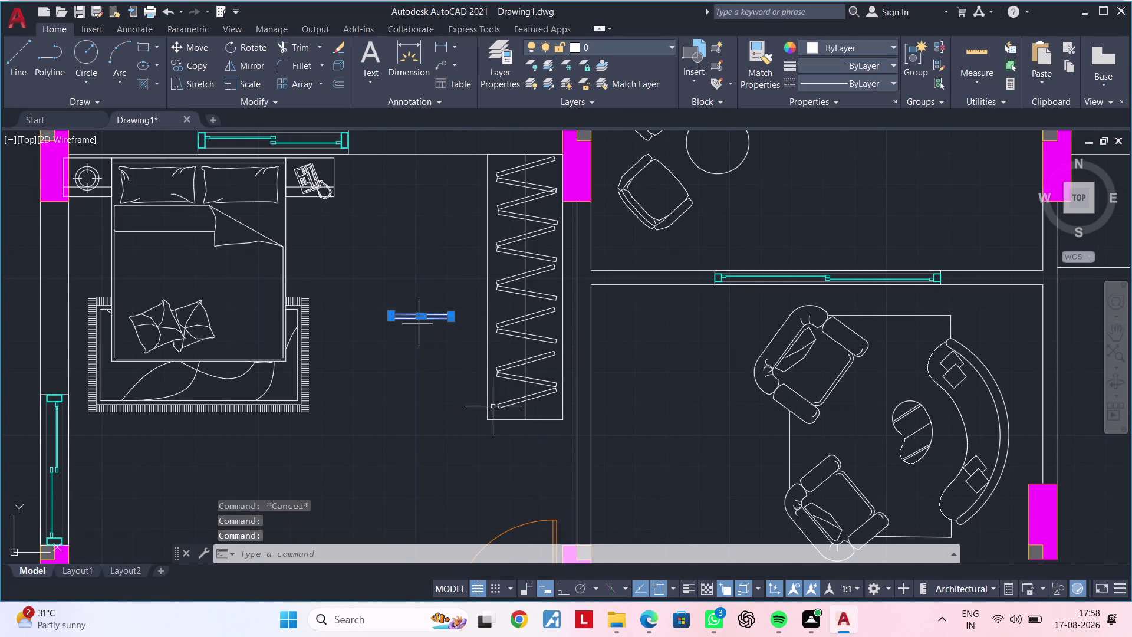
click(445, 317)
key(m)
key(space)
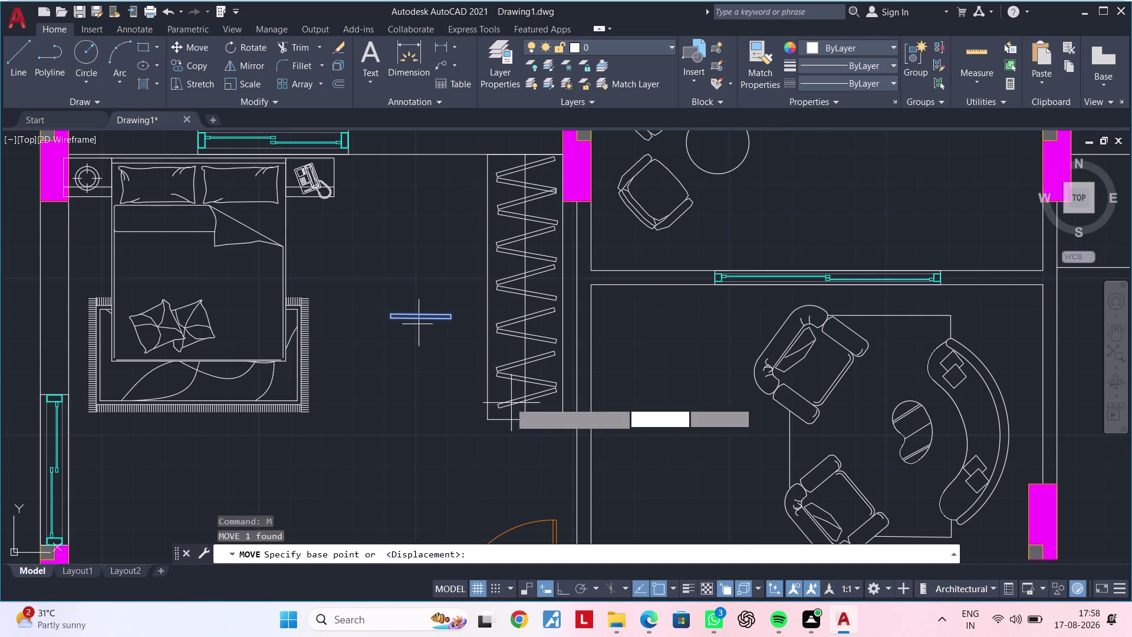
click(434, 321)
scroll(up, 3)
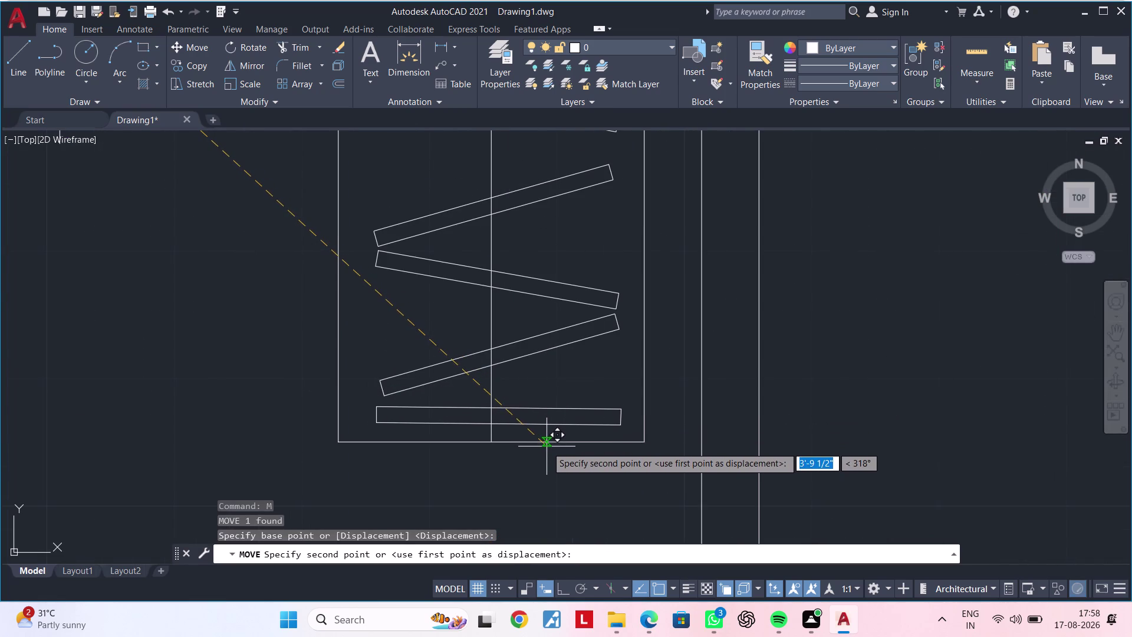
click(547, 447)
scroll(down, 3)
Select the bar now sitting at the wardrobe bottom.
click(549, 405)
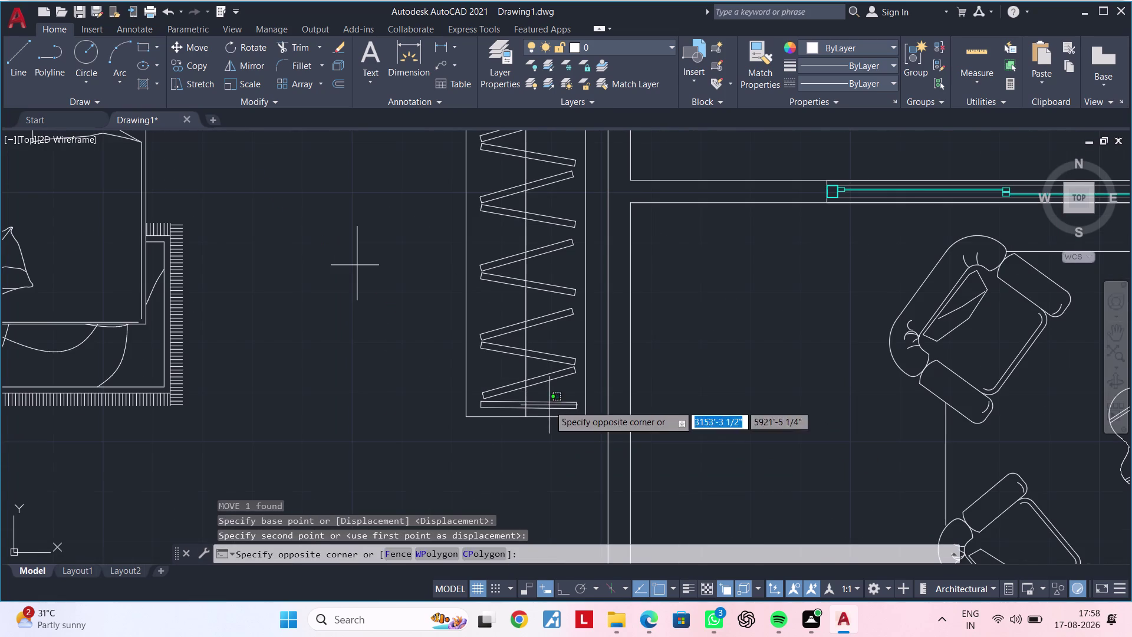
click(551, 401)
click(551, 405)
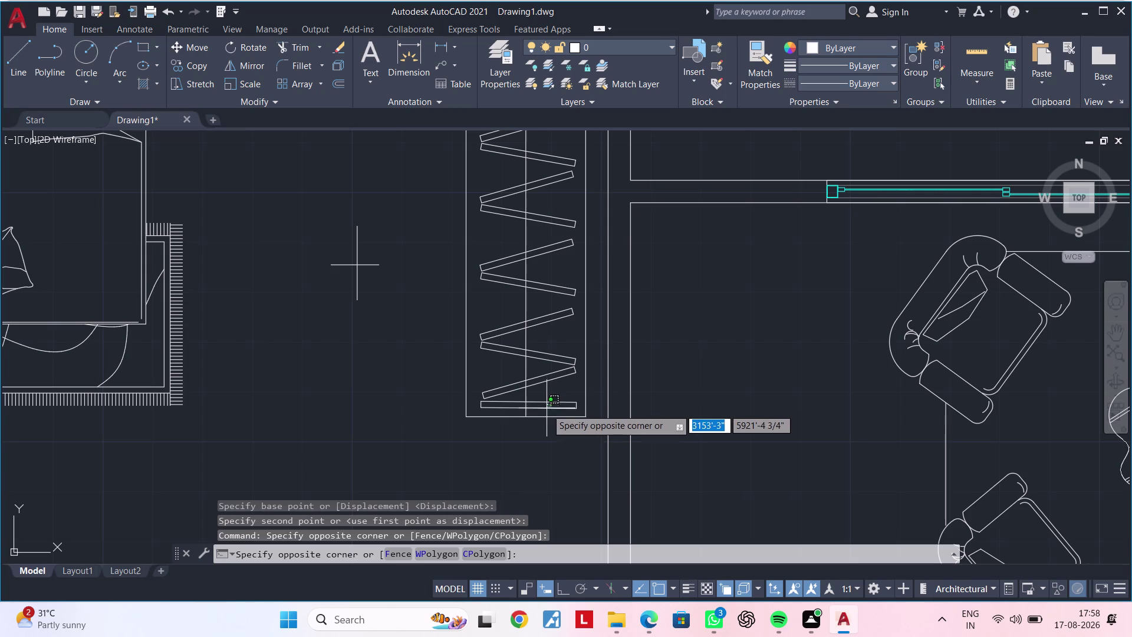
click(546, 411)
Copy the bottom bar upward to two higher positions inside the wardrobe.
key(c)
key(o)
key(space)
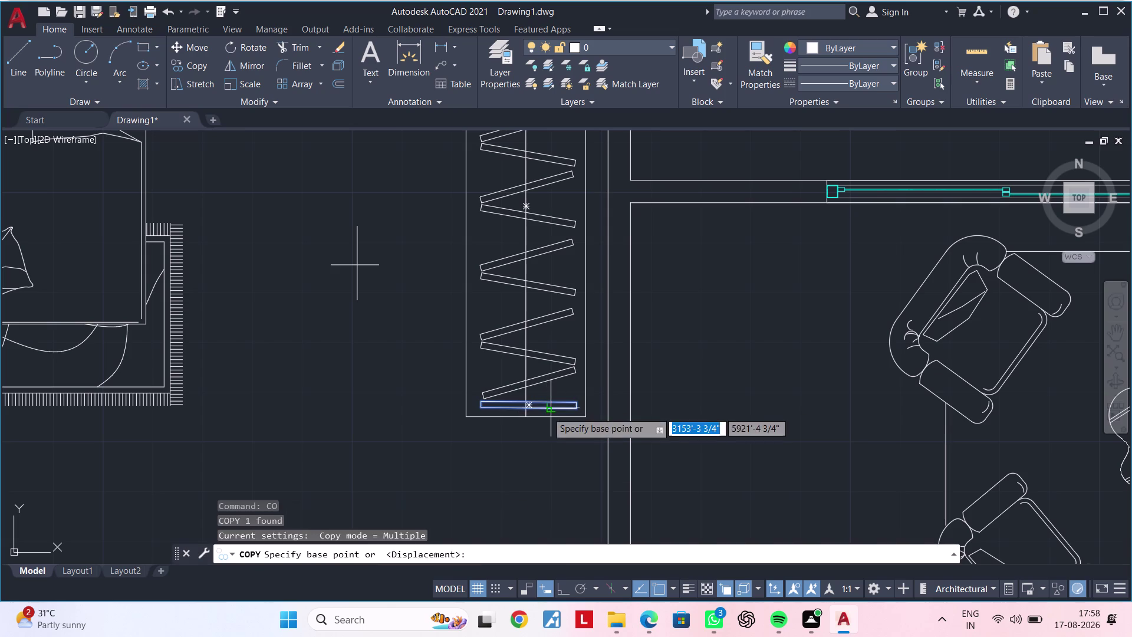
click(545, 410)
middle_drag(552, 347, 543, 407)
scroll(up, 3)
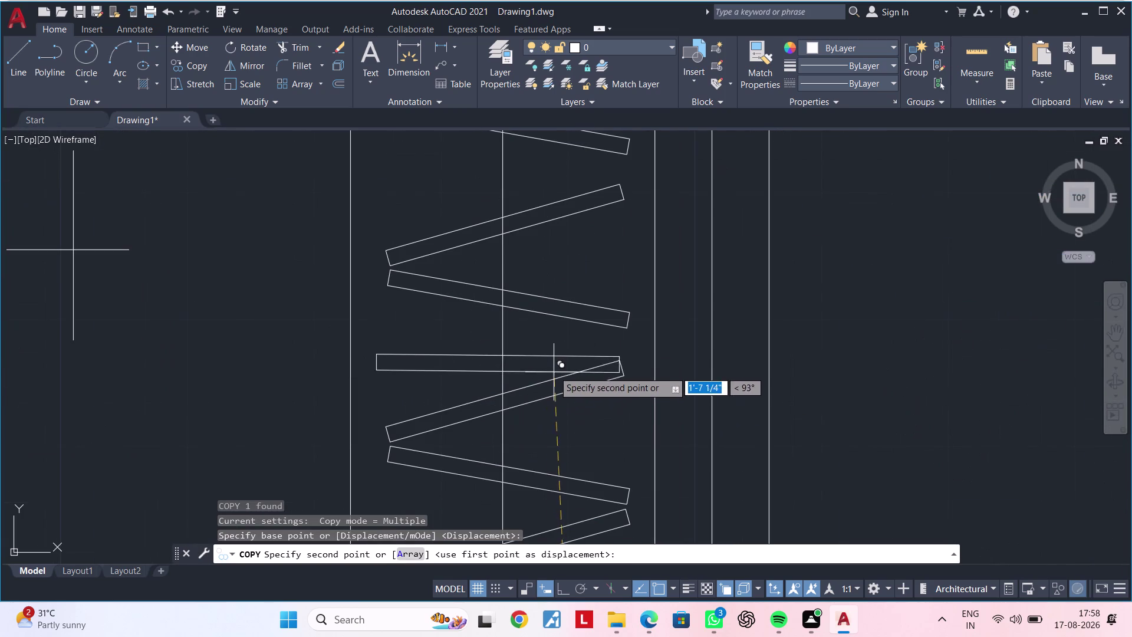
click(555, 353)
scroll(down, 3)
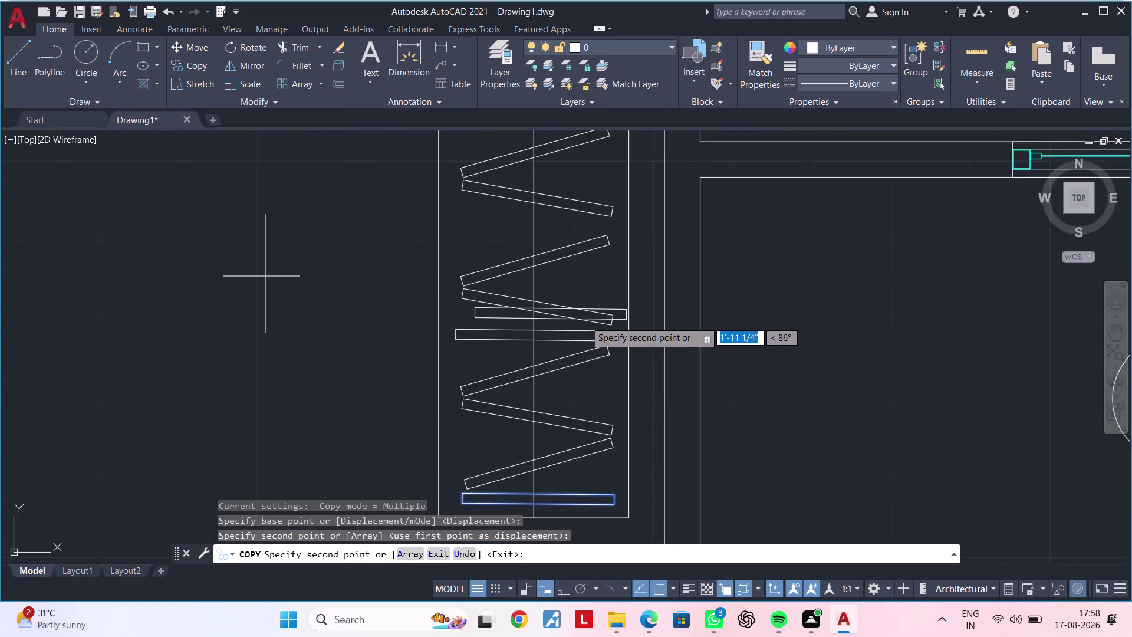
middle_drag(584, 328, 565, 469)
scroll(up, 3)
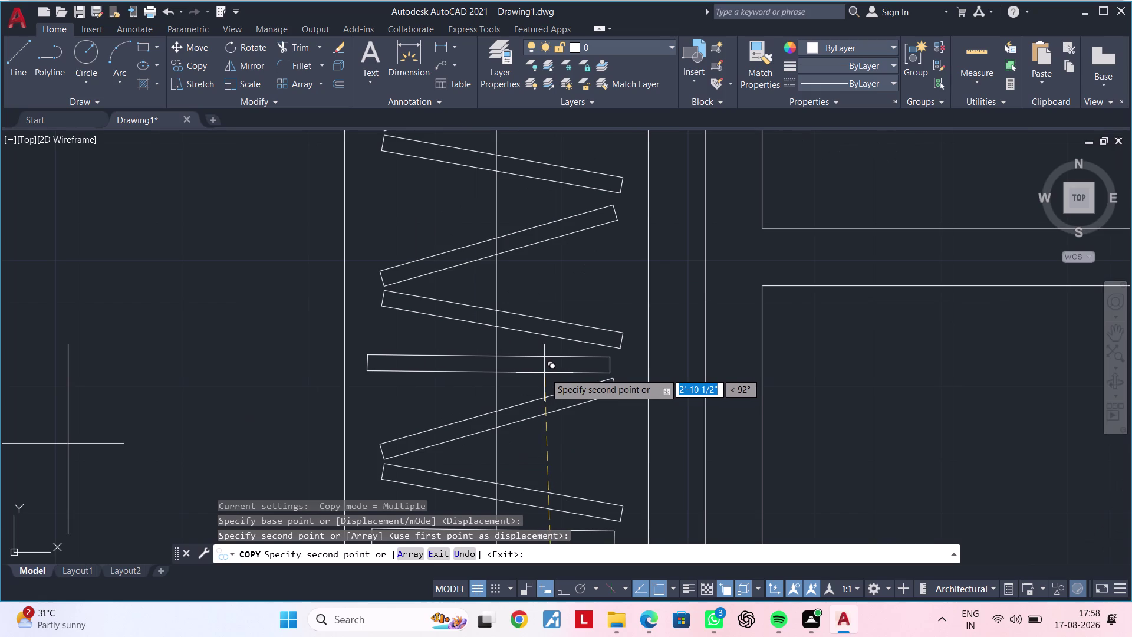
click(552, 373)
scroll(down, 3)
middle_drag(564, 366, 554, 464)
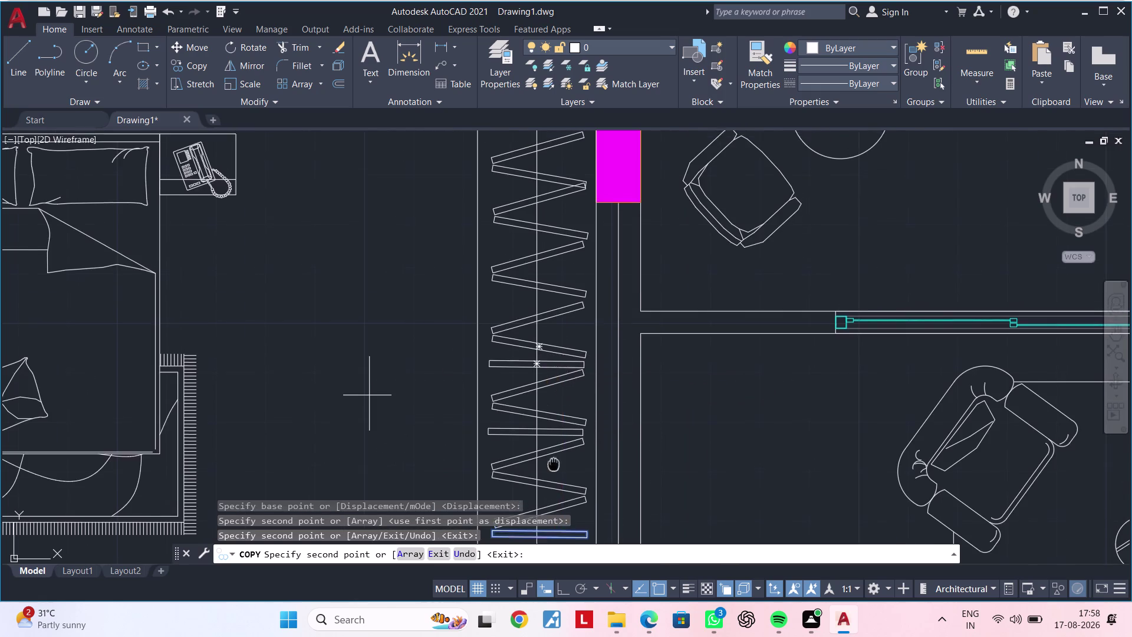
middle_drag(554, 464, 553, 464)
key(Escape)
scroll(down, 3)
middle_drag(560, 400, 564, 358)
key(Escape)
key(Escape)
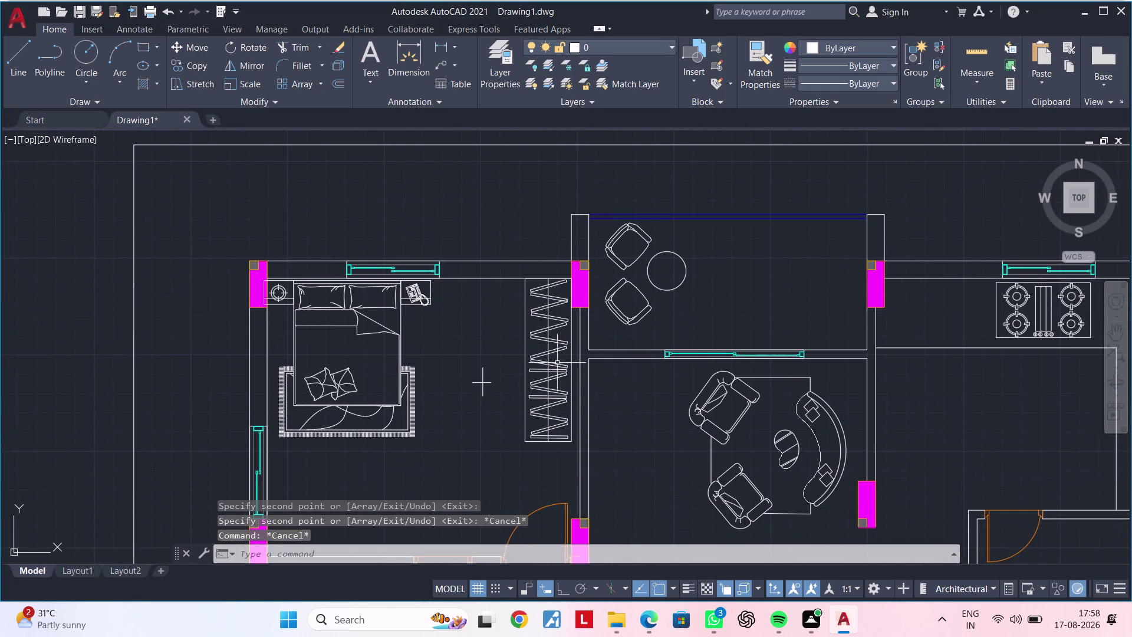
key(Escape)
Erase the construction cross beside the wardrobe.
drag(504, 346, 504, 351)
click(451, 425)
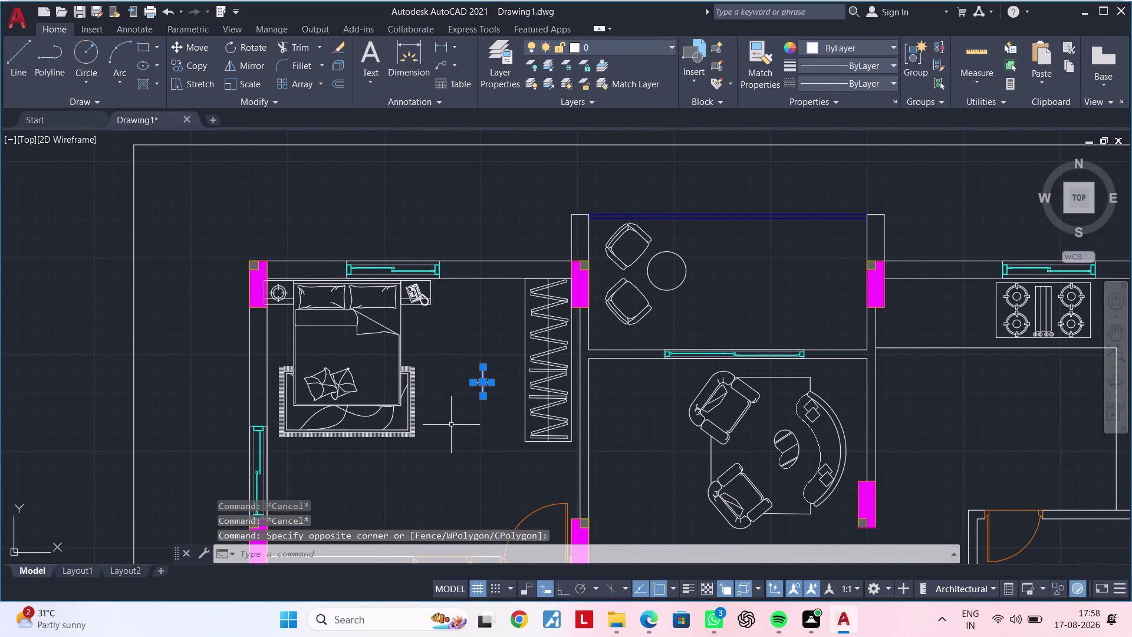
key(Delete)
scroll(down, 3)
middle_drag(483, 427, 469, 435)
scroll(up, 3)
scroll(up, 3)
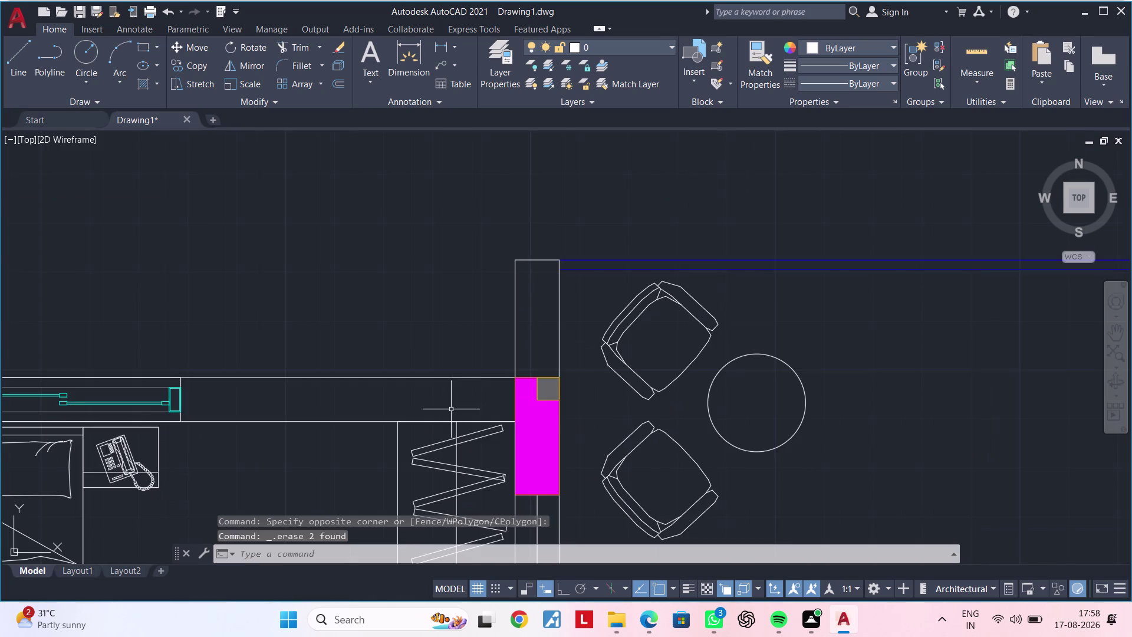
middle_drag(451, 383, 515, 303)
Select the wardrobe outline at its top corner, then deselect it.
click(463, 382)
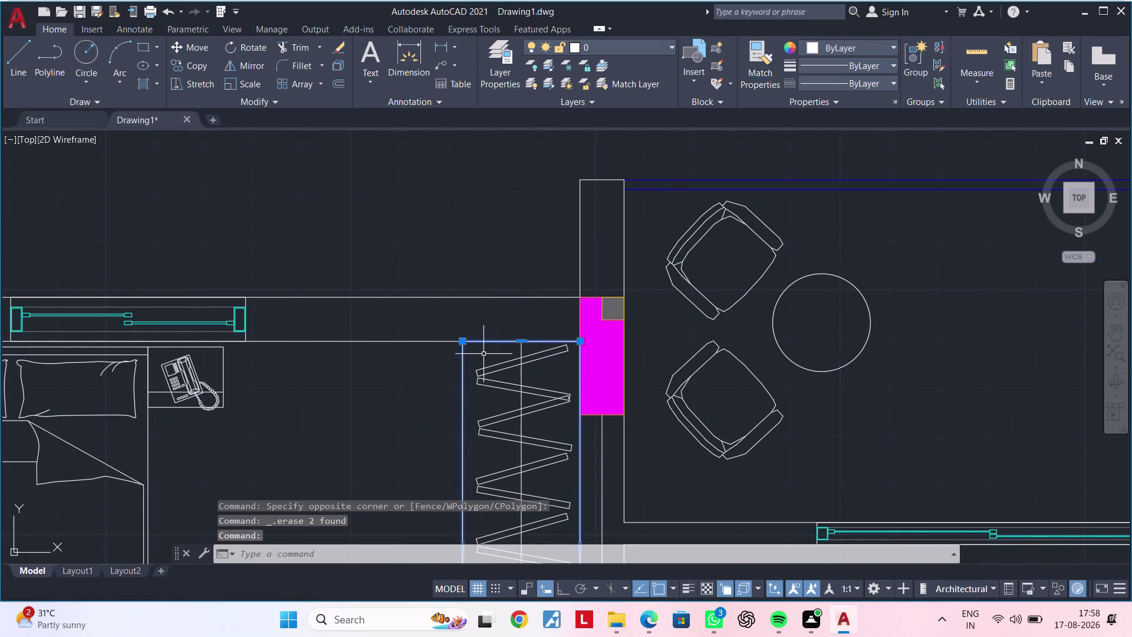
key(Escape)
scroll(down, 3)
middle_drag(493, 368, 498, 340)
Window-select the wardrobe's 18 zigzag lines and convert them into block 'DESIGN'.
key(Escape)
click(466, 315)
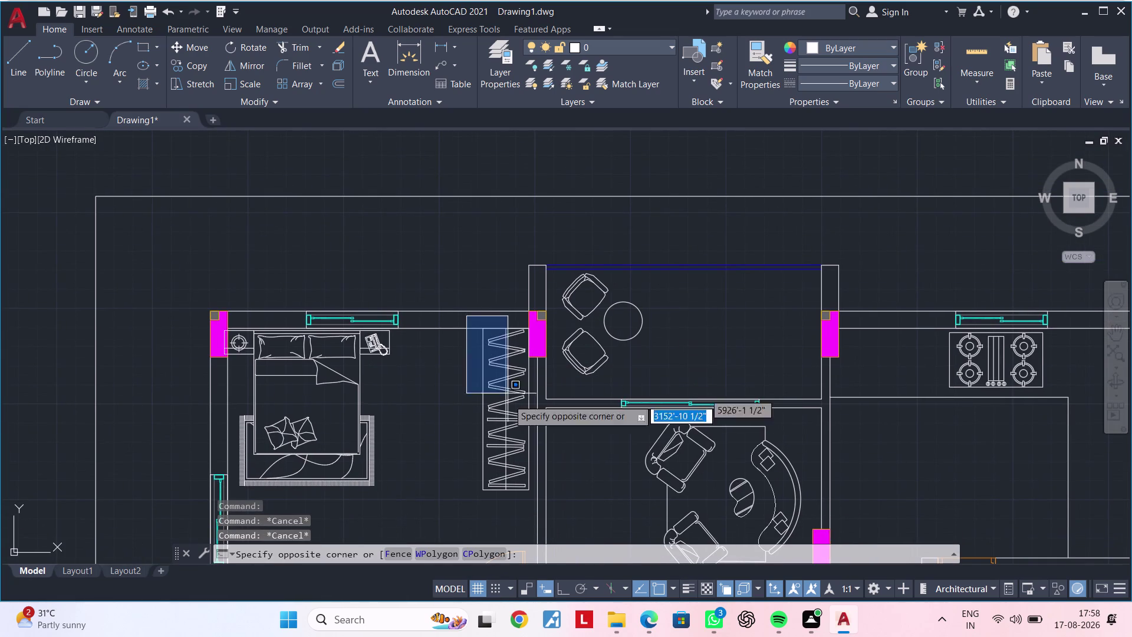
scroll(up, 3)
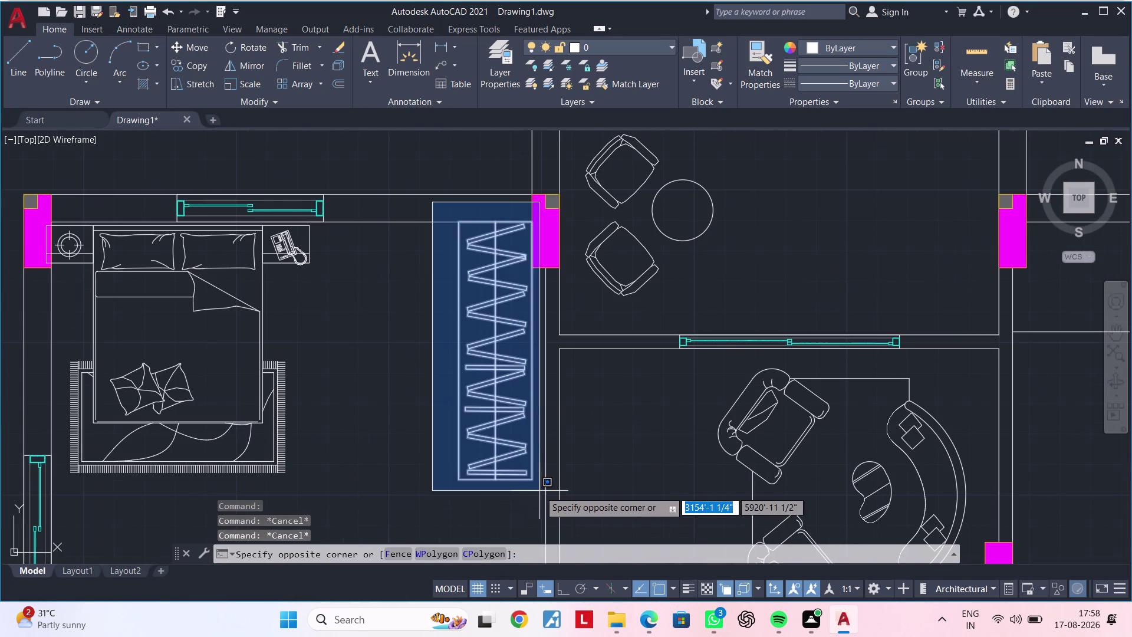
click(537, 489)
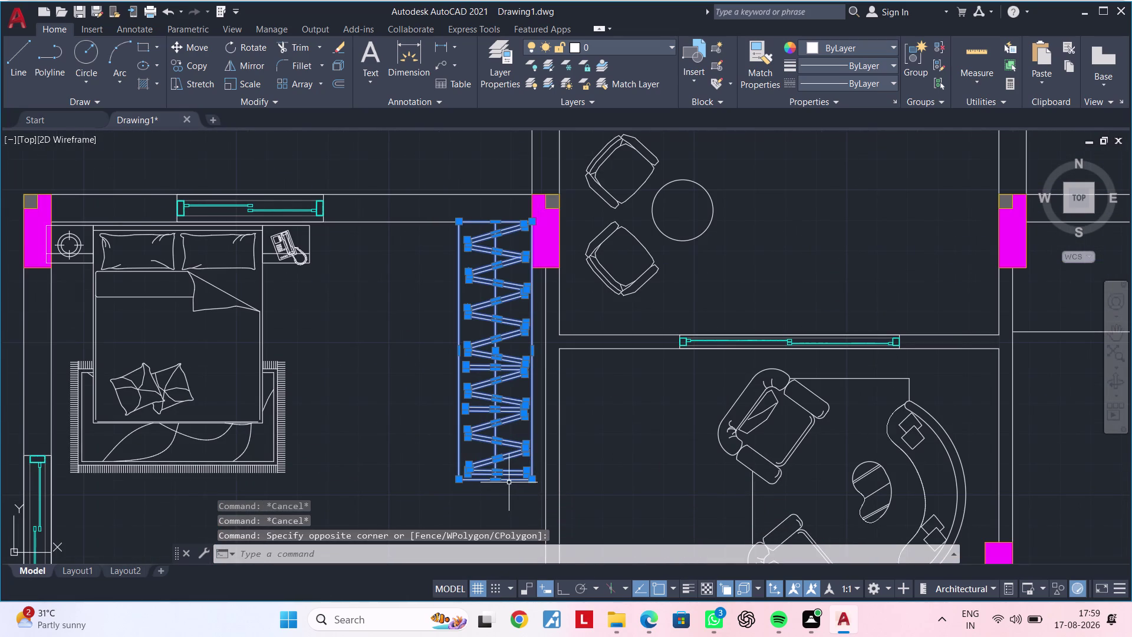
text(B)
key(space)
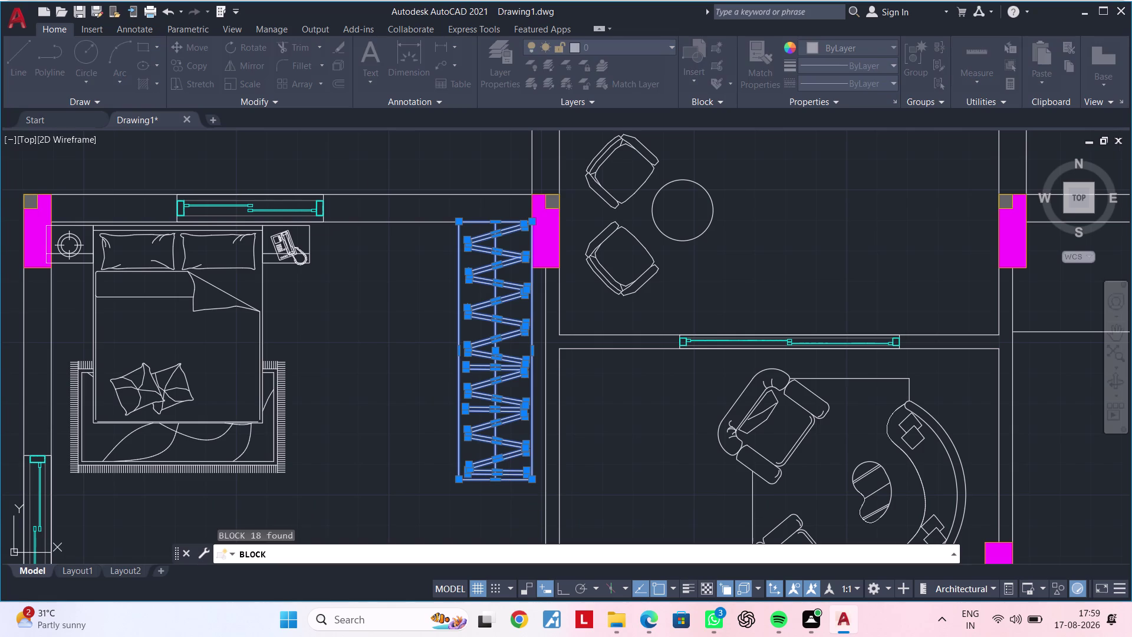
scroll(down, 3)
click(421, 200)
text(D)
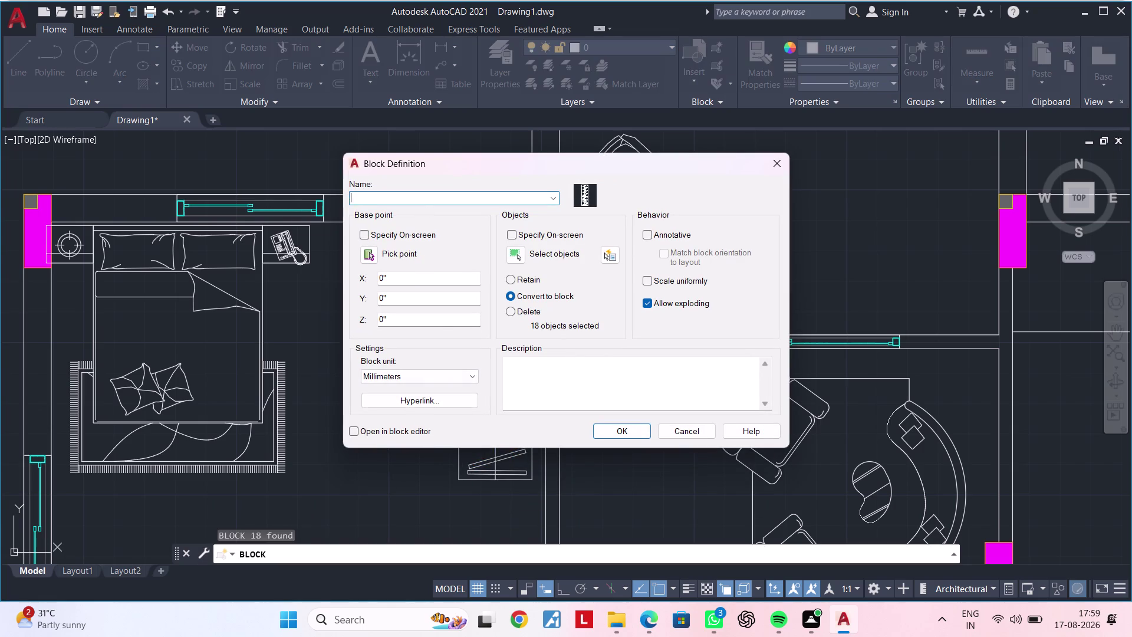
text(ESIG)
text(N)
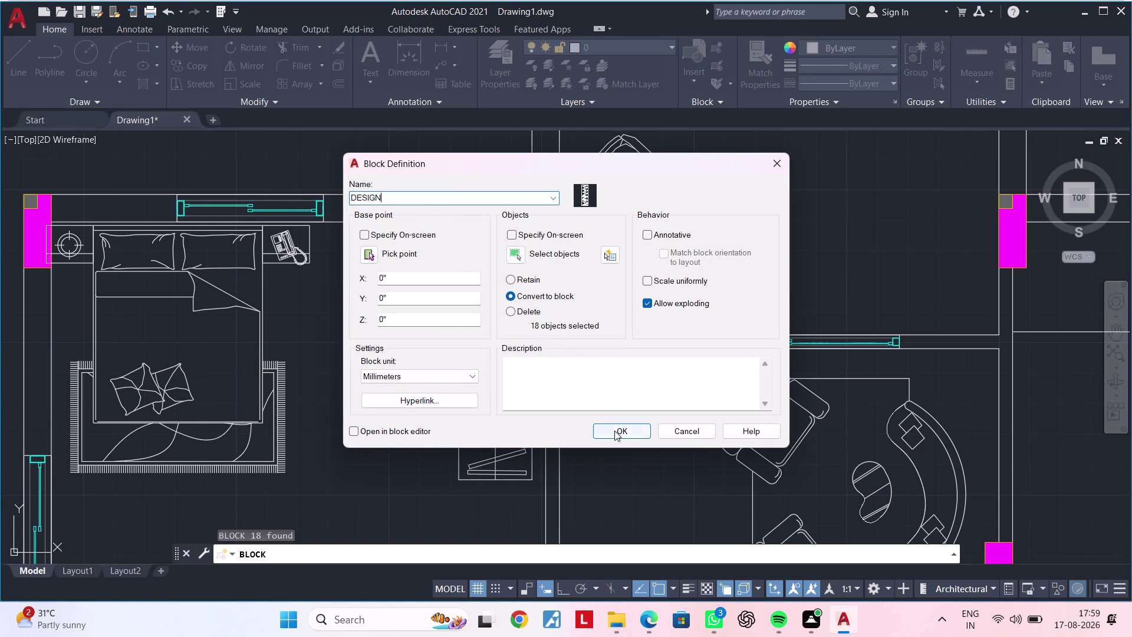
click(614, 430)
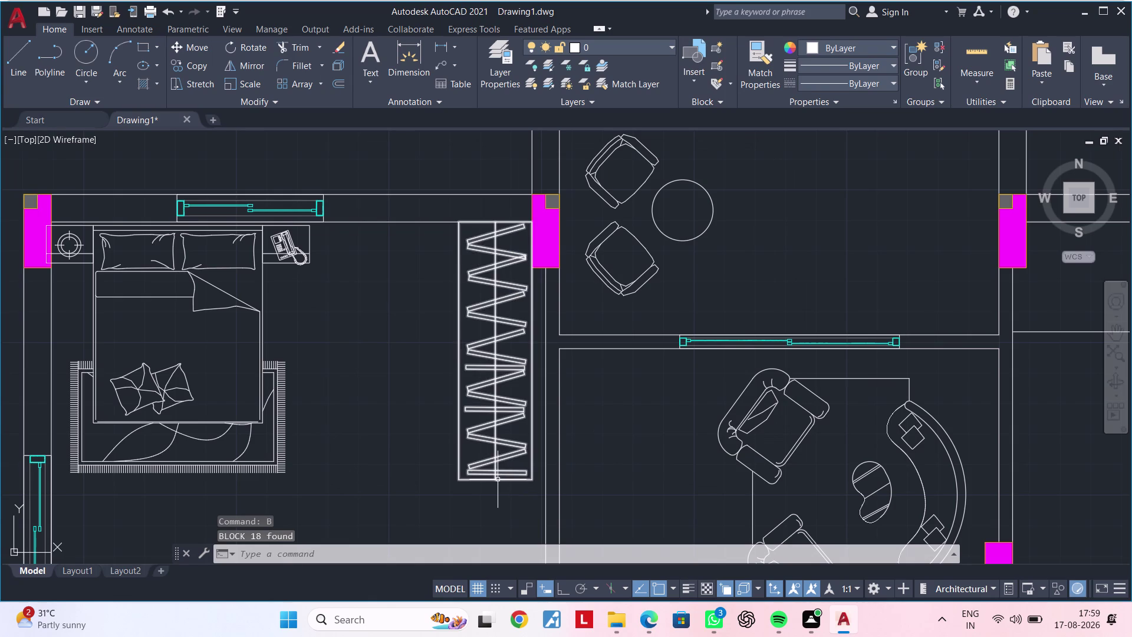
click(497, 480)
Copy the DESIGN wardrobe block to a spot left of the floor plan.
text(CO)
key(space)
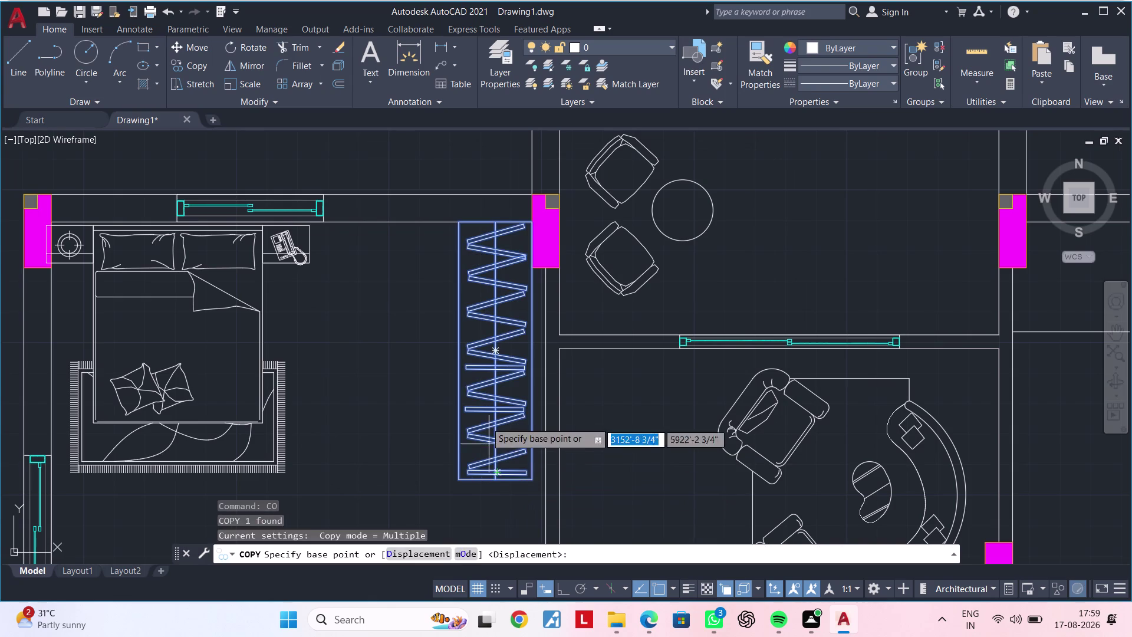
click(486, 421)
scroll(down, 3)
middle_drag(410, 432, 698, 372)
scroll(down, 3)
click(434, 398)
key(Escape)
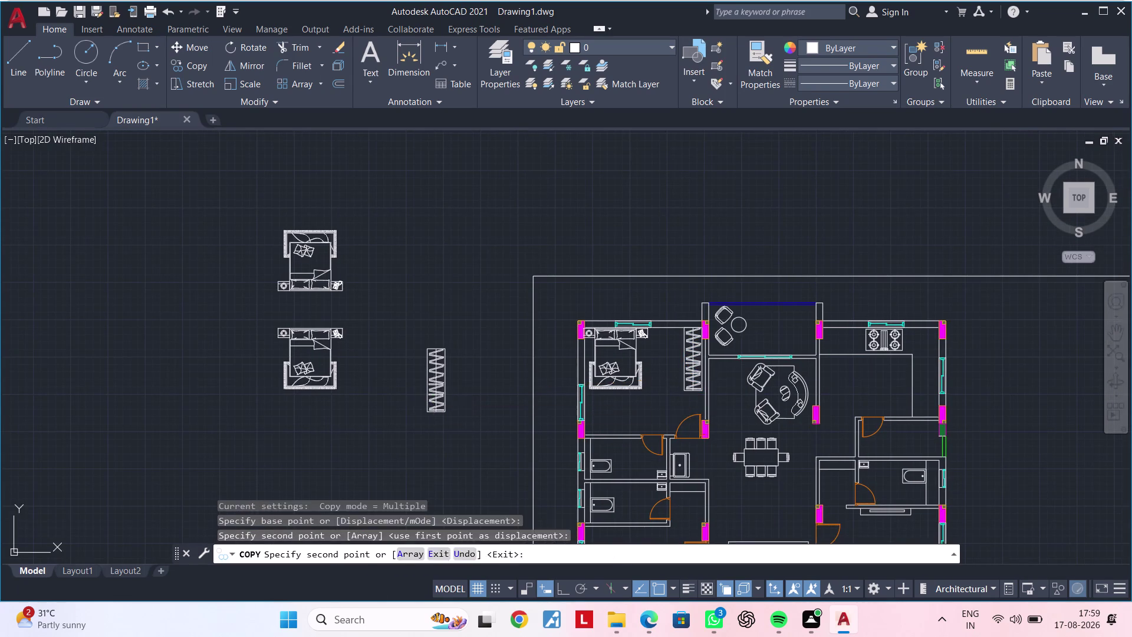
key(Escape)
middle_drag(446, 427, 446, 372)
key(Escape)
key(Escape)
key(Escape)
key(Escape)
key(Escape)
key(Escape)
key(Escape)
key(Escape)
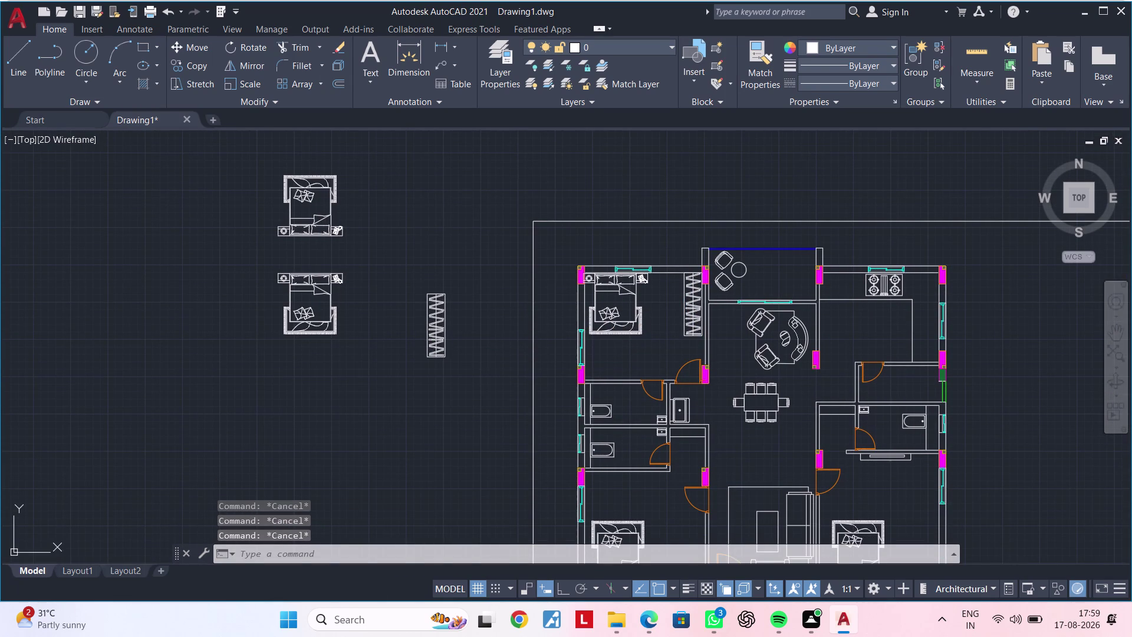
Frame the spare wardrobe copy beside the plan and select it.
middle_drag(446, 384, 455, 364)
key(Escape)
scroll(up, 3)
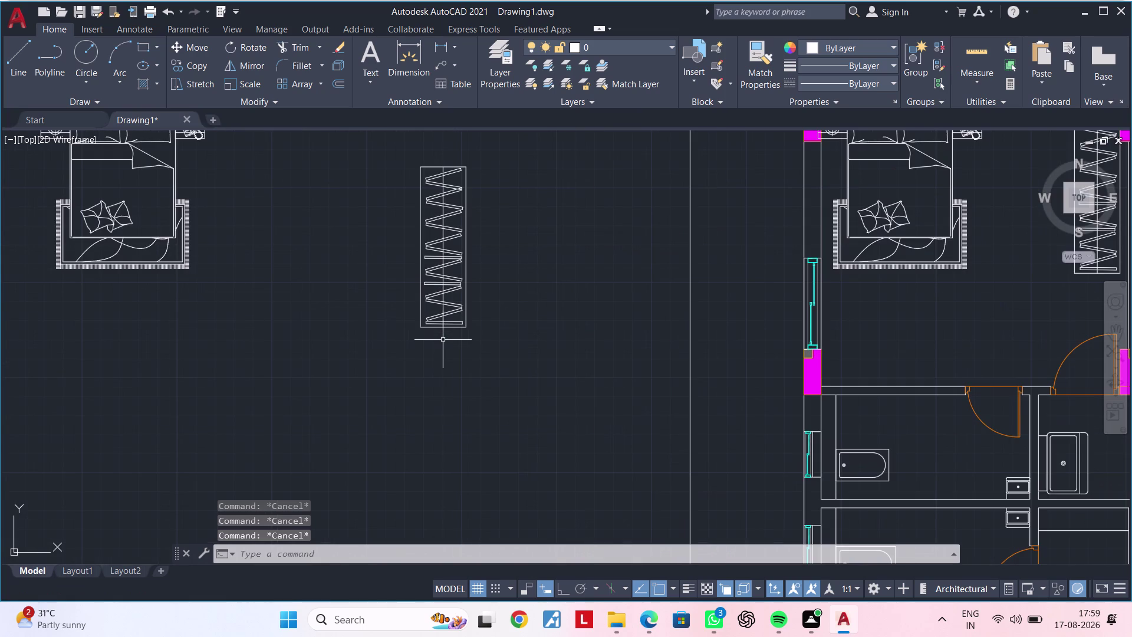
middle_drag(443, 339, 443, 363)
scroll(up, 3)
middle_drag(443, 365, 441, 431)
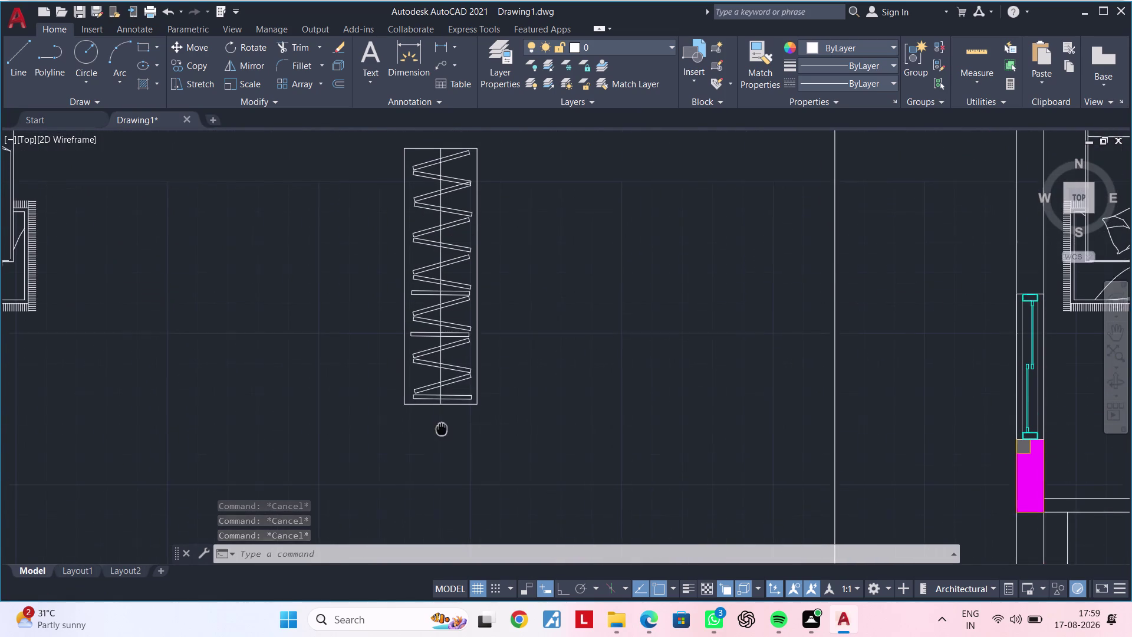
middle_drag(441, 431, 441, 435)
scroll(down, 3)
drag(386, 196, 412, 236)
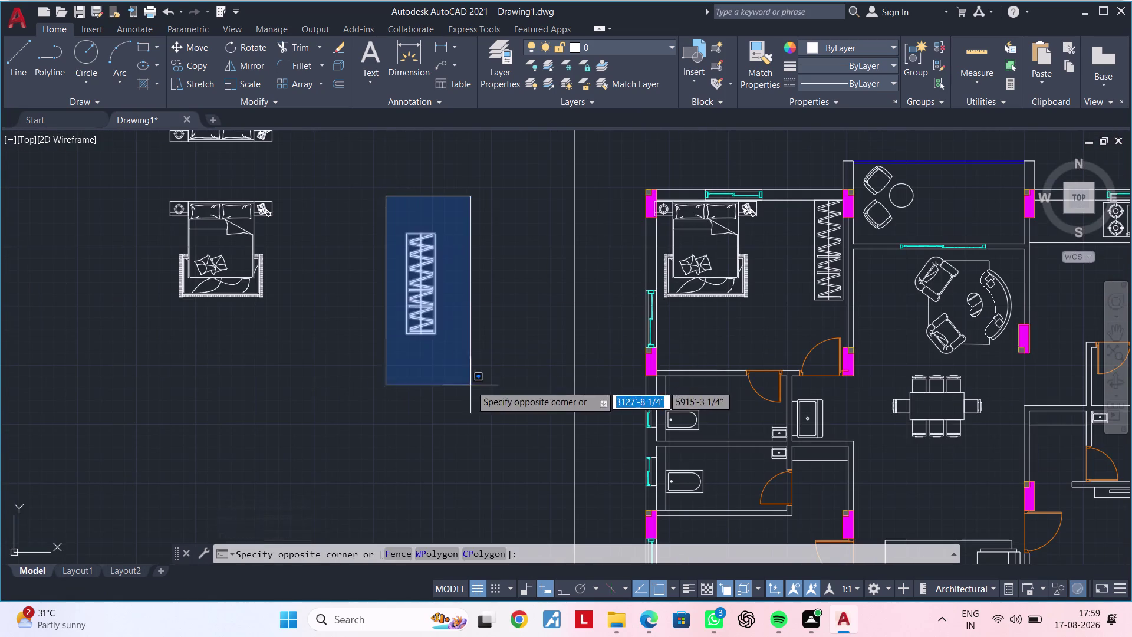
click(471, 385)
Start another copy of the spare wardrobe, survey the plan, then cancel it.
text(CO)
key(space)
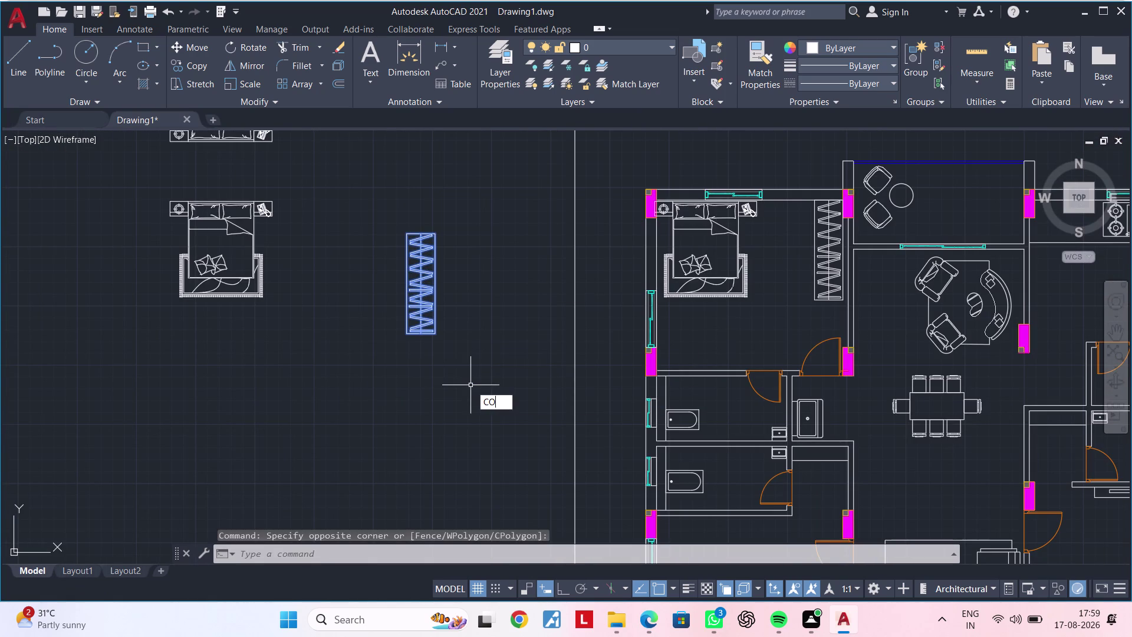
middle_drag(455, 378, 455, 314)
middle_drag(456, 341, 461, 268)
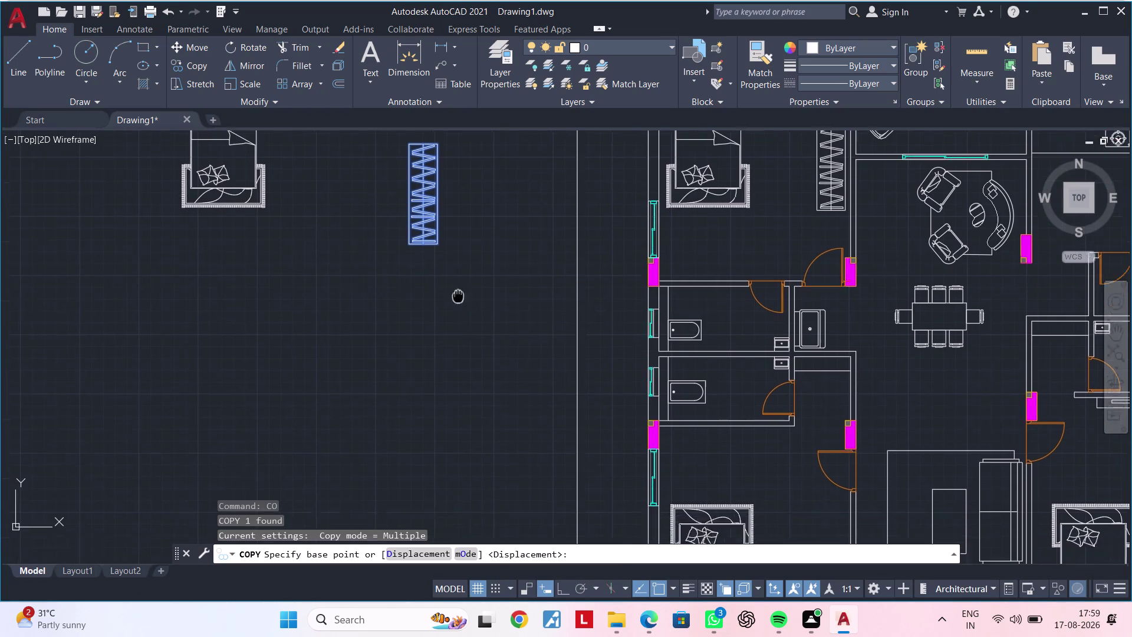
middle_drag(461, 268, 463, 200)
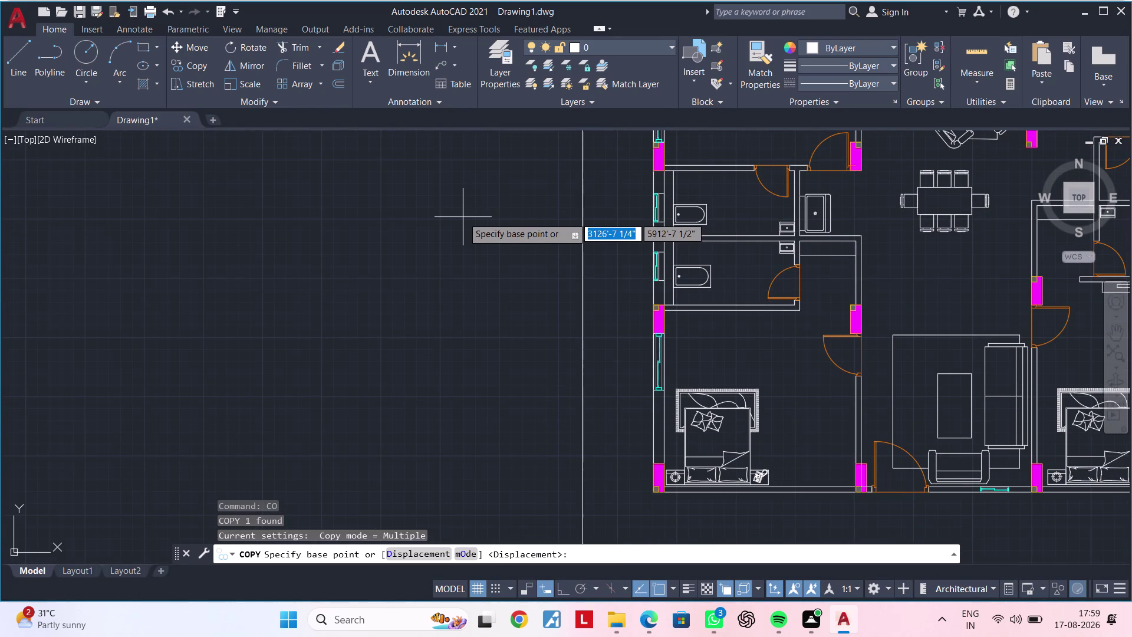
middle_drag(462, 221, 463, 358)
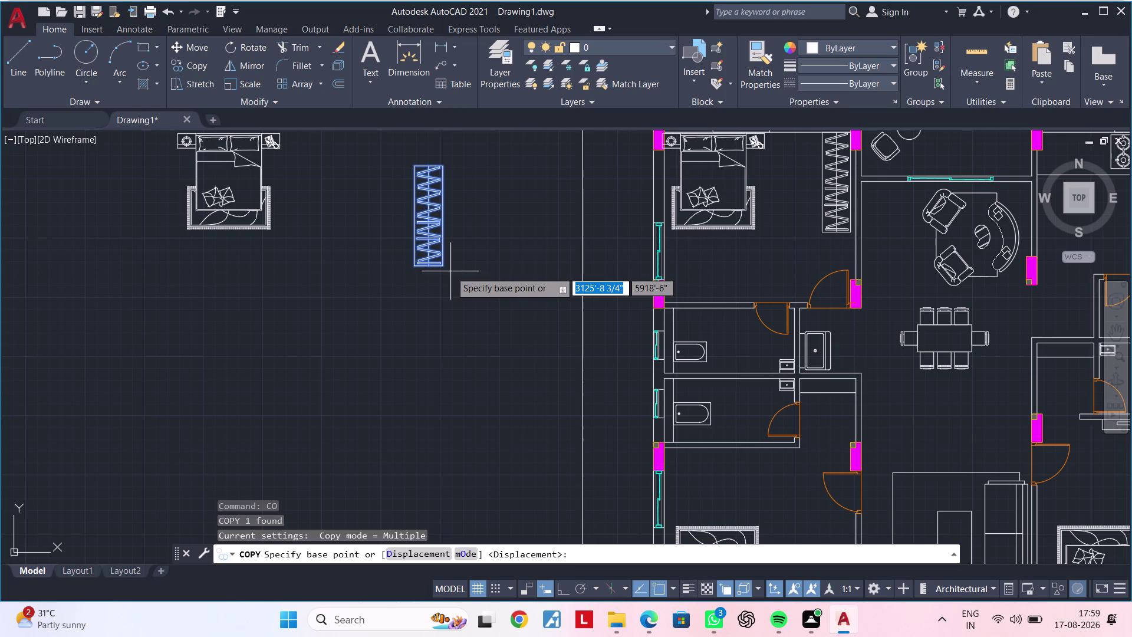
scroll(down, 3)
middle_drag(466, 296, 467, 261)
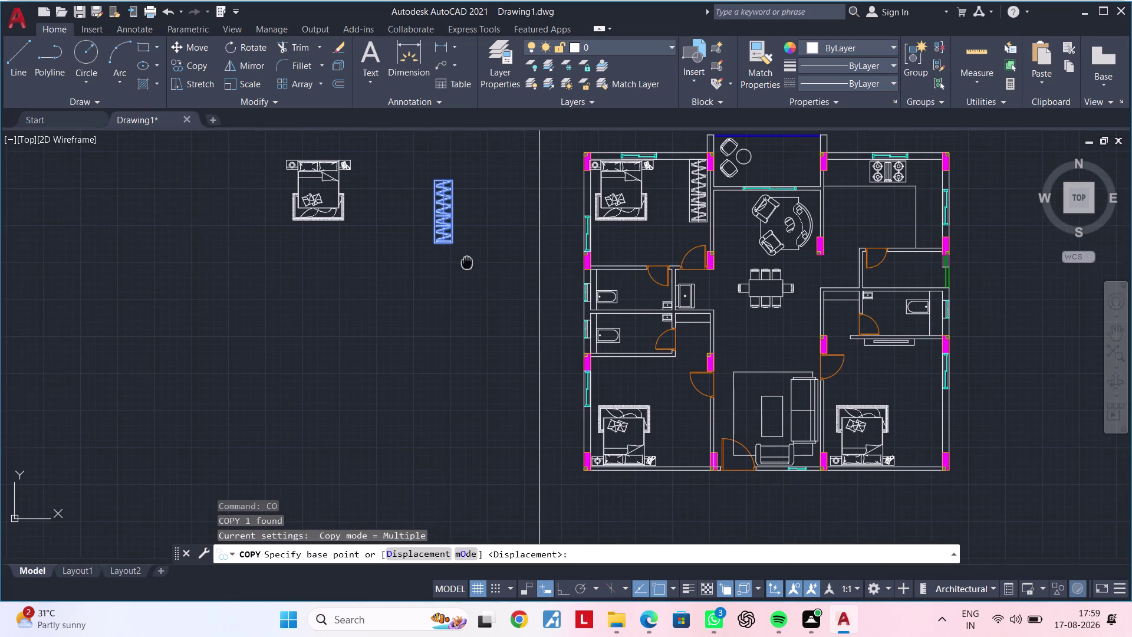
middle_drag(467, 261, 467, 260)
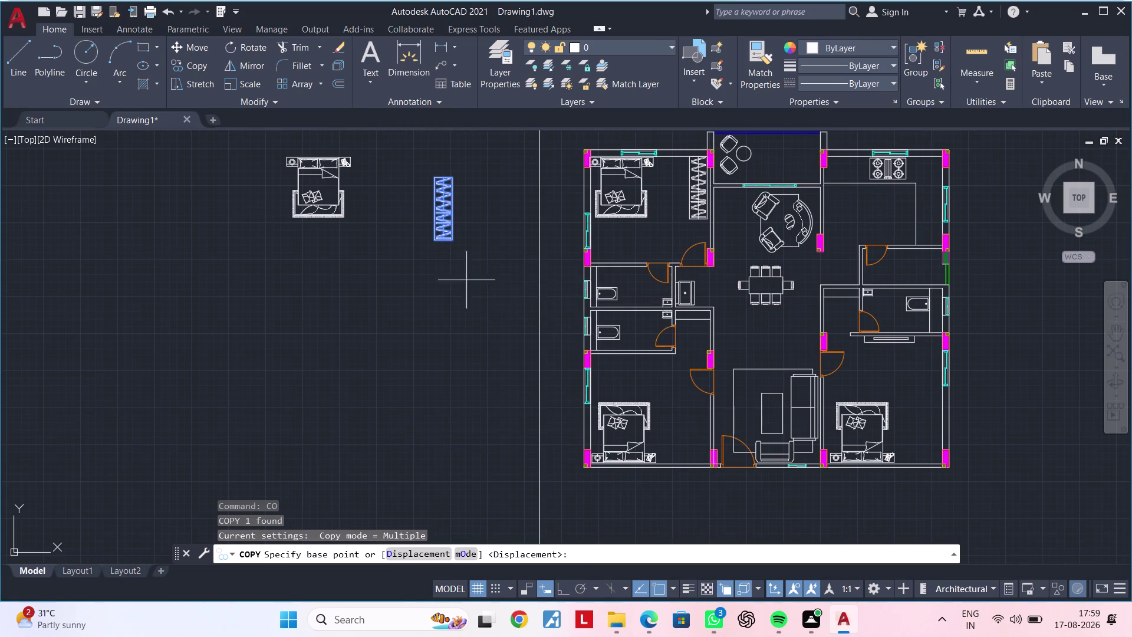
scroll(up, 3)
scroll(up, 3)
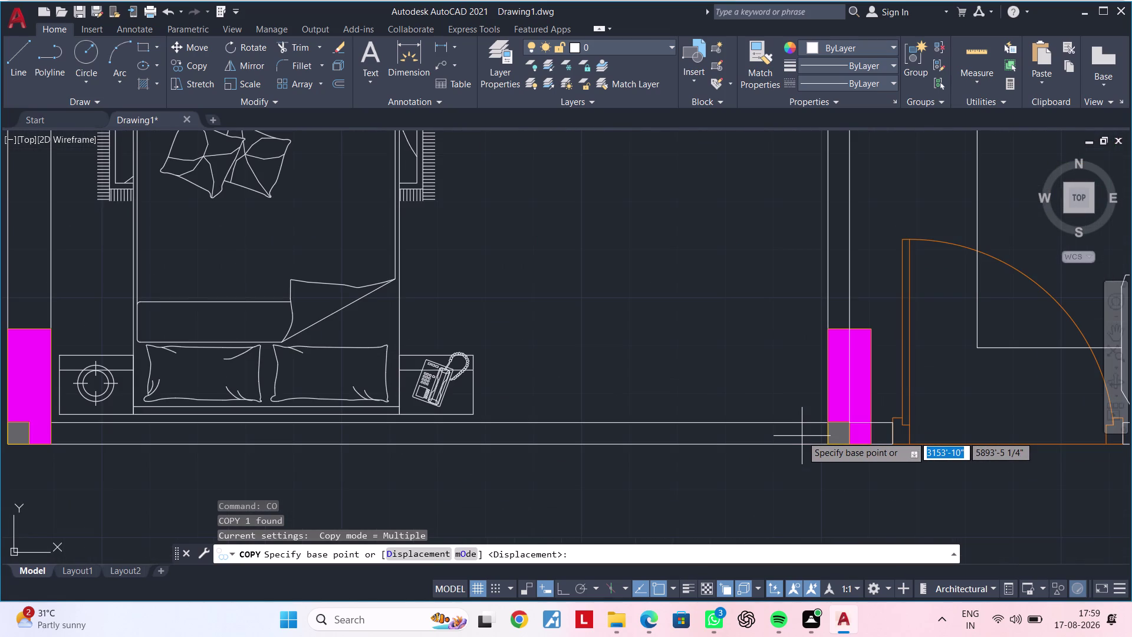
key(Escape)
key(Escape)
scroll(down, 3)
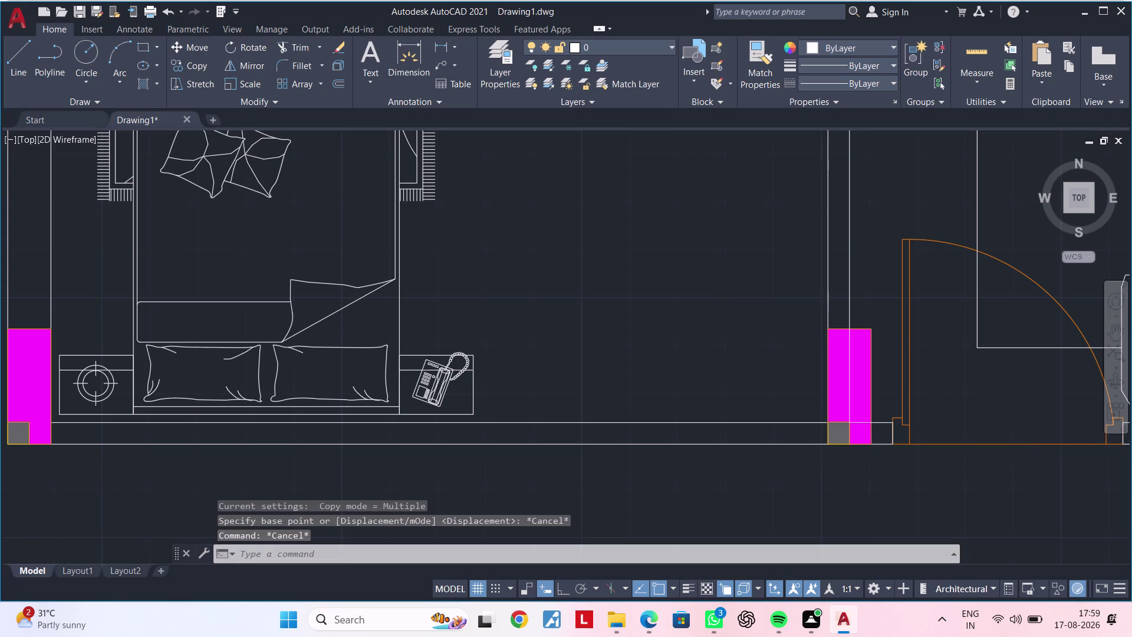
Move the magenta column onto the bedroom wall beside the door.
middle_drag(855, 472, 701, 477)
key(Escape)
key(Escape)
click(661, 372)
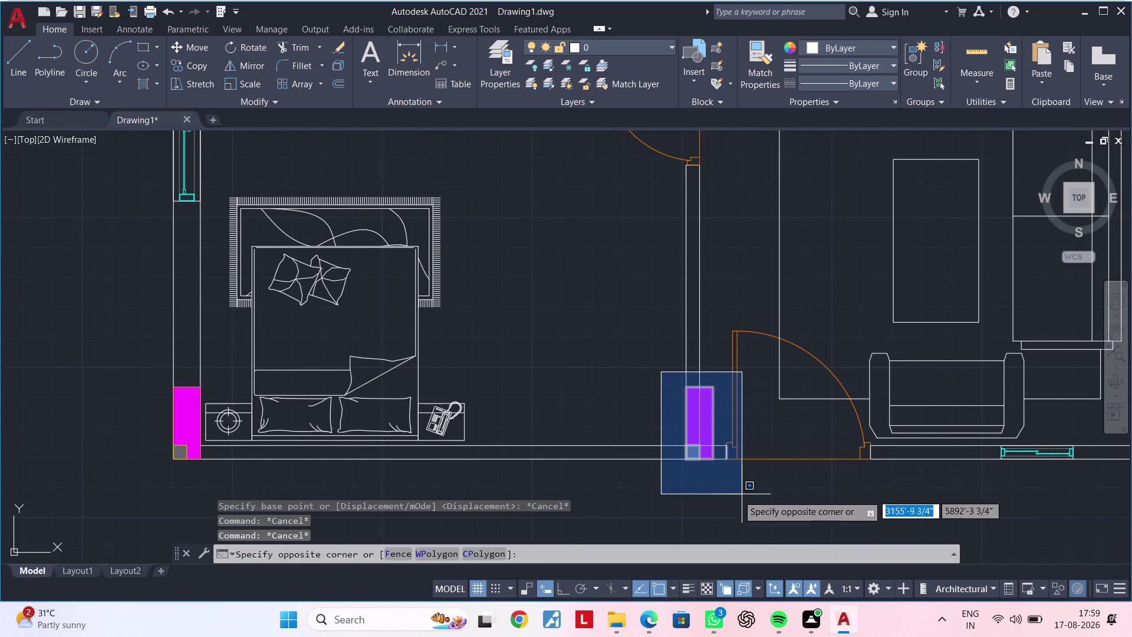
click(717, 489)
text(M)
key(space)
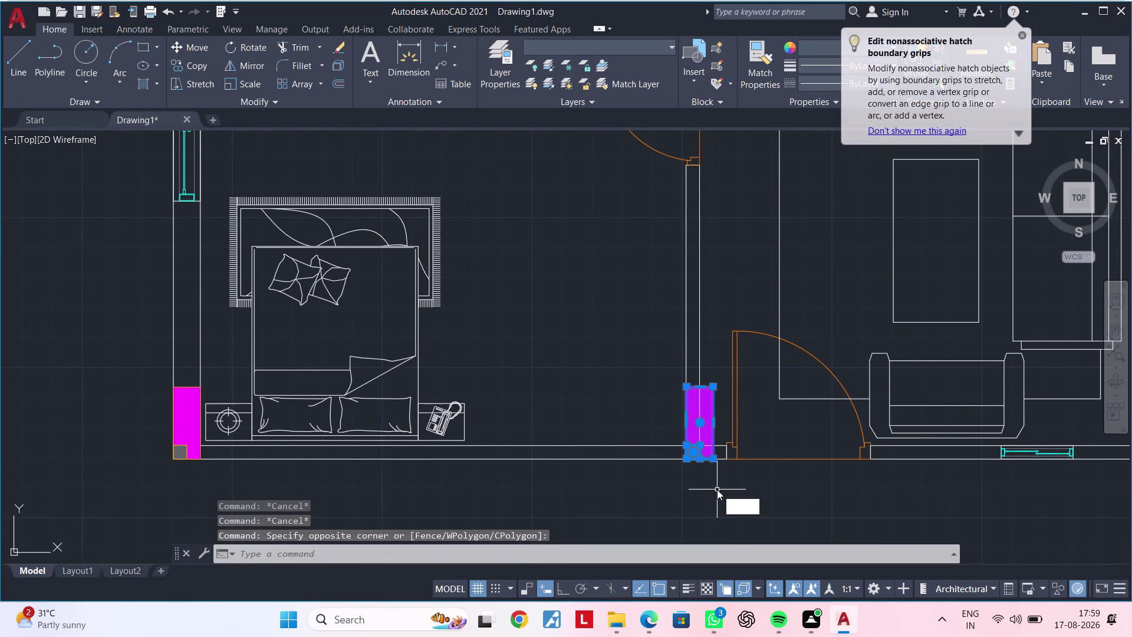
scroll(up, 3)
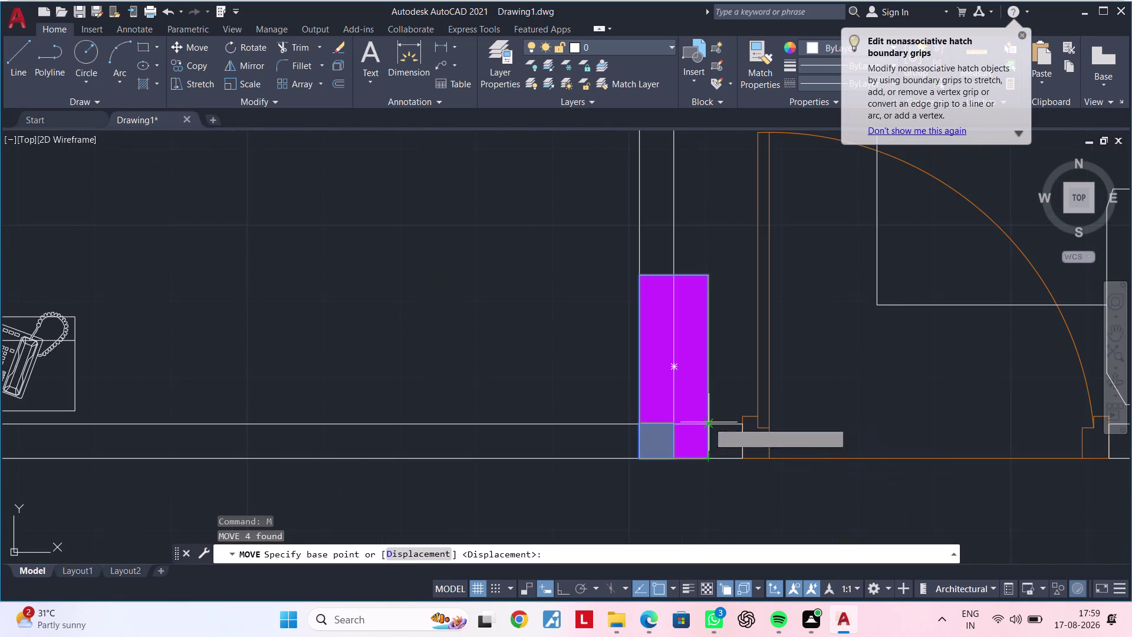
click(708, 422)
click(670, 421)
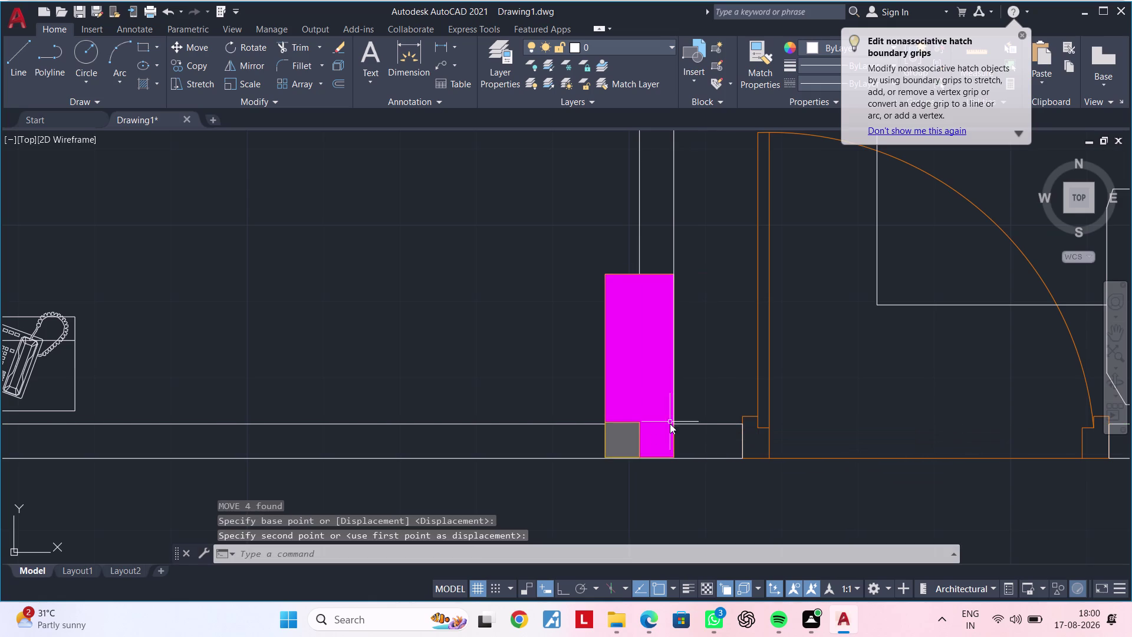
scroll(down, 3)
middle_drag(669, 466, 710, 455)
key(Escape)
key(Escape)
Select the spare wardrobe and start a COPY from its lower corner as base point.
scroll(down, 3)
middle_drag(675, 460, 771, 460)
scroll(down, 3)
click(530, 264)
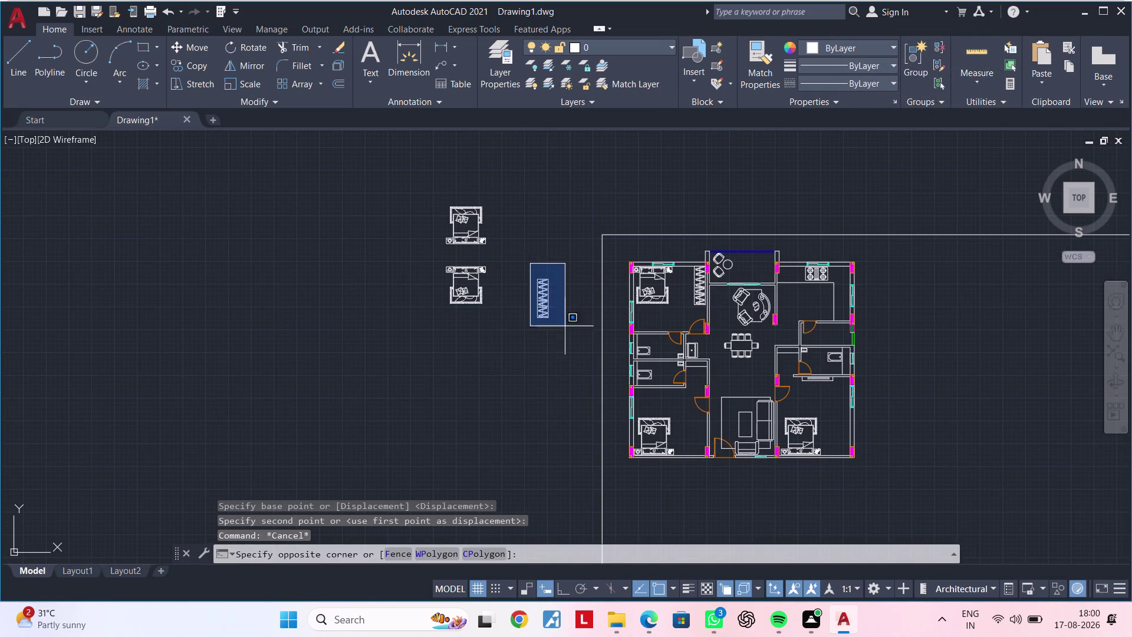
click(582, 352)
key(c)
key(o)
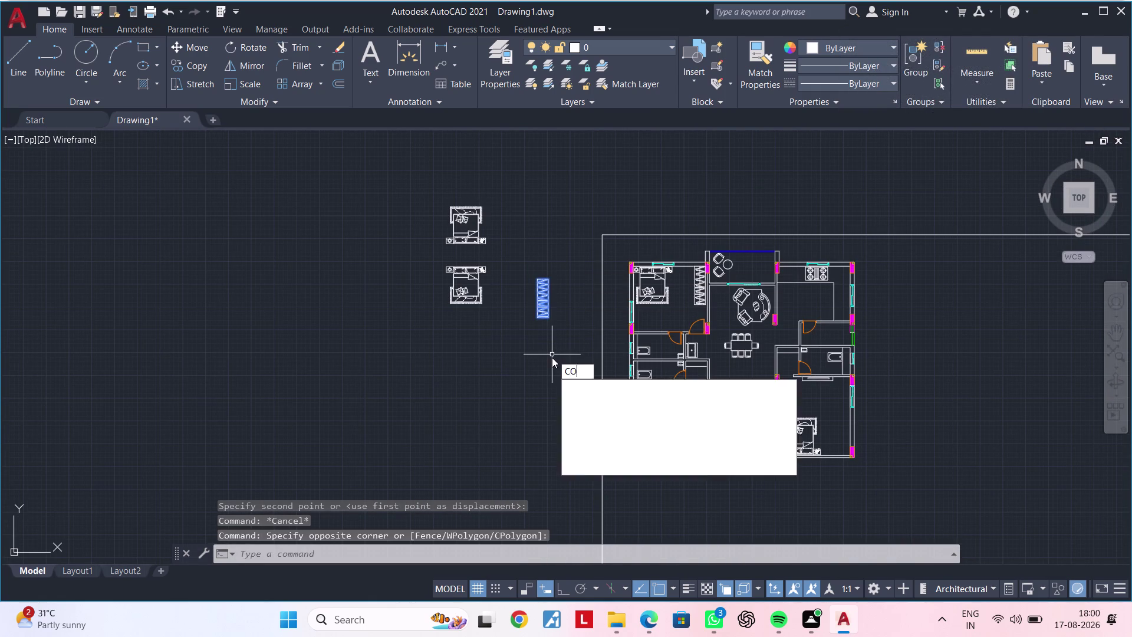
key(space)
scroll(up, 3)
middle_drag(561, 269, 509, 193)
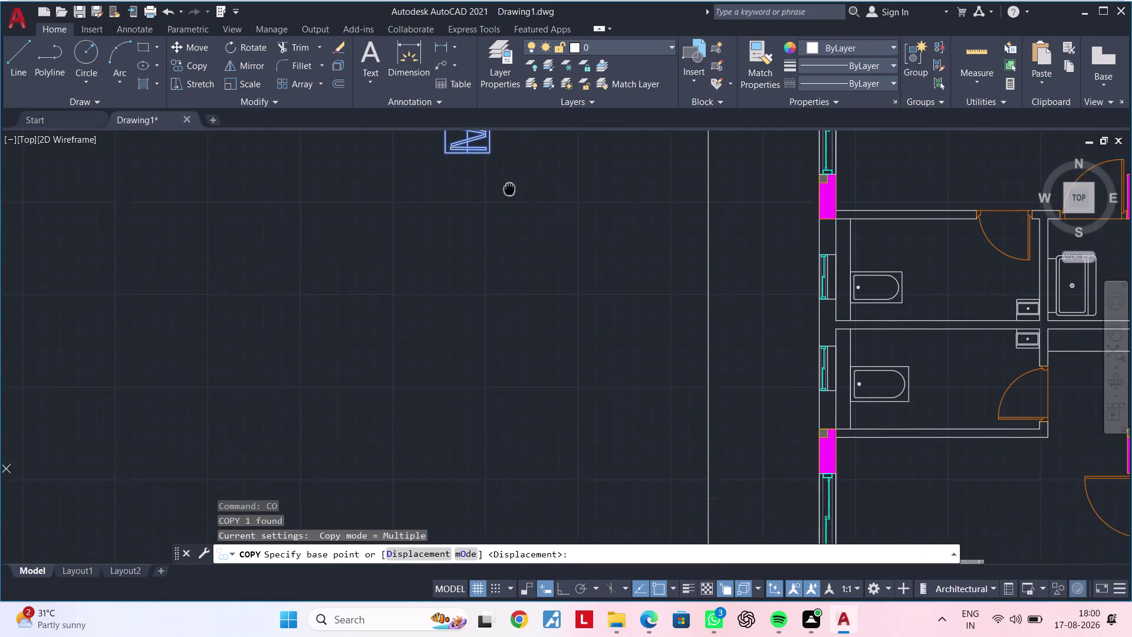
middle_drag(508, 192, 509, 165)
scroll(down, 3)
middle_drag(538, 234, 471, 266)
middle_drag(467, 267, 460, 358)
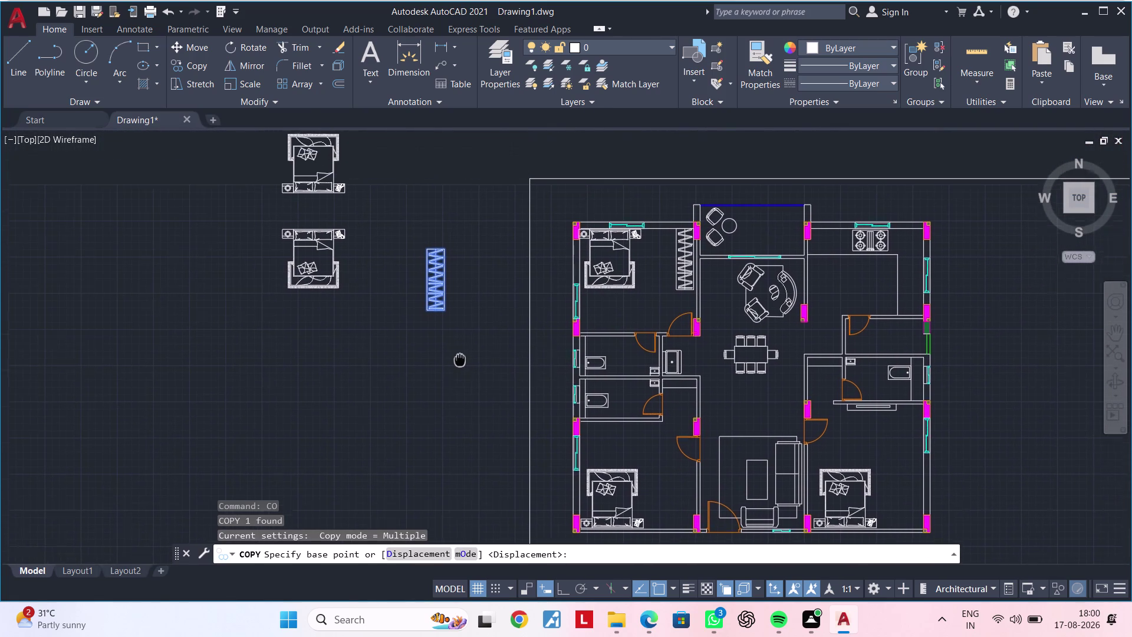
middle_drag(460, 359, 459, 361)
scroll(up, 3)
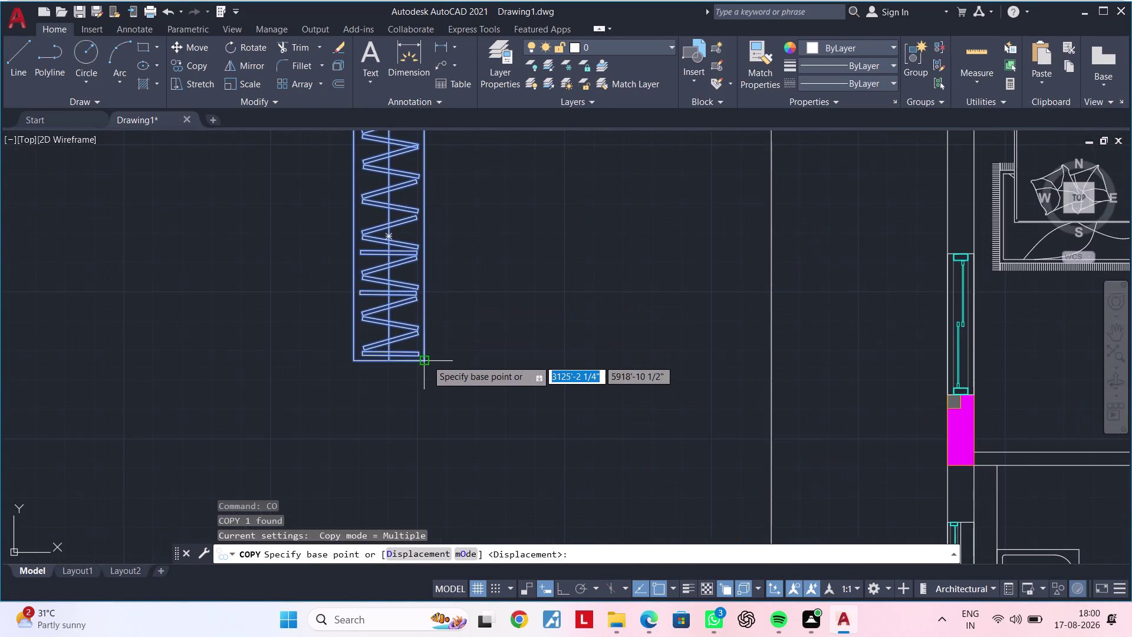
click(425, 363)
Place the wardrobe copies against the bedroom walls and end the copy.
scroll(down, 3)
middle_drag(664, 407, 533, 247)
scroll(up, 3)
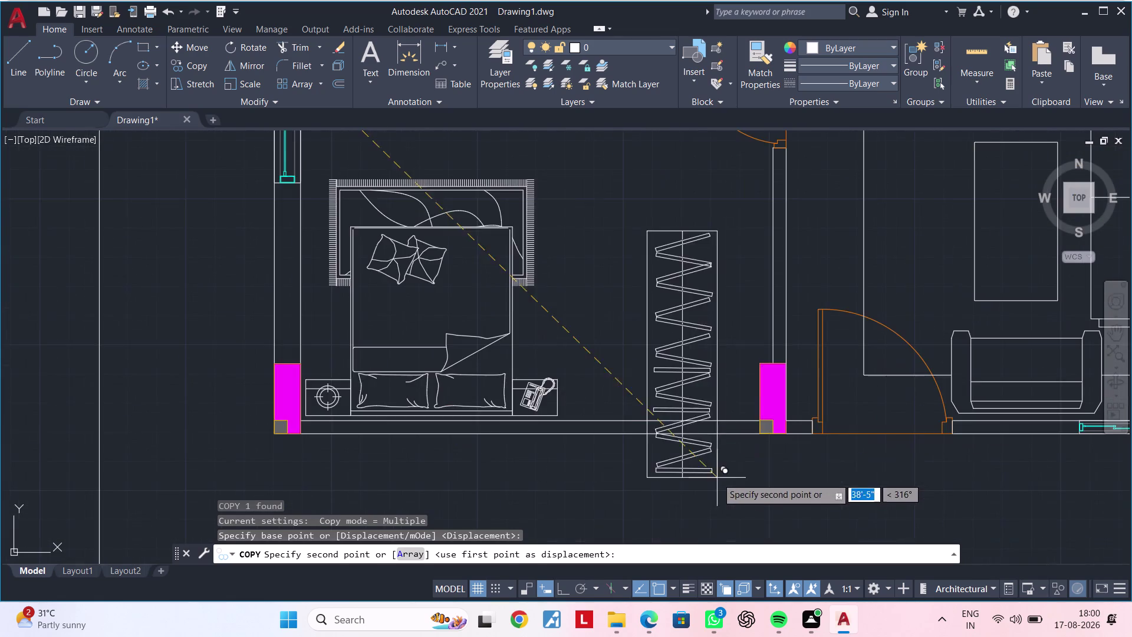
scroll(up, 3)
click(770, 409)
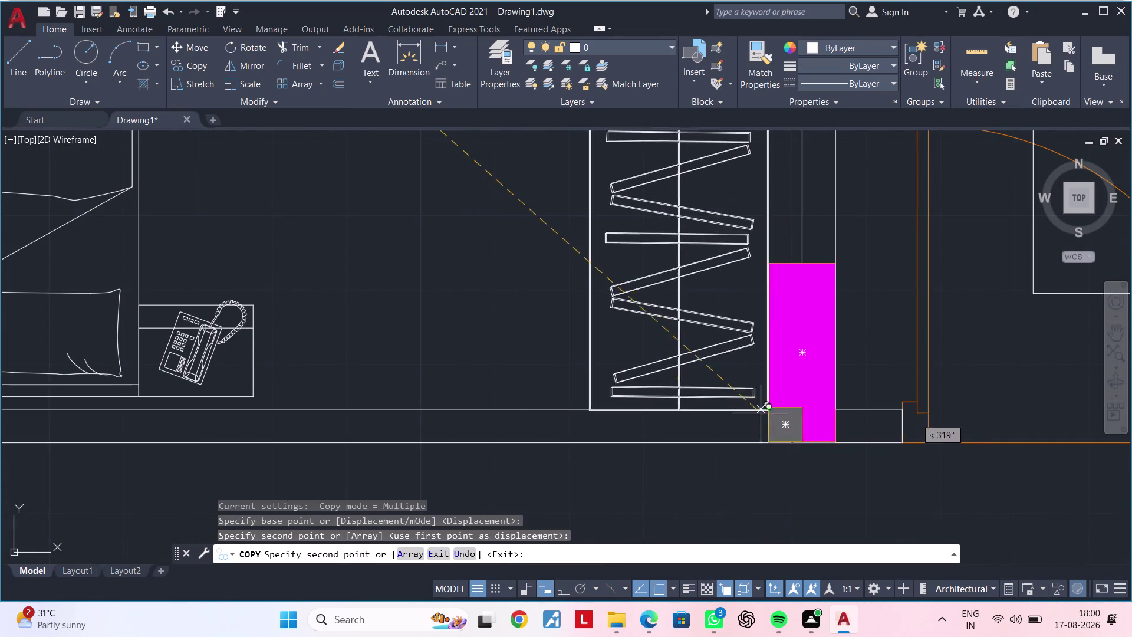
scroll(down, 3)
scroll(down, 3)
middle_drag(764, 443, 538, 392)
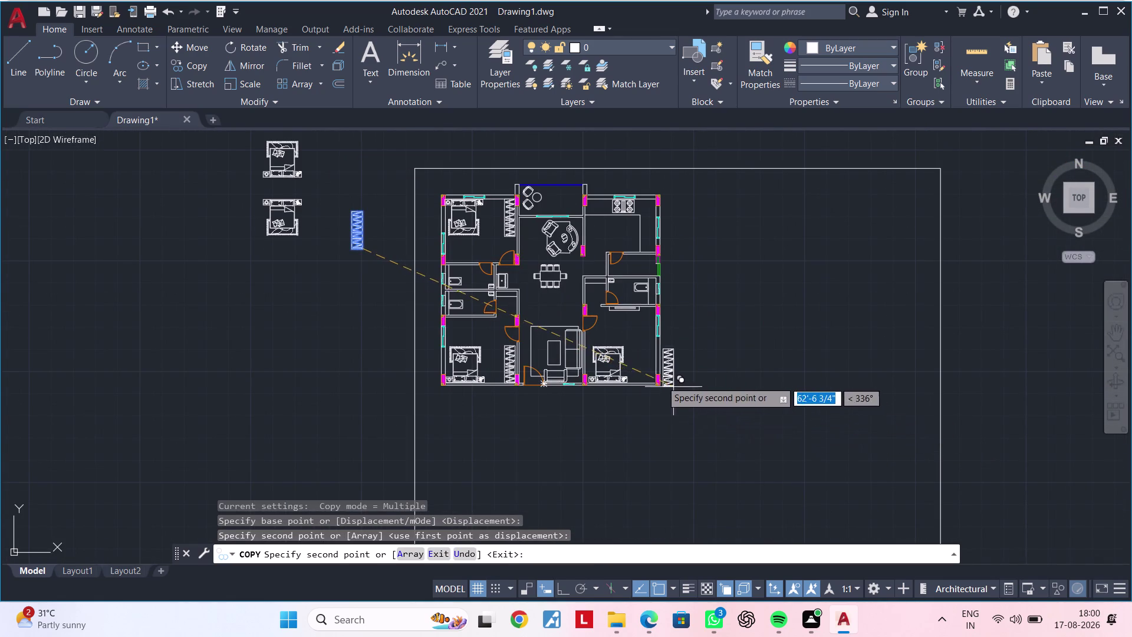
scroll(up, 3)
scroll(up, 3)
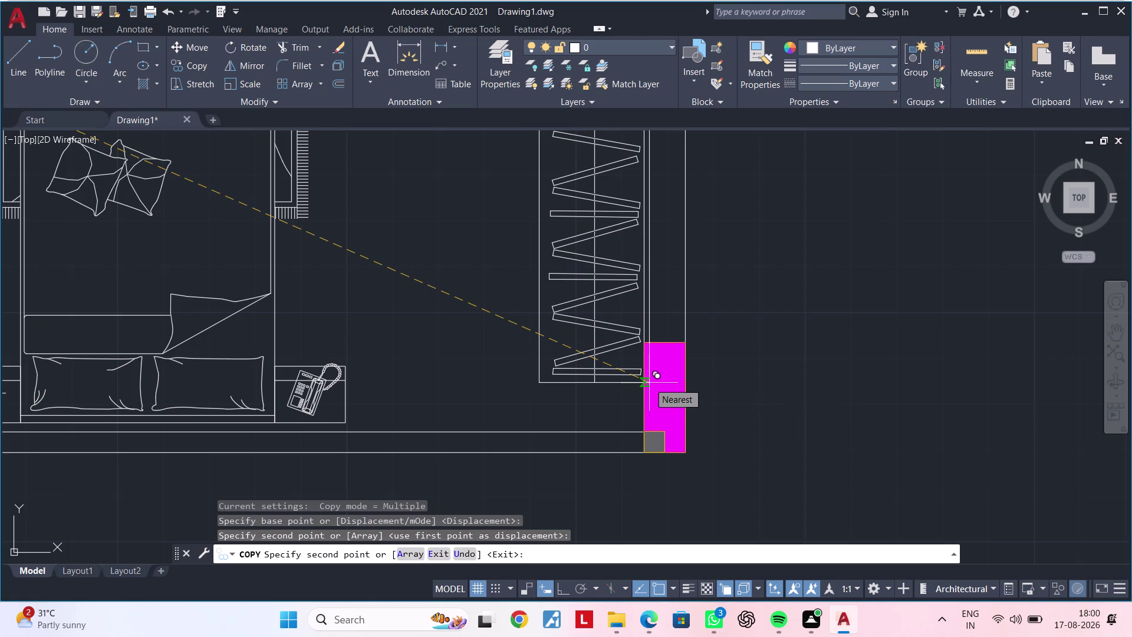
scroll(up, 3)
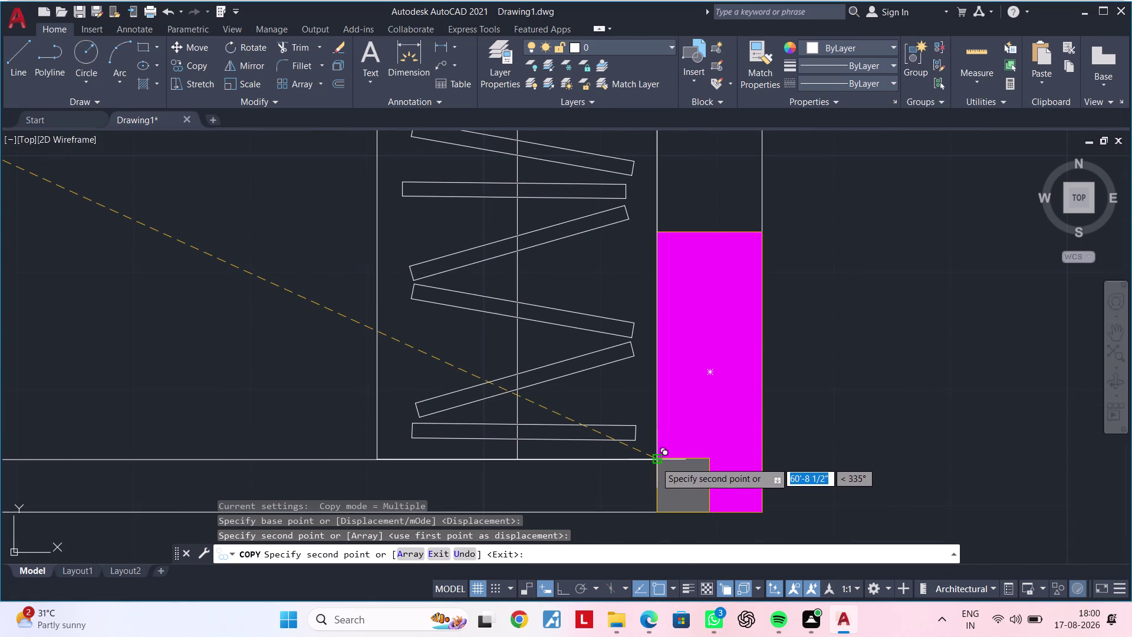
click(656, 461)
scroll(down, 3)
scroll(down, 3)
middle_drag(491, 452, 878, 405)
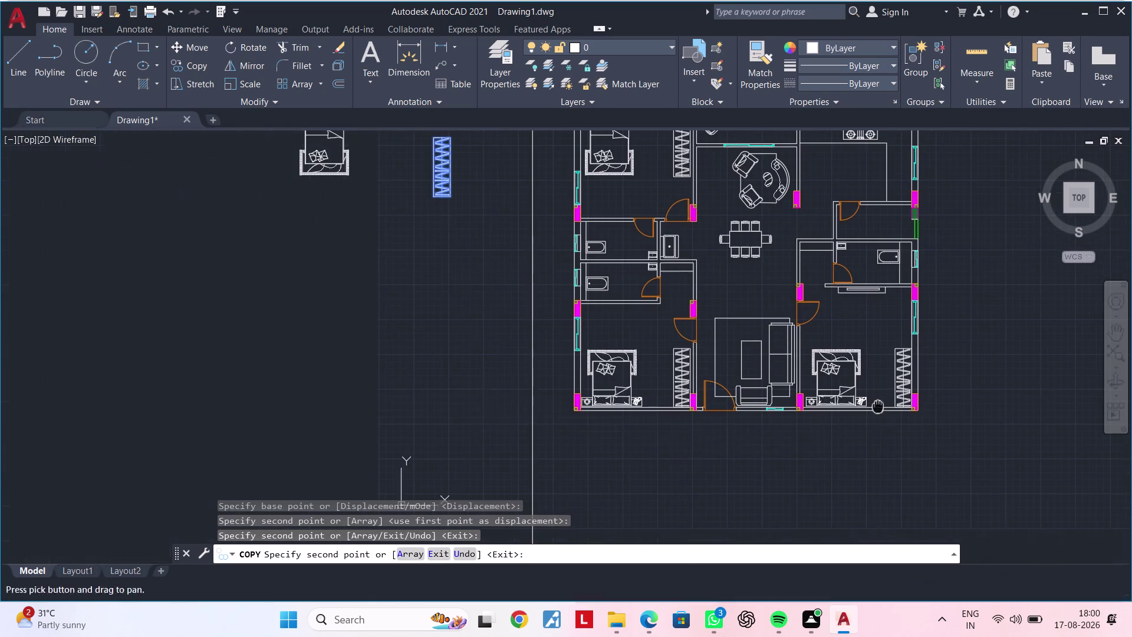
key(Escape)
key(Escape)
Pan across the floor plan to bring the upper rooms into view.
middle_drag(442, 345, 310, 343)
key(Escape)
key(Escape)
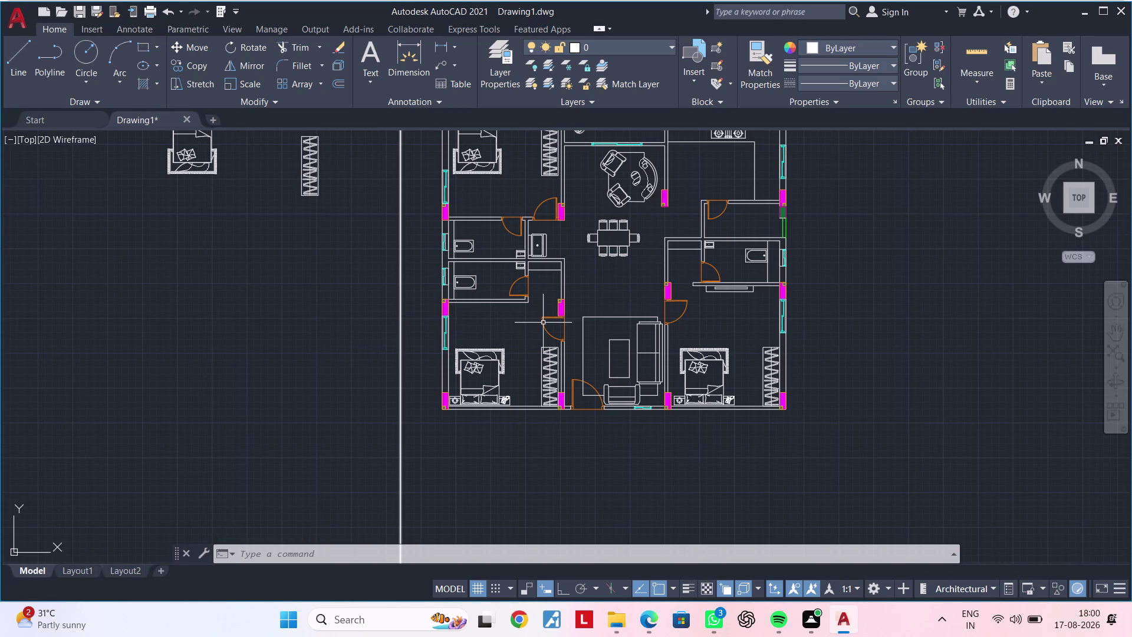
middle_drag(601, 387, 553, 444)
middle_drag(568, 369, 590, 353)
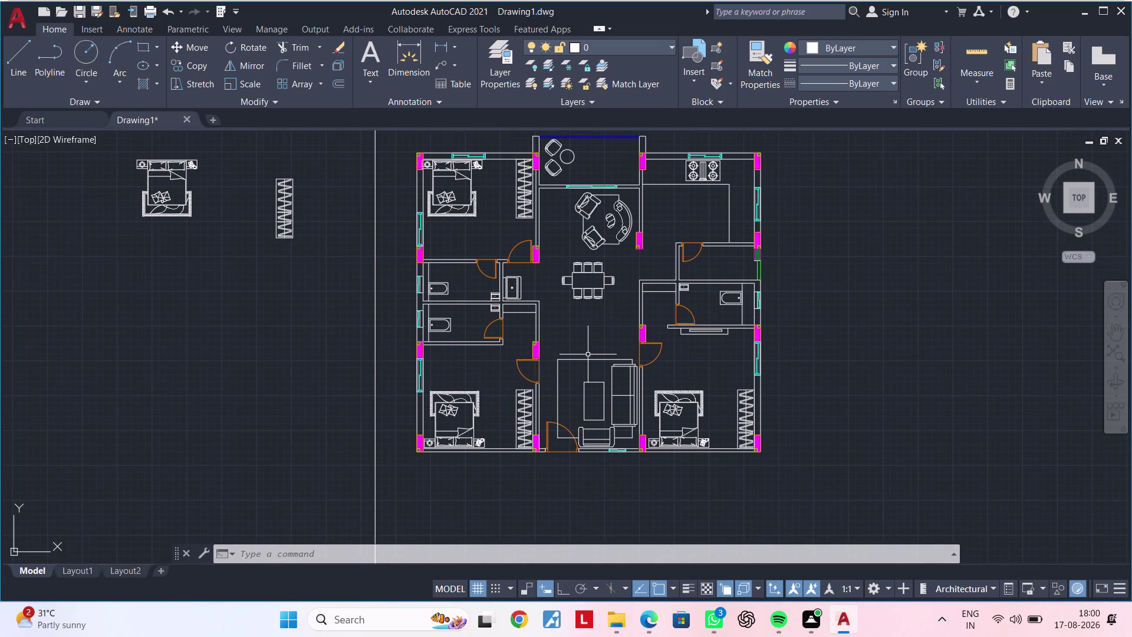
scroll(down, 3)
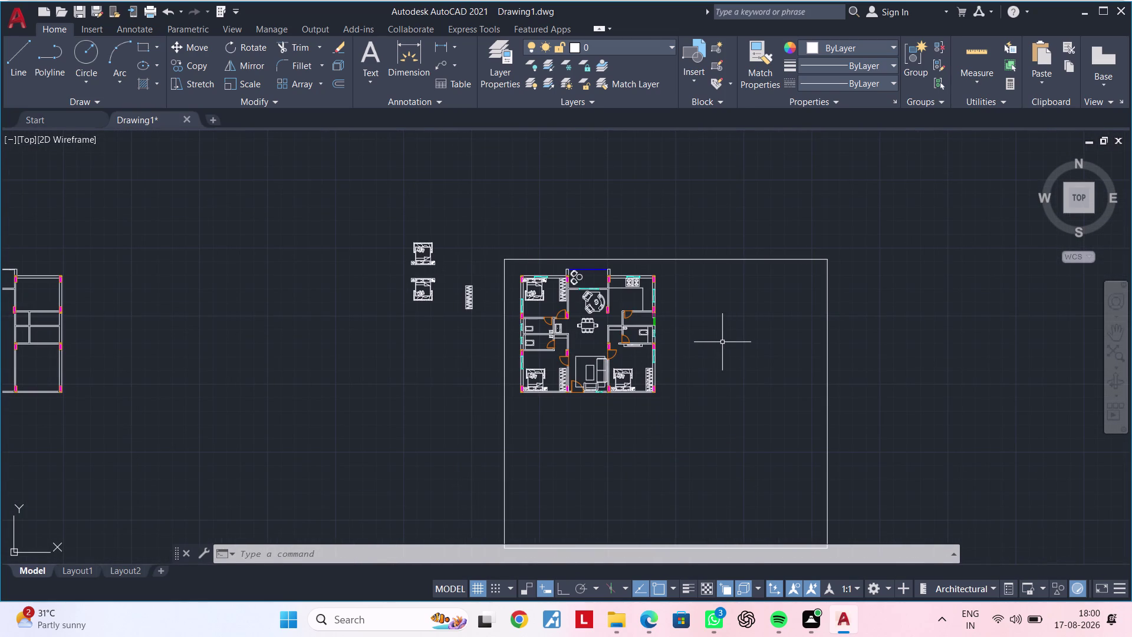
middle_drag(719, 342, 615, 346)
scroll(up, 3)
middle_drag(627, 338, 783, 341)
scroll(up, 3)
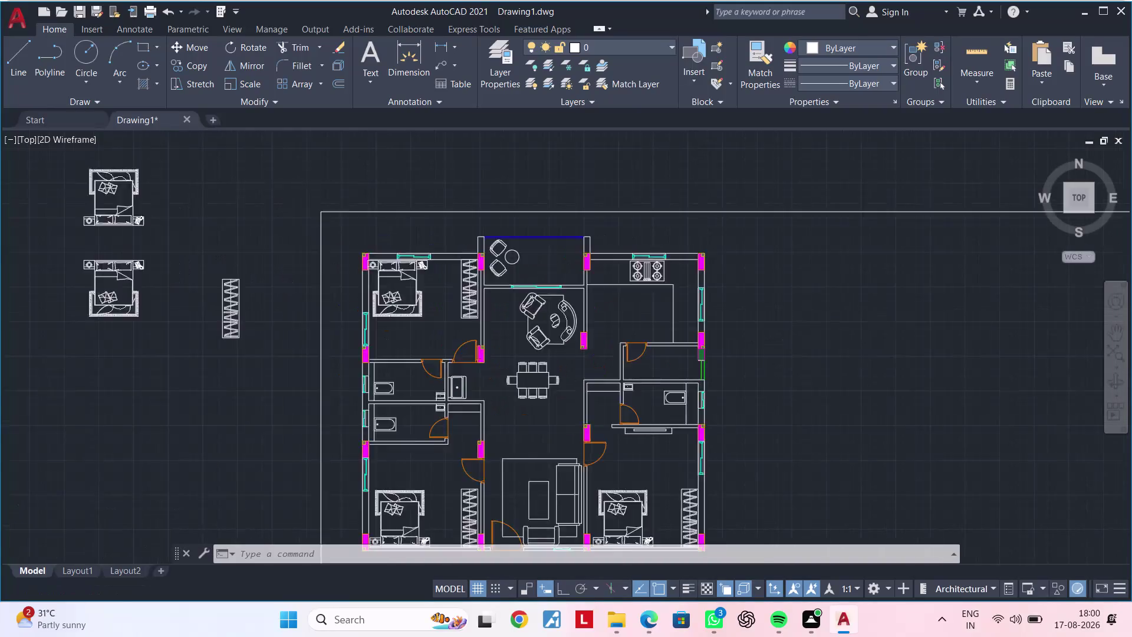
scroll(up, 3)
scroll(down, 3)
middle_drag(509, 274, 667, 253)
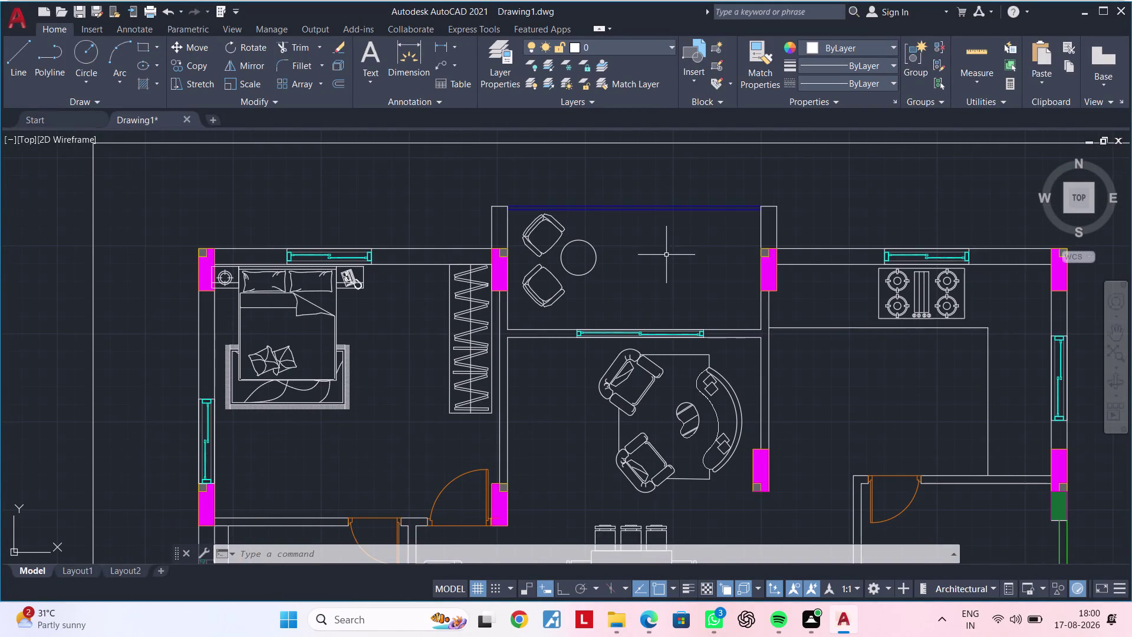
Offset the kitchen wall line 3' toward the stove side.
key(Escape)
key(Escape)
key(Escape)
key(Escape)
scroll(down, 3)
scroll(up, 3)
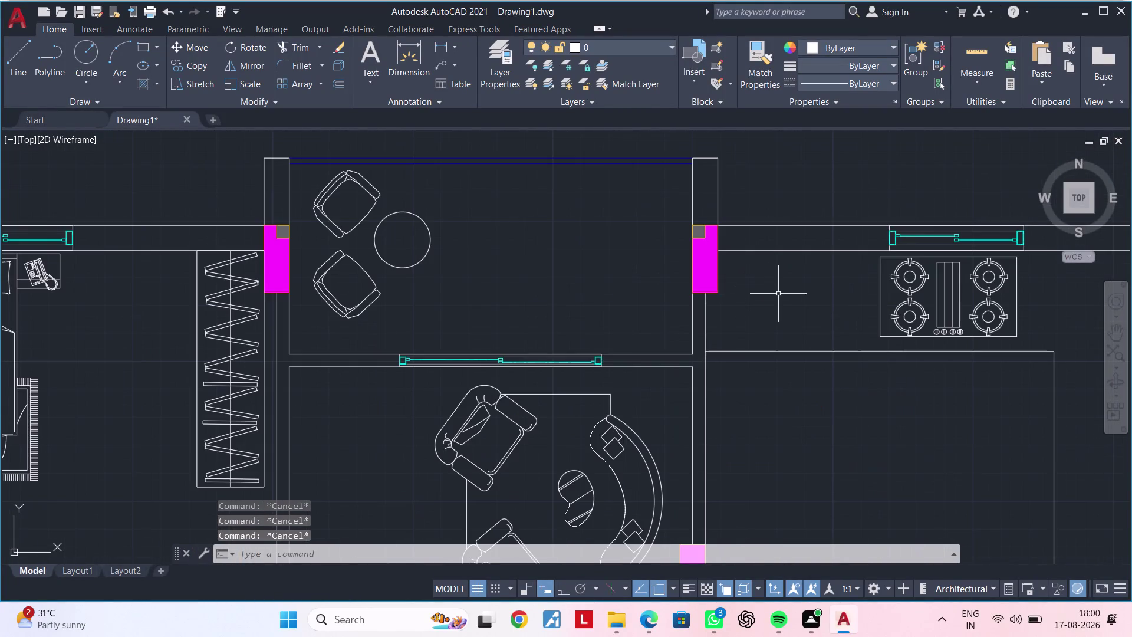
text(L)
key(space)
key(Escape)
key(Escape)
key(Escape)
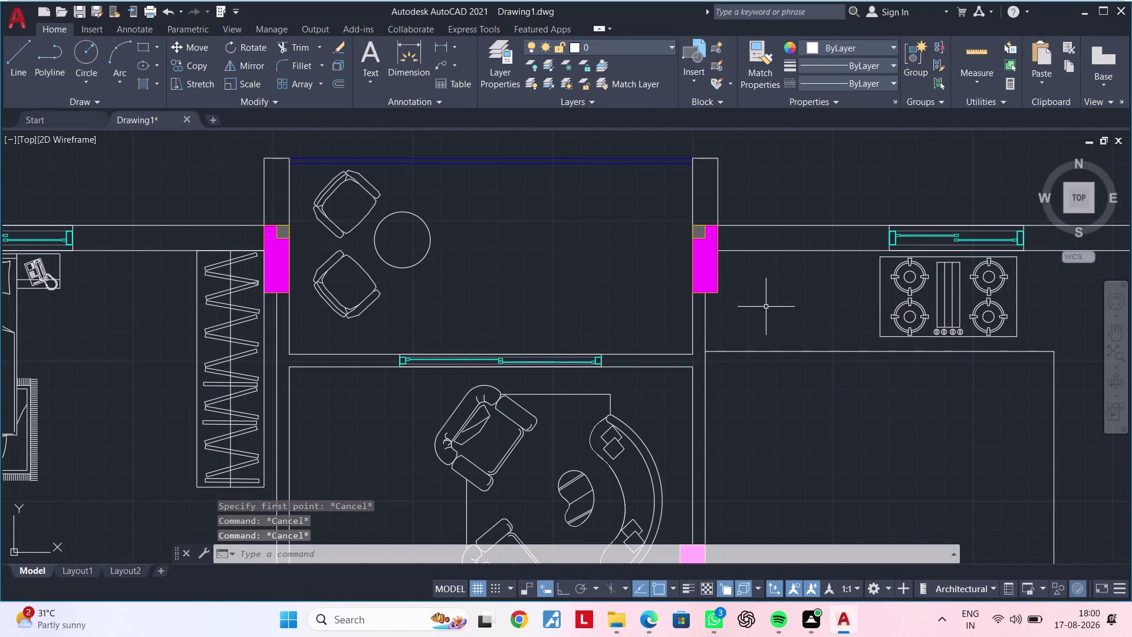
text(OF)
key(space)
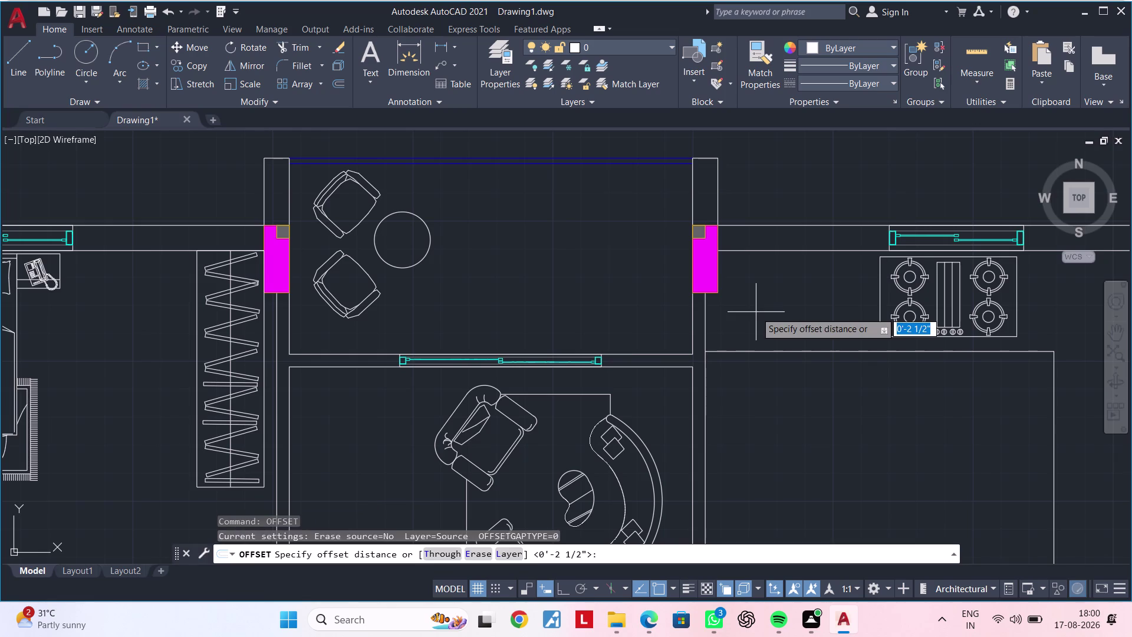
text(3')
key(Return)
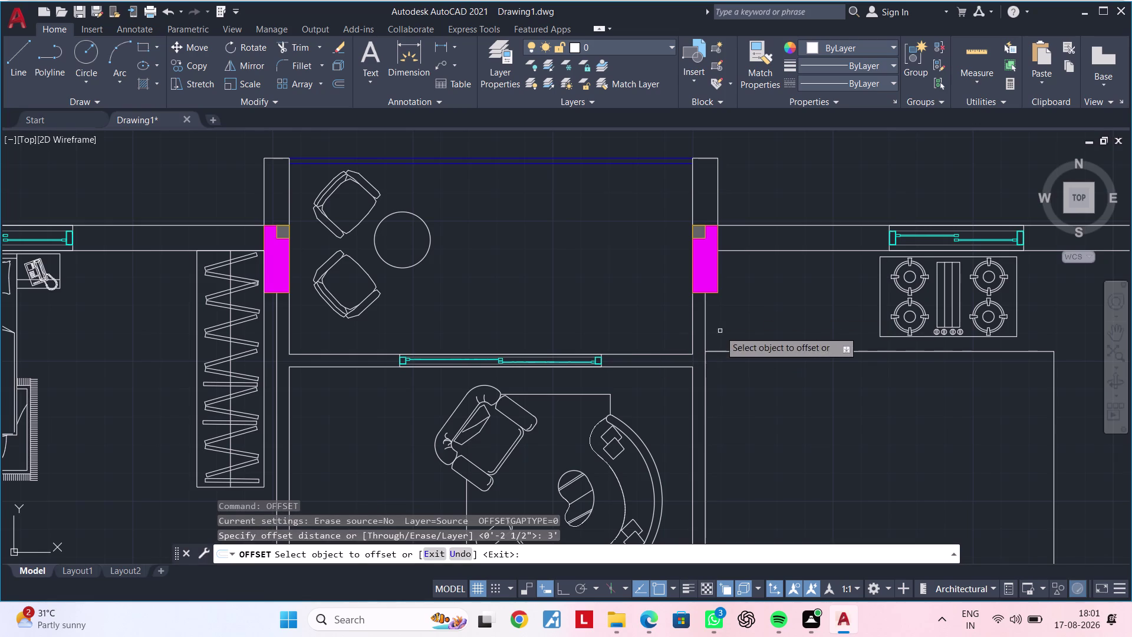
click(706, 325)
click(829, 321)
key(Escape)
key(Escape)
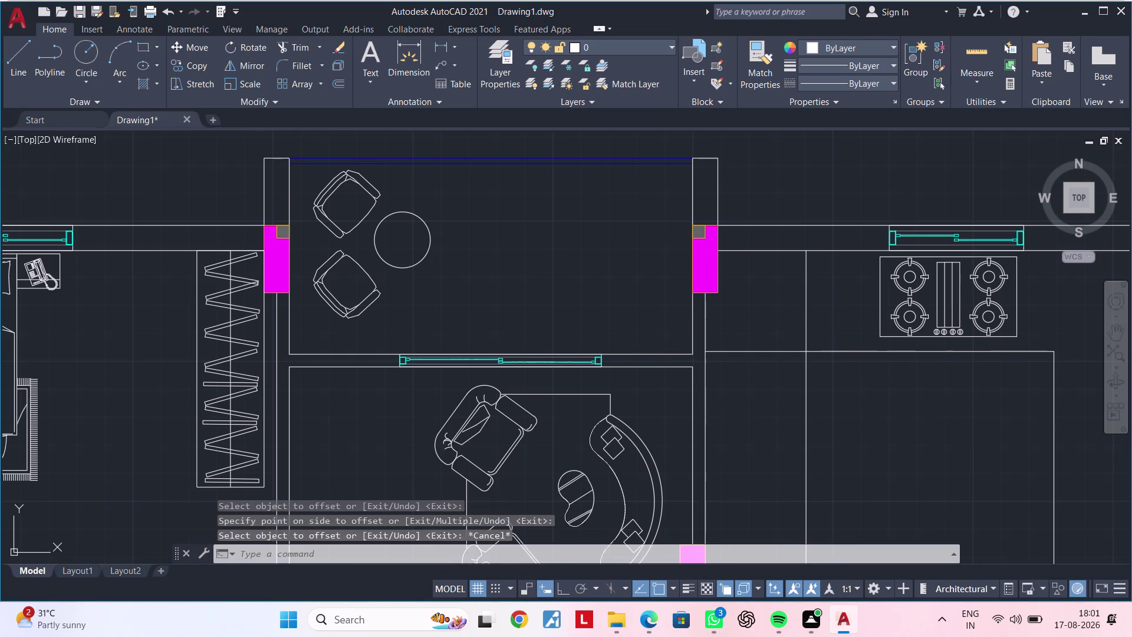
Trim away the excess wall line segments beside the stove using a fence.
key(t)
text(R)
key(space)
drag(824, 401, 768, 408)
scroll(down, 3)
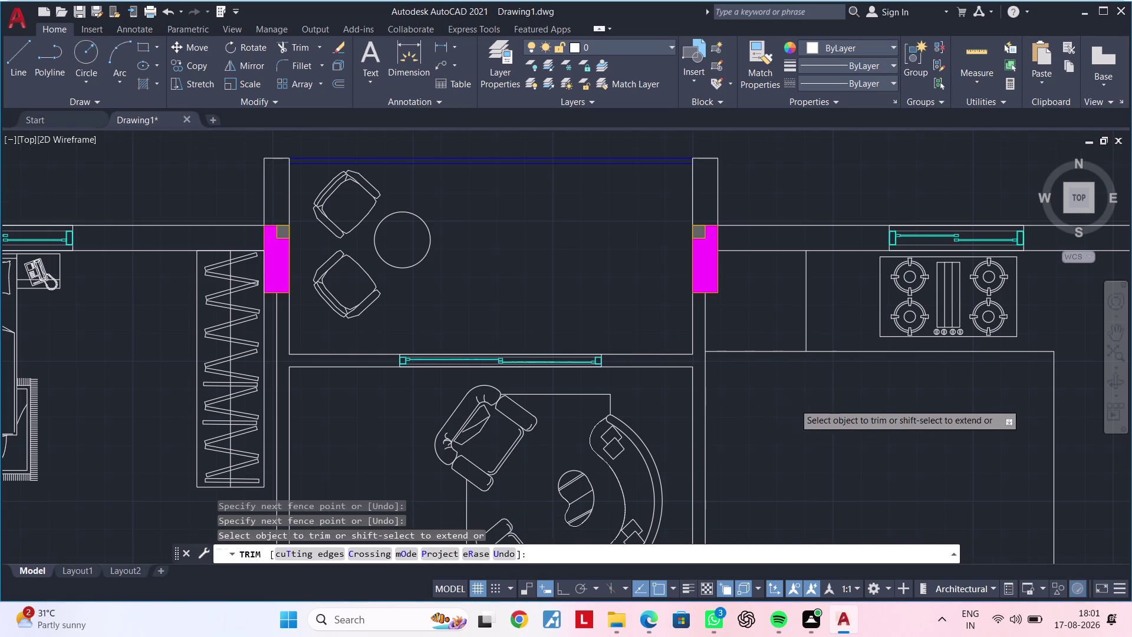
middle_drag(796, 404, 835, 309)
middle_drag(843, 360, 917, 328)
key(Escape)
key(Escape)
scroll(down, 3)
middle_drag(883, 385, 960, 365)
key(Escape)
key(Escape)
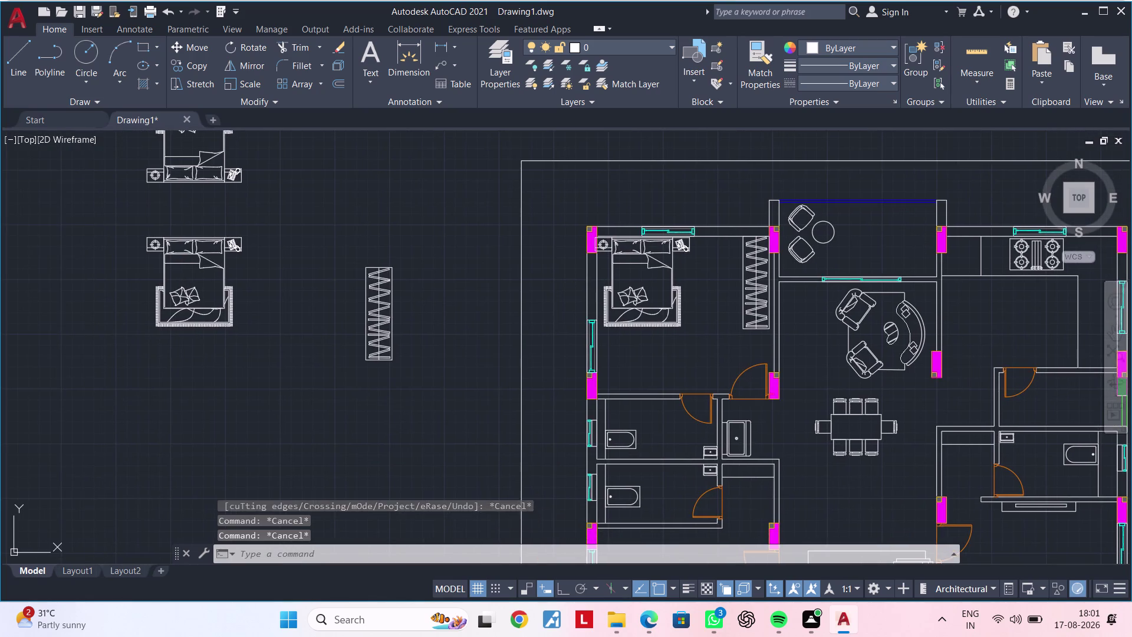
scroll(up, 3)
scroll(up, 3)
middle_drag(795, 407, 853, 384)
Pan and zoom to frame the whole apartment with the dining table centered.
key(Escape)
key(Escape)
key(Escape)
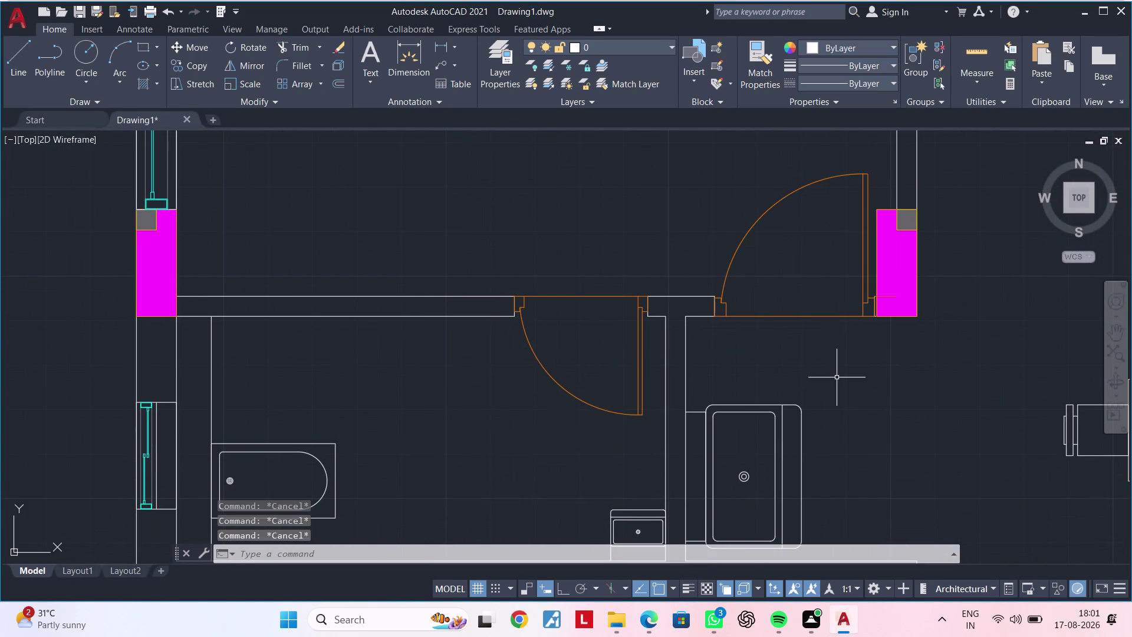
scroll(down, 3)
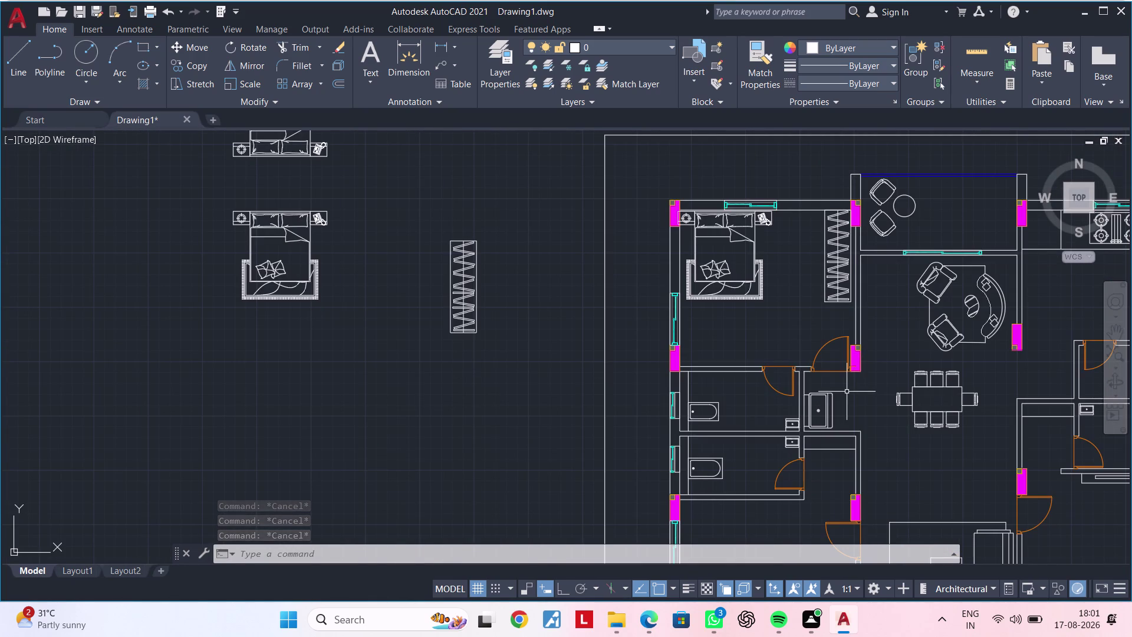
scroll(down, 3)
middle_drag(849, 380, 691, 332)
scroll(up, 3)
middle_drag(634, 316, 556, 361)
scroll(up, 3)
middle_drag(570, 360, 600, 288)
scroll(down, 3)
middle_drag(649, 381, 570, 274)
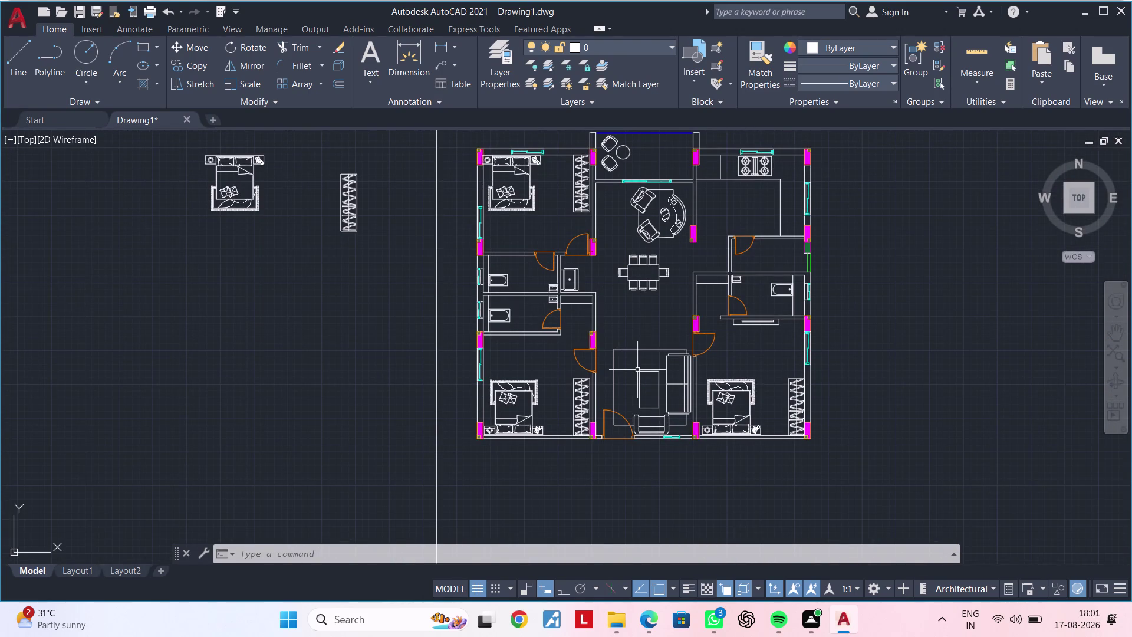
key(Escape)
key(Escape)
key(Escape)
key(Escape)
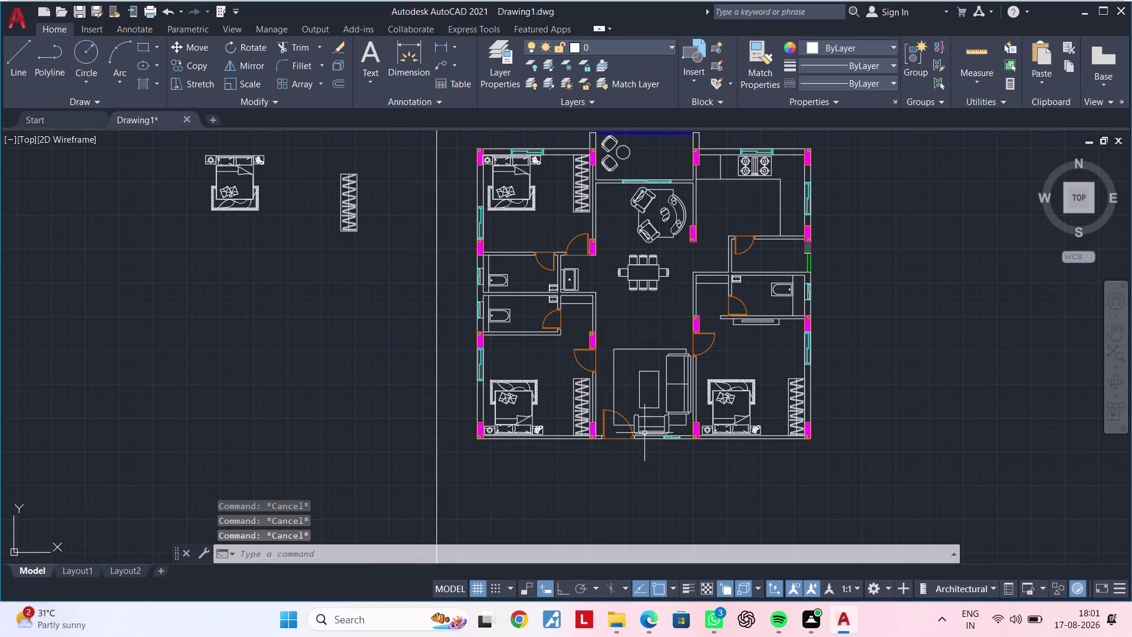
middle_drag(638, 325, 619, 375)
scroll(up, 3)
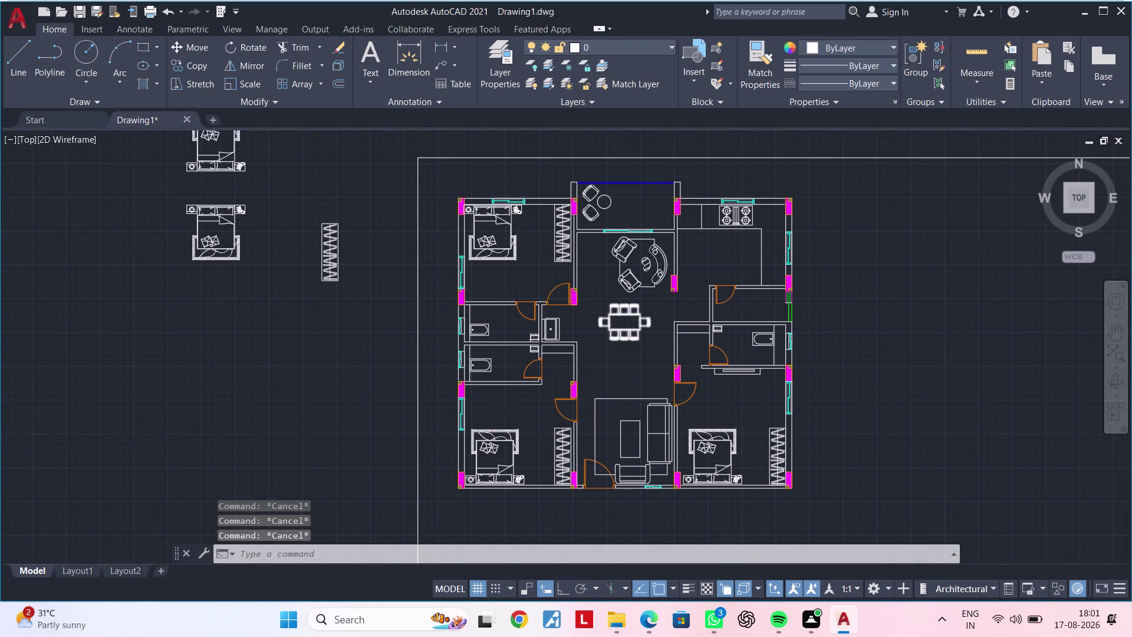
Move the dining table slightly downward with M.
click(629, 327)
text(M)
key(space)
drag(628, 327, 629, 336)
click(628, 346)
key(Escape)
key(Escape)
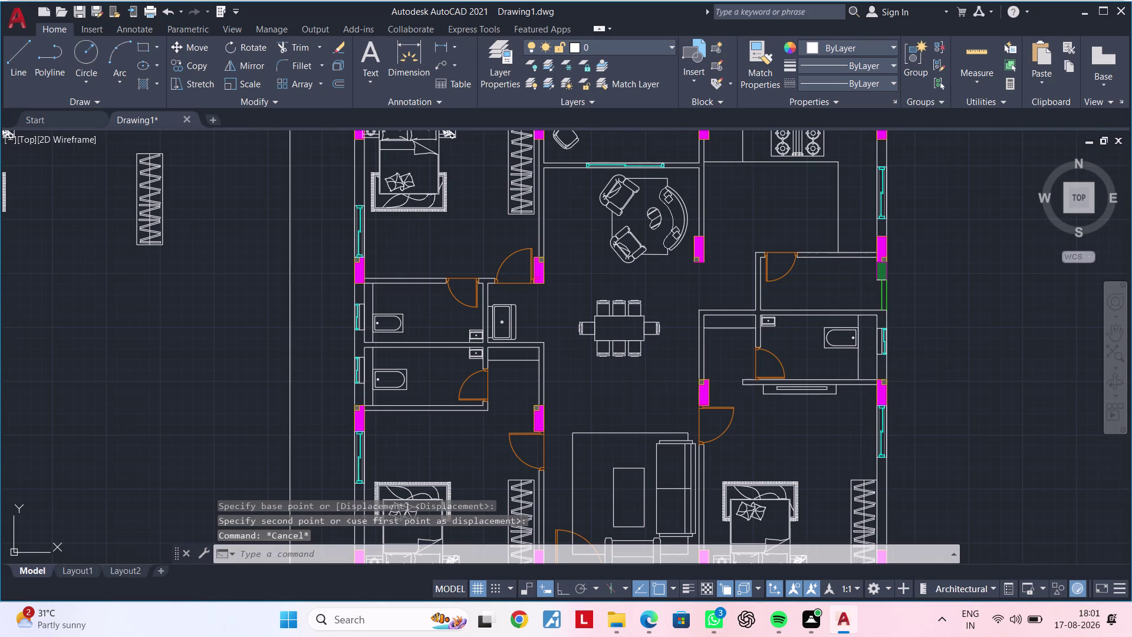
Pan over the central hall toward the lower rooms.
middle_drag(595, 397, 561, 433)
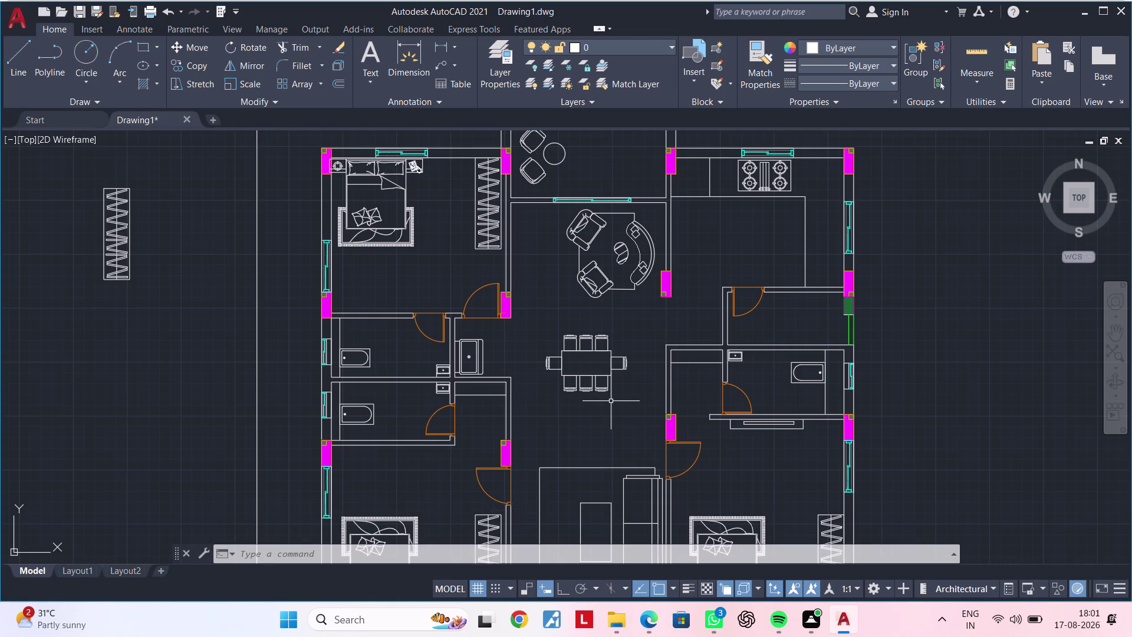
scroll(up, 3)
scroll(down, 3)
middle_drag(618, 367, 786, 361)
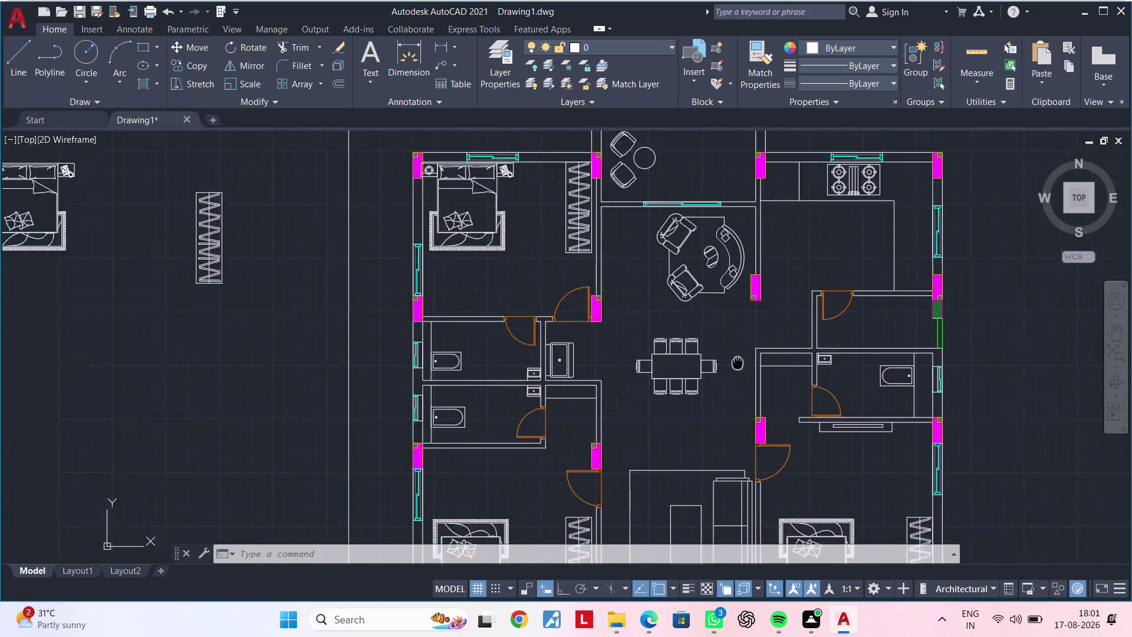
middle_drag(785, 362, 885, 373)
scroll(up, 3)
middle_drag(709, 313, 515, 291)
scroll(down, 3)
middle_drag(572, 266, 571, 270)
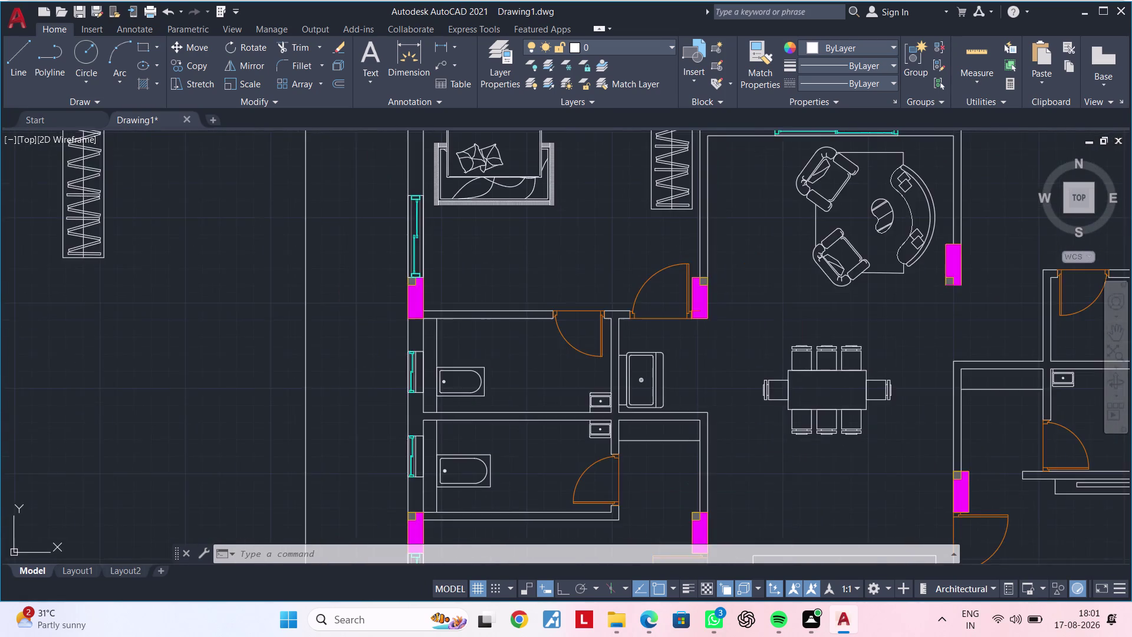
middle_drag(570, 271, 487, 405)
middle_drag(663, 431, 695, 99)
middle_click(686, 96)
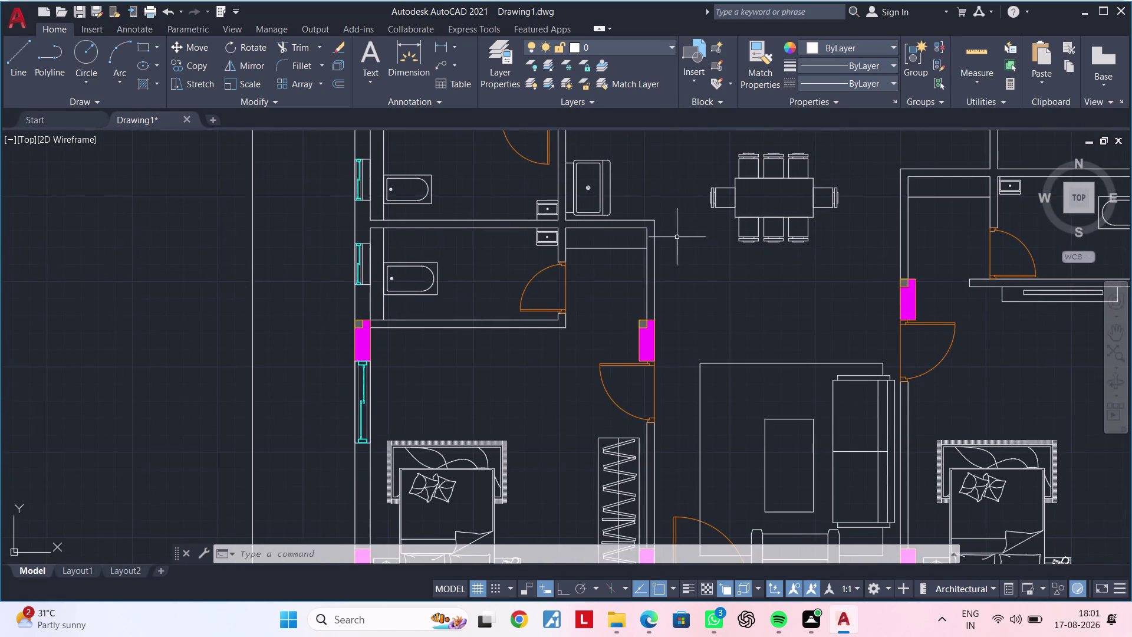
middle_drag(678, 325, 697, 159)
middle_drag(711, 329, 712, 223)
scroll(up, 3)
scroll(up, 3)
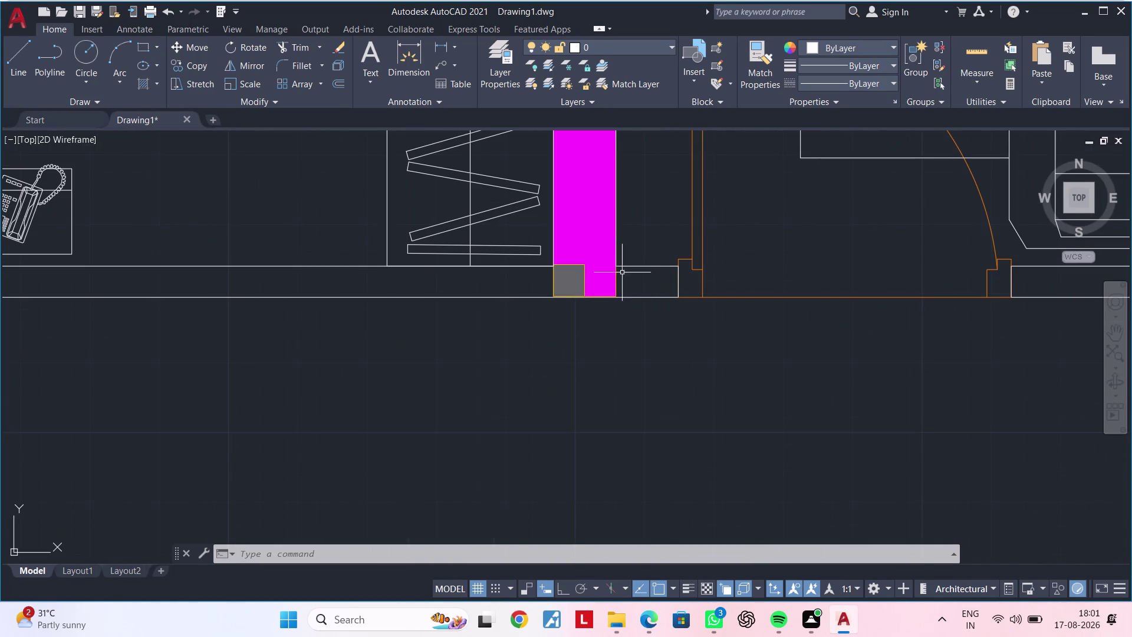
Draw a line from the wall column corner down to the wall base.
scroll(up, 3)
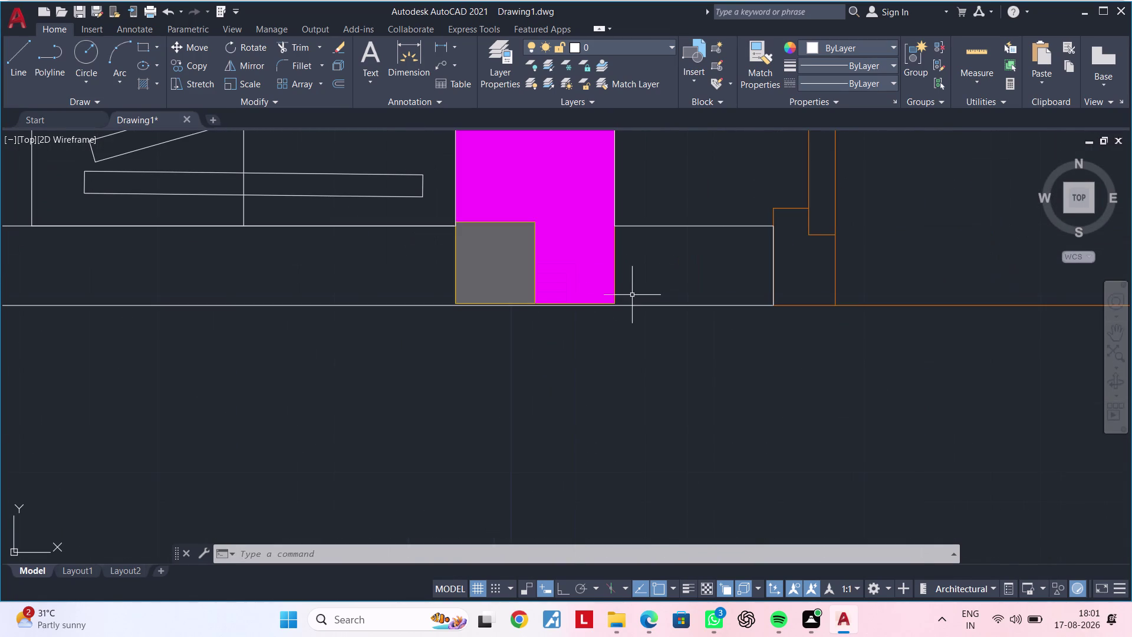
key(l)
key(space)
scroll(up, 3)
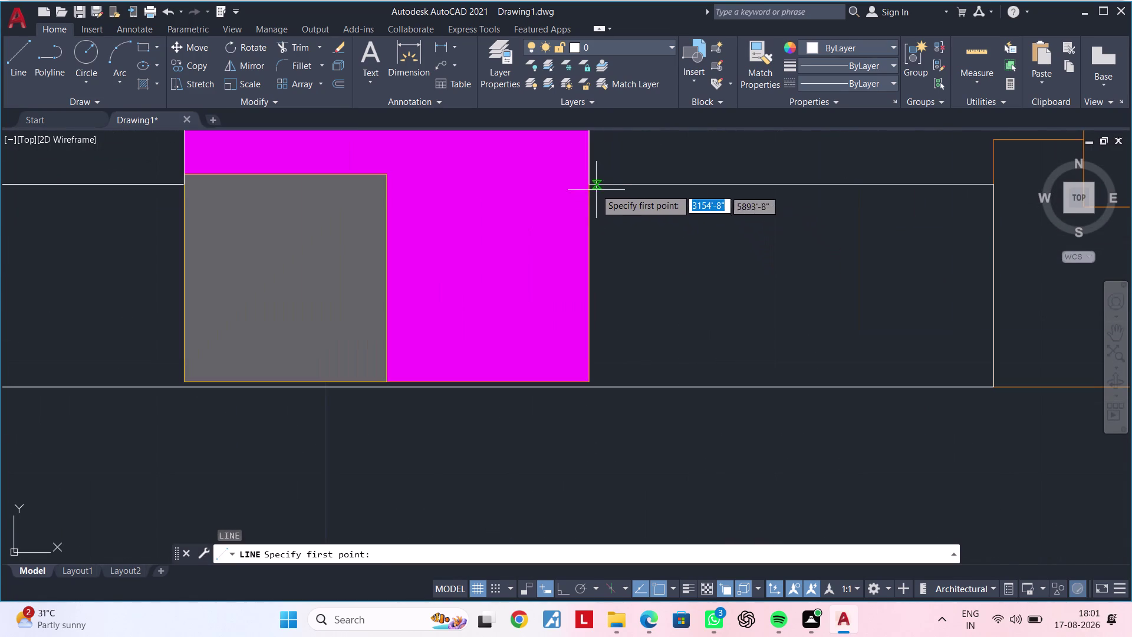
click(593, 186)
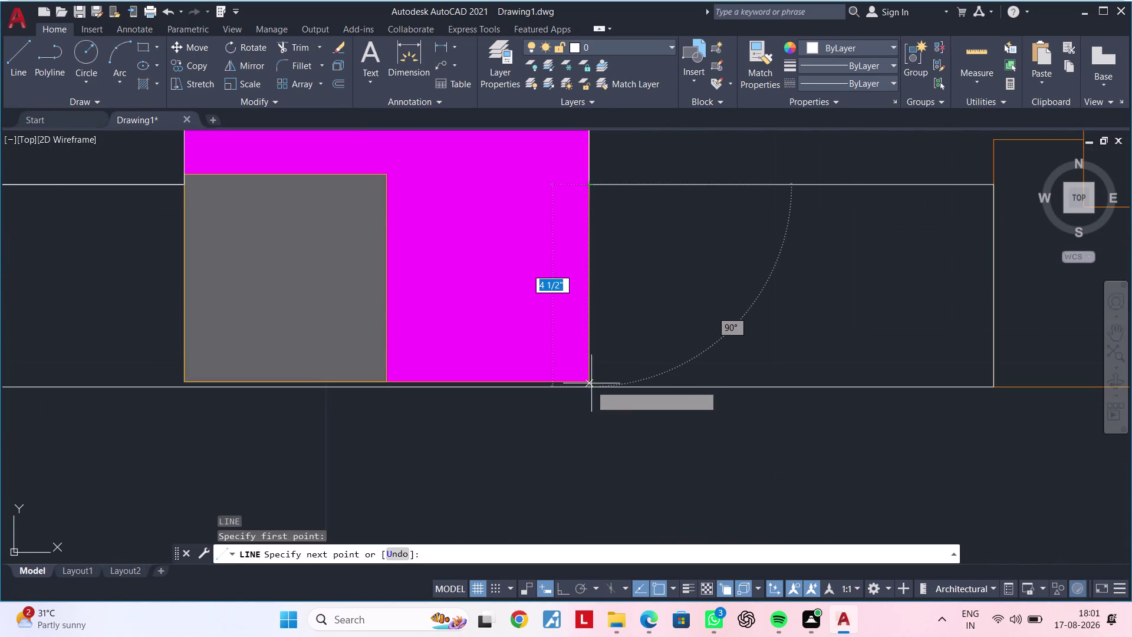
scroll(up, 3)
click(584, 395)
key(Escape)
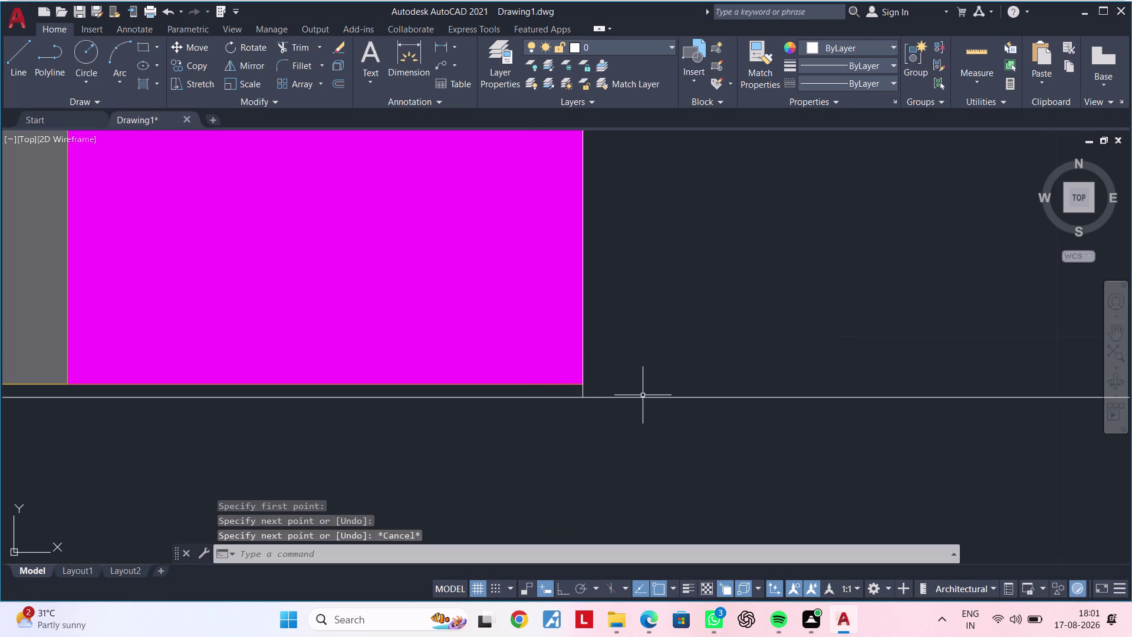
scroll(down, 3)
scroll(up, 3)
click(635, 394)
key(Escape)
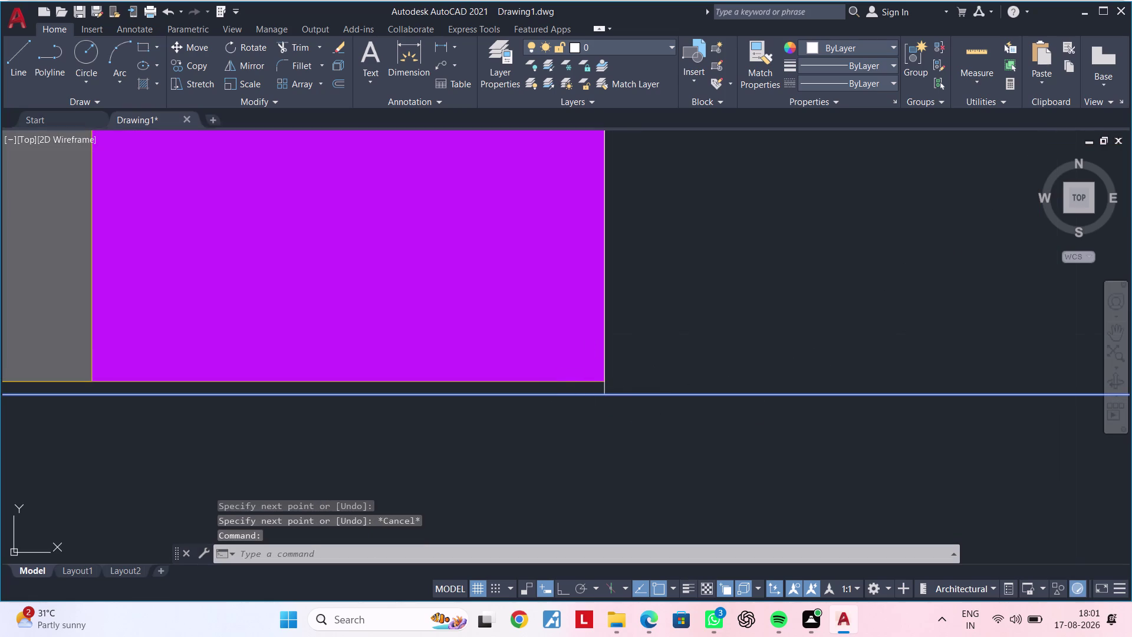
key(Escape)
scroll(down, 3)
scroll(down, 3)
Window-select the magenta column's hatch and outline pieces beside the wardrobe.
middle_drag(575, 355, 579, 404)
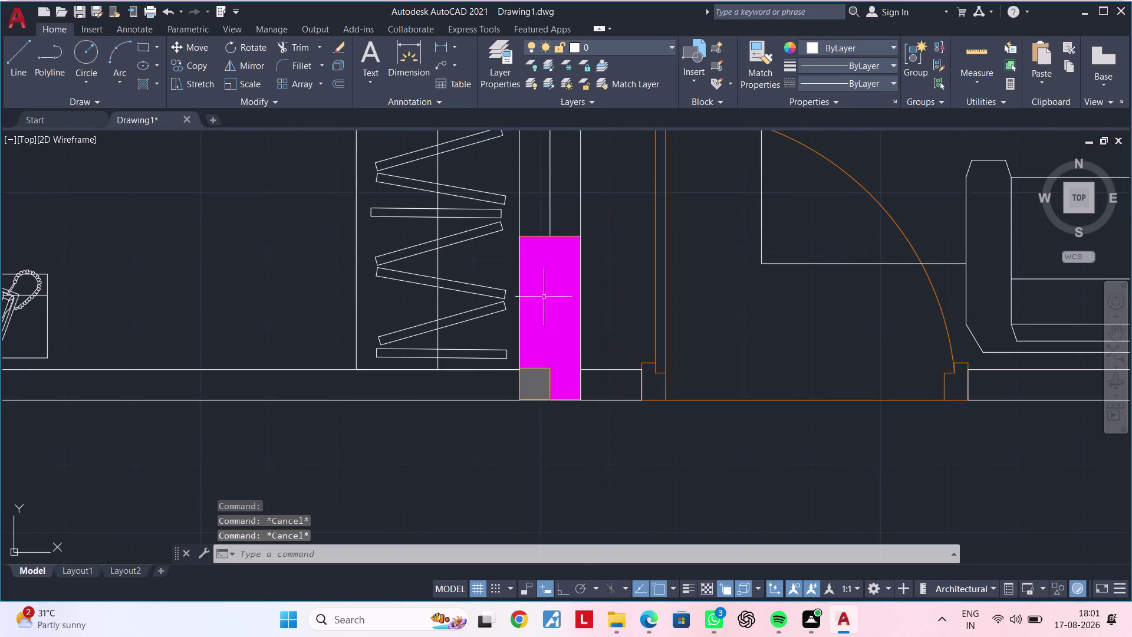
scroll(up, 3)
click(492, 214)
middle_drag(632, 381, 636, 309)
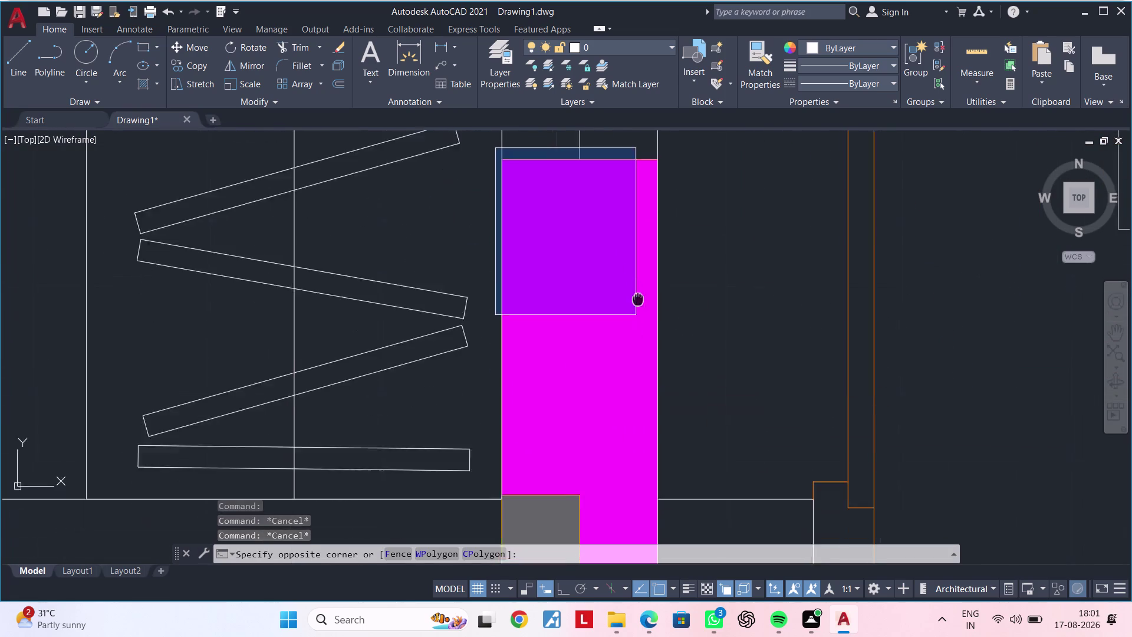
middle_drag(637, 309, 651, 243)
click(710, 509)
scroll(up, 3)
middle_drag(692, 487, 696, 415)
middle_drag(698, 398, 715, 338)
Move the column with M, from its corner onto the wall corner.
key(m)
key(space)
scroll(up, 3)
middle_drag(669, 418, 746, 290)
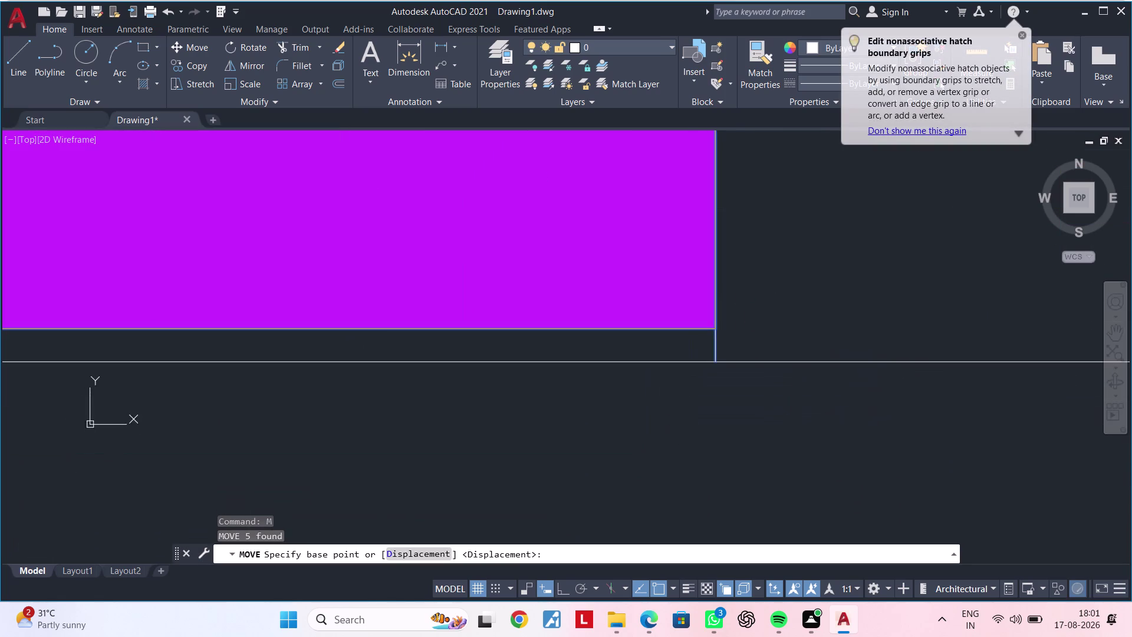
scroll(up, 3)
click(697, 296)
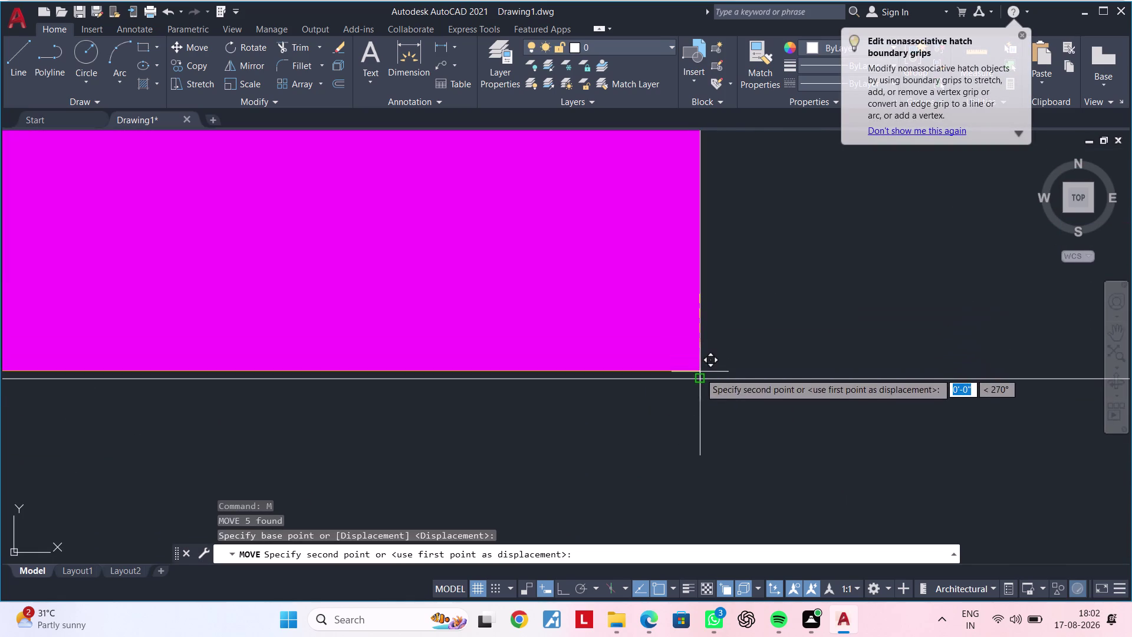
click(700, 380)
scroll(down, 3)
scroll(down, 3)
middle_drag(709, 382, 837, 349)
scroll(up, 3)
scroll(up, 3)
scroll(down, 3)
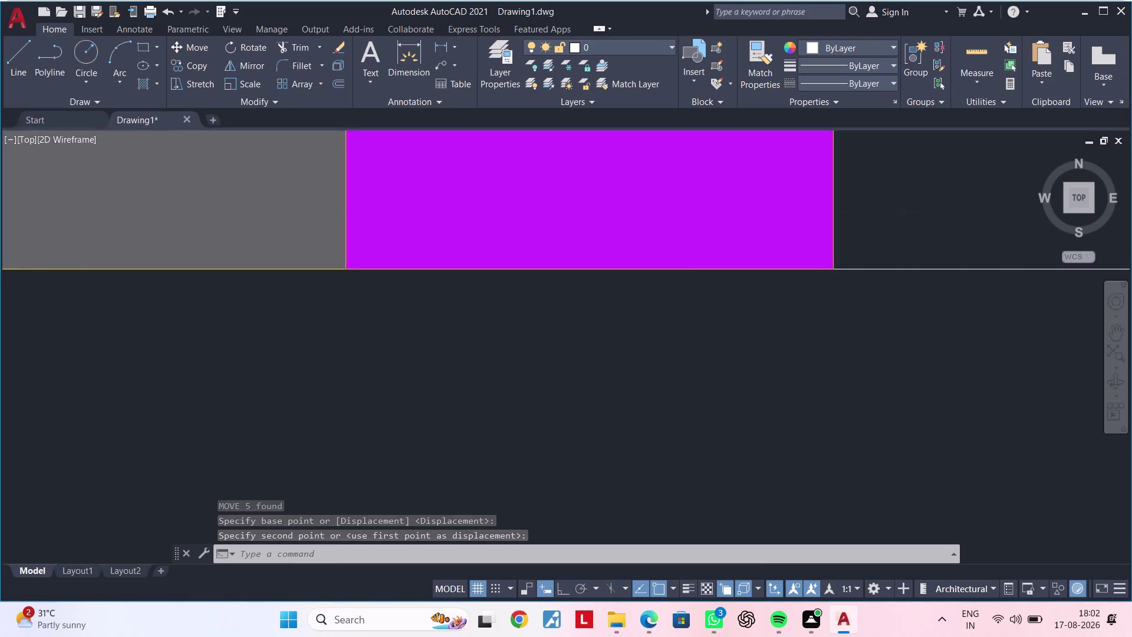
scroll(down, 3)
middle_drag(876, 312, 626, 324)
scroll(down, 3)
middle_drag(880, 303, 795, 334)
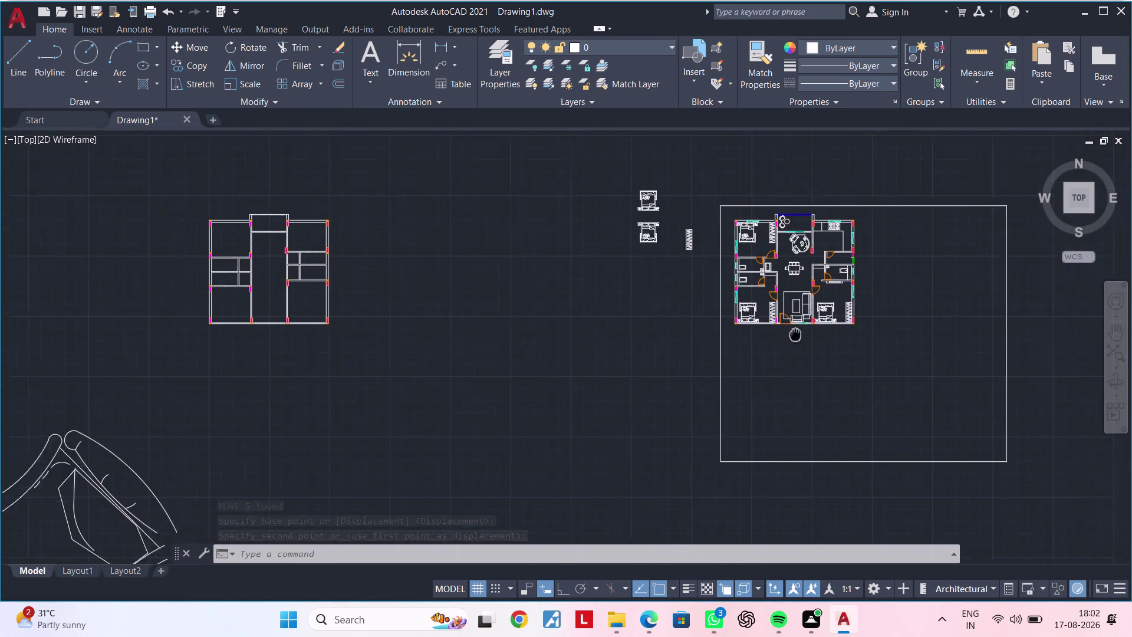
middle_drag(795, 334, 754, 344)
scroll(up, 3)
middle_drag(757, 348, 752, 443)
key(Escape)
key(Escape)
key(Escape)
middle_drag(715, 255, 746, 377)
key(Escape)
key(Escape)
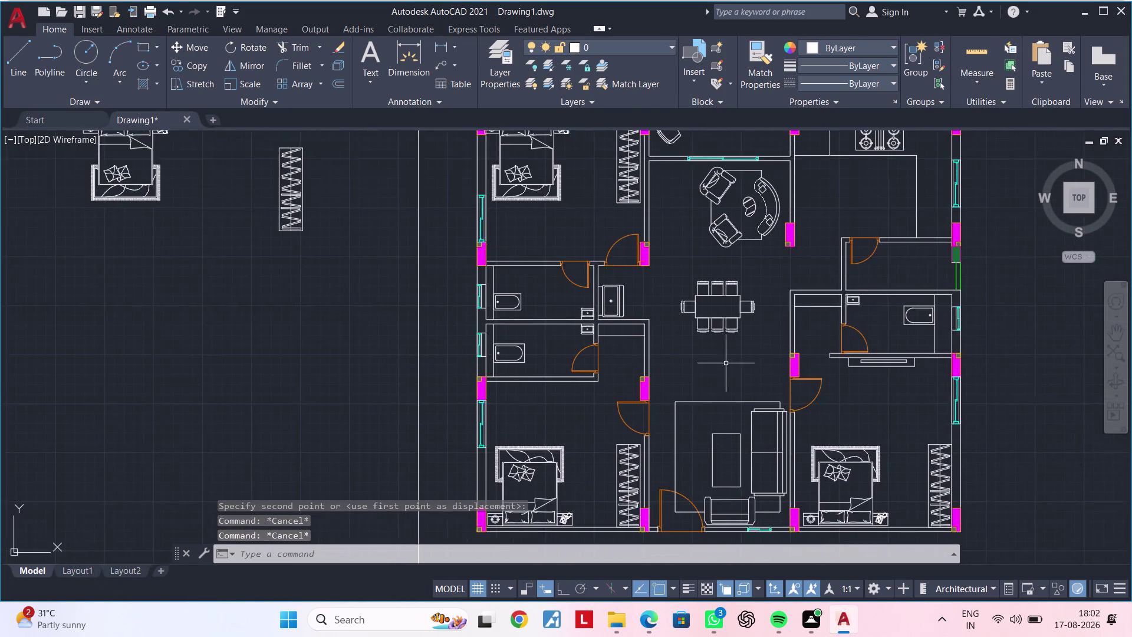
middle_drag(725, 368, 748, 427)
key(Escape)
key(Escape)
middle_drag(728, 376, 759, 305)
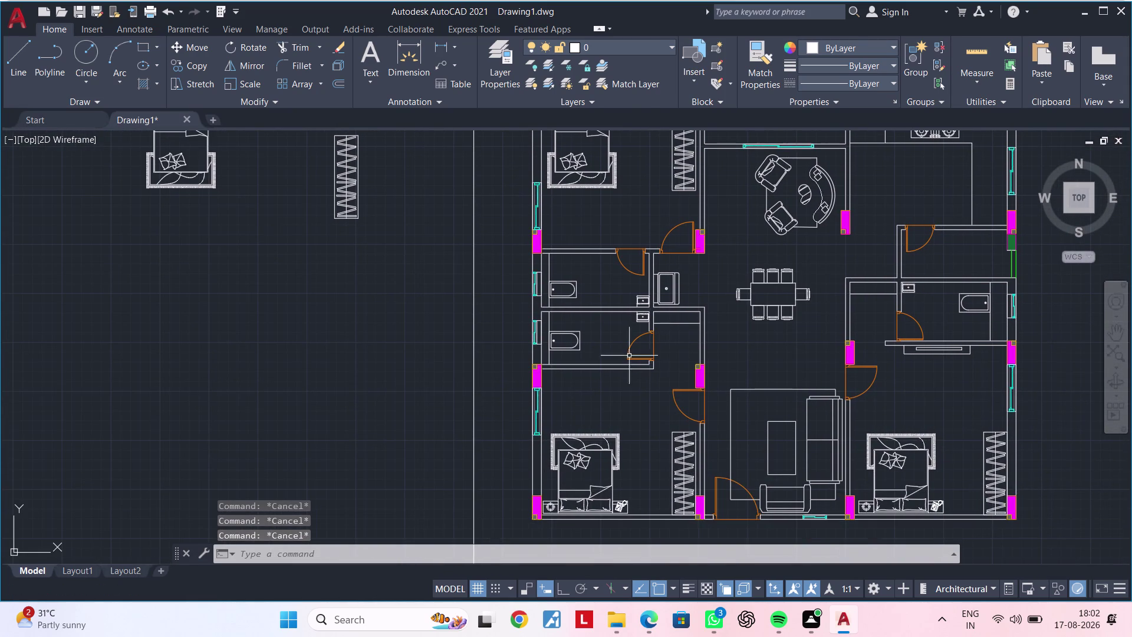
scroll(up, 3)
middle_drag(555, 428, 806, 301)
scroll(up, 3)
middle_drag(742, 388, 691, 445)
key(Escape)
key(Escape)
key(Escape)
key(Escape)
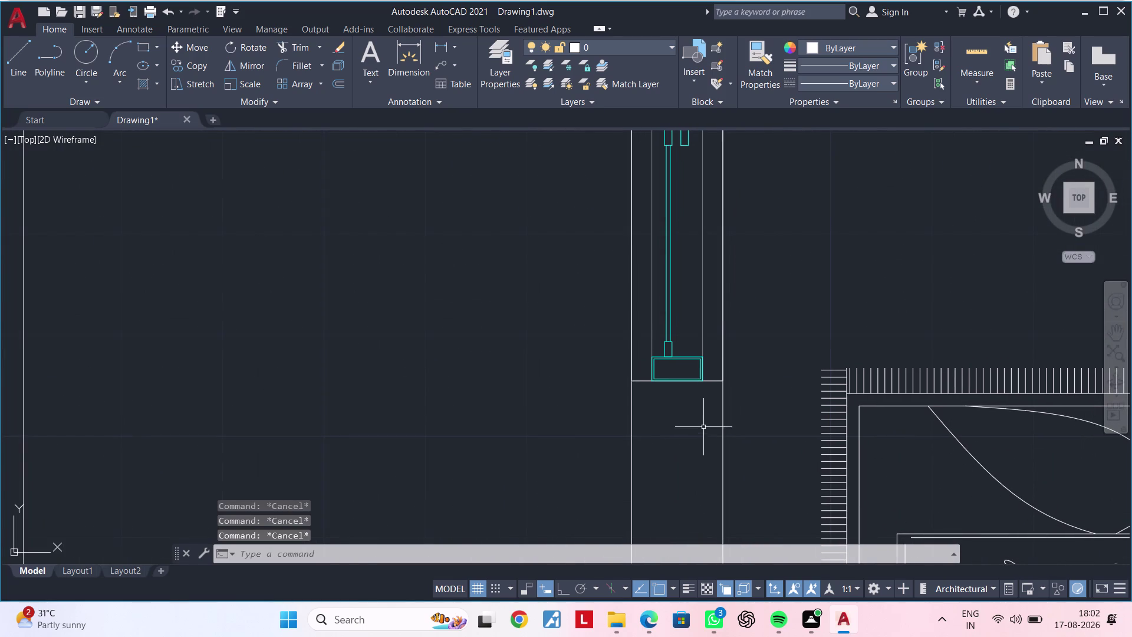
key(Escape)
key(Escape)
key(Escape)
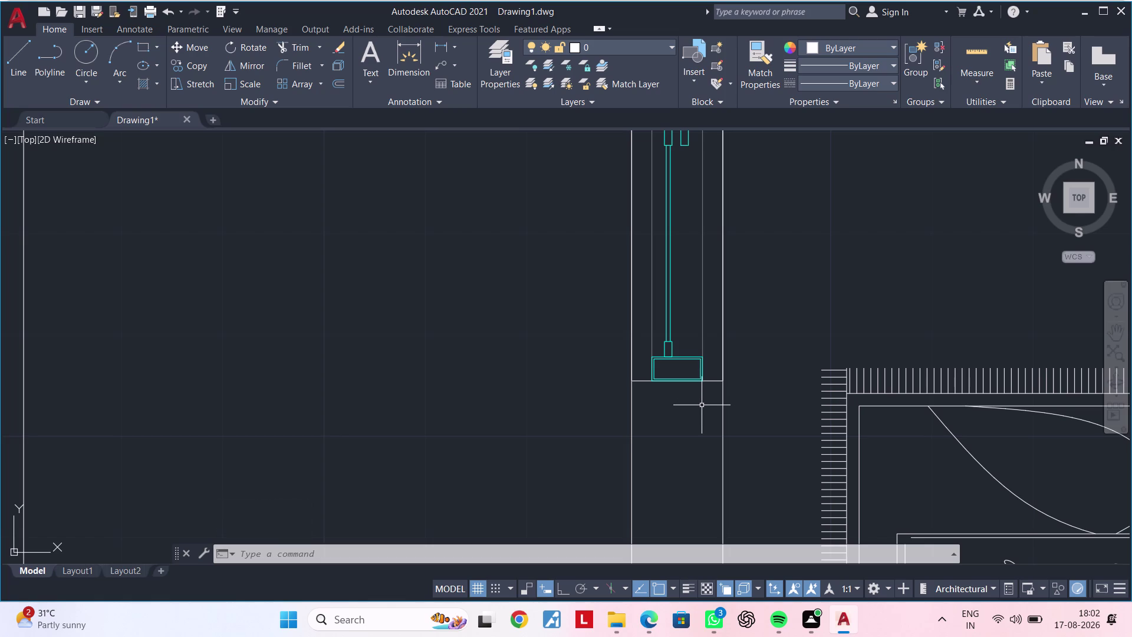
key(Escape)
key(Escape)
key(Escape)
scroll(down, 3)
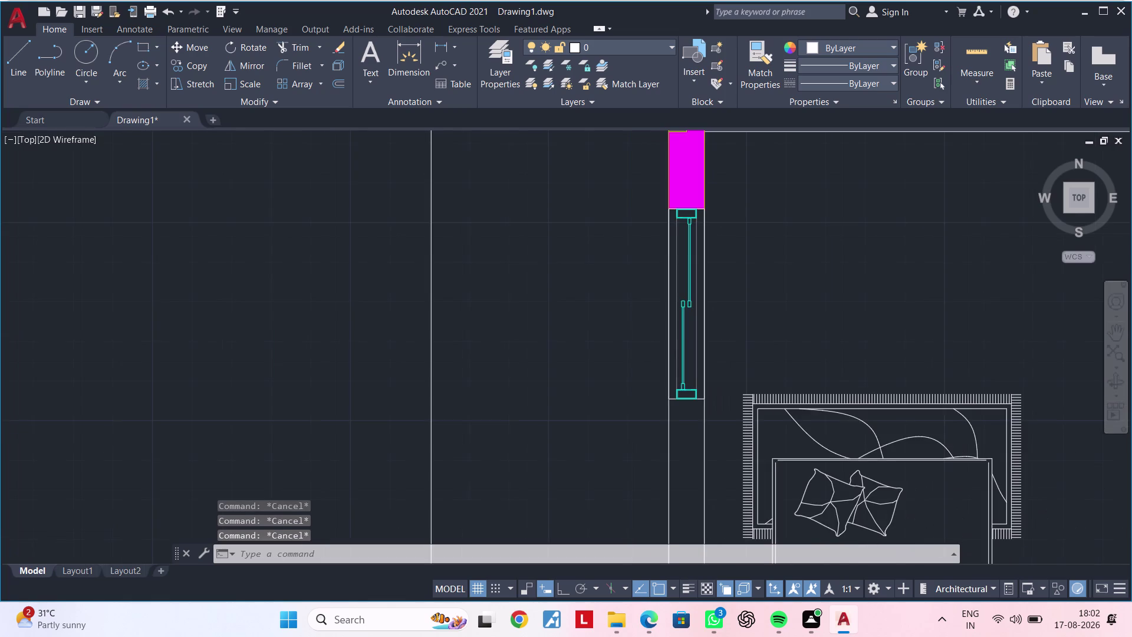
middle_drag(692, 410, 492, 422)
scroll(down, 3)
middle_drag(766, 364, 371, 425)
middle_drag(501, 349, 549, 404)
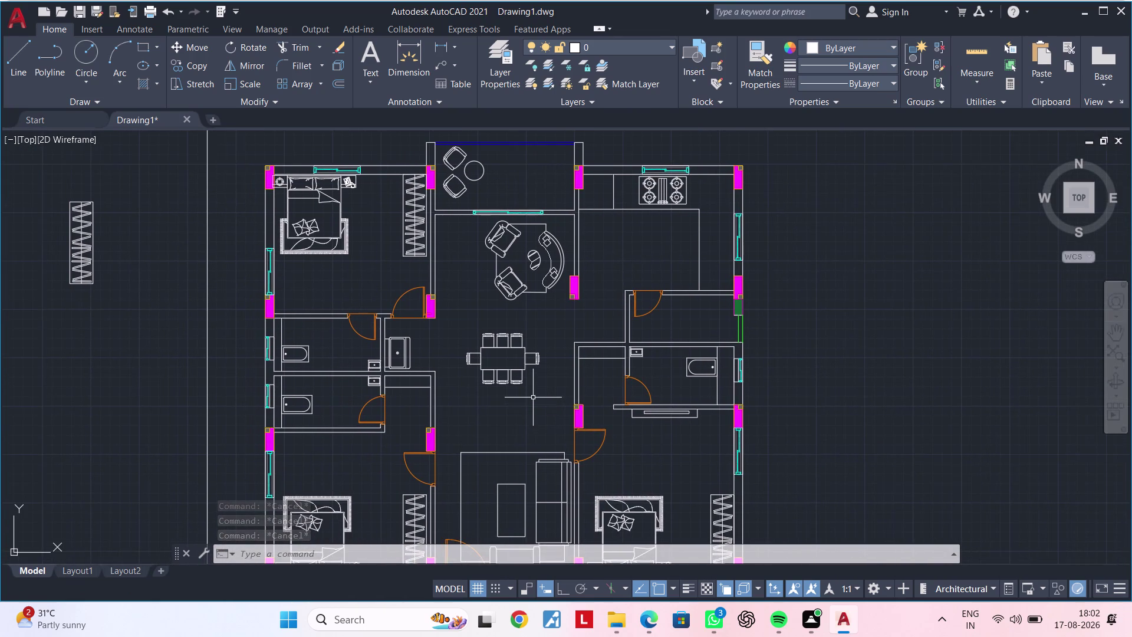
scroll(down, 3)
middle_drag(533, 397, 524, 311)
middle_drag(522, 316, 465, 363)
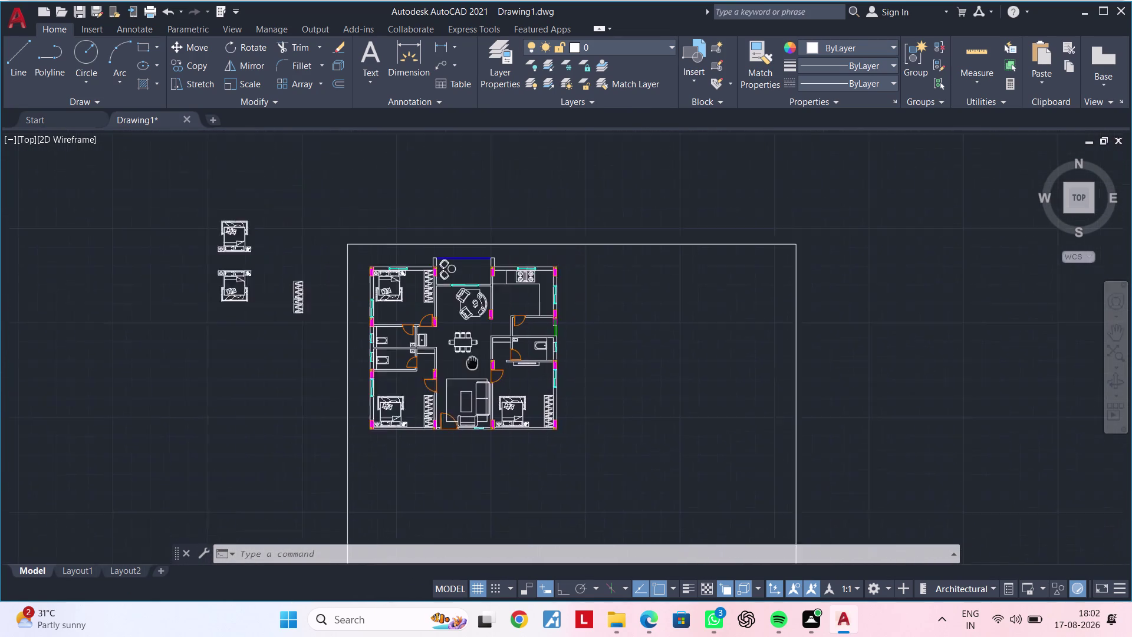
middle_drag(464, 362, 491, 323)
scroll(up, 3)
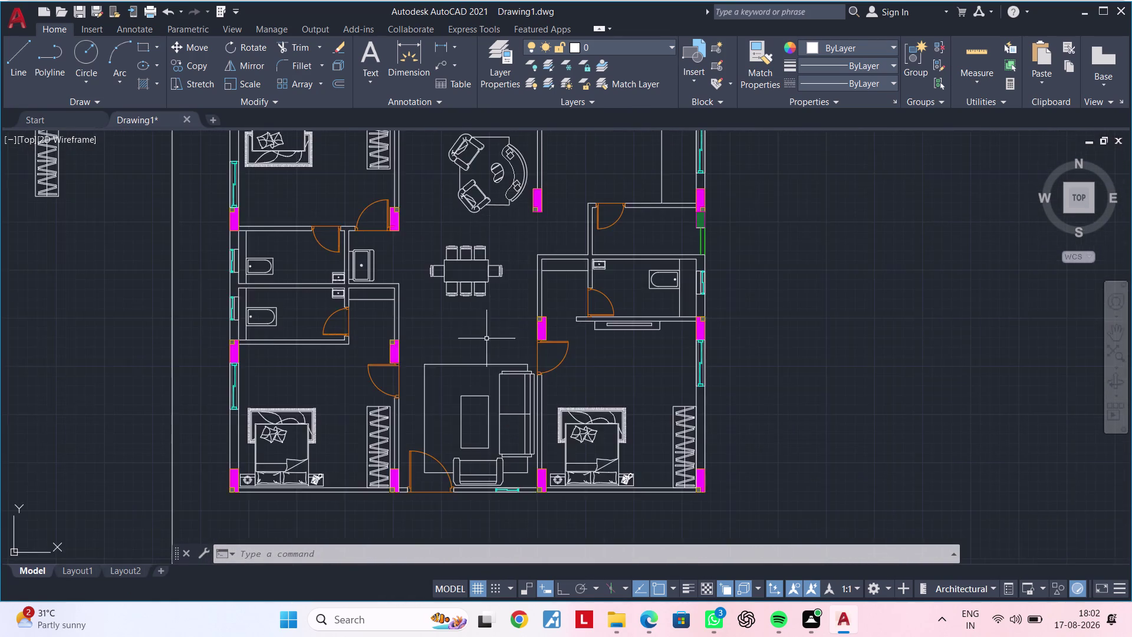
middle_drag(486, 339, 617, 333)
middle_drag(599, 331, 486, 358)
middle_drag(494, 359, 484, 367)
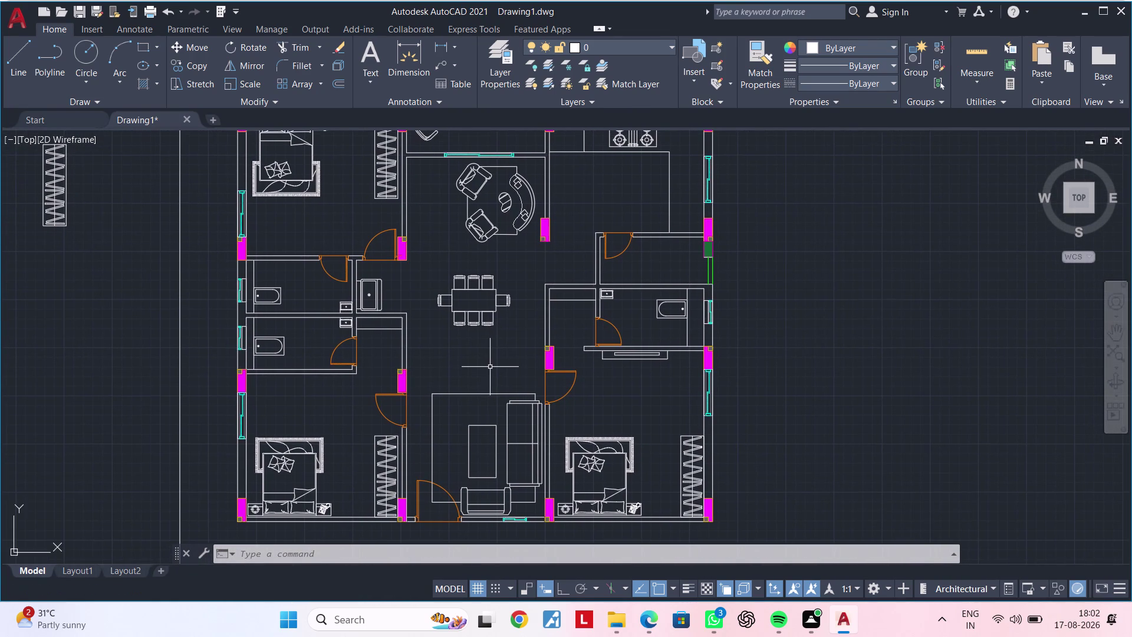
key(ctrl+s)
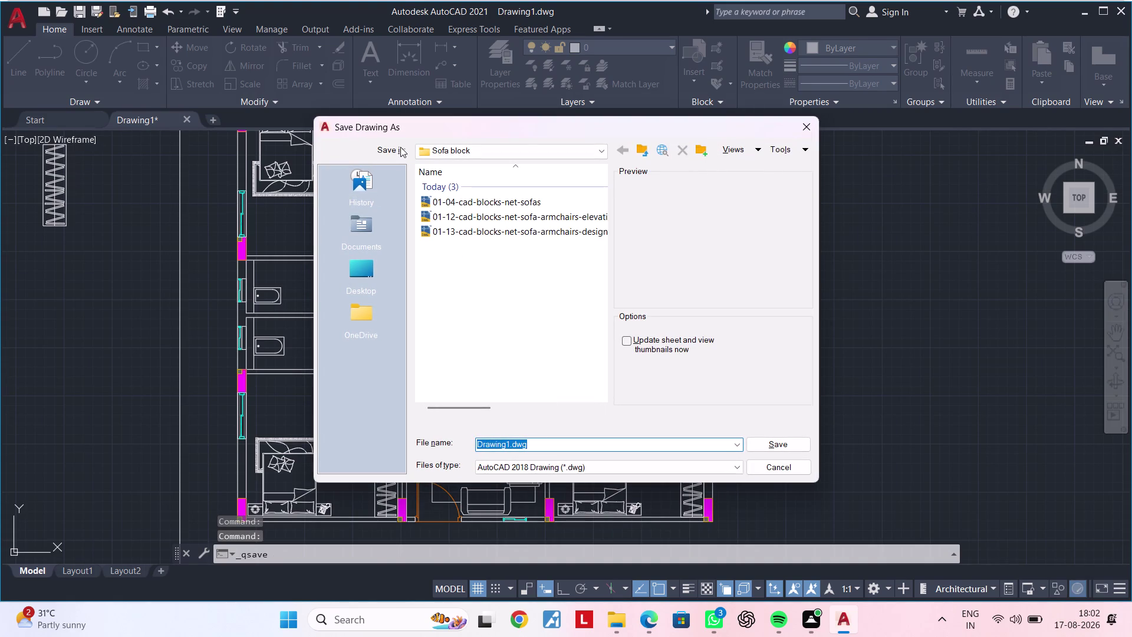
Navigate the save location to the FUJI PLAN project folder.
click(492, 151)
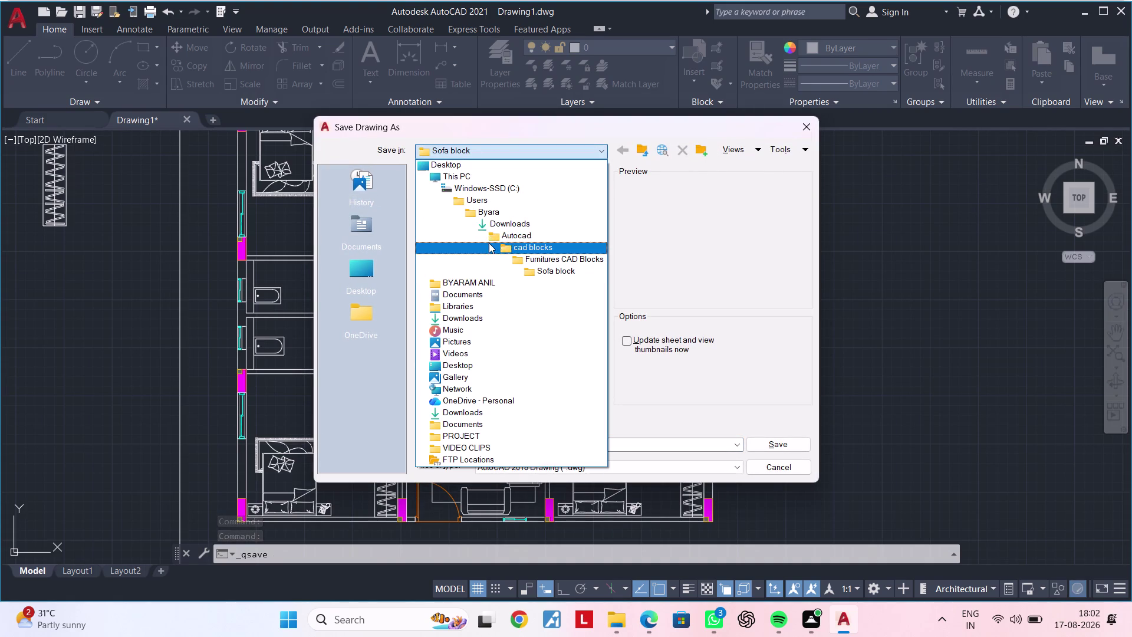
double_click(502, 238)
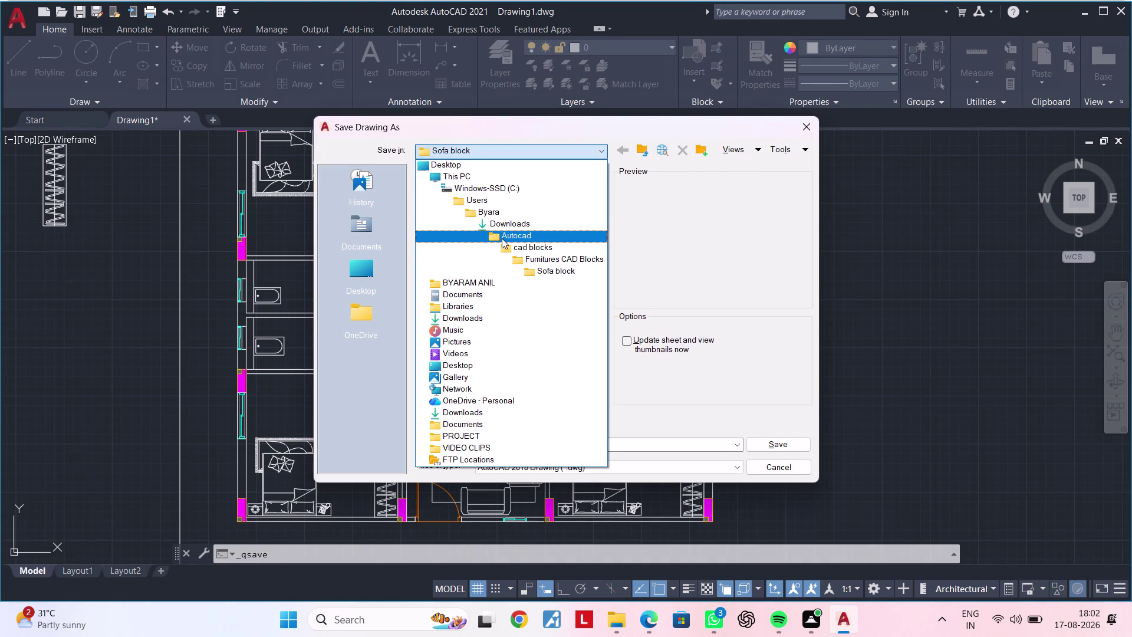
double_click(476, 200)
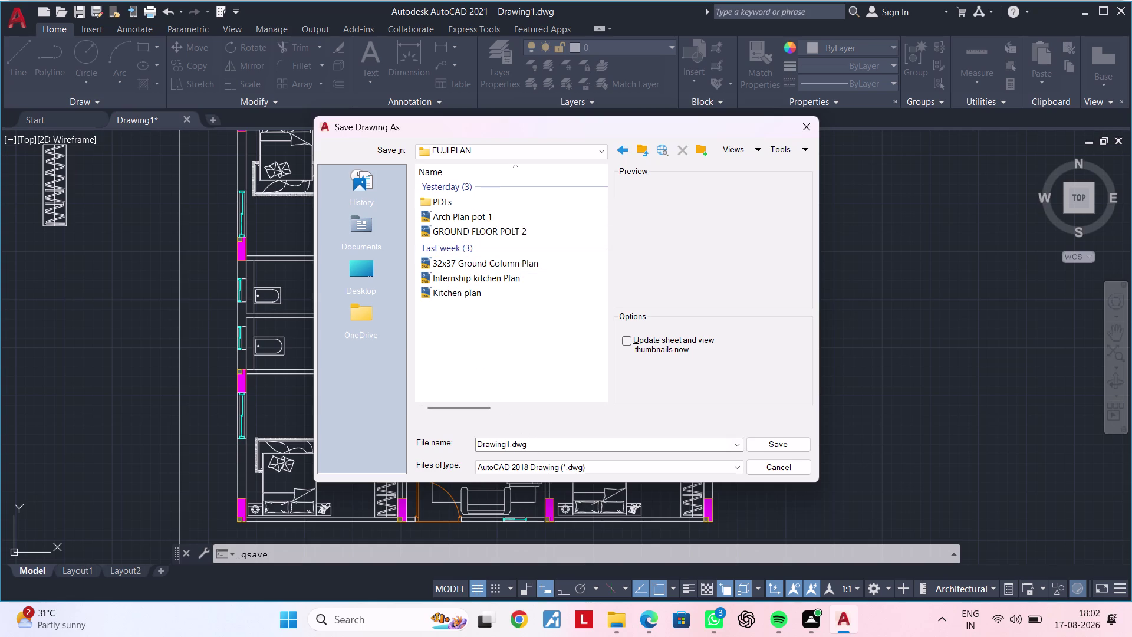
Name the file 'TYPICAL FLOOR POLT 3' and save the drawing.
drag(538, 440, 452, 436)
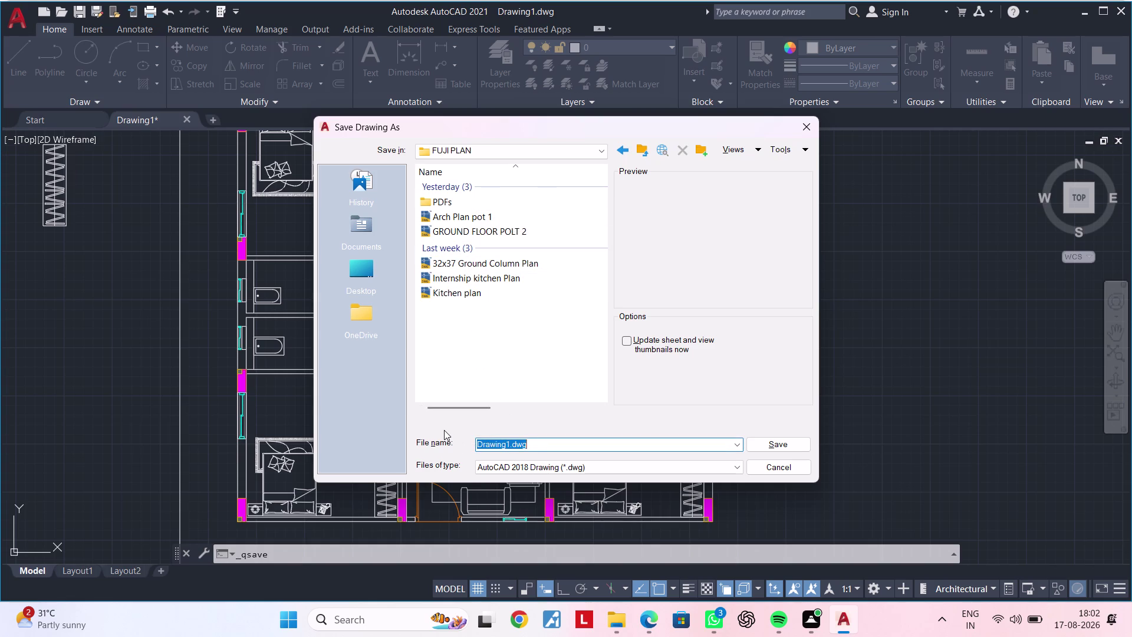
key(BackSpace)
key(BackSpace)
key(BackSpace)
key(t)
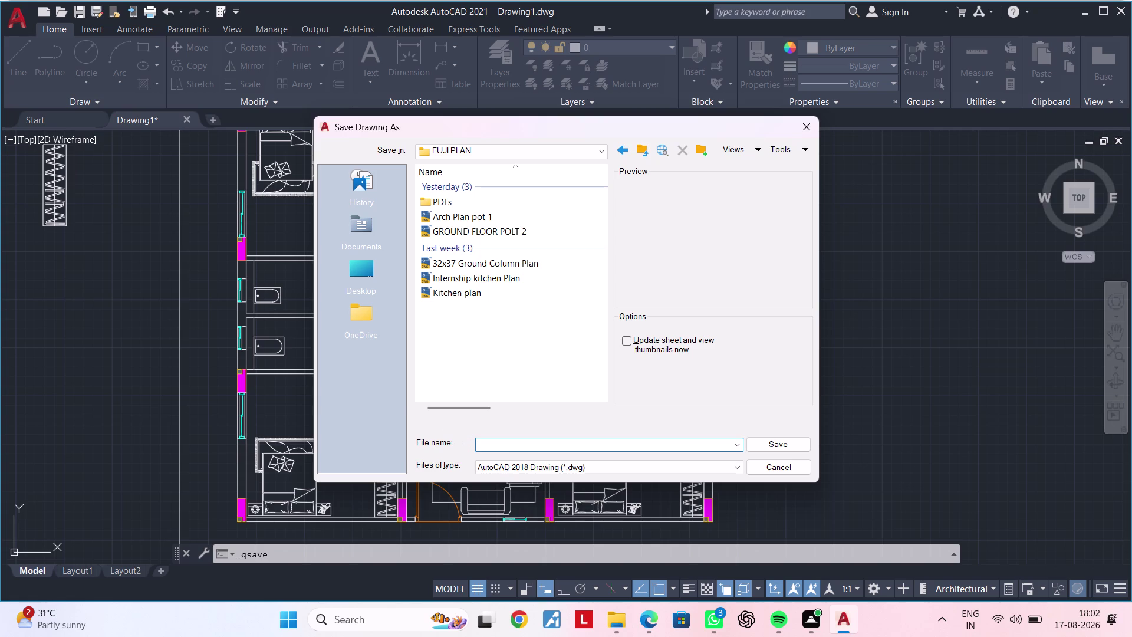
text(YPI)
text(CAL)
key(space)
text(F)
text(LOOR)
key(space)
text(POLYT)
key(BackSpace)
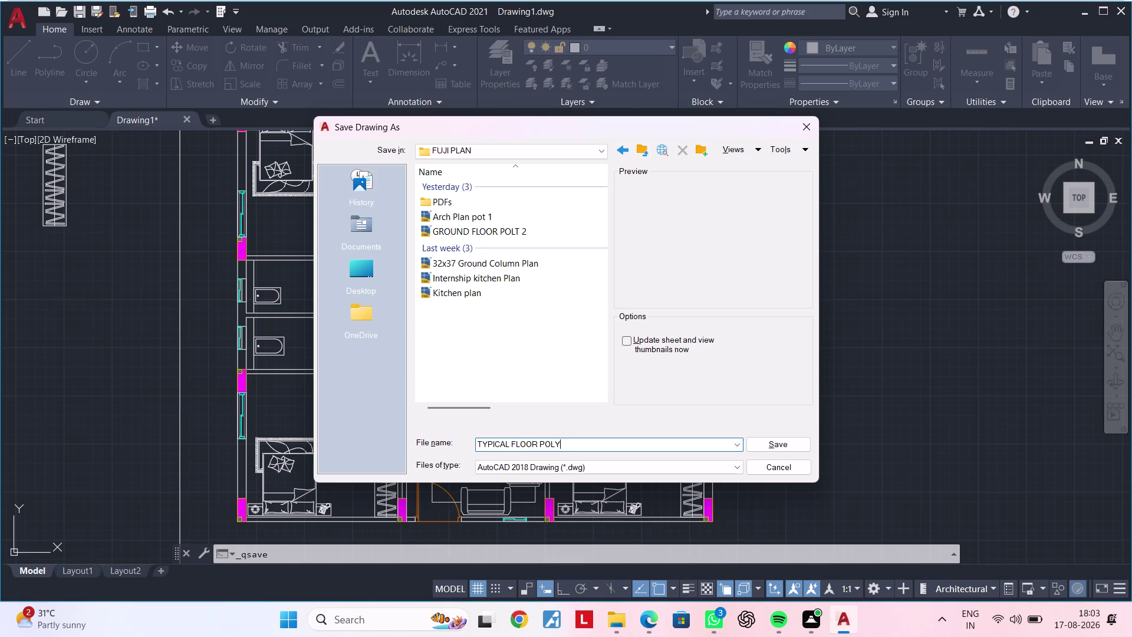
key(BackSpace)
text(T)
key(space)
key(3)
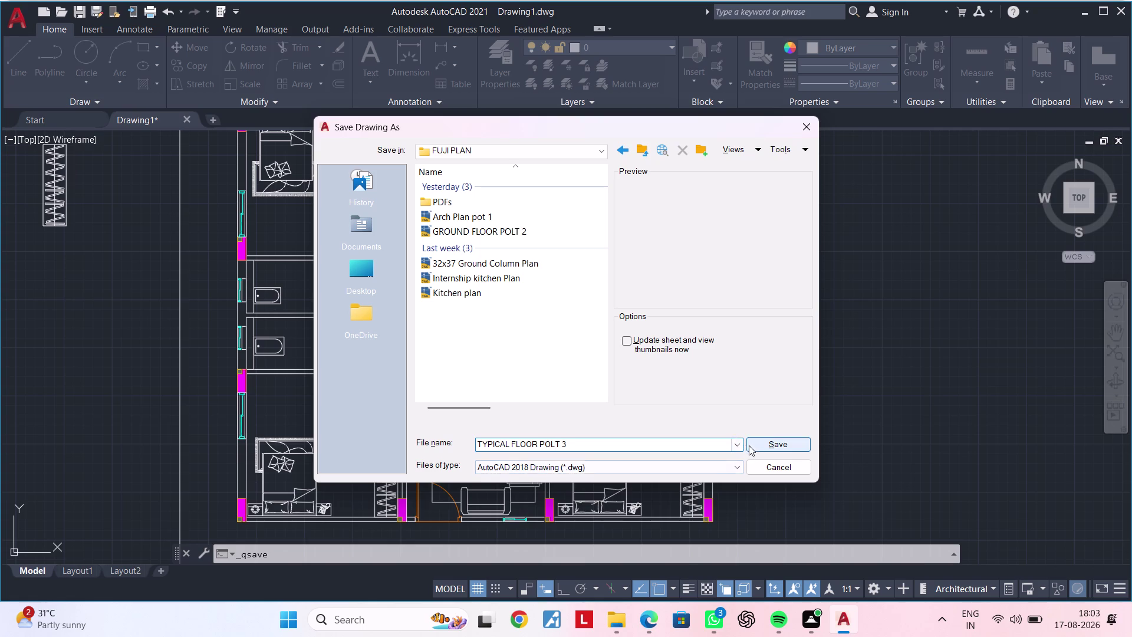
click(755, 443)
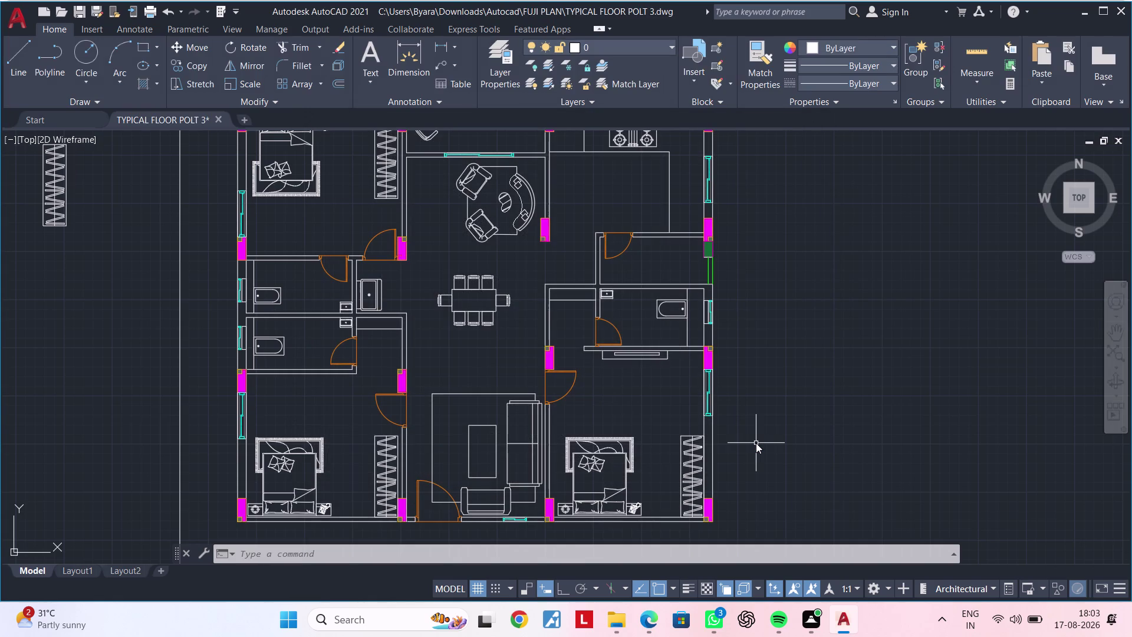
key(ctrl+s)
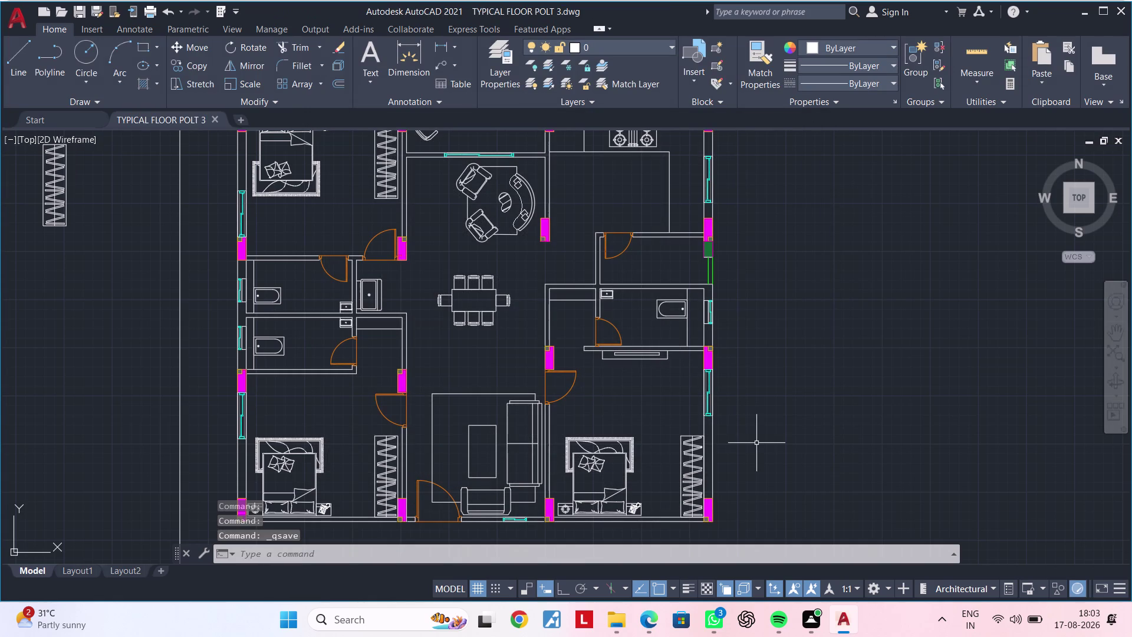
key(ctrl+s)
key(ctrl+s)
key(ctrl+s)
key(ctrl+s)
scroll(down, 3)
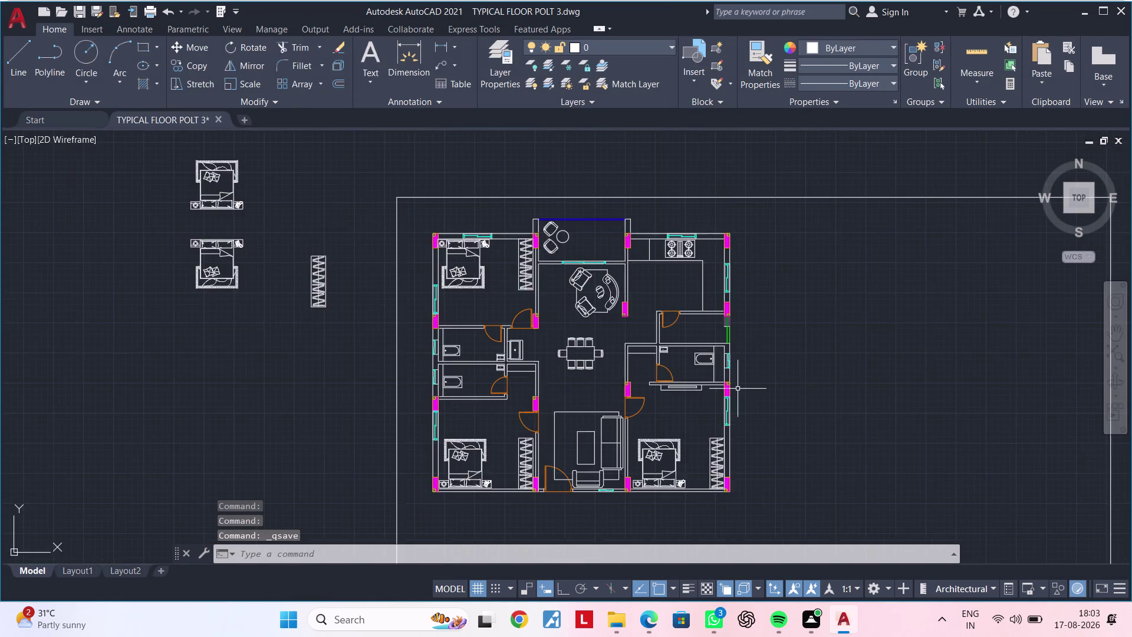
scroll(down, 3)
middle_drag(723, 388, 652, 376)
scroll(down, 3)
scroll(down, 3)
middle_drag(705, 370, 746, 341)
scroll(up, 3)
middle_drag(657, 346, 322, 397)
middle_drag(591, 323, 374, 419)
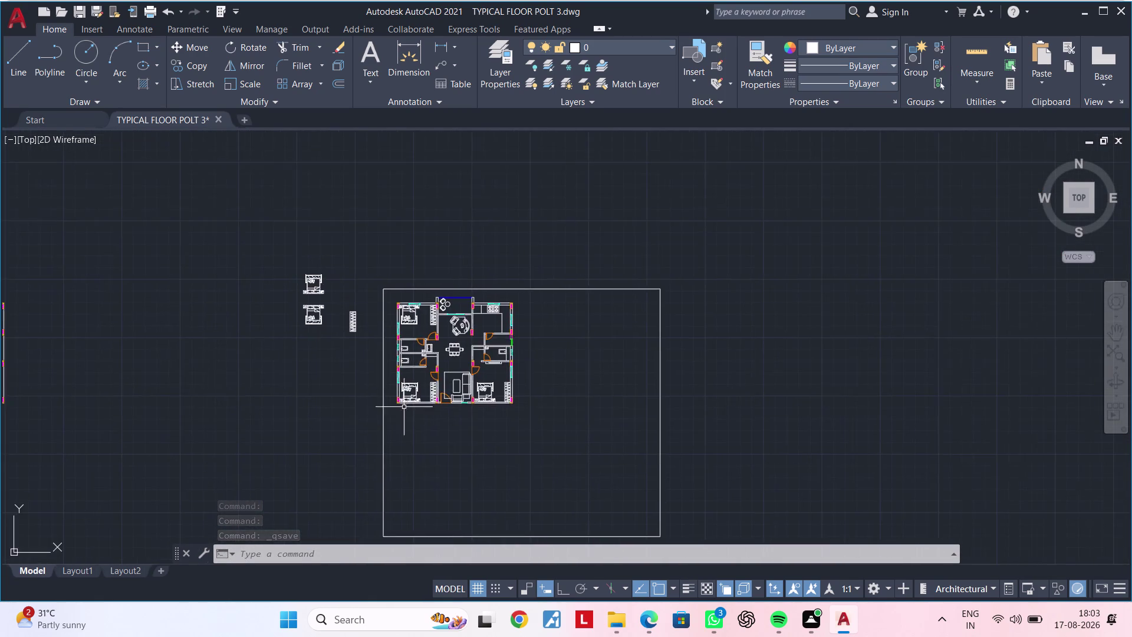
scroll(up, 3)
middle_drag(468, 403, 462, 441)
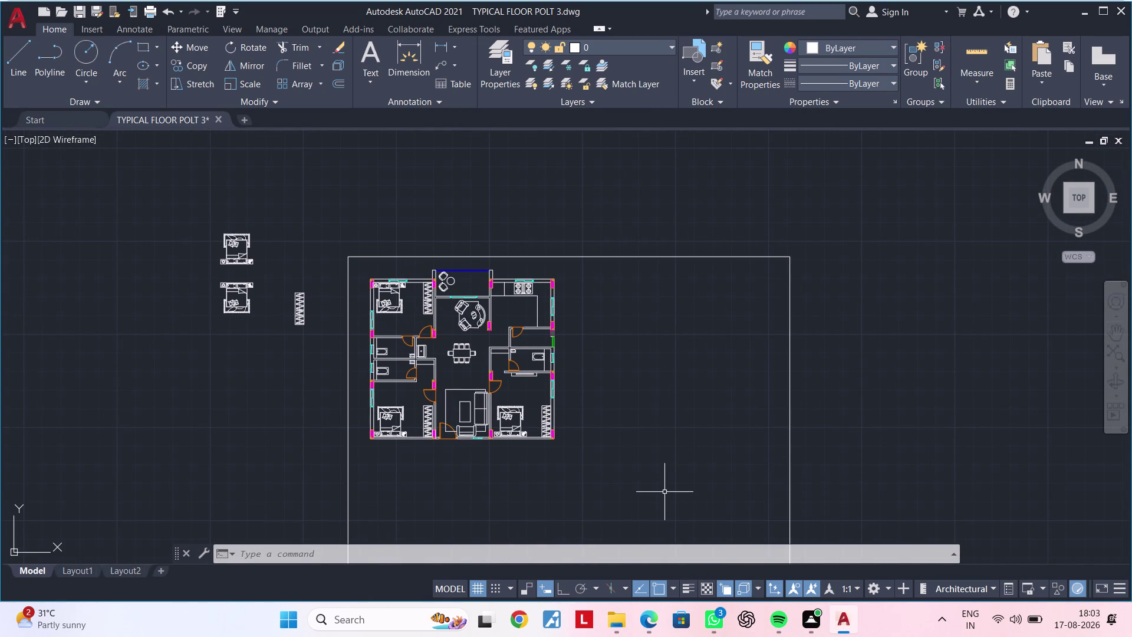
key(ctrl+s)
key(ctrl+s)
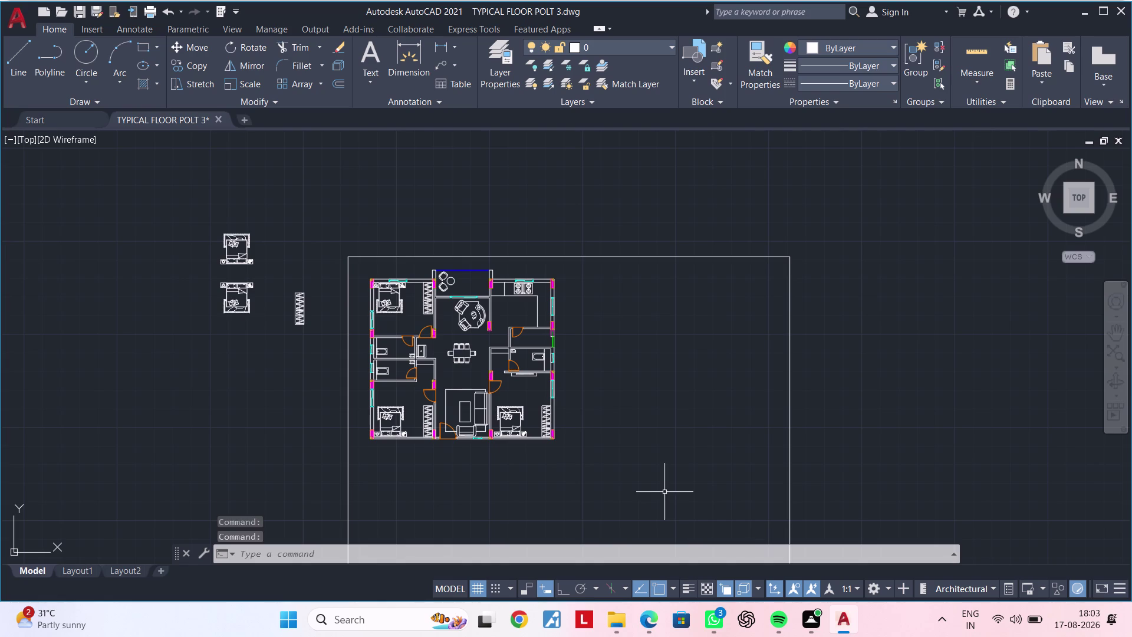